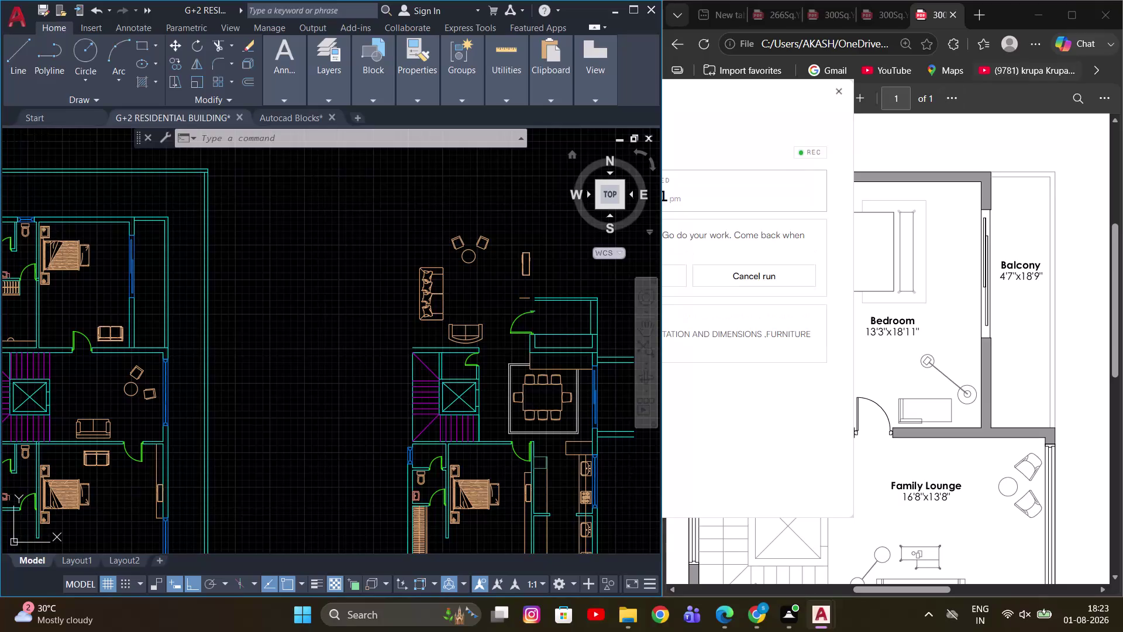
Pan and zoom across the drawing to locate all three reference plans.
click(1013, 18)
scroll(down, 3)
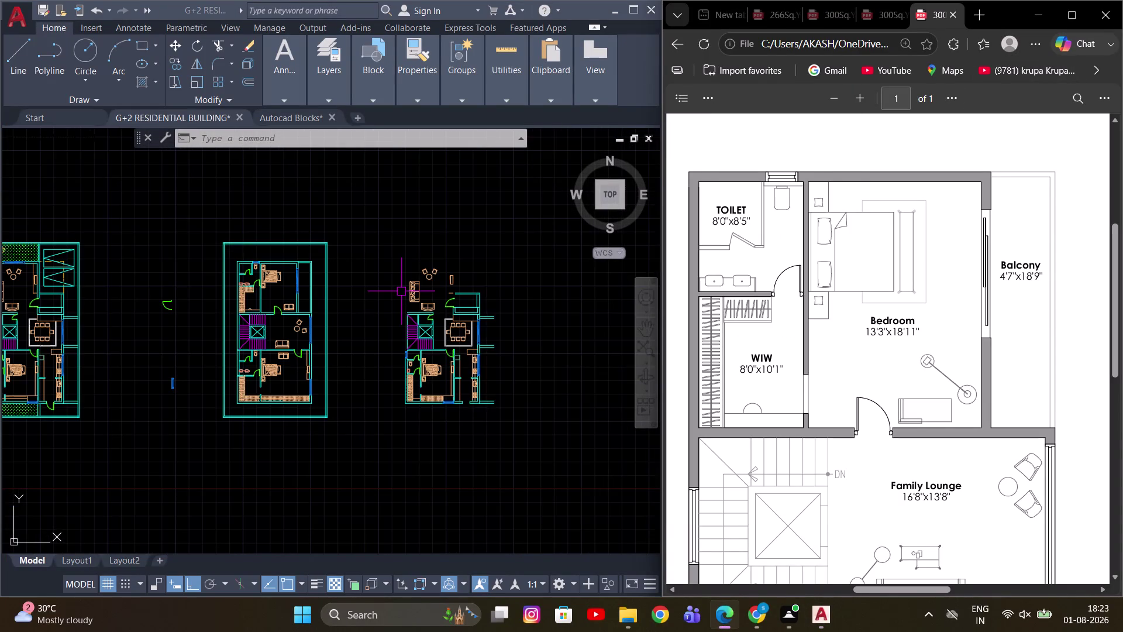
middle_drag(317, 317, 381, 304)
scroll(up, 3)
middle_drag(319, 298, 351, 270)
scroll(down, 3)
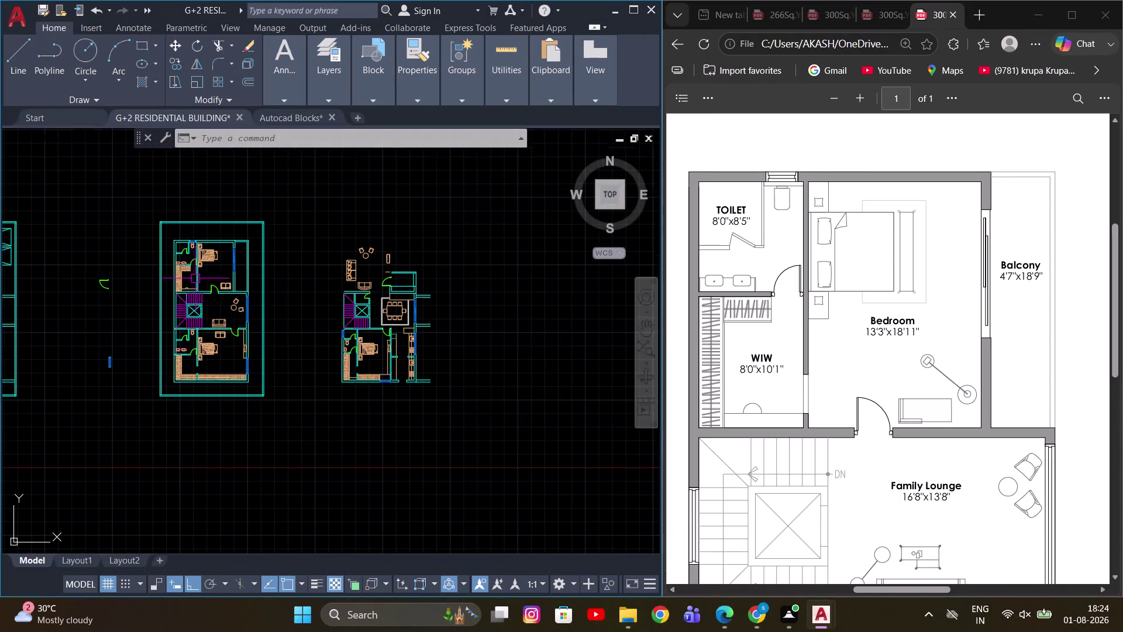
middle_drag(271, 333, 334, 343)
scroll(up, 3)
middle_drag(196, 361, 267, 351)
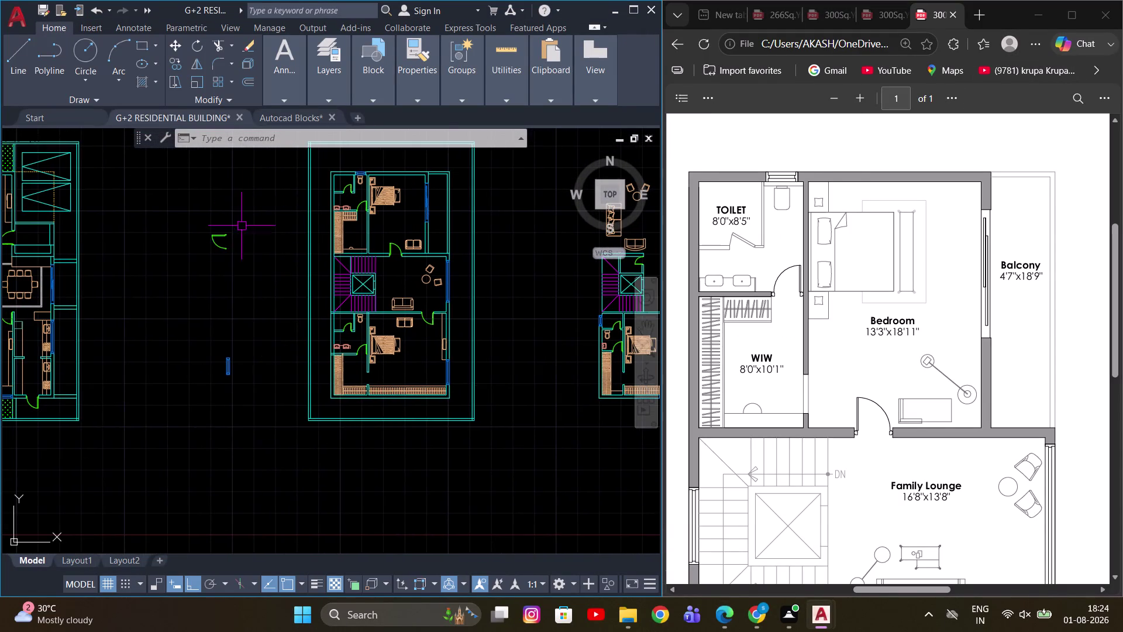
scroll(down, 3)
middle_drag(269, 322, 306, 378)
scroll(up, 3)
scroll(down, 3)
scroll(down, 3)
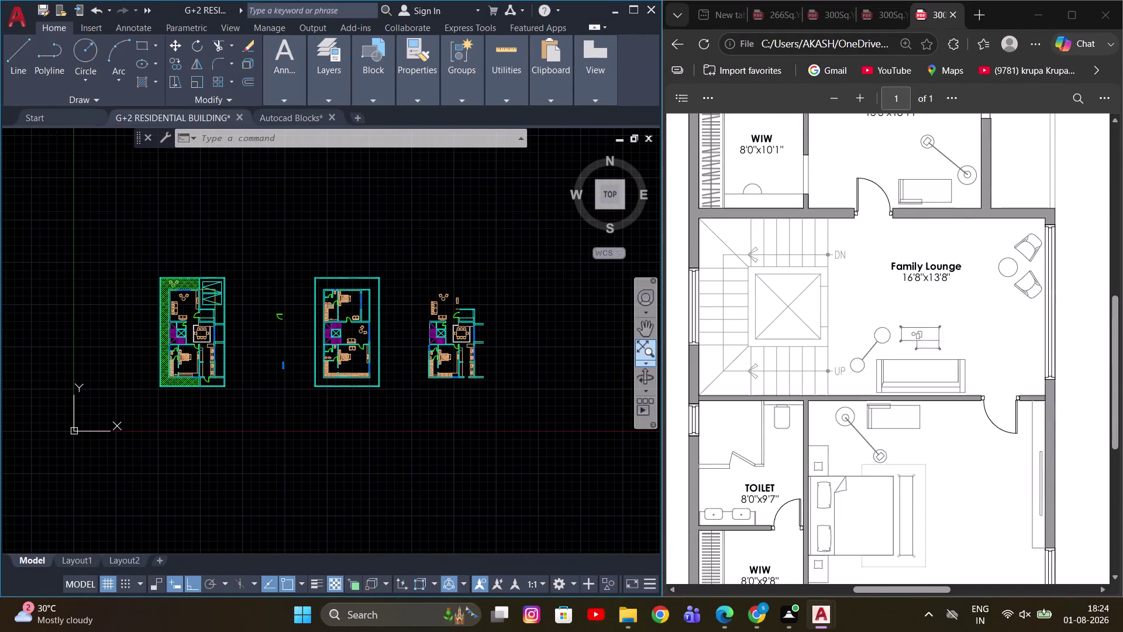
scroll(down, 3)
scroll(down, 3)
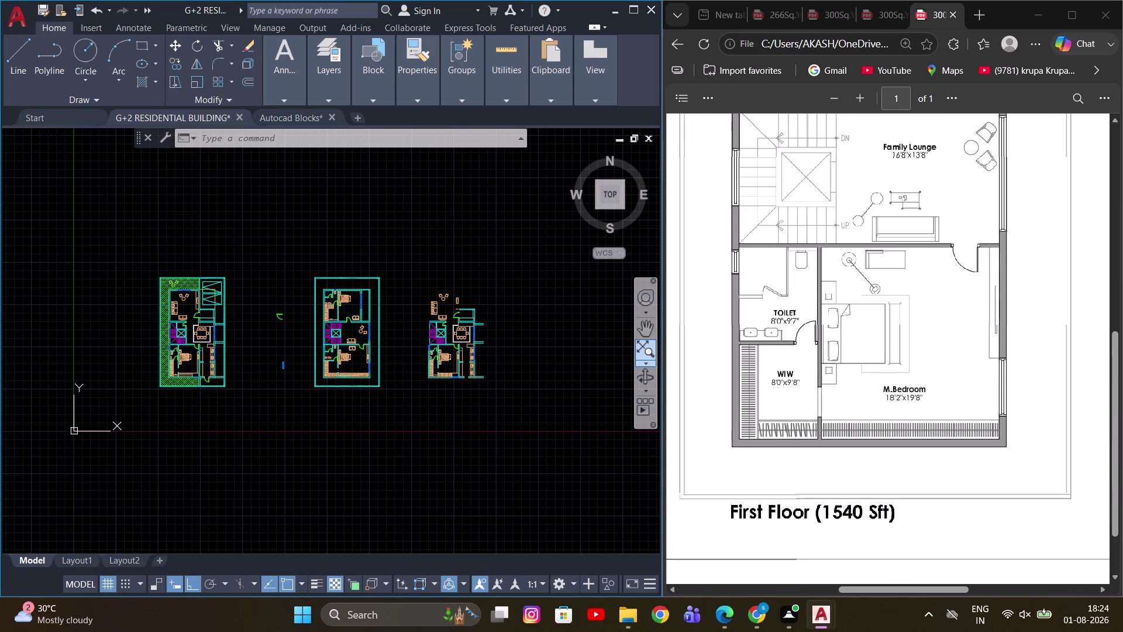
scroll(up, 3)
scroll(down, 3)
click(876, 404)
scroll(up, 3)
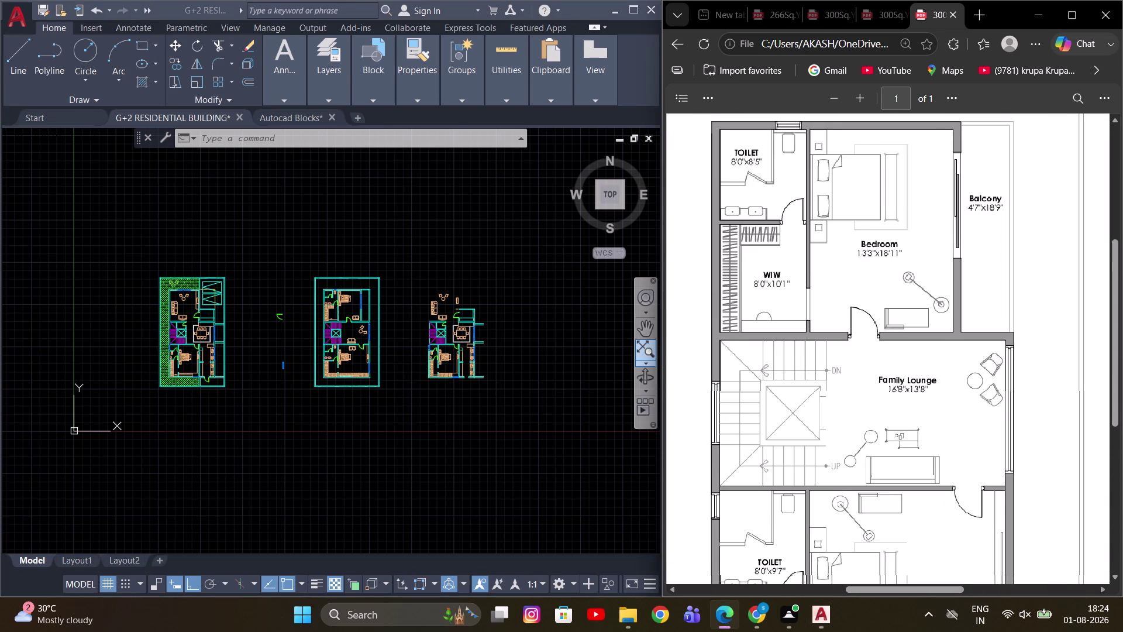
click(844, 400)
scroll(up, 3)
scroll(down, 3)
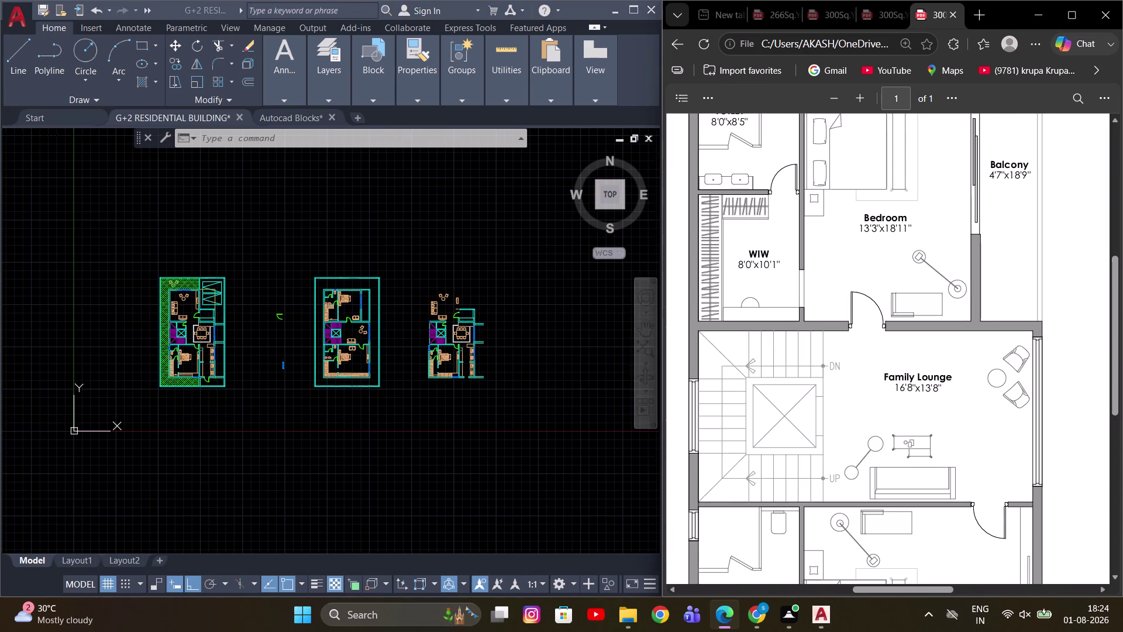
scroll(up, 3)
scroll(up, 3)
click(329, 285)
scroll(down, 3)
scroll(up, 3)
scroll(down, 3)
scroll(up, 3)
scroll(up, 3)
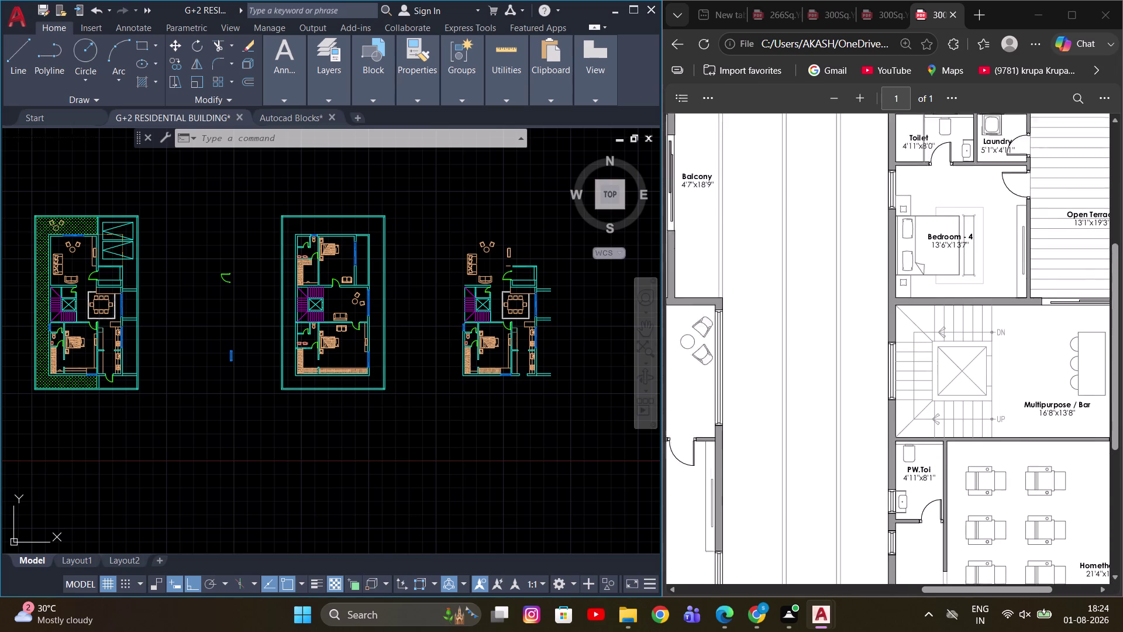
scroll(up, 3)
scroll(down, 3)
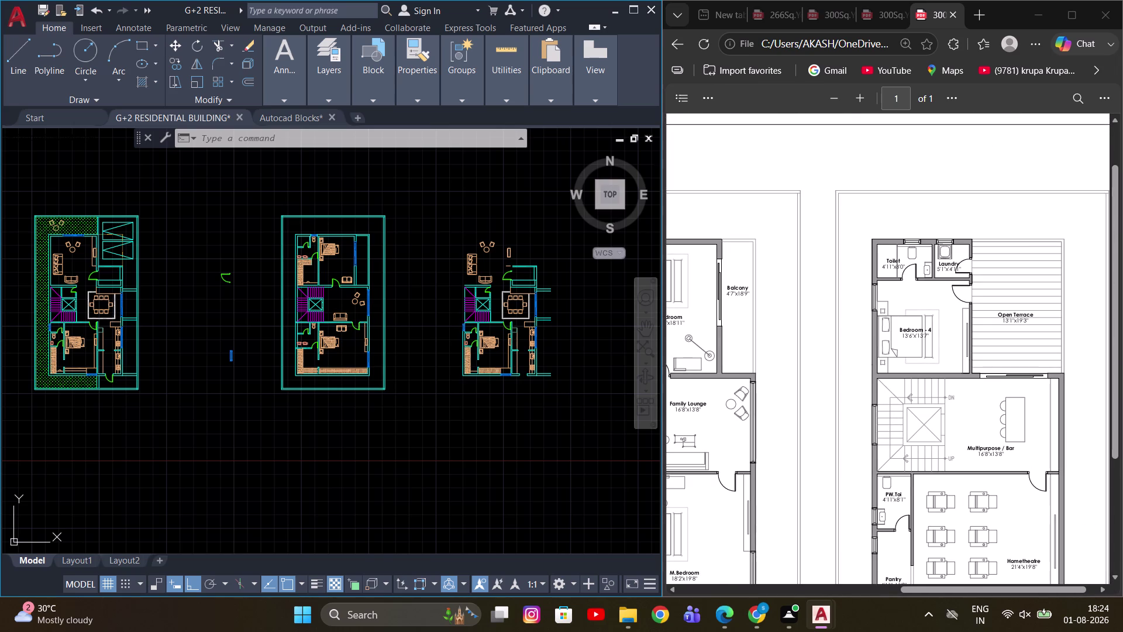
scroll(up, 3)
scroll(down, 3)
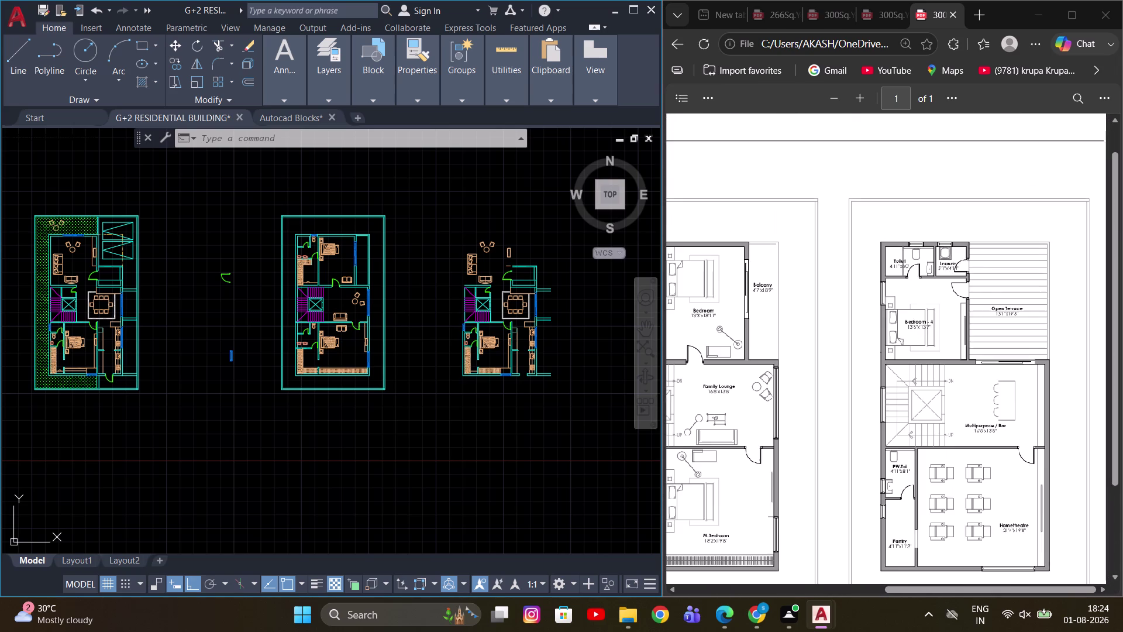
scroll(down, 3)
scroll(up, 3)
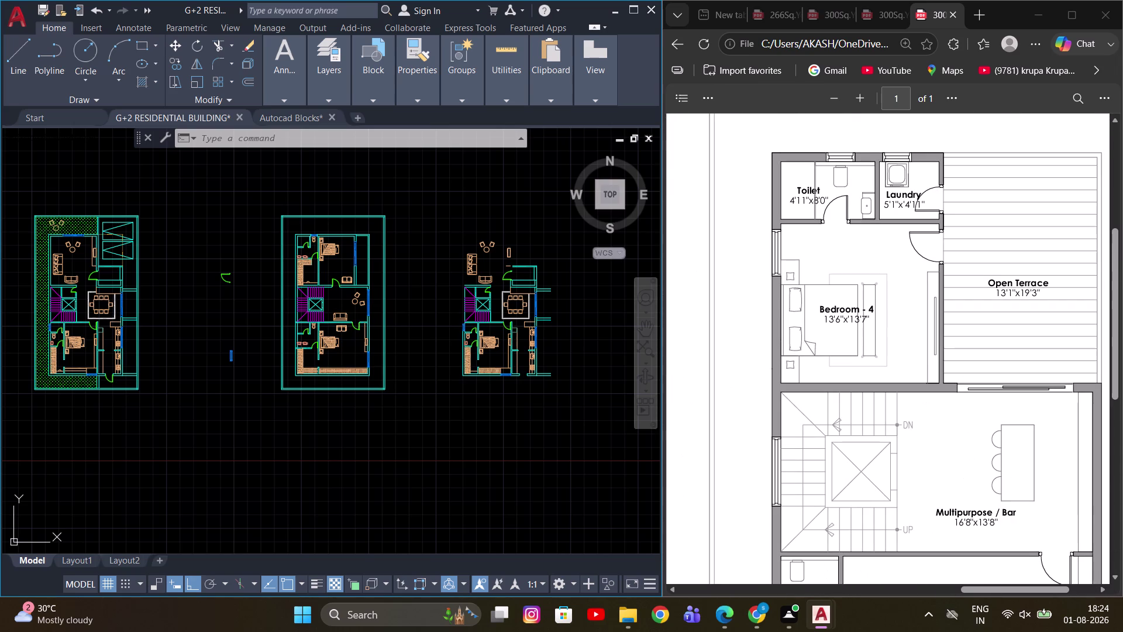
scroll(down, 3)
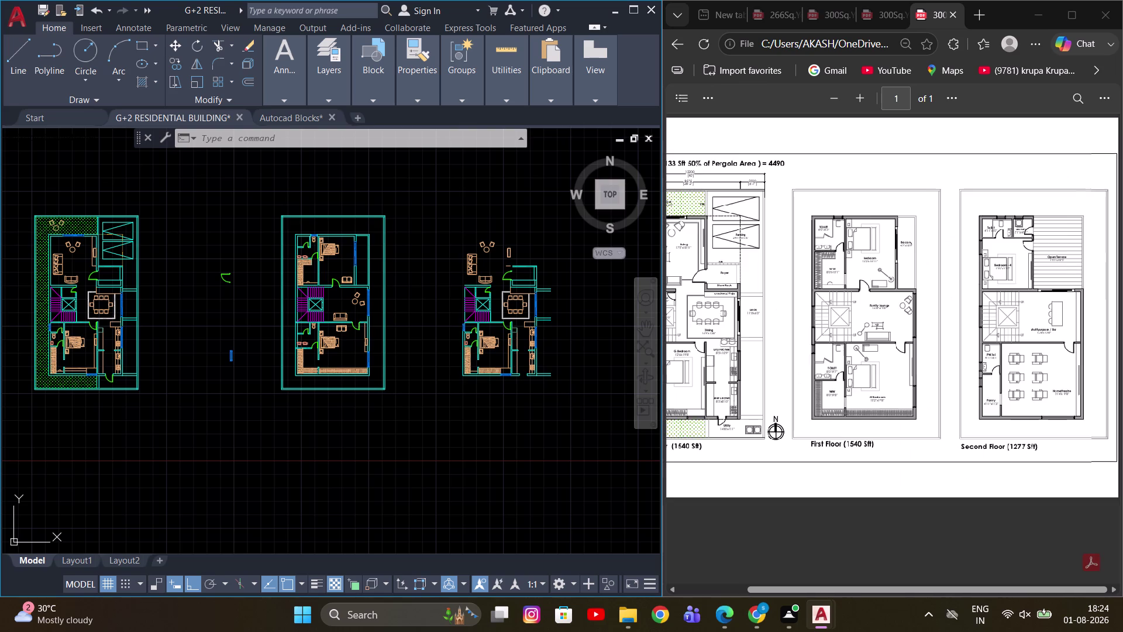
scroll(down, 3)
scroll(up, 3)
scroll(up, 3)
scroll(down, 3)
scroll(up, 3)
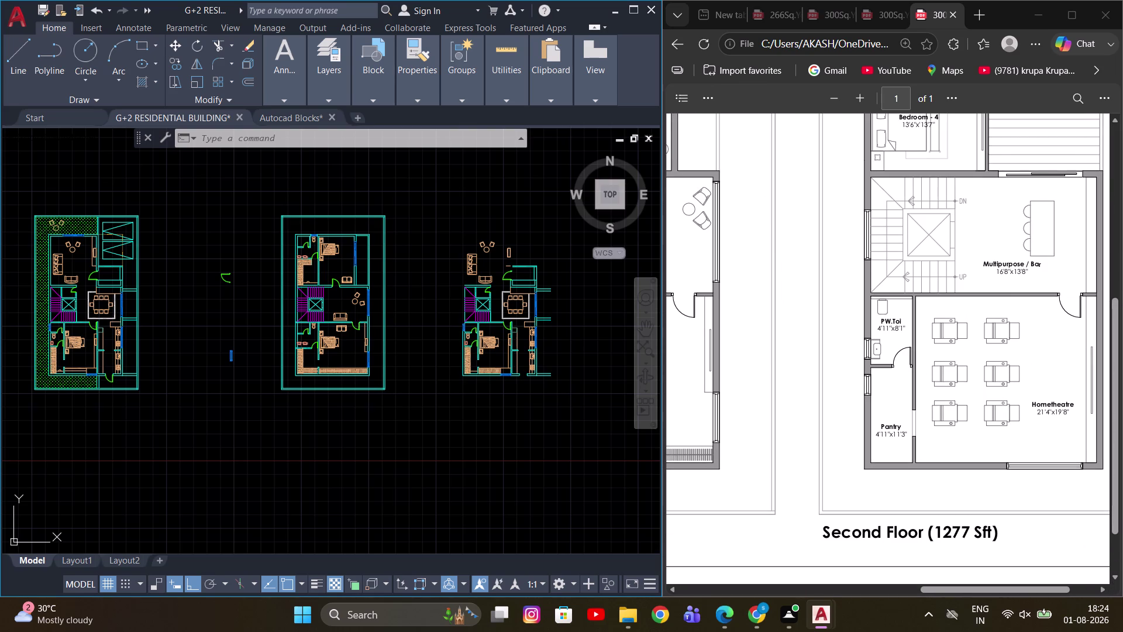
Reframe the view around the first-floor plan and its neighbouring plans.
drag(941, 591, 829, 583)
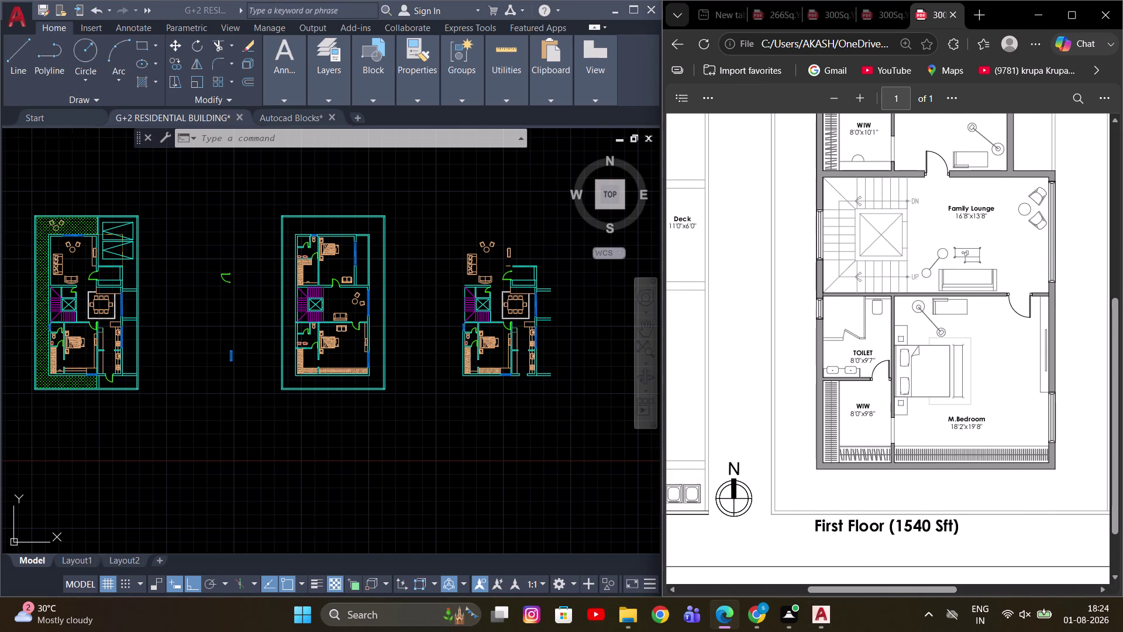
scroll(up, 3)
scroll(down, 3)
click(338, 325)
middle_drag(343, 320, 406, 366)
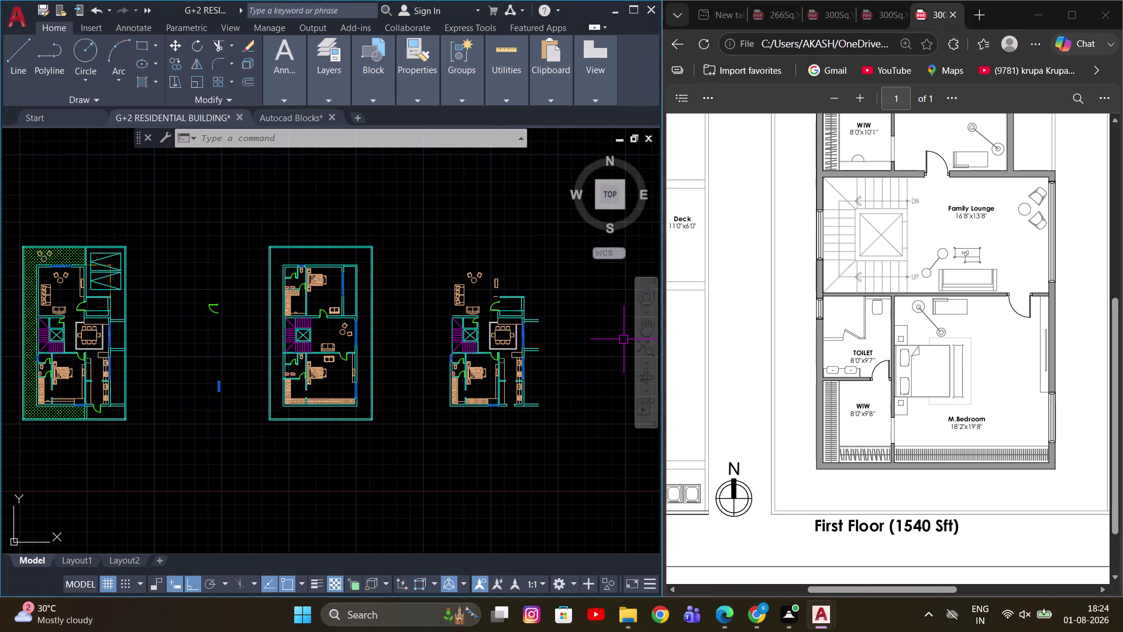
scroll(up, 3)
scroll(down, 3)
scroll(up, 3)
scroll(up, 3)
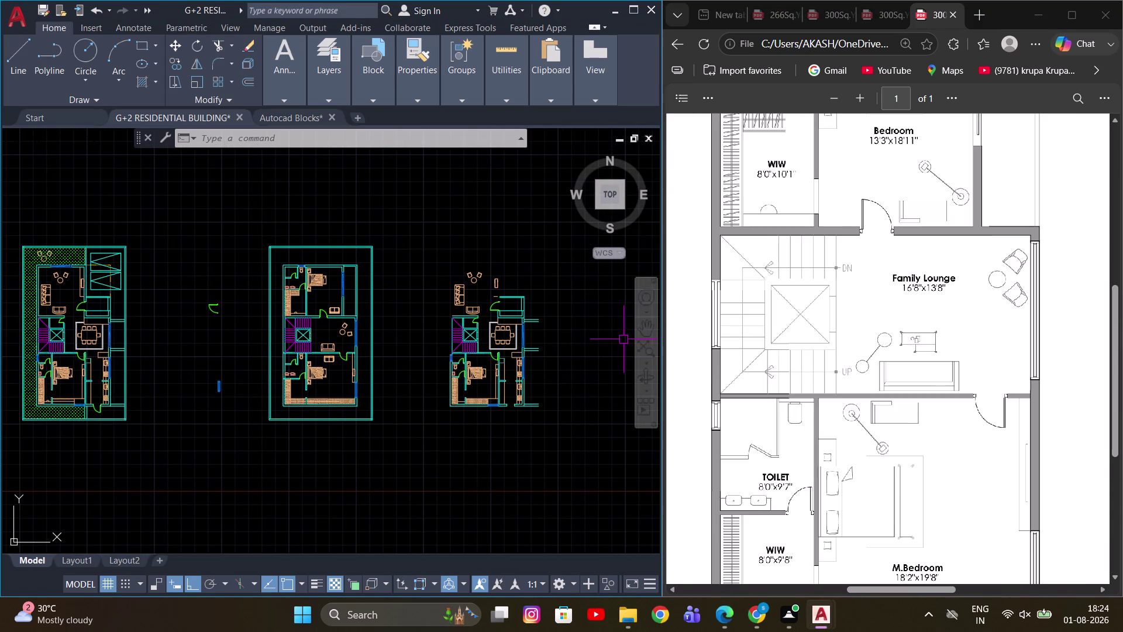
scroll(up, 3)
scroll(down, 3)
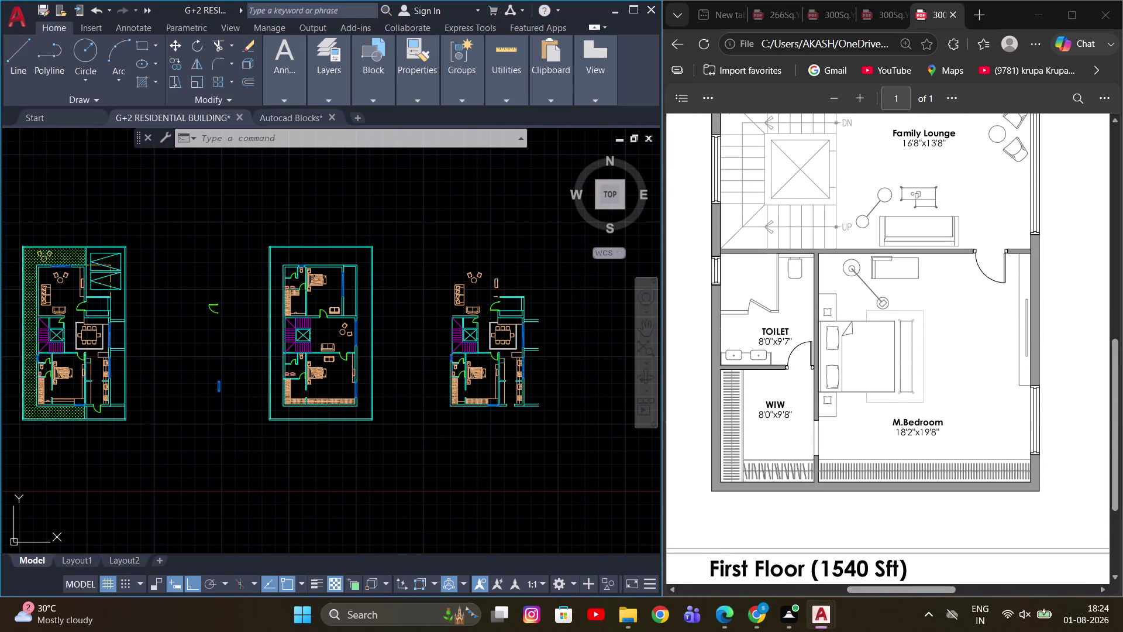
middle_drag(379, 387, 439, 381)
scroll(up, 3)
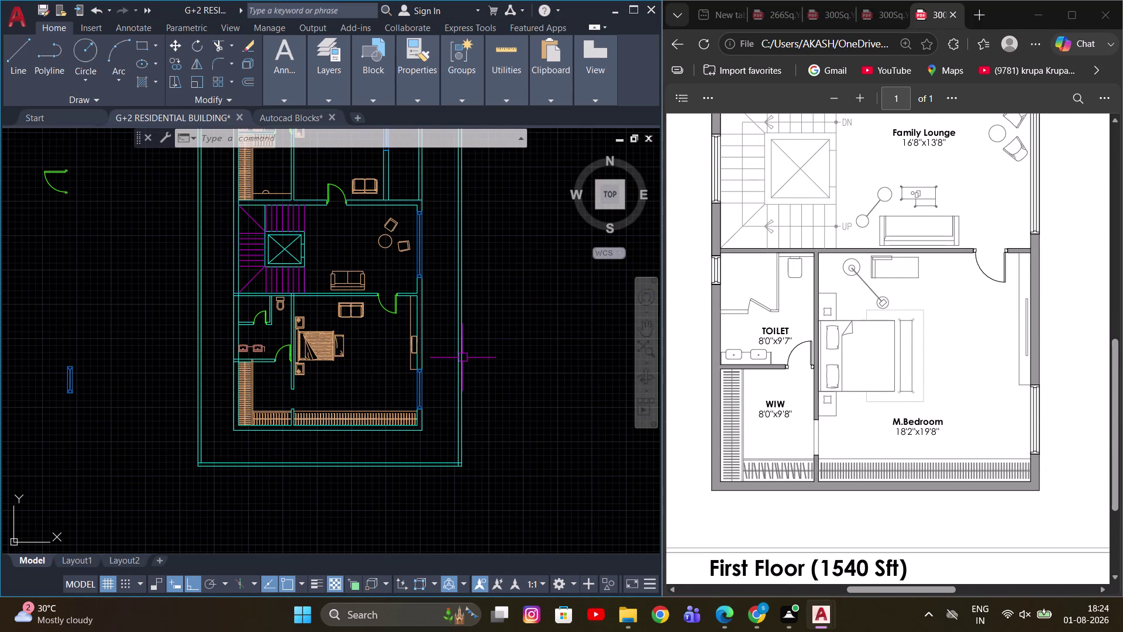
middle_drag(492, 356, 456, 412)
scroll(down, 3)
scroll(up, 3)
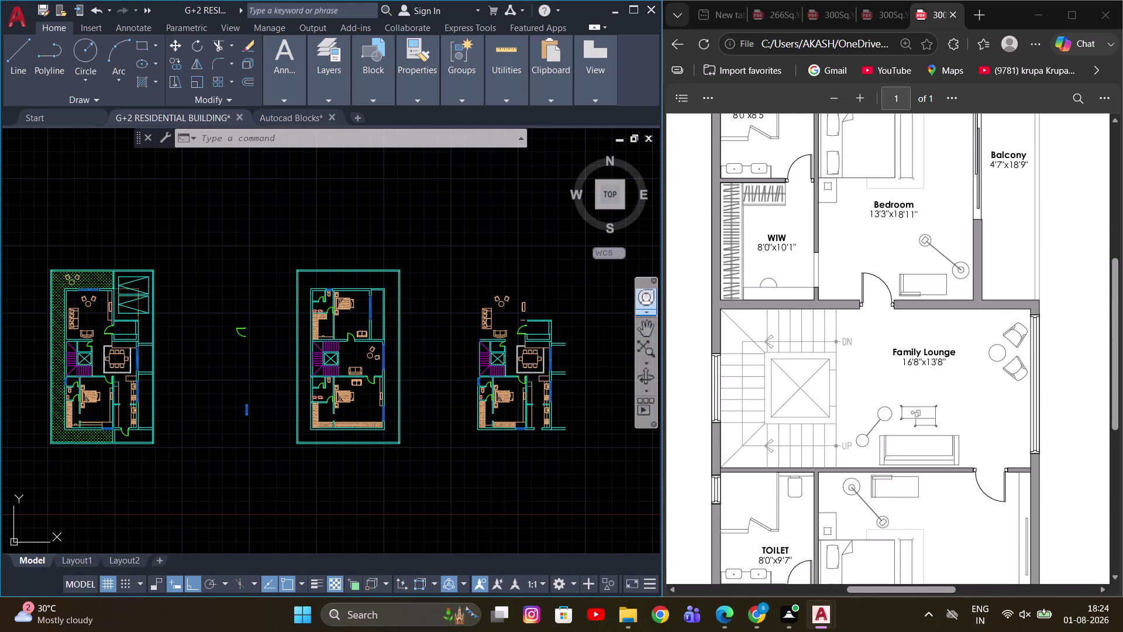
scroll(up, 3)
middle_drag(414, 337, 398, 262)
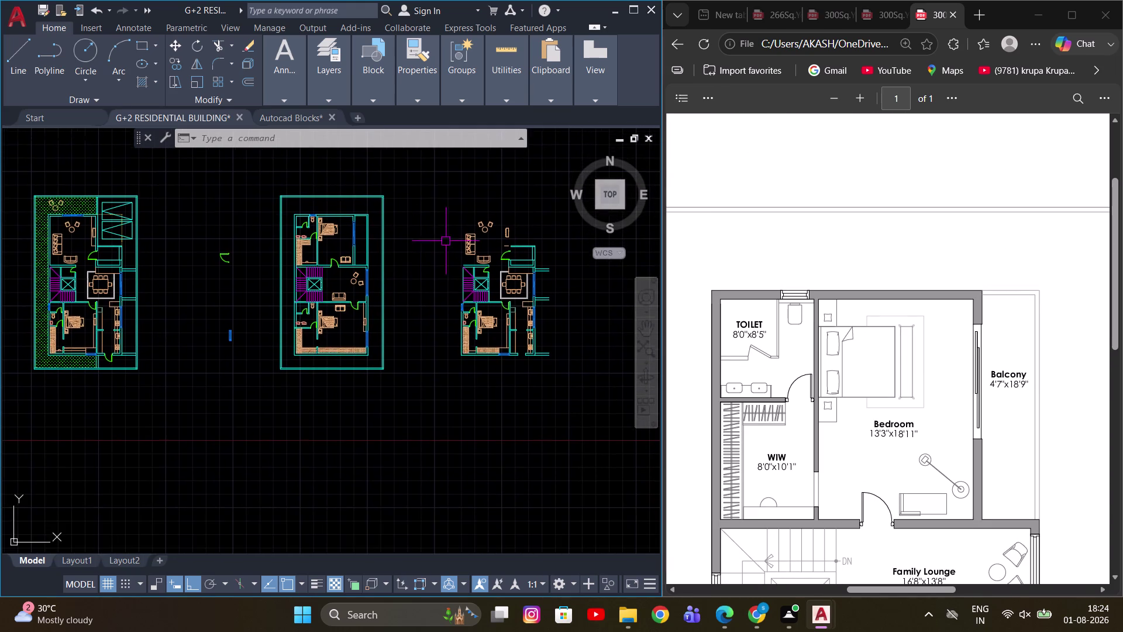
middle_drag(448, 239, 421, 254)
scroll(up, 3)
scroll(down, 3)
Select the rightmost furnished plan and begin moving it further right, then cancel.
click(388, 207)
scroll(down, 3)
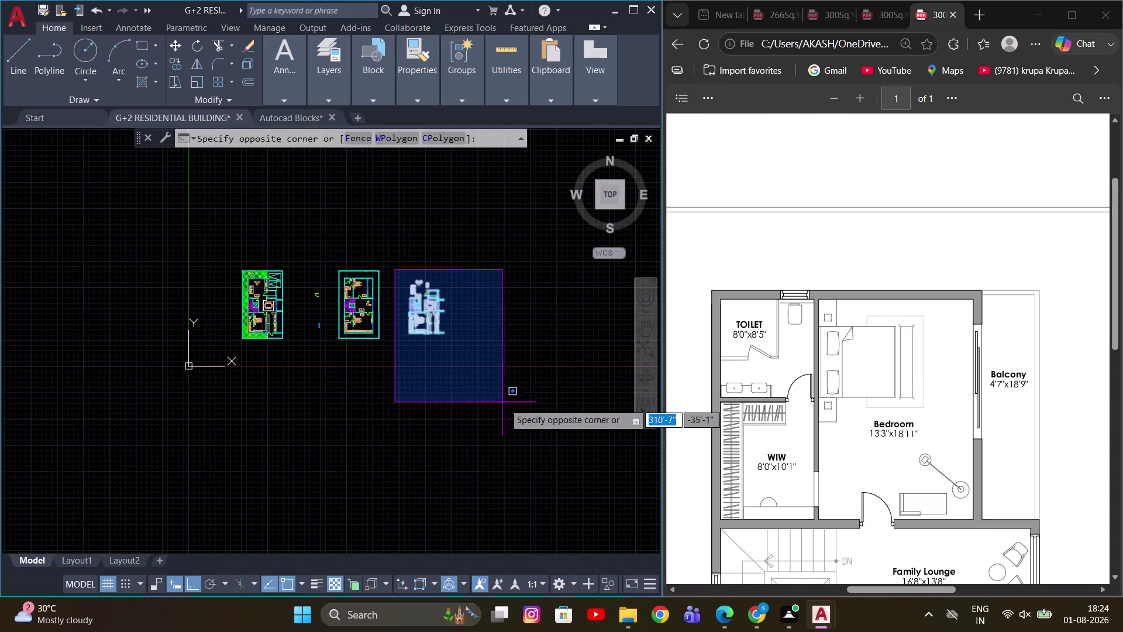
click(513, 402)
middle_drag(495, 360, 367, 369)
key(m)
key(space)
click(362, 338)
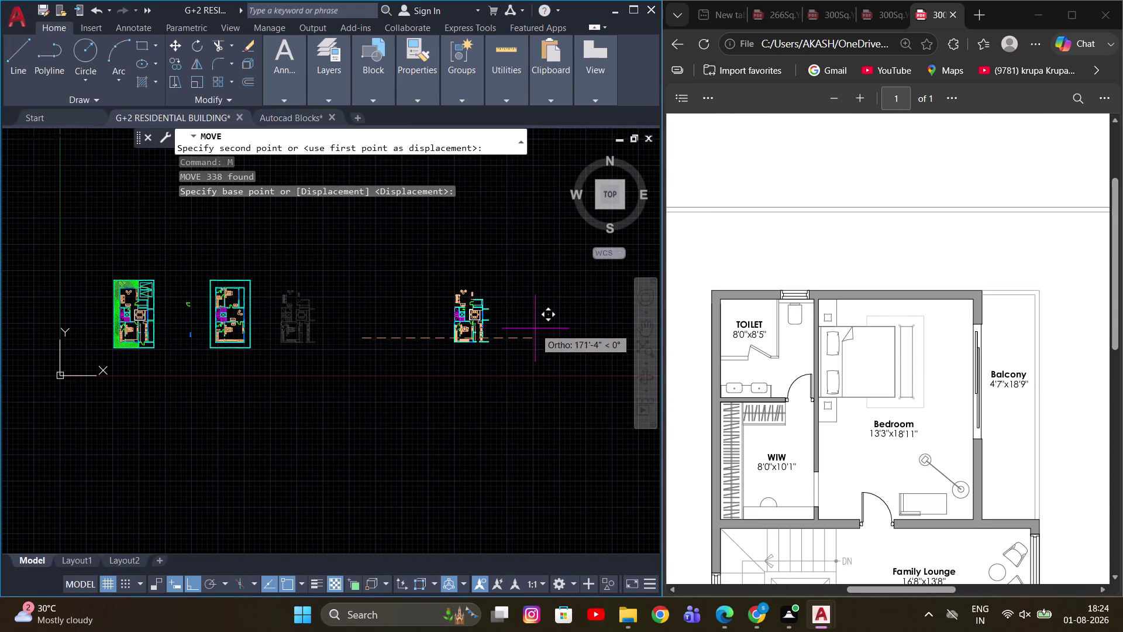
click(518, 324)
key(Escape)
Erase the stray arc and small blue marks between the plans.
scroll(up, 3)
click(168, 283)
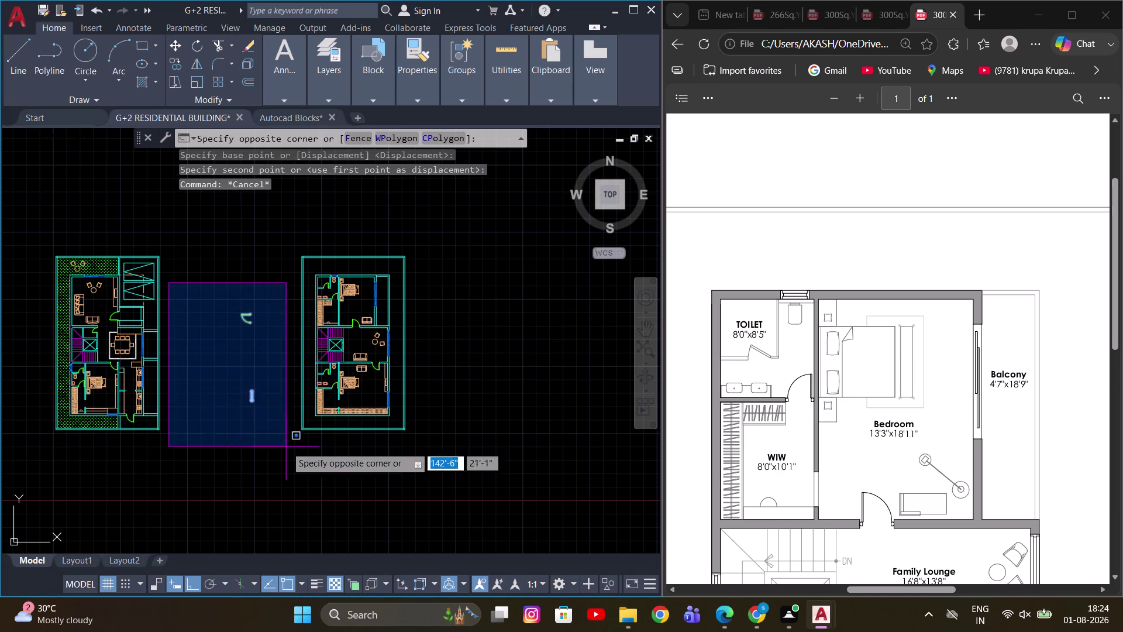
click(291, 451)
key(e)
key(space)
Copy the whole first-floor plan and place the copy to its right.
scroll(down, 3)
scroll(down, 3)
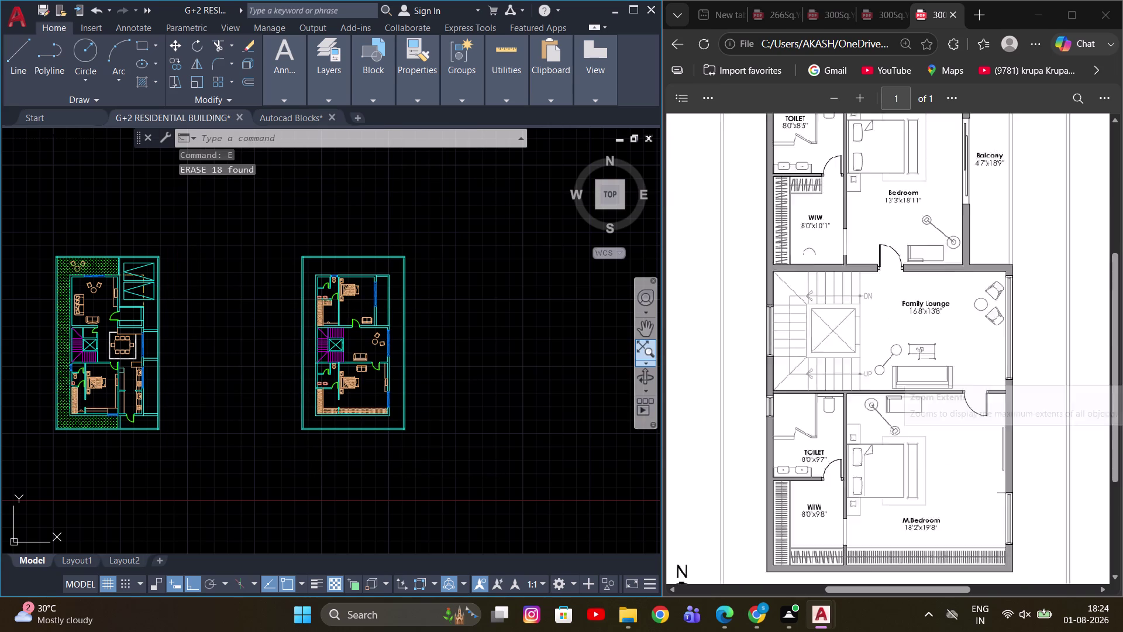
scroll(down, 3)
scroll(up, 3)
scroll(down, 3)
scroll(down, 3)
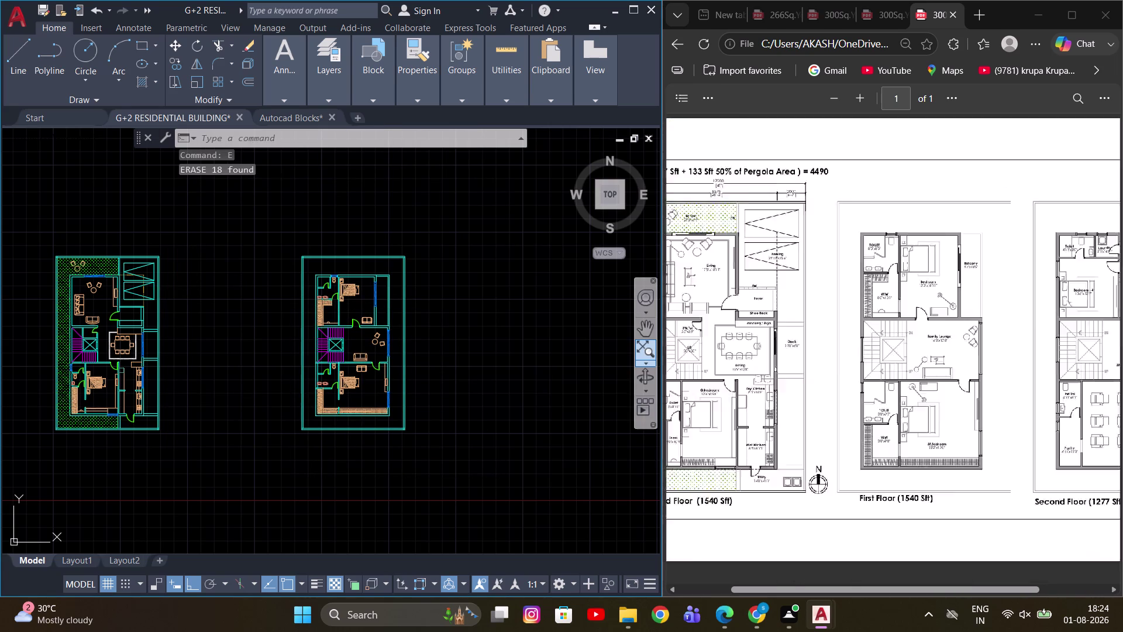
scroll(down, 3)
scroll(up, 3)
scroll(down, 3)
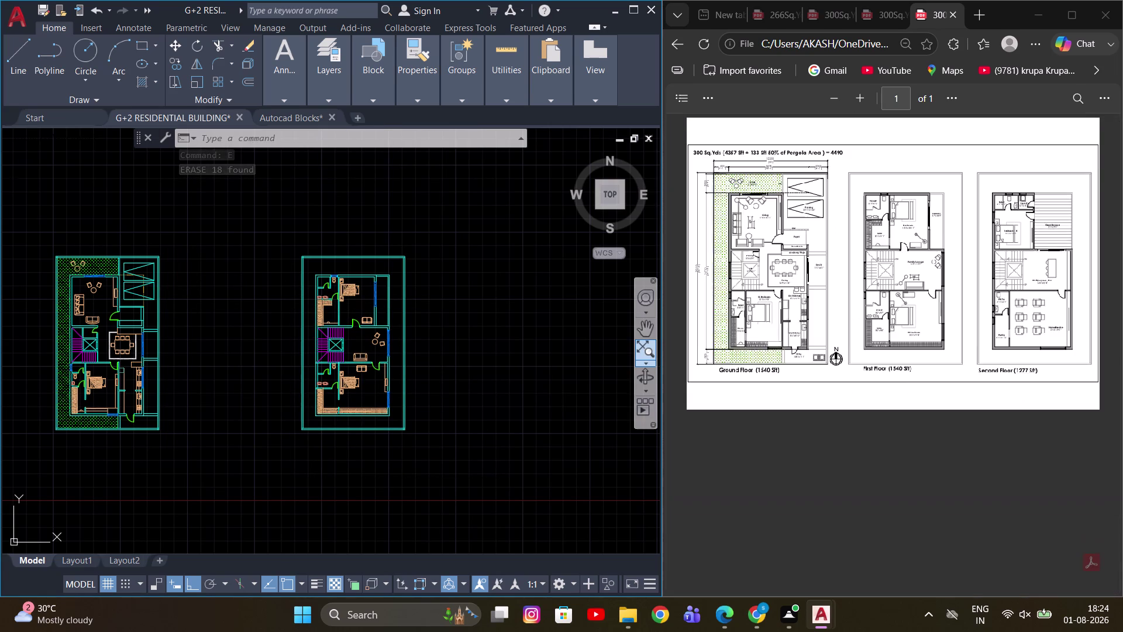
scroll(up, 3)
click(230, 227)
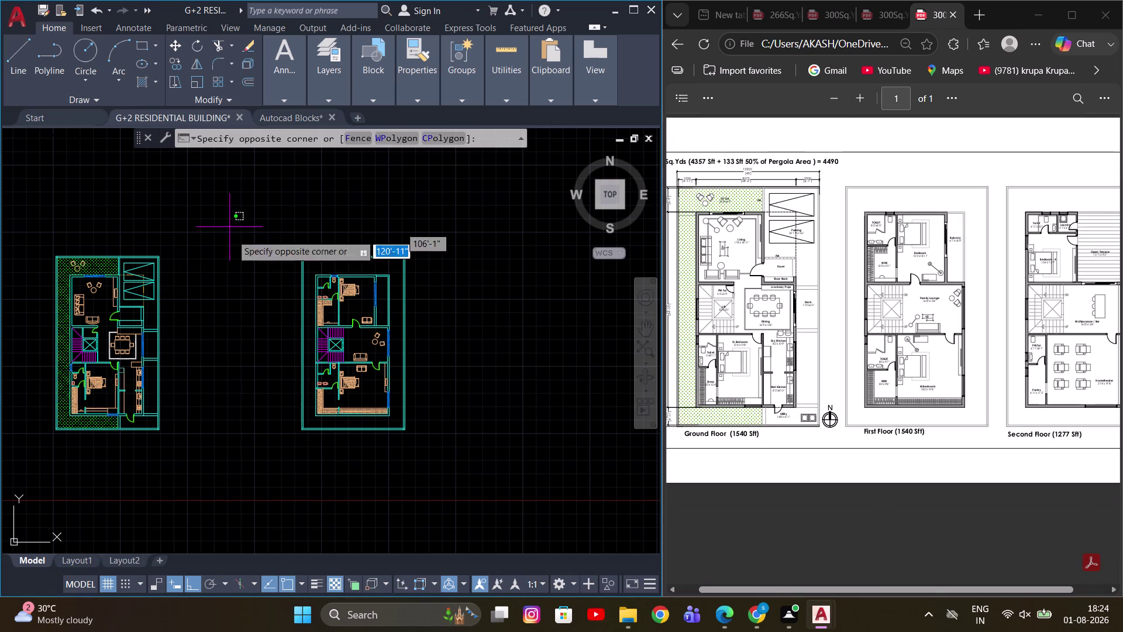
click(508, 487)
middle_drag(521, 402, 463, 395)
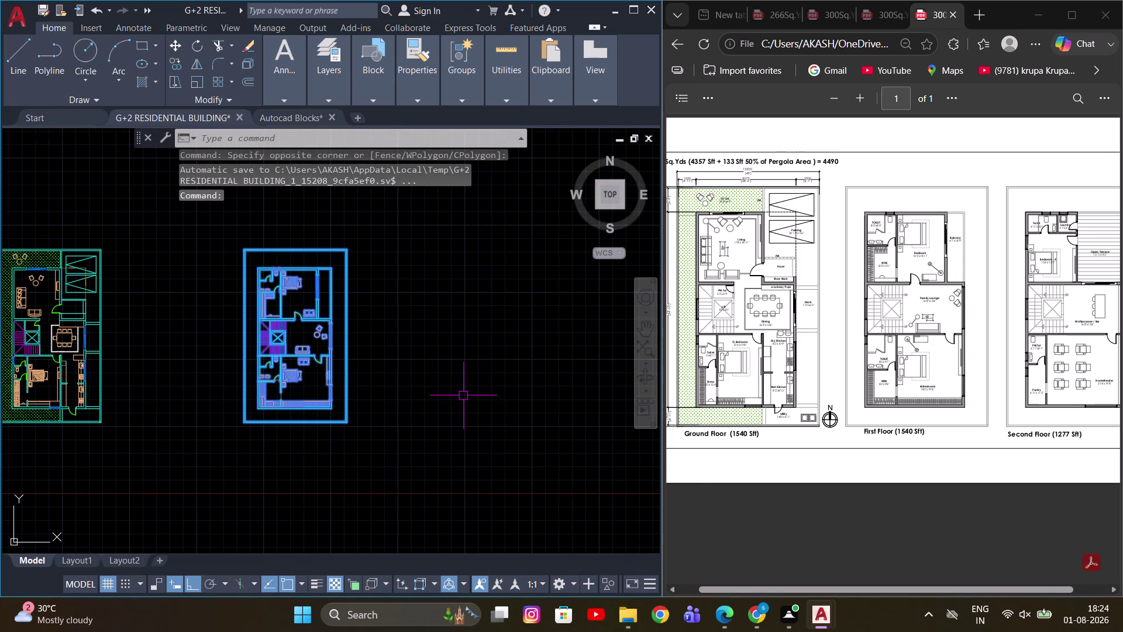
key(c)
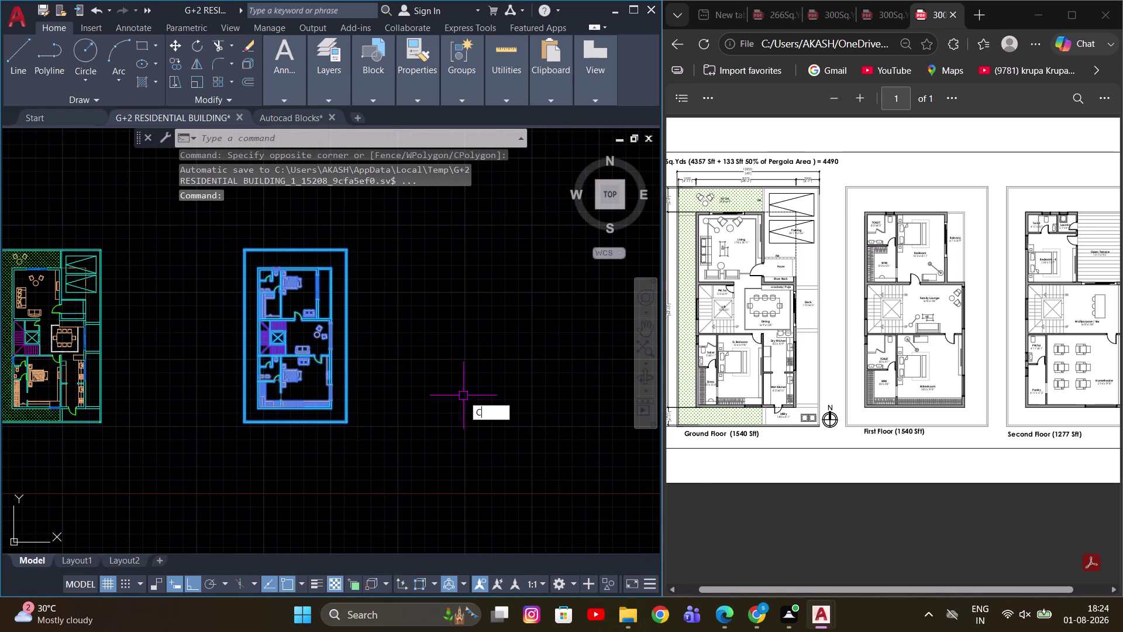
key(o)
key(space)
click(319, 461)
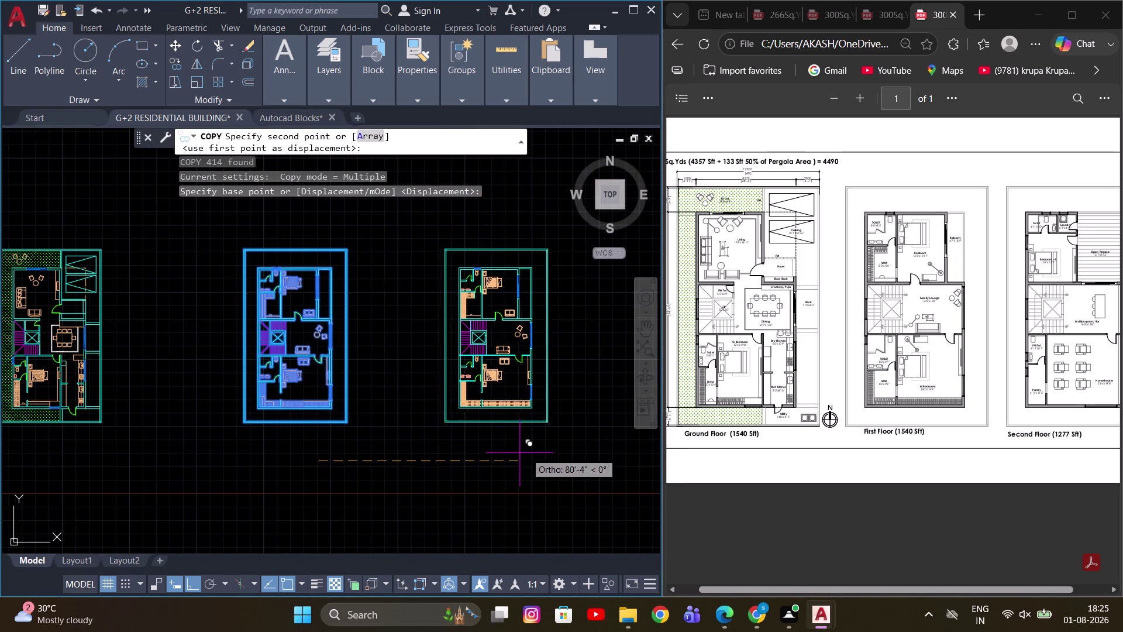
click(545, 455)
key(Escape)
Erase the bedroom, toilet and wardrobe block at the top of the copied plan.
middle_drag(255, 305, 478, 379)
scroll(up, 3)
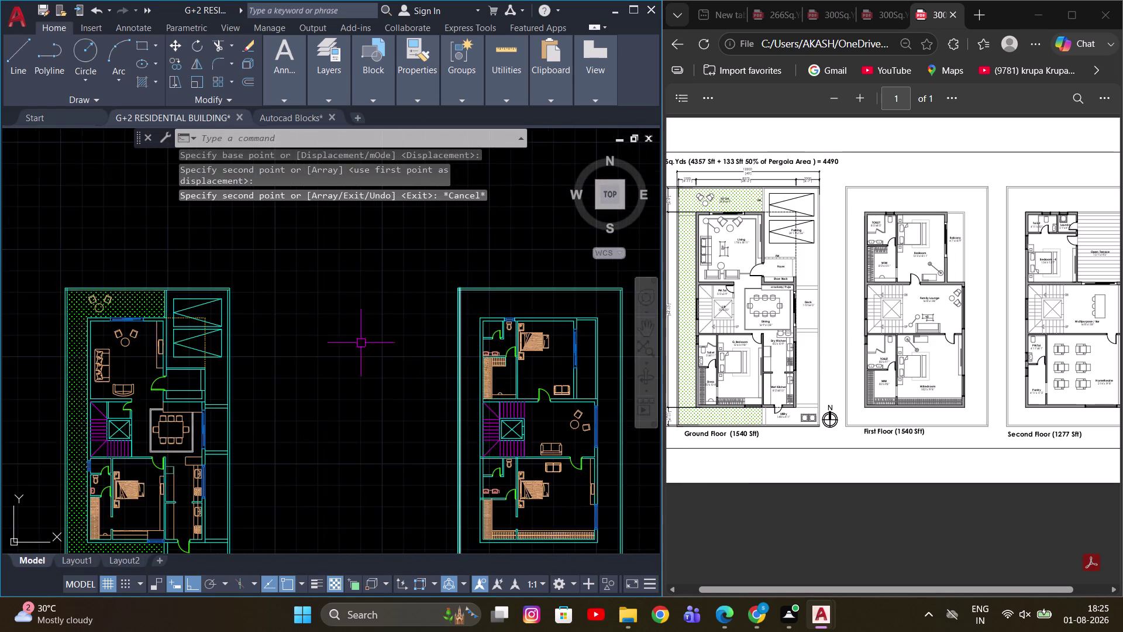
scroll(up, 3)
scroll(down, 3)
middle_drag(482, 307, 270, 288)
scroll(up, 3)
scroll(down, 3)
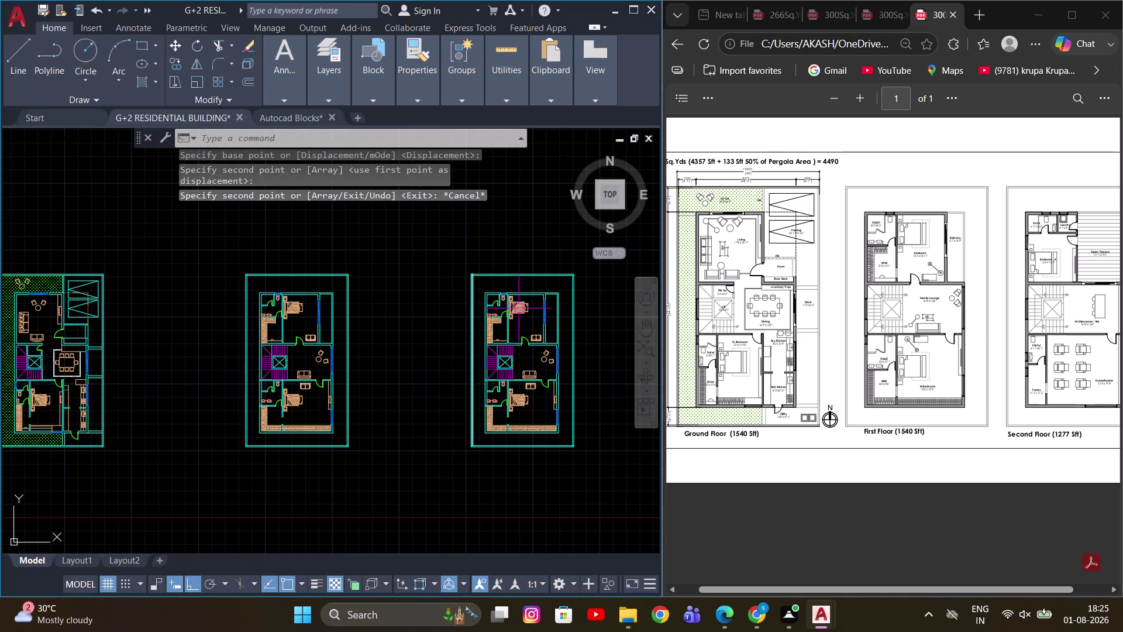
scroll(up, 3)
scroll(up, 3)
scroll(up, 3)
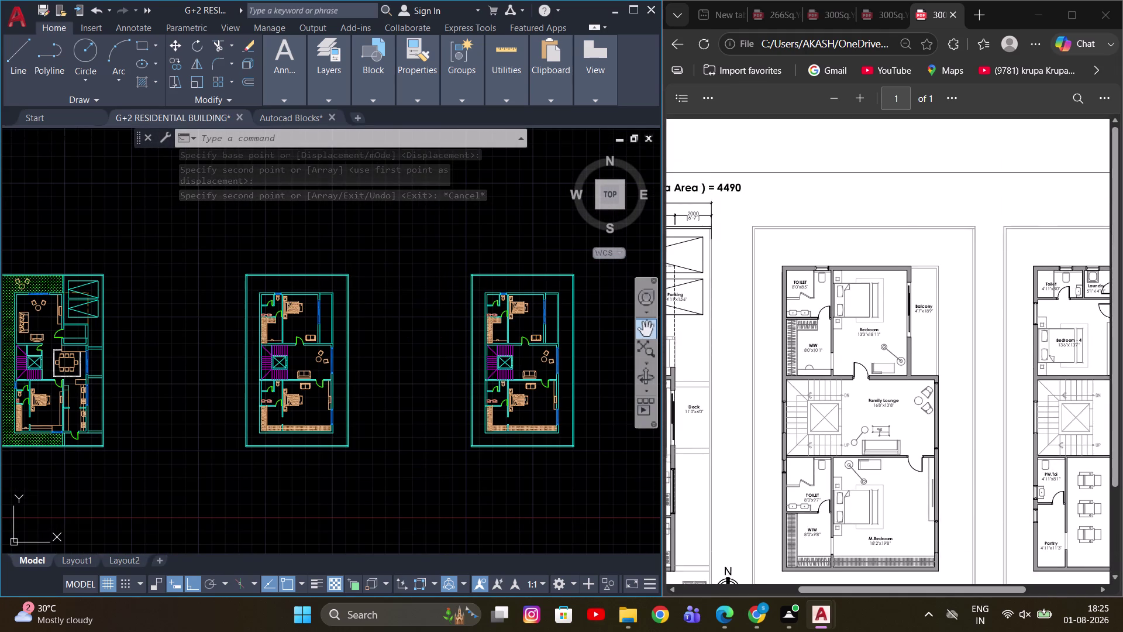
scroll(down, 3)
scroll(up, 3)
scroll(up, 3)
scroll(up, 3)
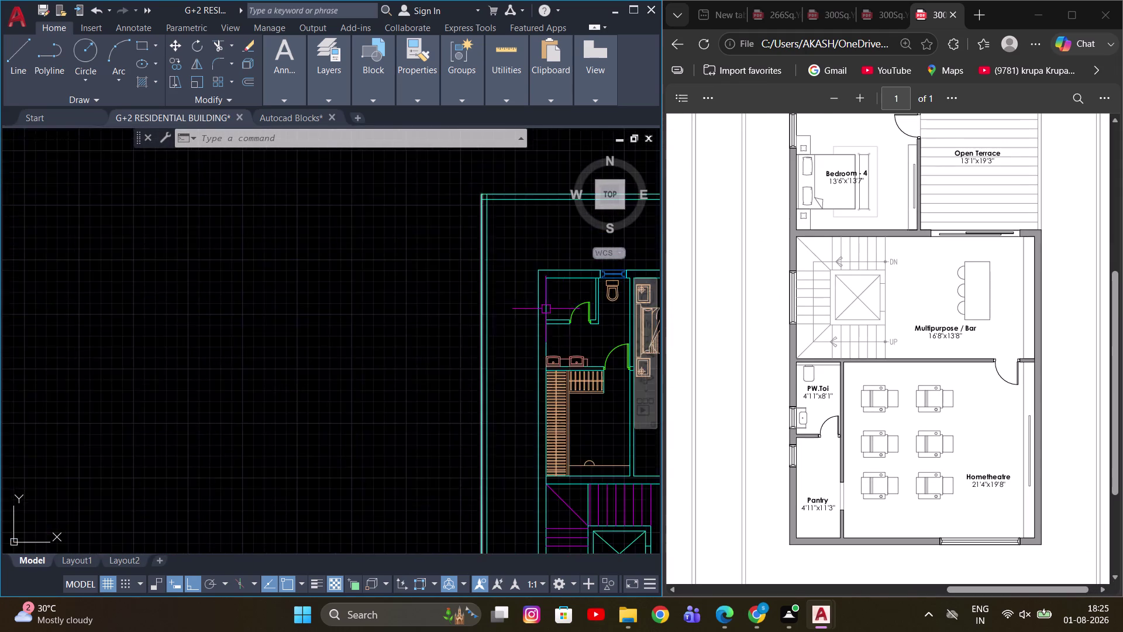
middle_drag(540, 313, 264, 293)
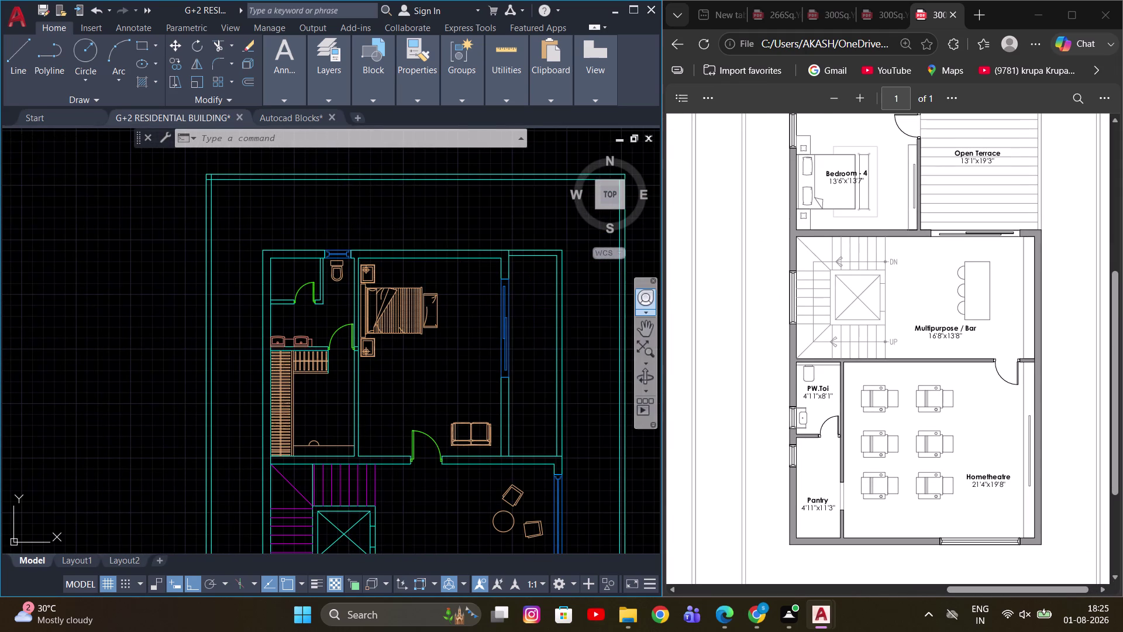
scroll(up, 3)
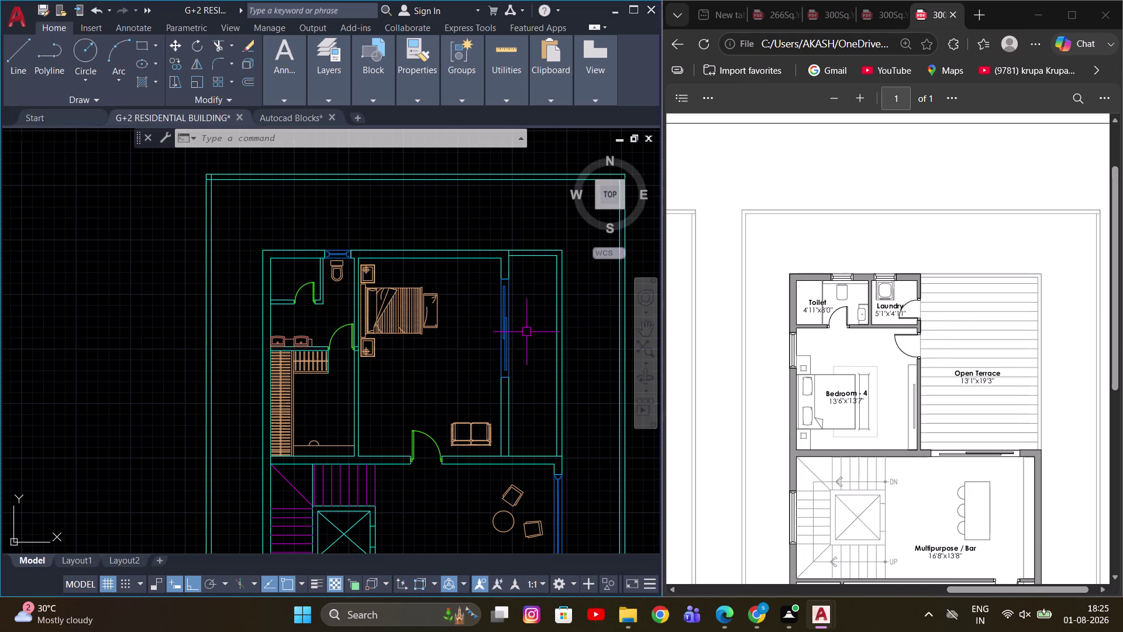
middle_drag(517, 324, 503, 287)
scroll(down, 3)
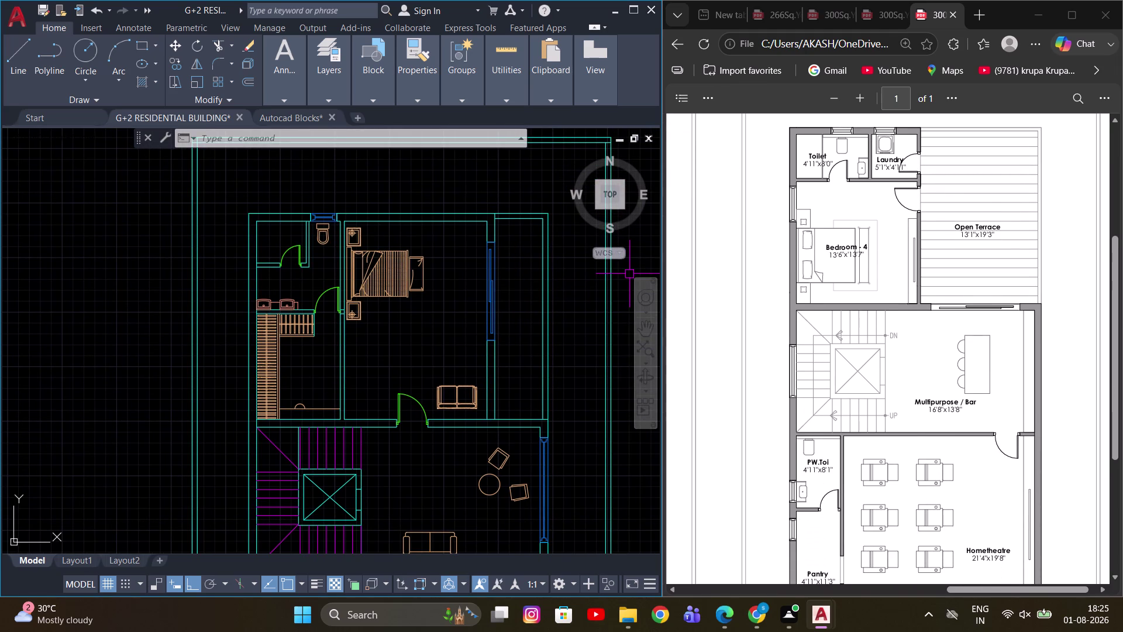
middle_drag(476, 356, 478, 310)
scroll(up, 3)
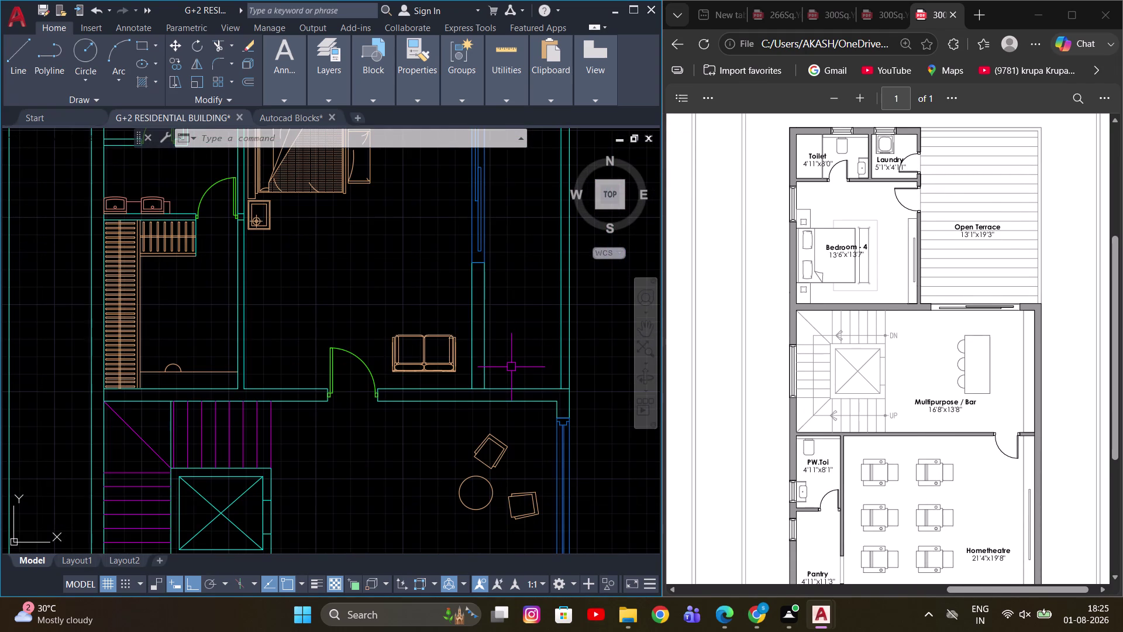
click(519, 375)
scroll(down, 3)
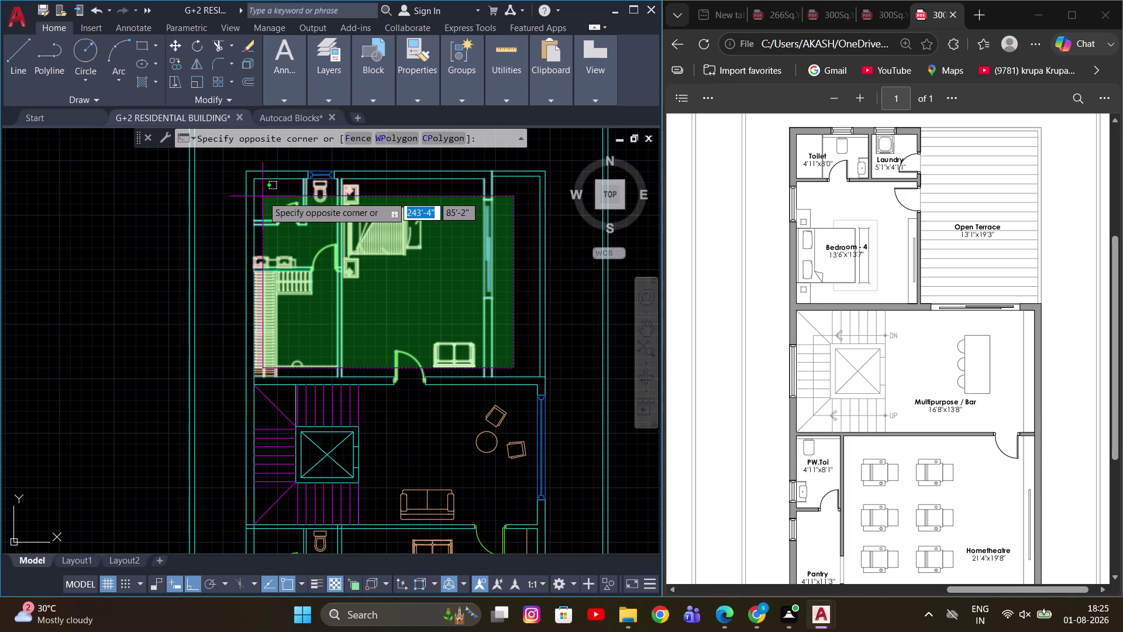
click(262, 196)
key(w)
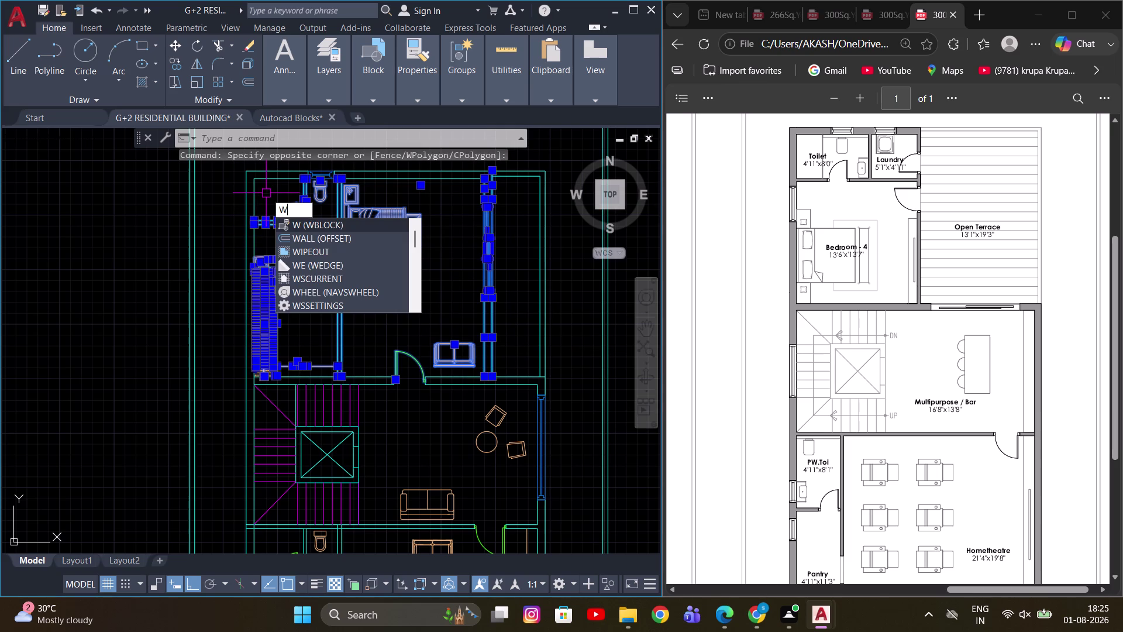
key(Delete)
text(E)
key(space)
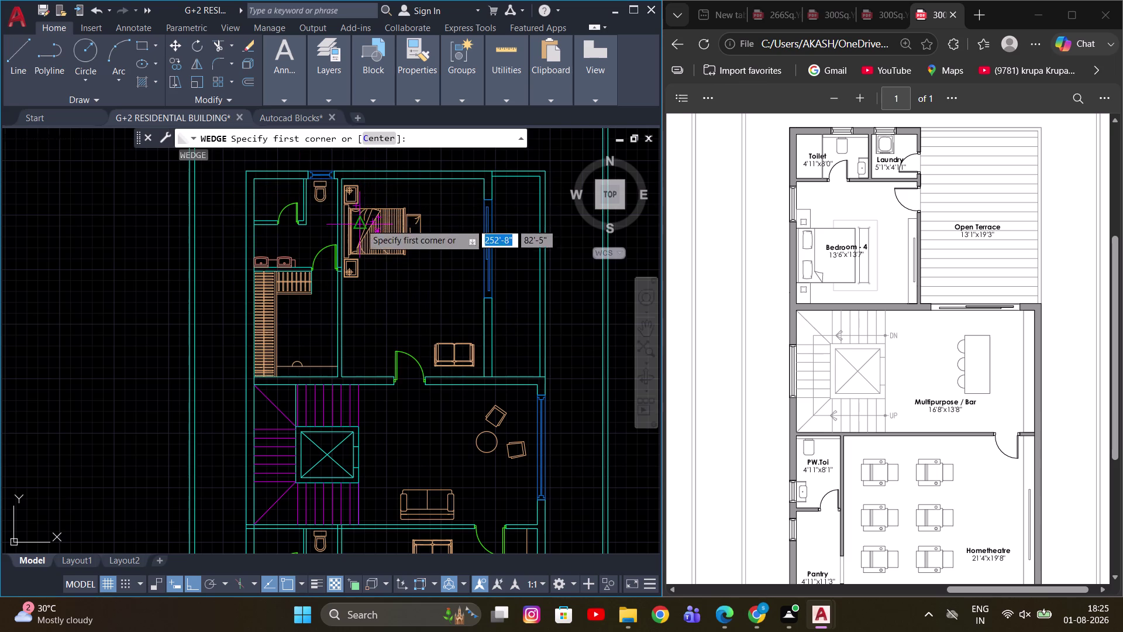
key(Escape)
click(499, 363)
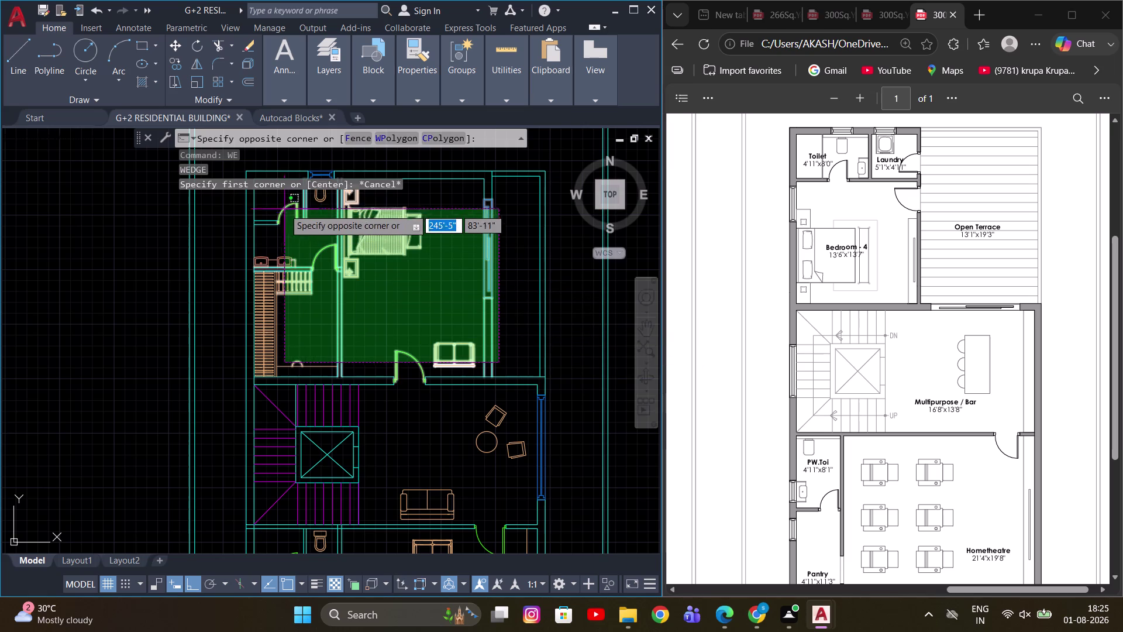
middle_drag(262, 196, 277, 238)
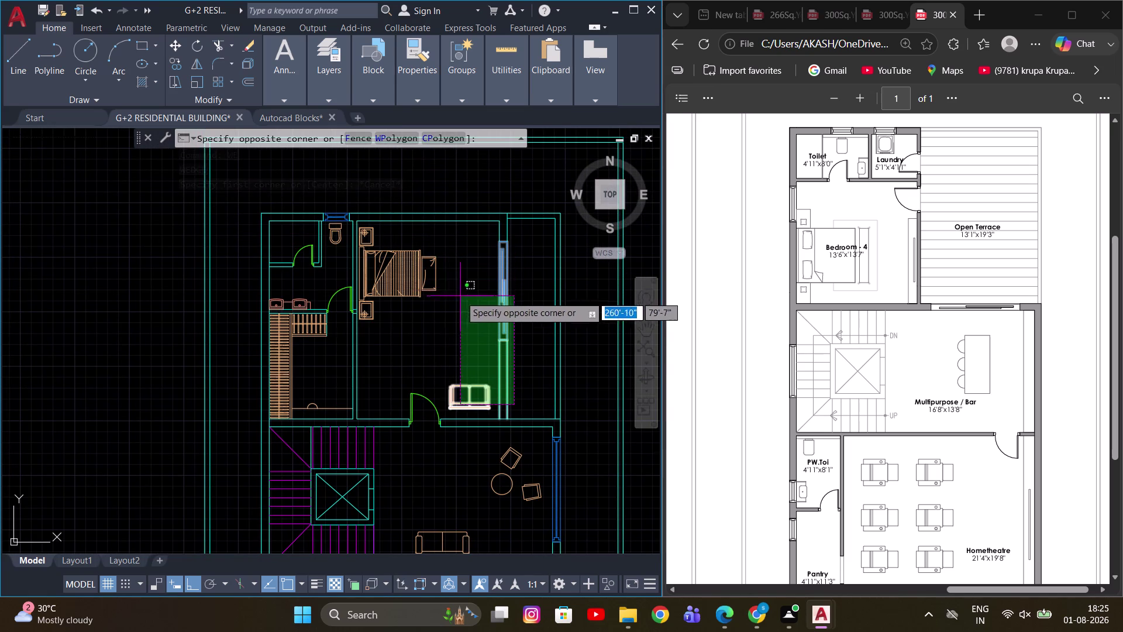
click(278, 236)
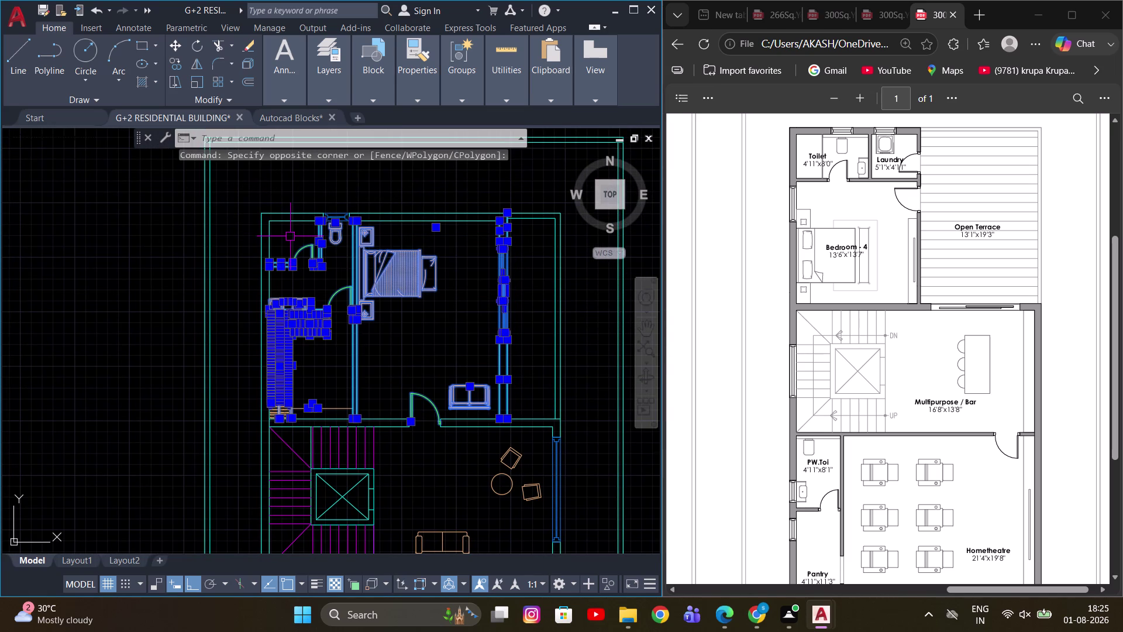
text(E)
key(space)
Erase the leftover lines in the cleared room area.
scroll(down, 3)
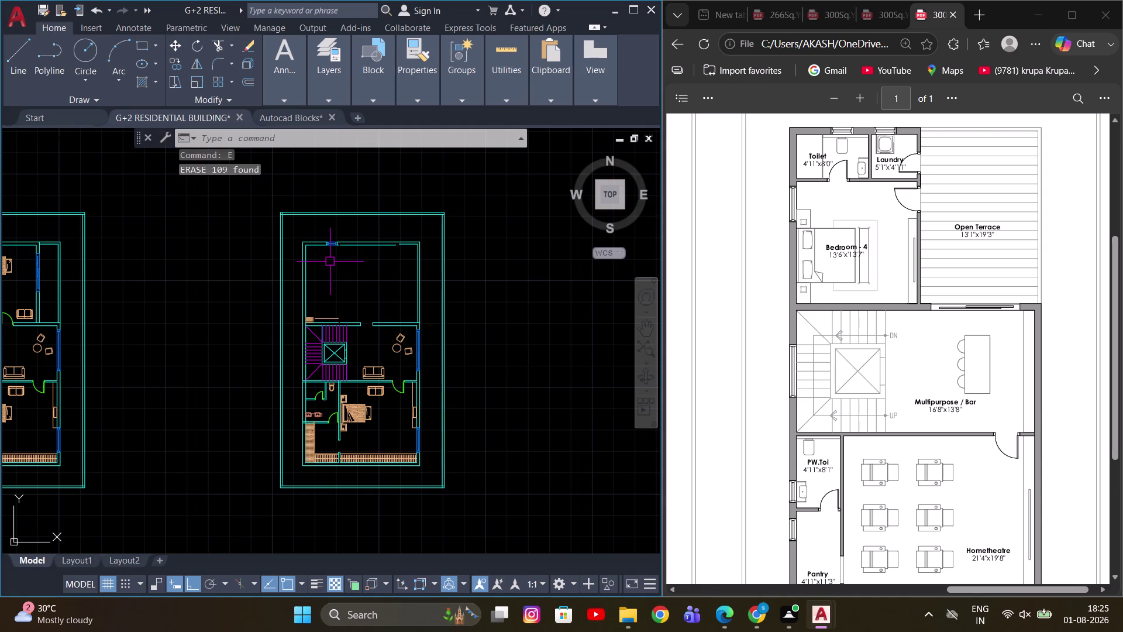
scroll(up, 3)
drag(316, 329, 307, 333)
scroll(up, 3)
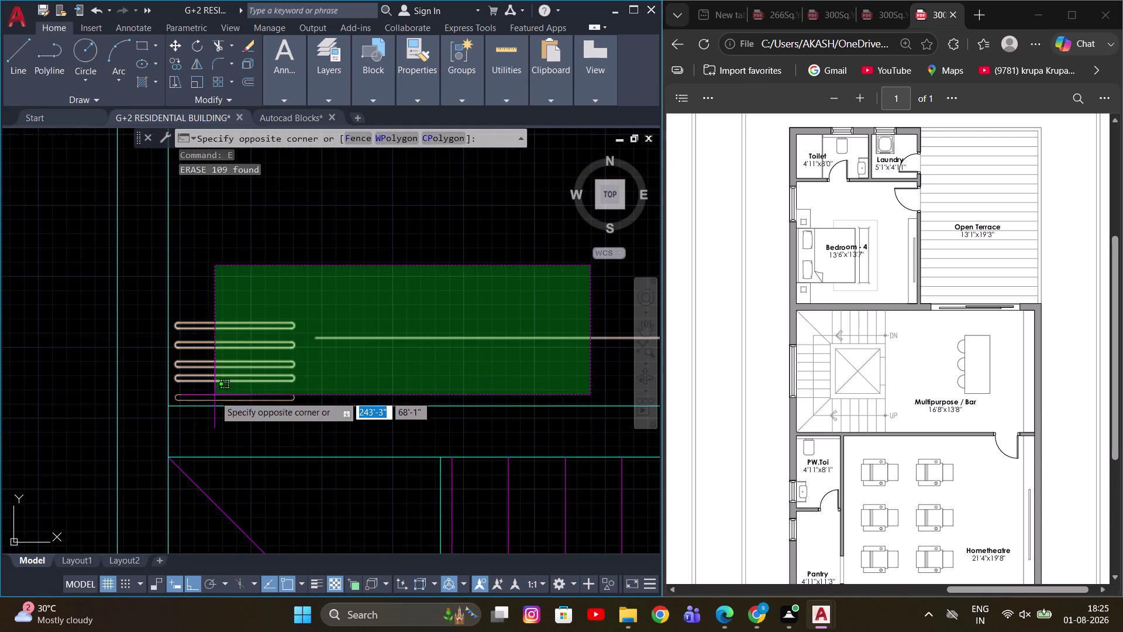
click(212, 403)
scroll(down, 3)
key(e)
key(space)
scroll(down, 3)
Join the broken wall line segments into a single line.
middle_drag(430, 281, 375, 360)
middle_drag(369, 418, 411, 358)
scroll(up, 3)
drag(318, 394, 286, 390)
click(224, 359)
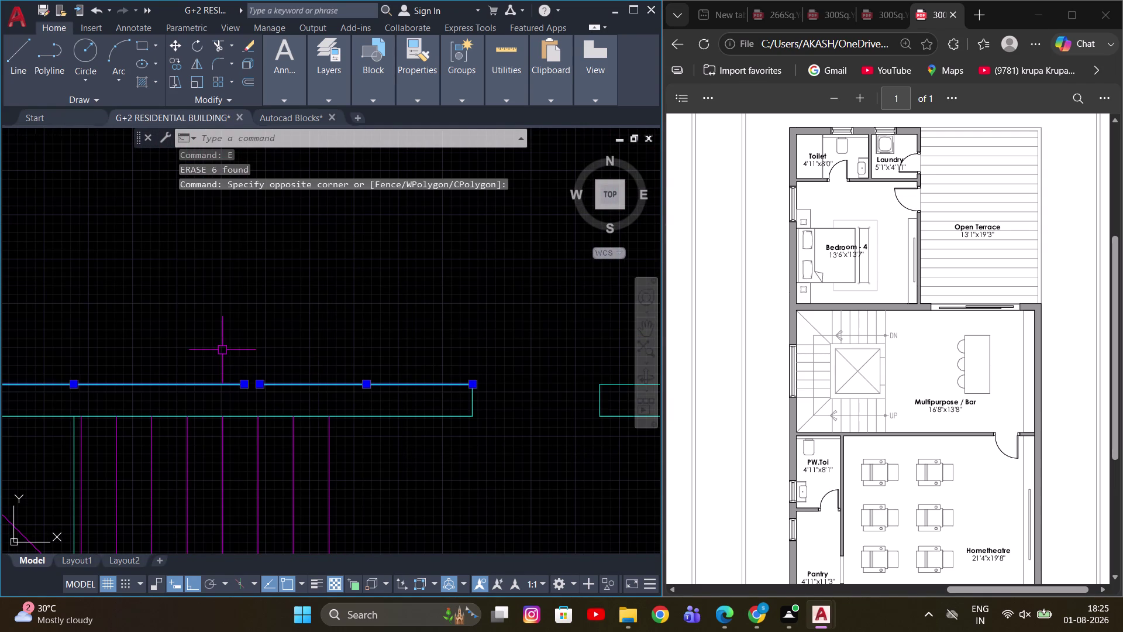
key(j)
key(space)
scroll(down, 3)
scroll(up, 3)
middle_drag(396, 327, 426, 357)
scroll(down, 3)
key(Escape)
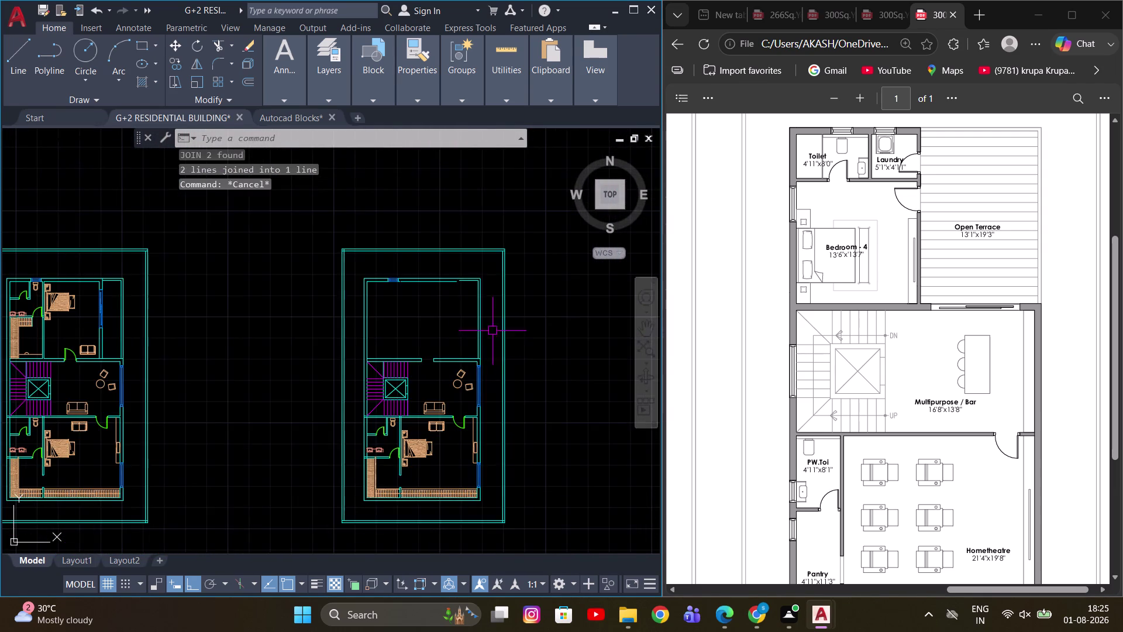
Extend the inner wall line at the top-right corner to the boundary wall.
scroll(up, 3)
drag(445, 277, 438, 271)
click(355, 218)
scroll(up, 3)
key(Escape)
scroll(down, 3)
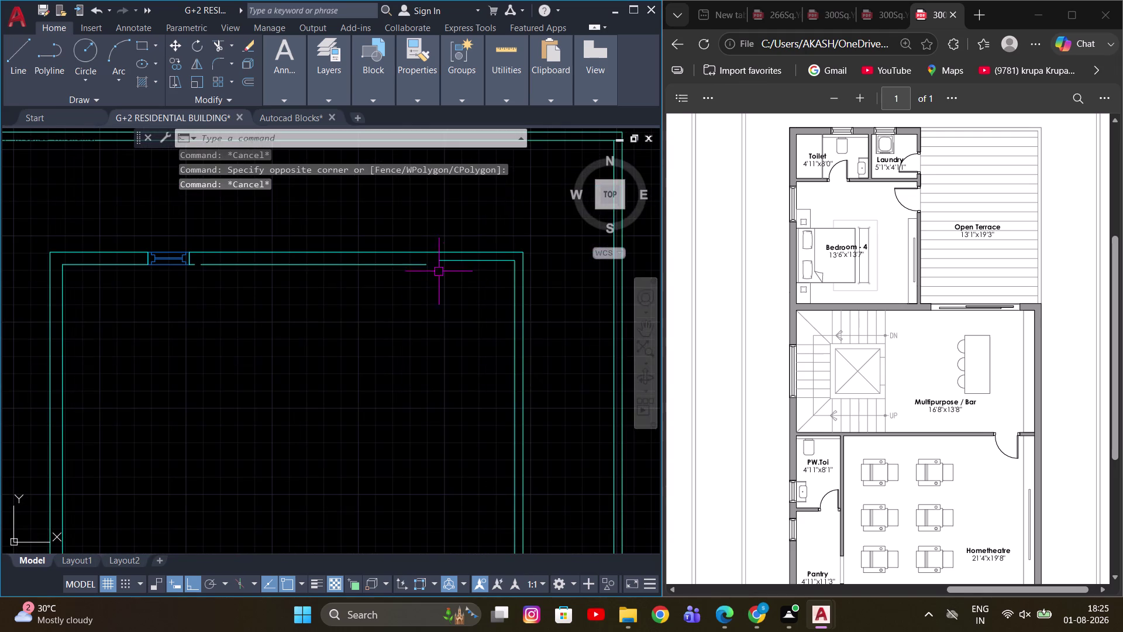
scroll(up, 3)
middle_drag(435, 268, 443, 267)
scroll(up, 3)
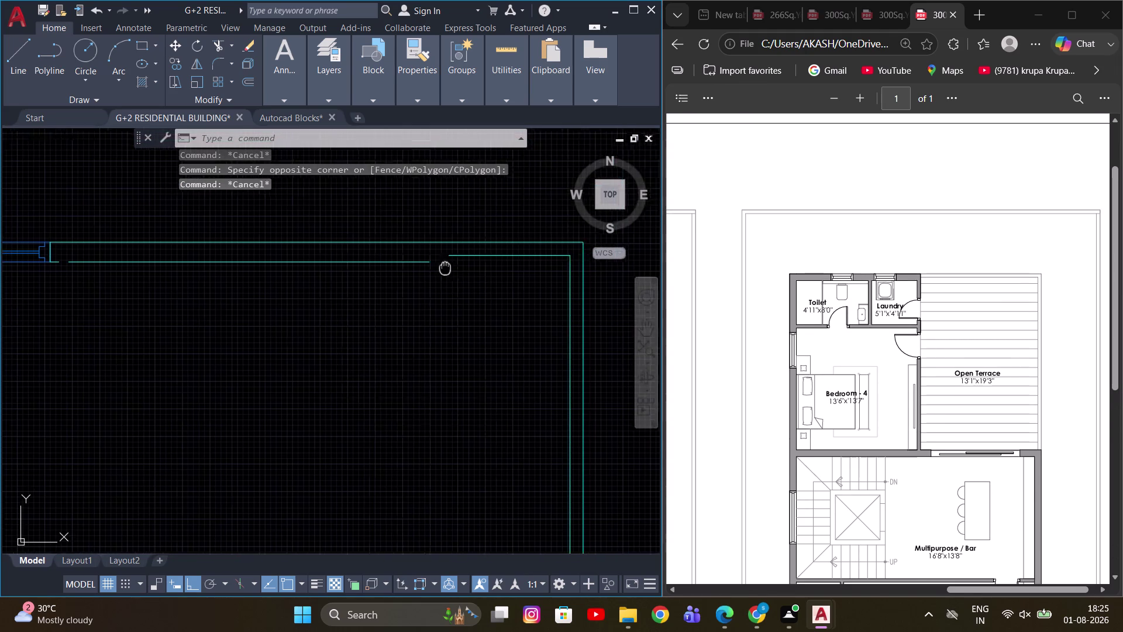
middle_drag(443, 268, 450, 269)
key(Escape)
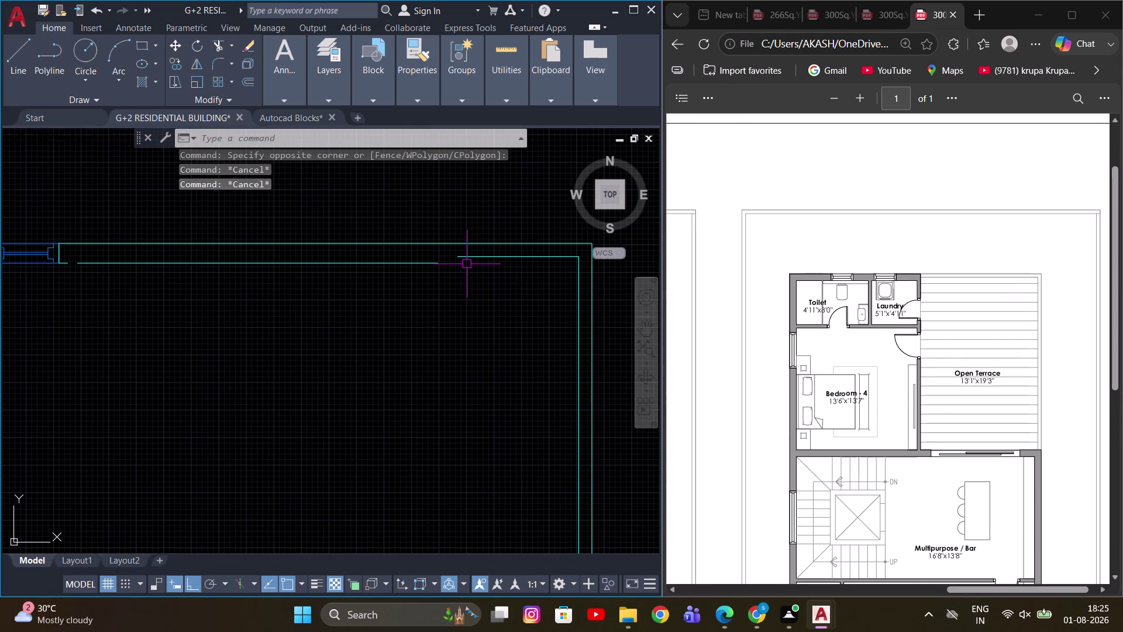
text(EX)
key(space)
click(430, 261)
key(Escape)
scroll(up, 3)
click(491, 257)
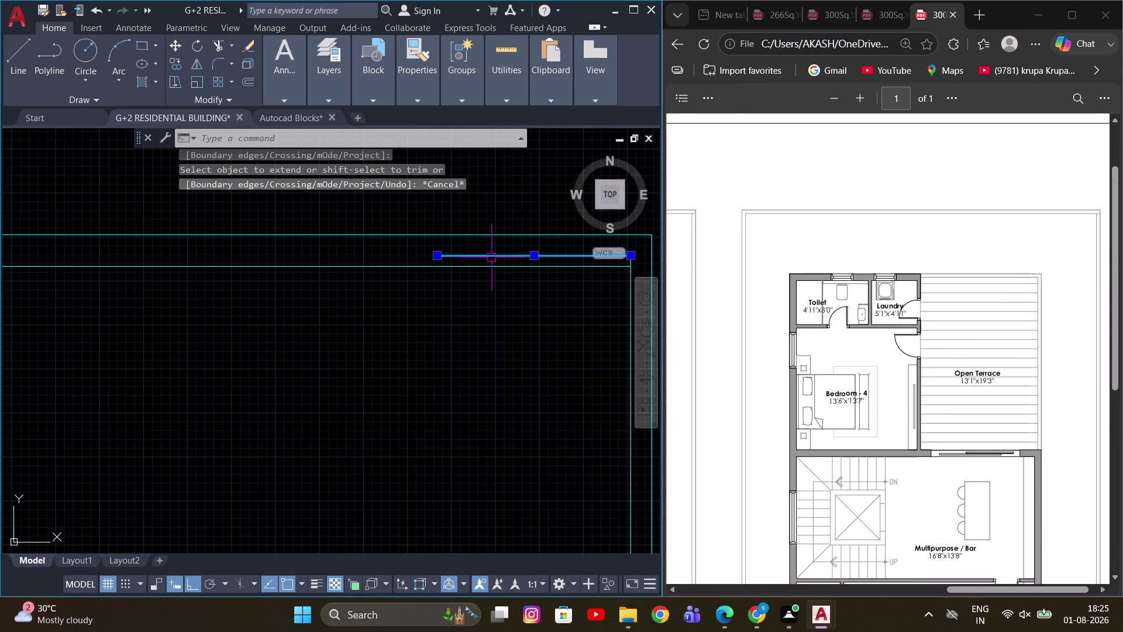
scroll(down, 3)
Erase the stray inner wall lines on the right side.
key(e)
key(space)
scroll(up, 3)
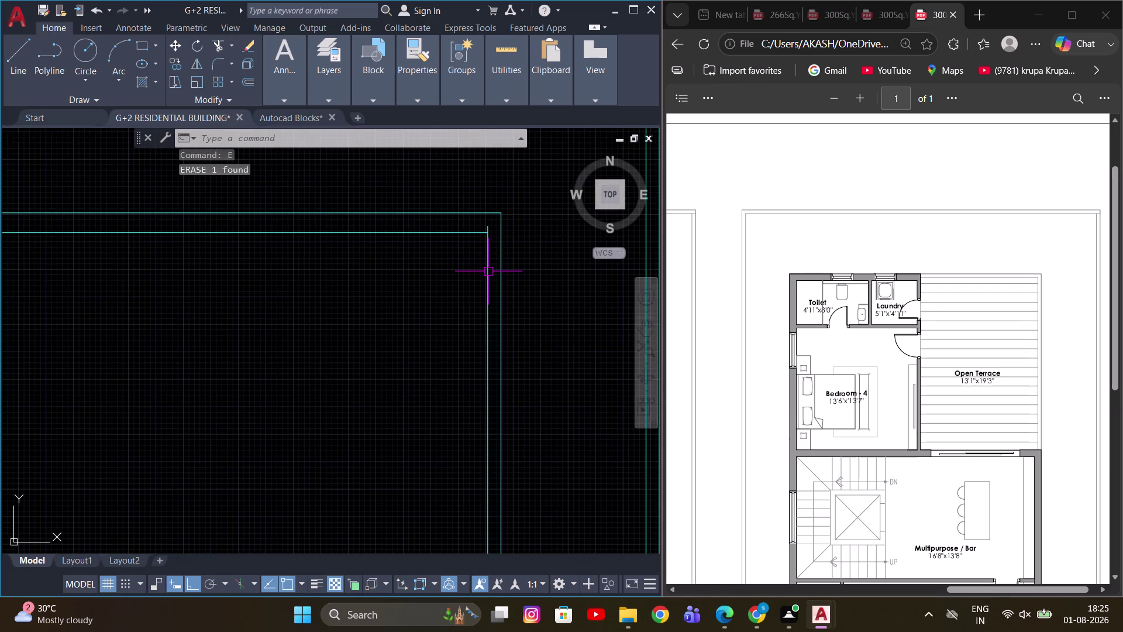
click(488, 272)
scroll(down, 3)
key(e)
key(Escape)
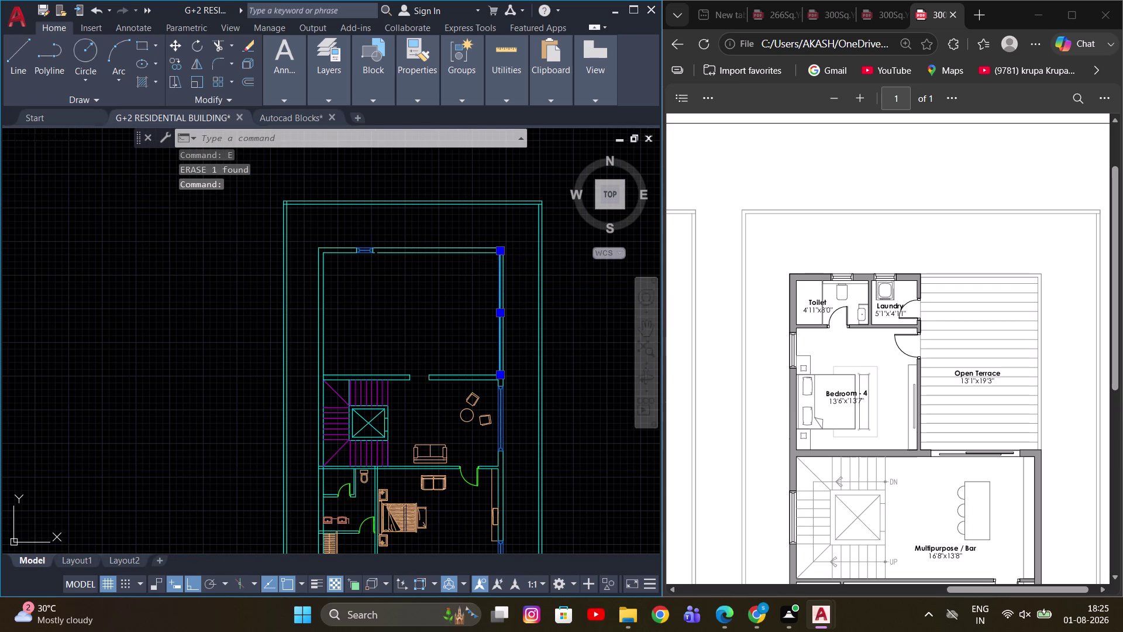
scroll(up, 3)
middle_drag(507, 257, 548, 266)
key(Escape)
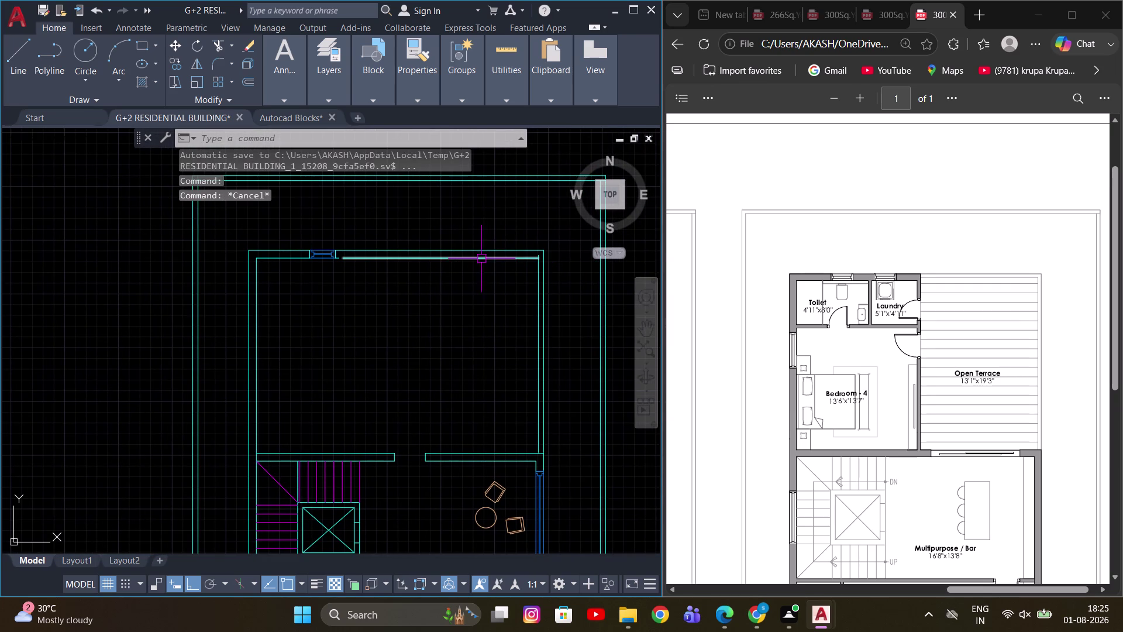
middle_drag(482, 259, 442, 258)
scroll(up, 3)
scroll(up, 3)
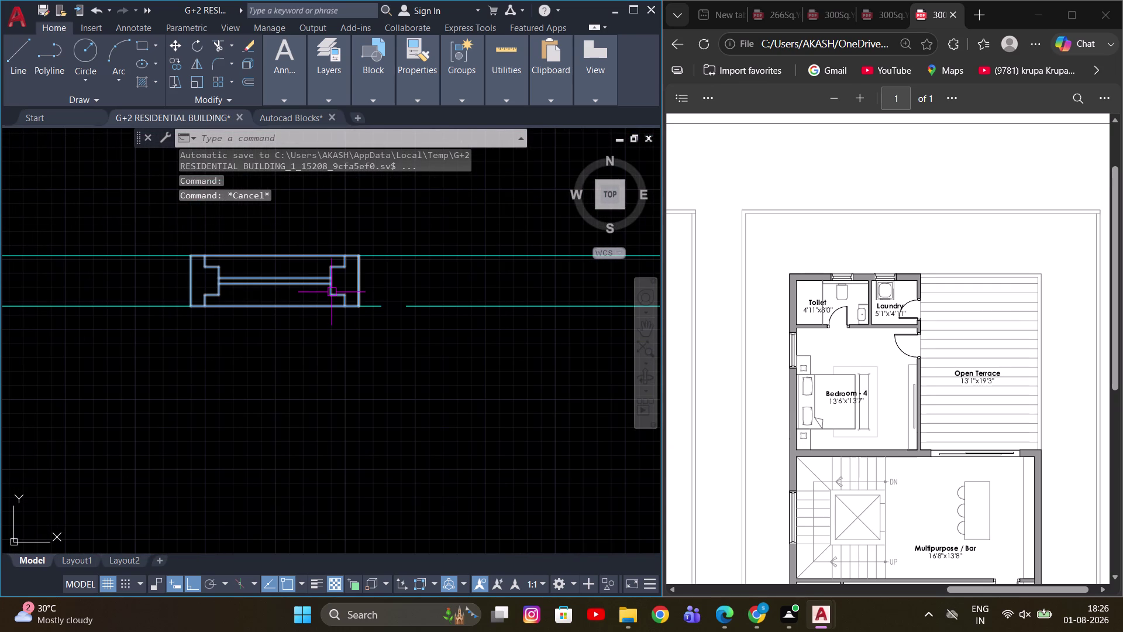
click(332, 290)
scroll(down, 3)
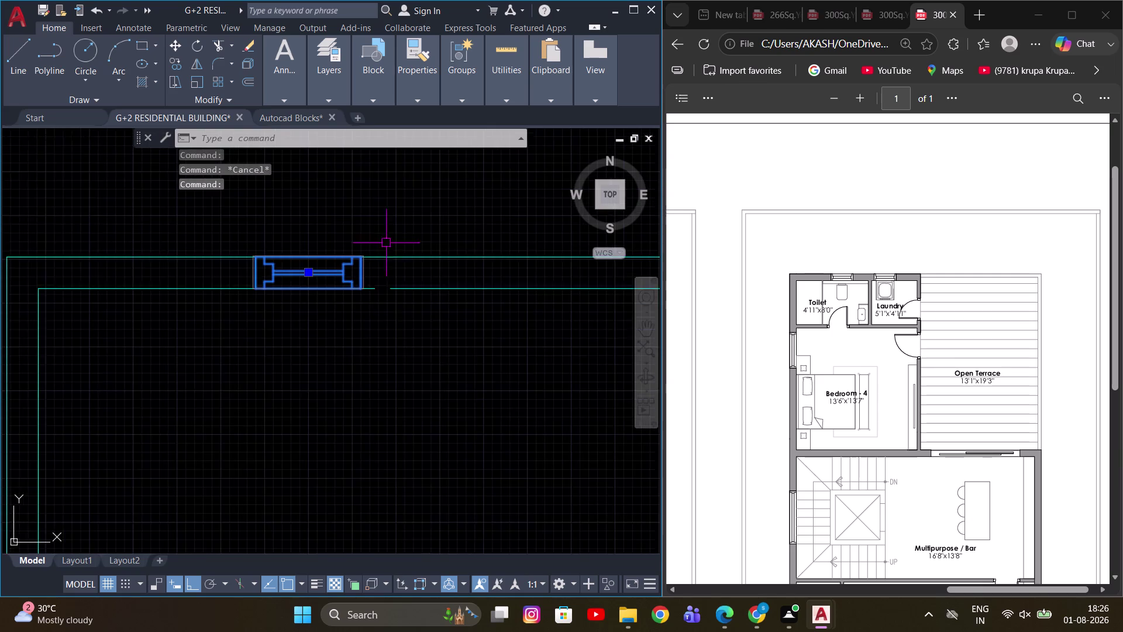
middle_drag(390, 240, 386, 325)
key(m)
key(space)
drag(429, 310, 429, 302)
click(416, 207)
key(Escape)
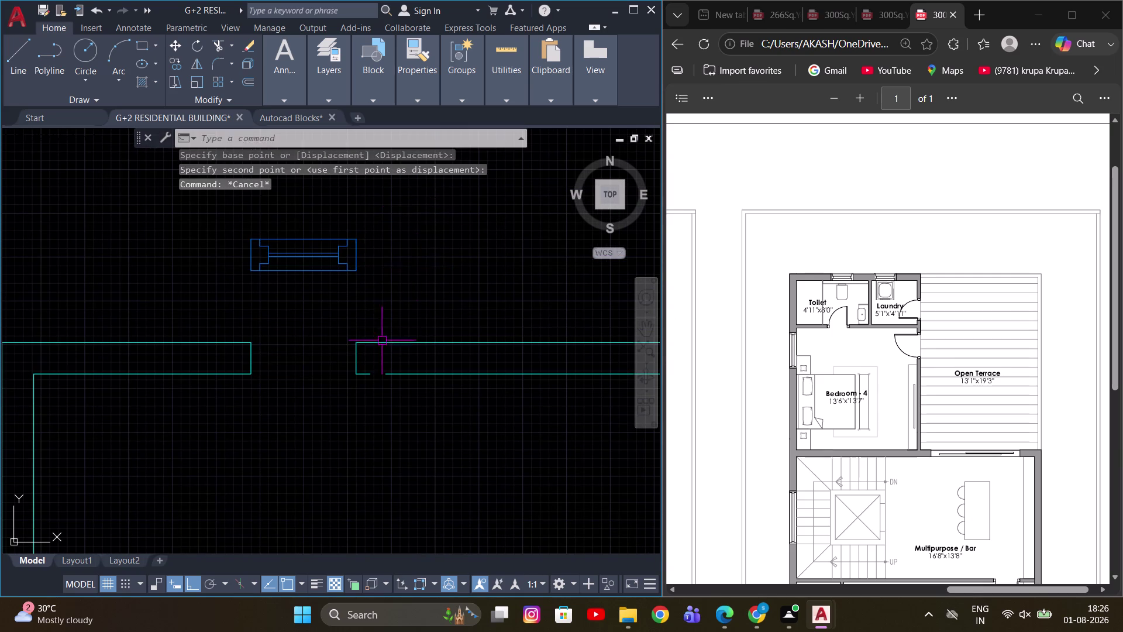
scroll(up, 3)
click(416, 430)
click(363, 385)
key(j)
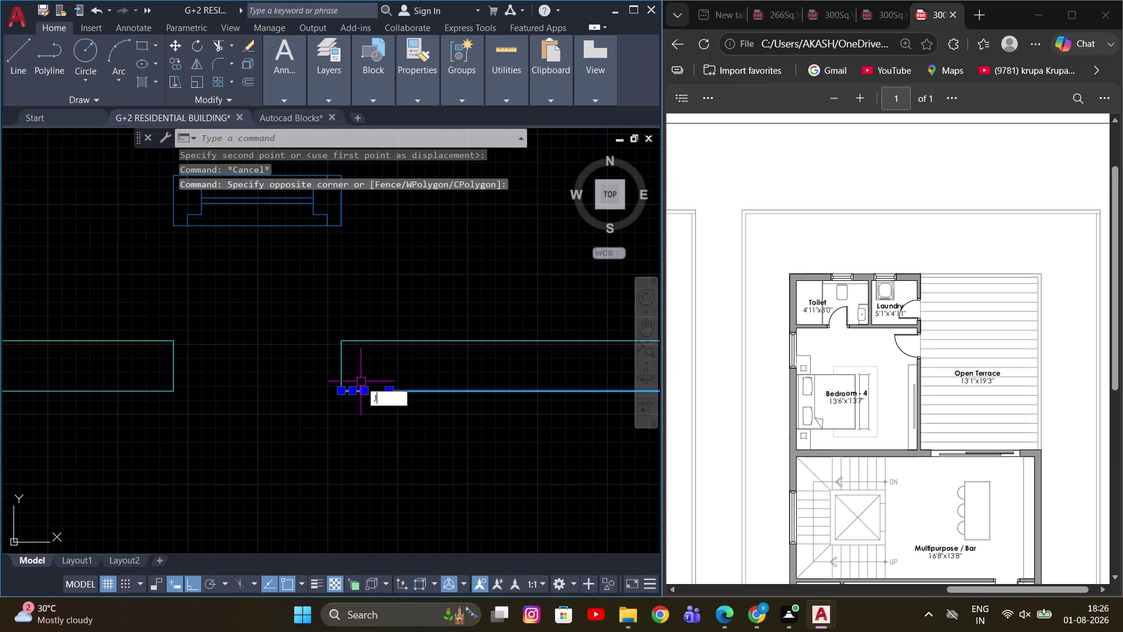
key(space)
scroll(down, 3)
scroll(up, 3)
click(367, 383)
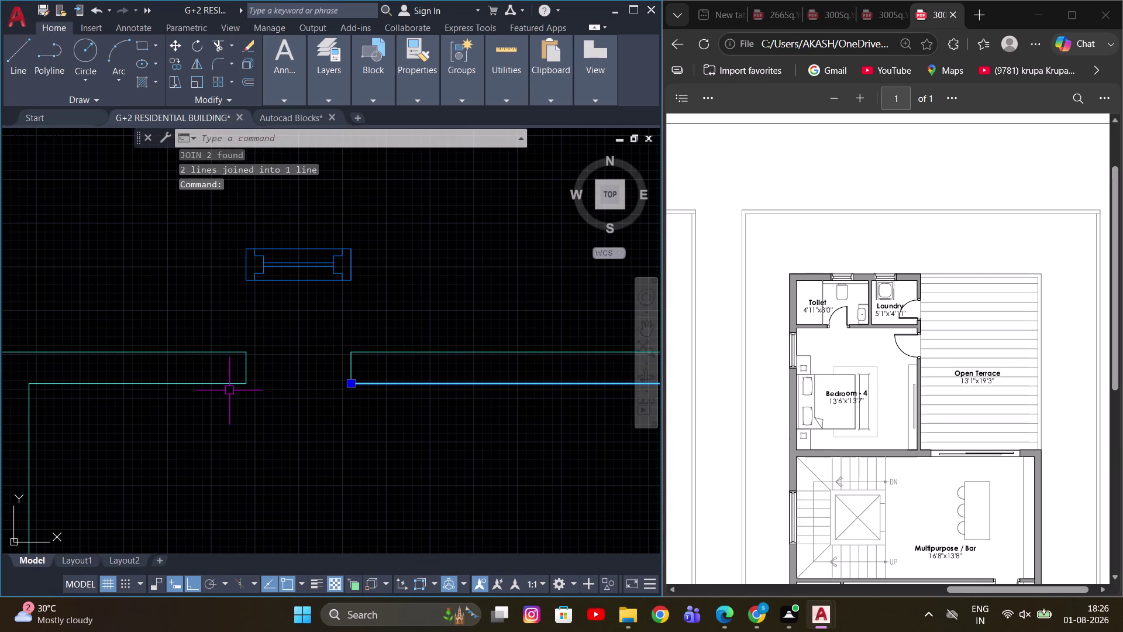
key(Escape)
scroll(down, 3)
middle_drag(466, 385, 437, 363)
middle_drag(541, 300, 534, 296)
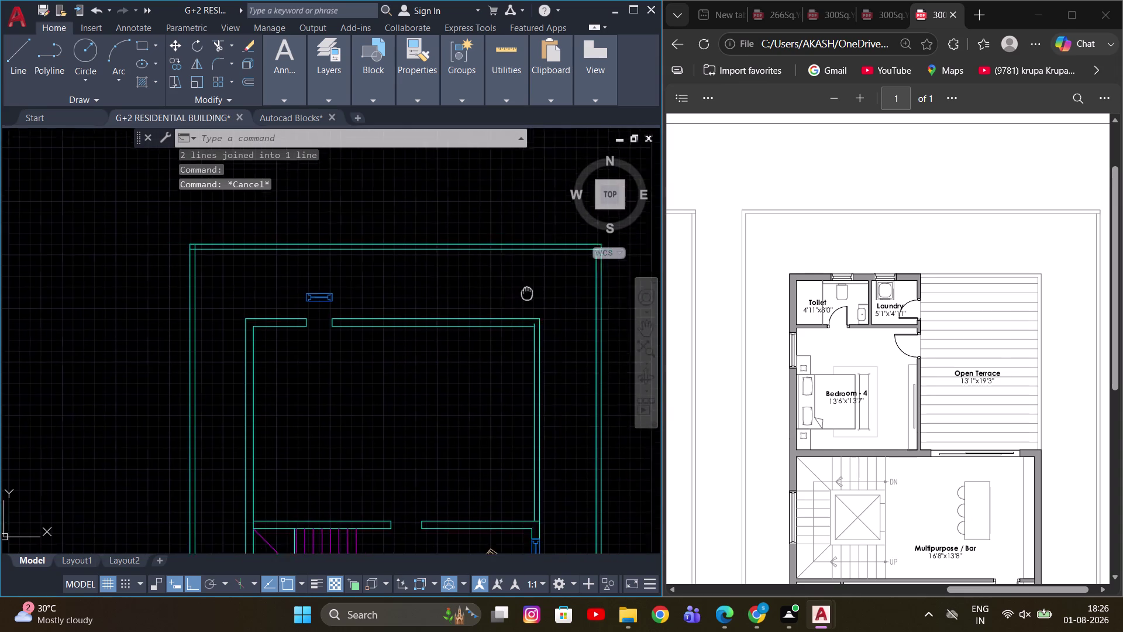
middle_drag(535, 296, 501, 281)
scroll(down, 3)
scroll(up, 3)
middle_drag(432, 295, 455, 330)
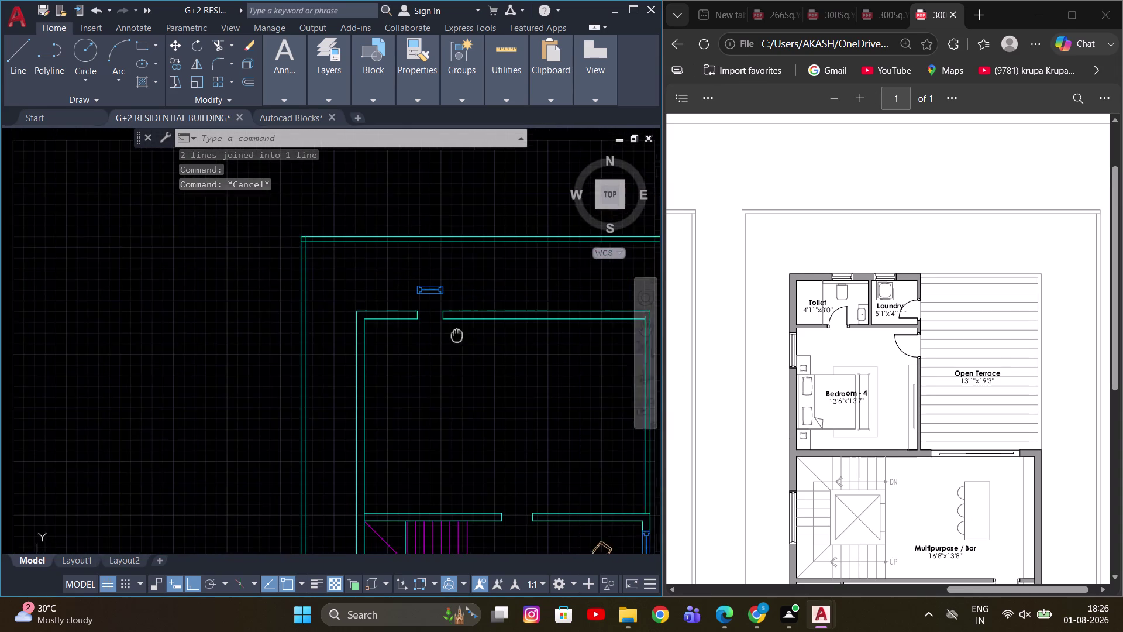
middle_drag(455, 330, 459, 341)
scroll(up, 3)
middle_drag(463, 339, 432, 326)
scroll(down, 3)
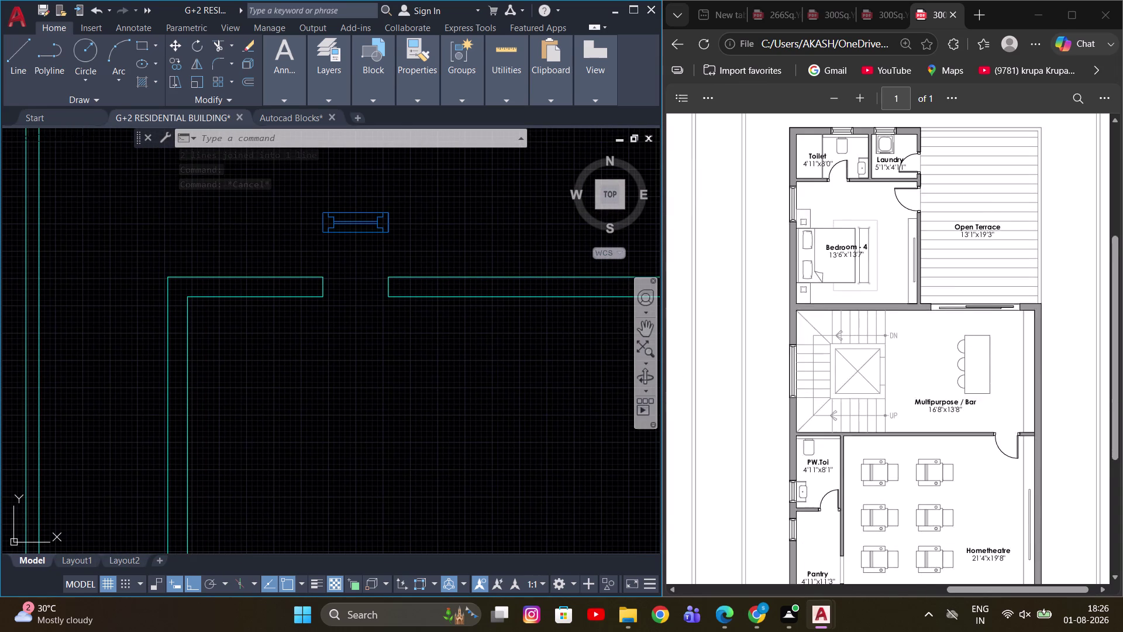
scroll(down, 3)
scroll(down, 3)
middle_drag(309, 436, 367, 348)
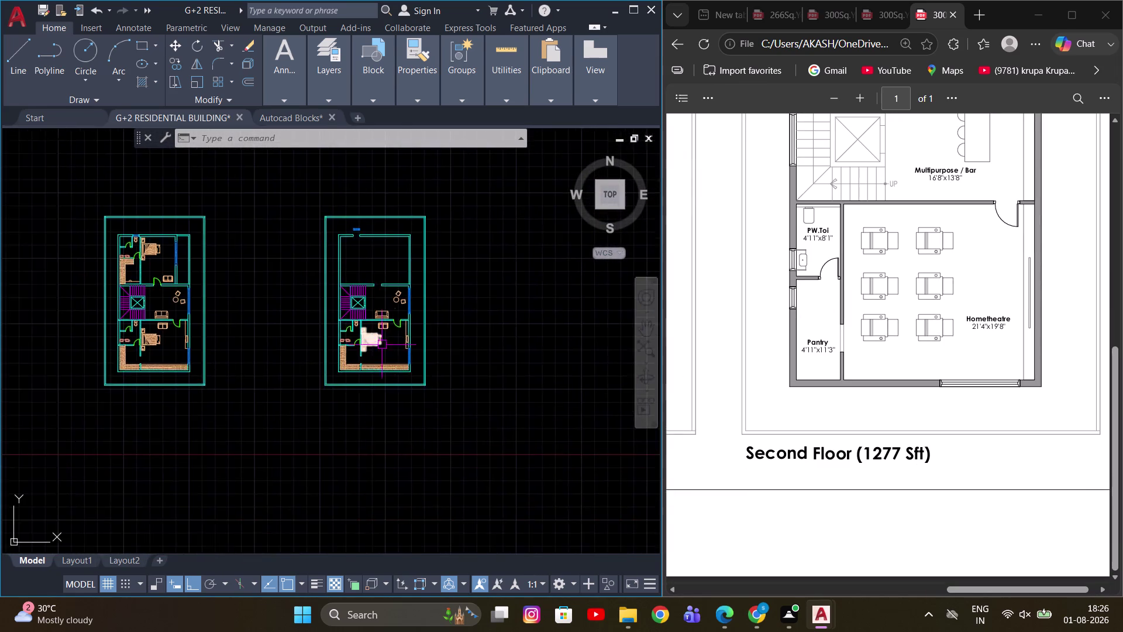
Window-select and erase the balcony railing strip along the bedroom's lower edge.
scroll(up, 3)
middle_drag(381, 370, 416, 382)
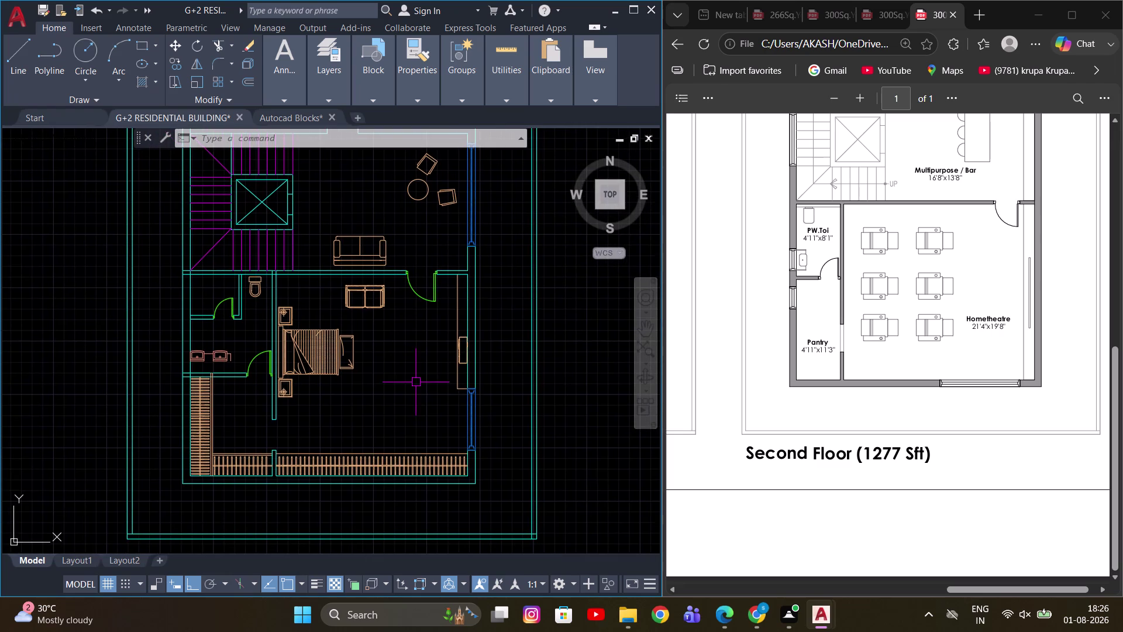
scroll(up, 3)
middle_drag(398, 434, 461, 388)
scroll(up, 3)
middle_drag(578, 421, 420, 340)
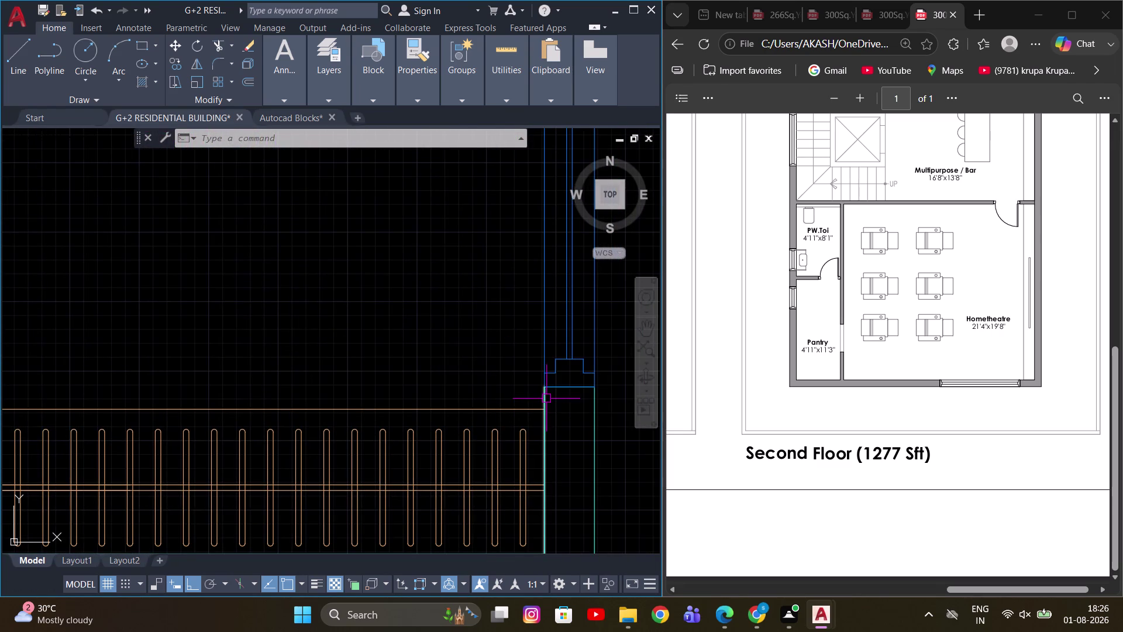
click(533, 376)
scroll(down, 3)
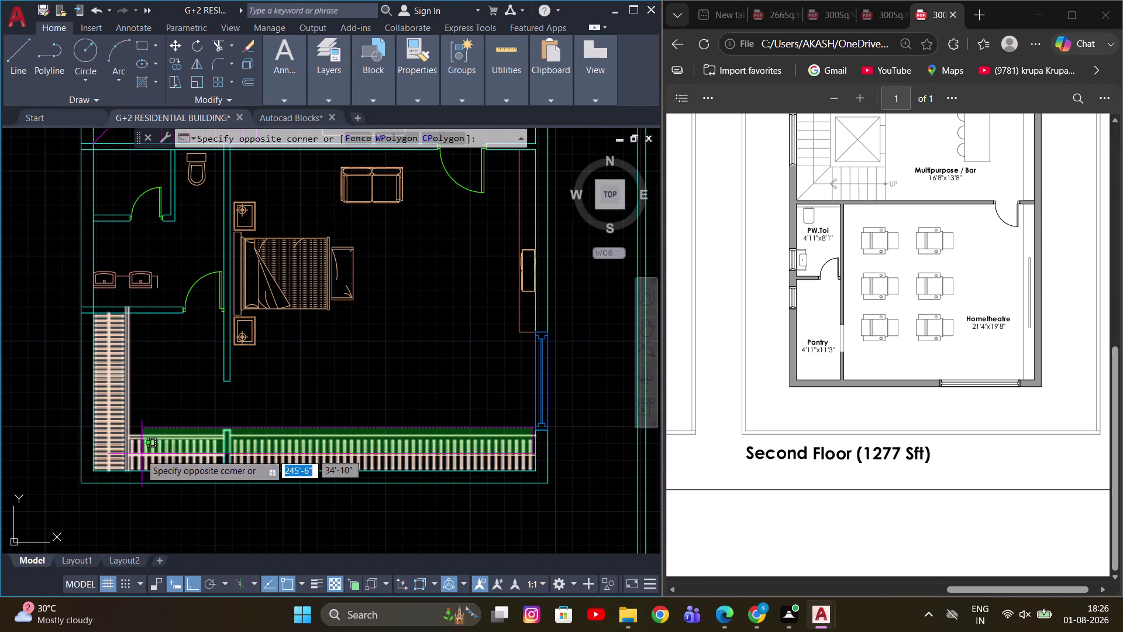
click(108, 463)
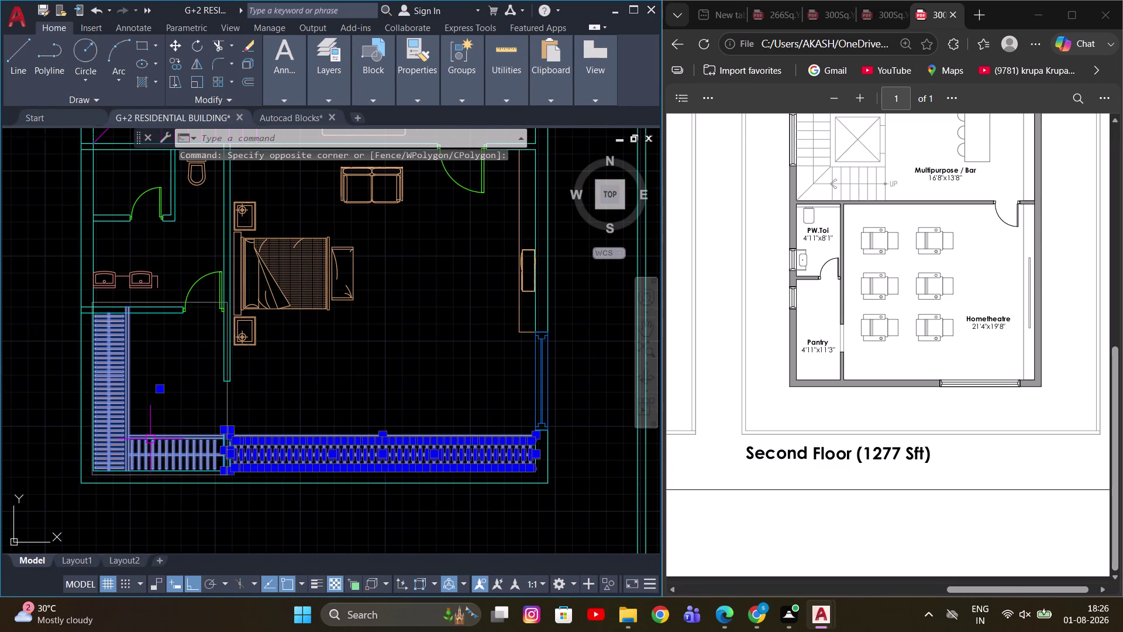
key(w)
key(BackSpace)
text(E)
key(space)
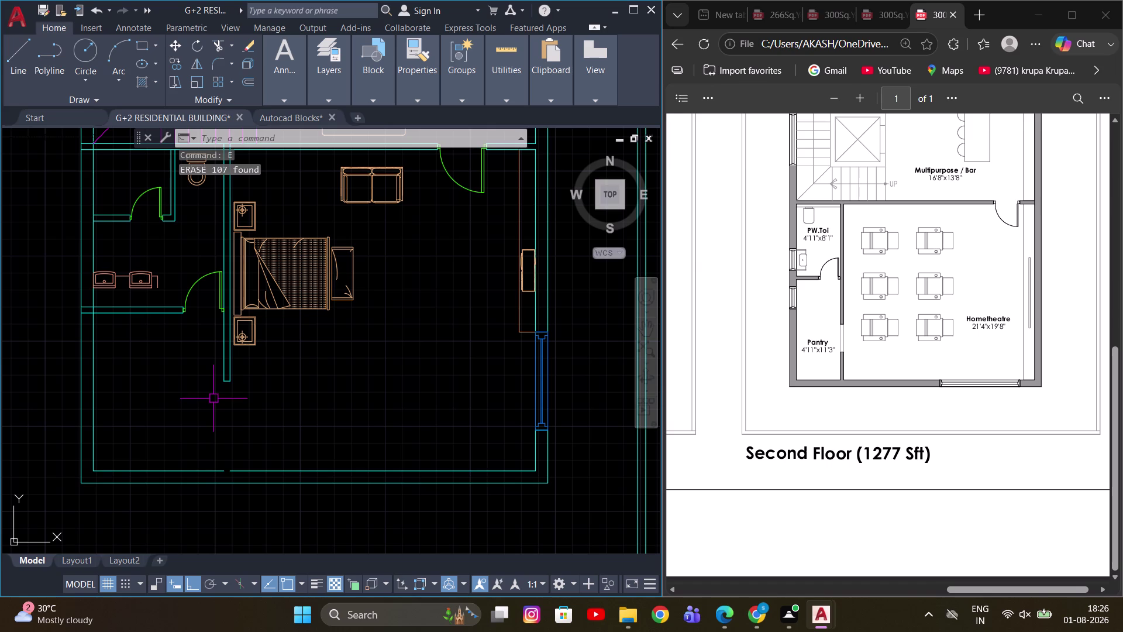
Begin drawing a new wall line near the fixture.
scroll(up, 3)
middle_drag(291, 457, 413, 438)
scroll(up, 3)
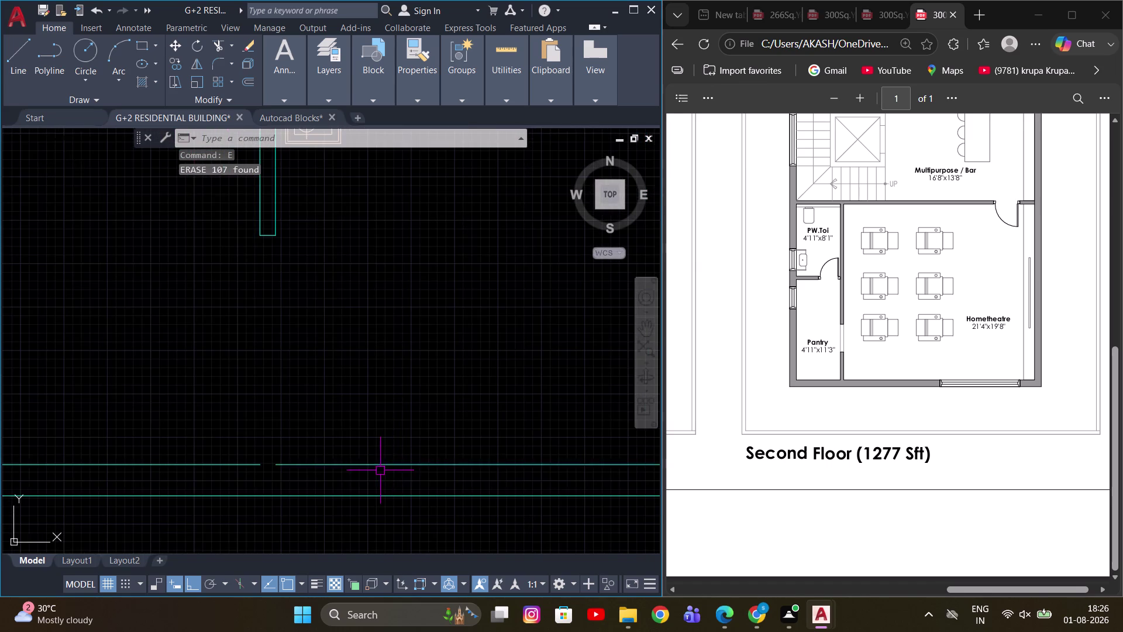
scroll(down, 3)
scroll(up, 3)
middle_drag(324, 325, 345, 307)
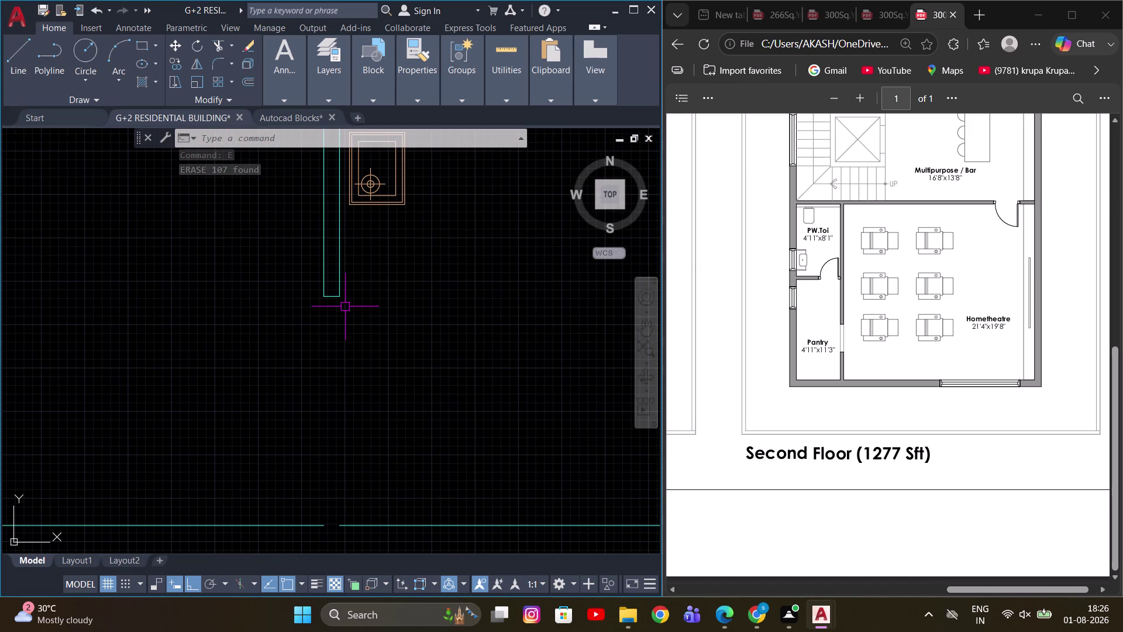
text(L)
key(space)
drag(339, 295, 337, 301)
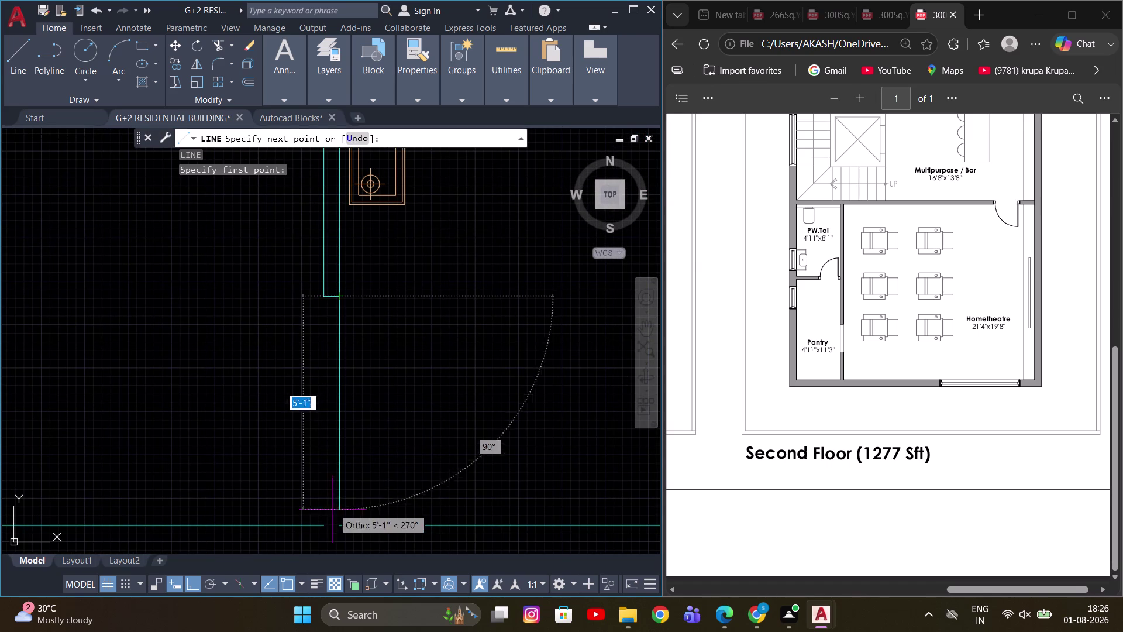
Cancel the unfinished line without drawing it.
click(336, 527)
key(space)
key(space)
click(324, 299)
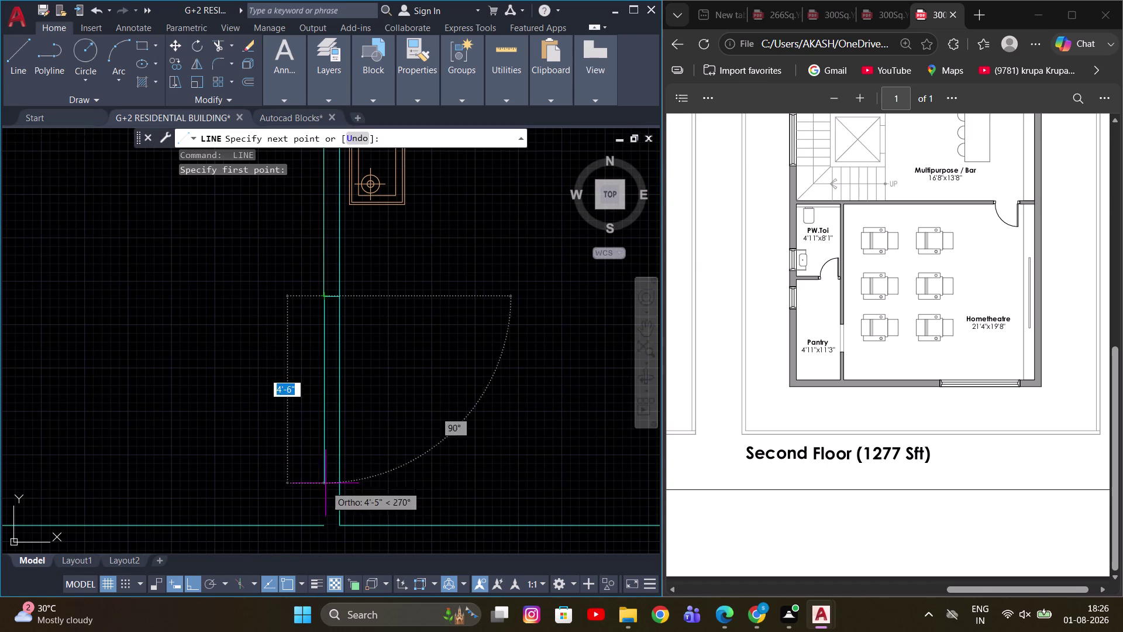
click(324, 523)
key(Escape)
Select the short wall stub at the left plan's railing corner and copy it from a base point.
scroll(down, 3)
middle_drag(369, 373, 377, 370)
scroll(up, 3)
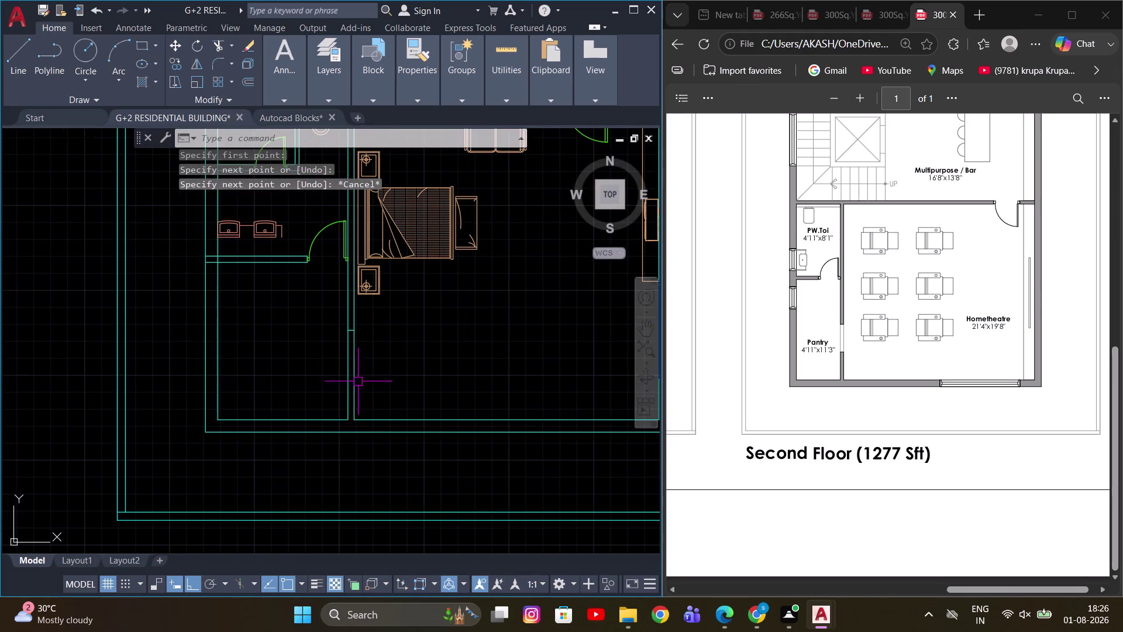
scroll(down, 3)
scroll(up, 3)
middle_drag(121, 309, 278, 310)
scroll(up, 3)
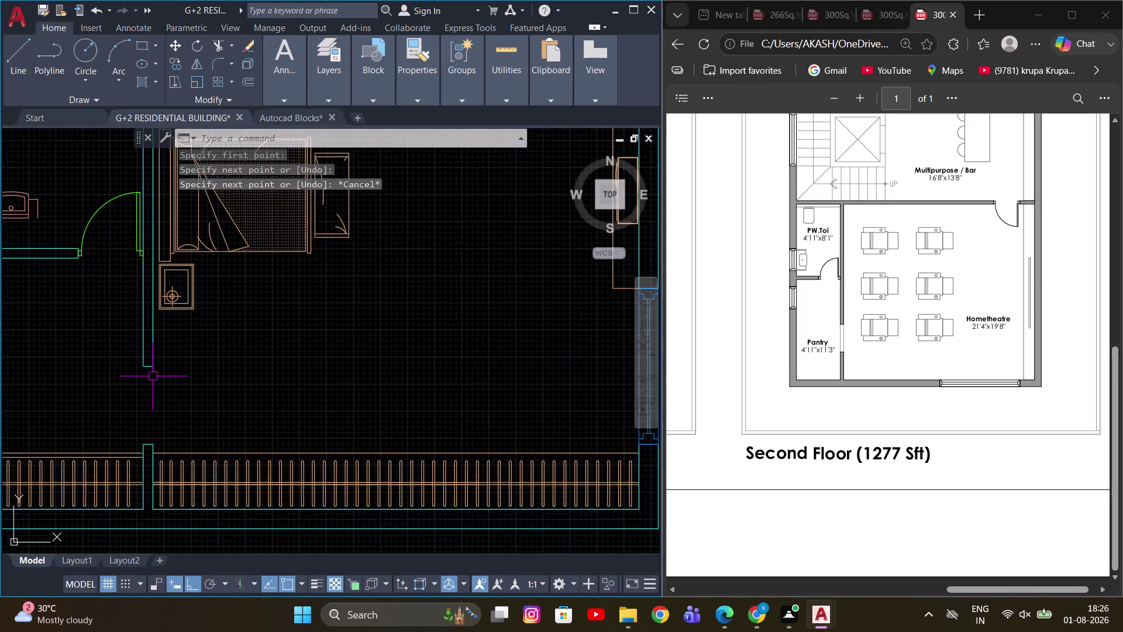
scroll(up, 3)
click(156, 465)
scroll(down, 3)
key(c)
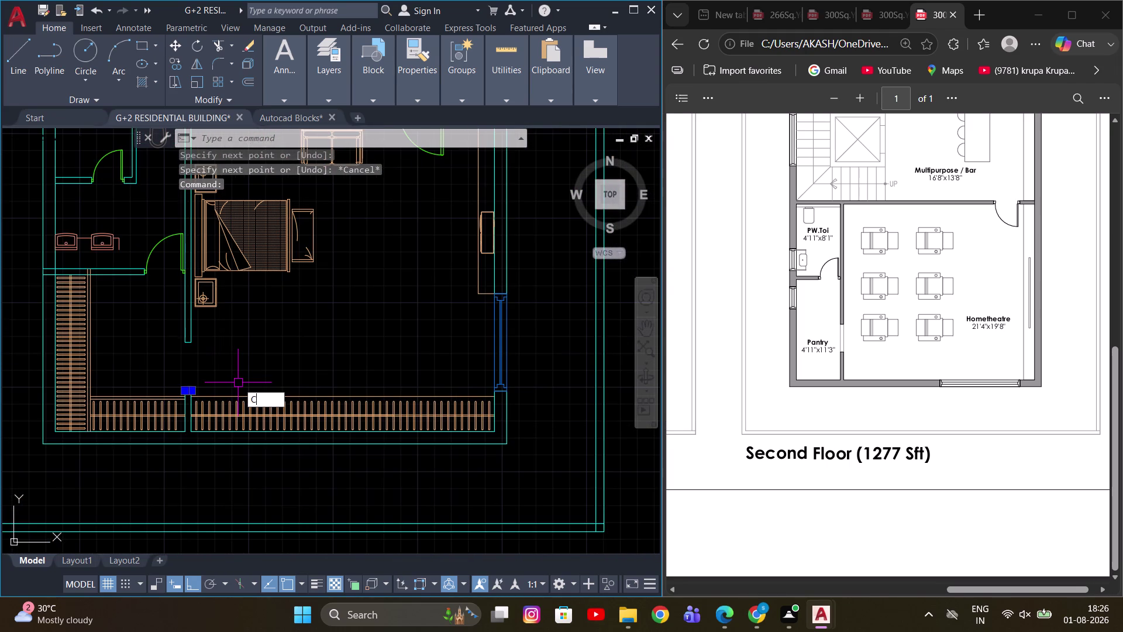
key(o)
key(space)
scroll(up, 3)
click(211, 402)
Place the wall piece copy at the matching point on the right-hand plan.
scroll(down, 3)
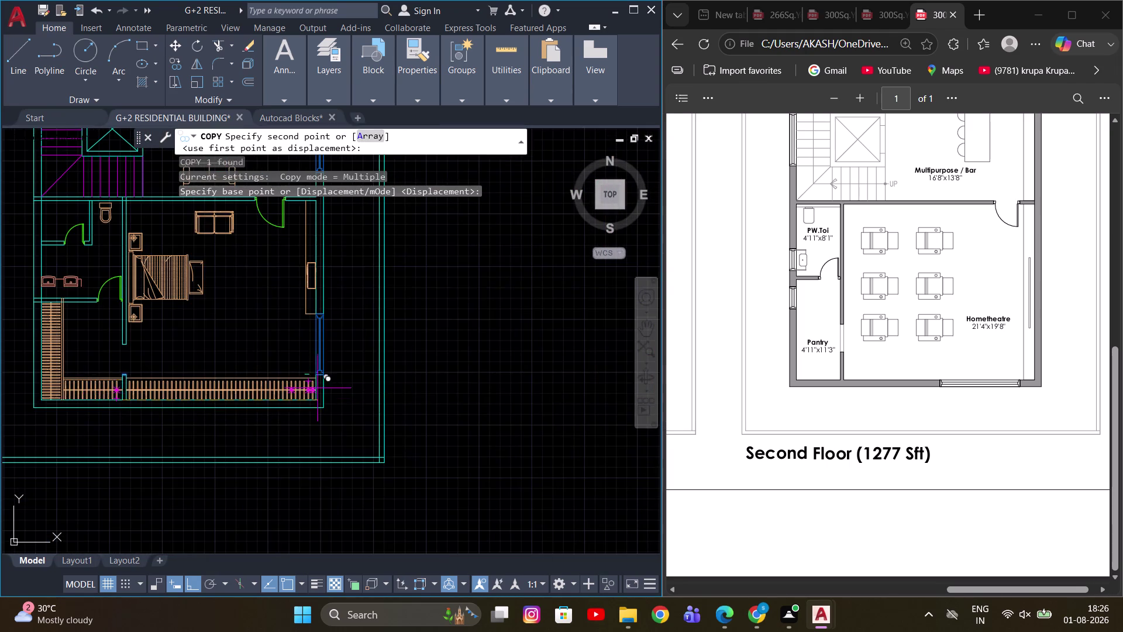
scroll(up, 3)
scroll(down, 3)
scroll(up, 3)
middle_drag(595, 403, 489, 415)
scroll(up, 3)
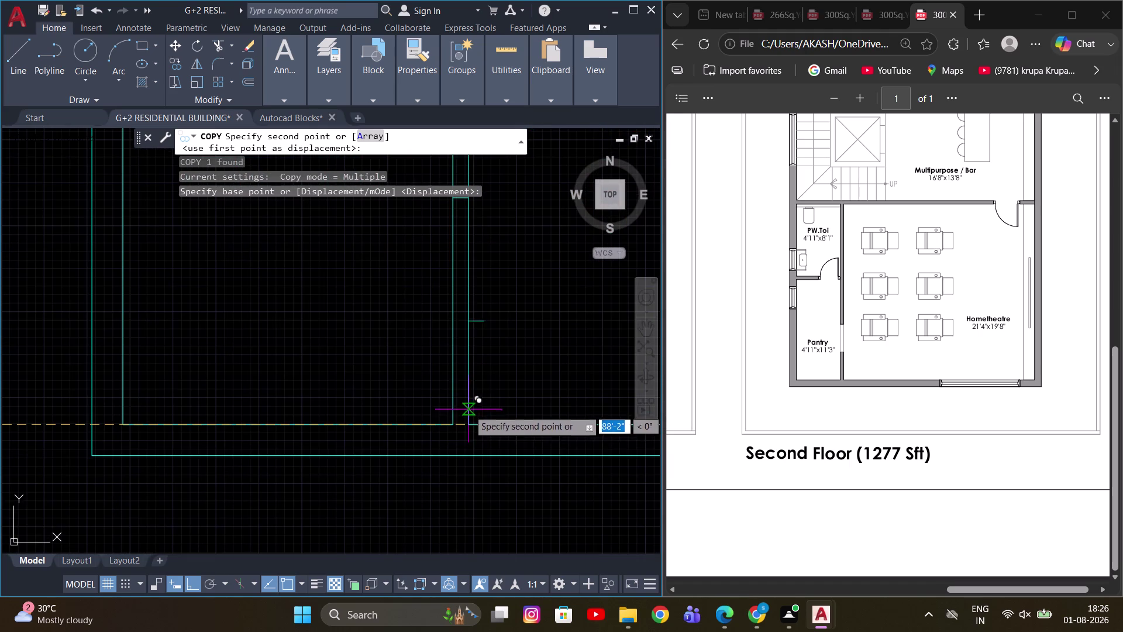
click(449, 423)
key(Escape)
Try trimming two wall lines with TR, then cancel and pan to the second-floor plan.
middle_drag(484, 285, 384, 394)
scroll(up, 3)
scroll(down, 3)
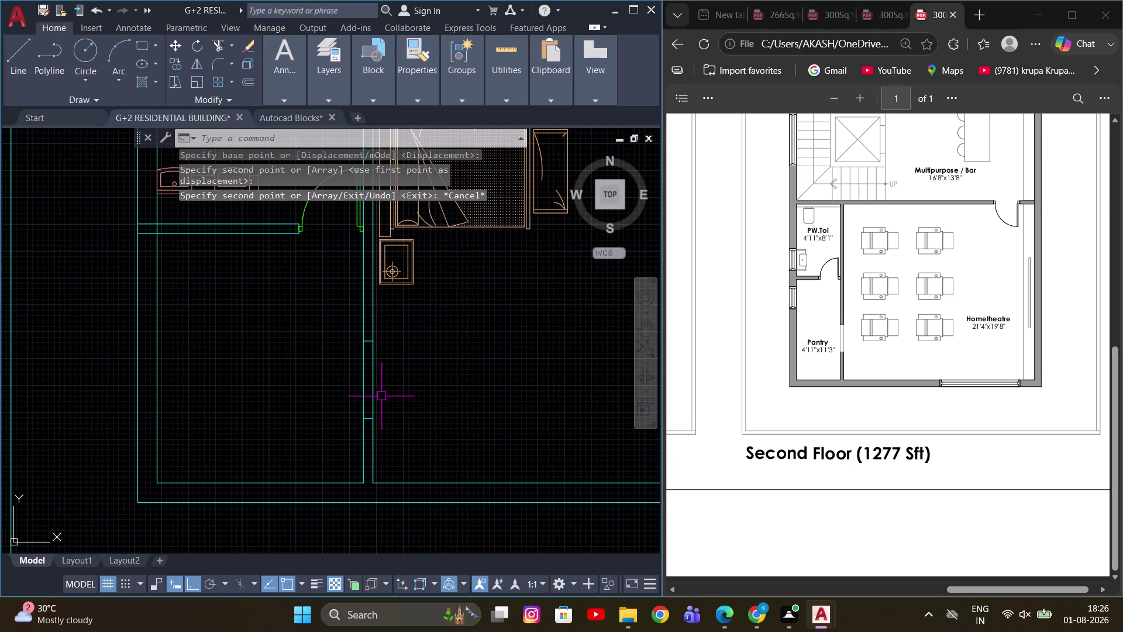
text(TR)
key(space)
click(304, 374)
click(464, 363)
key(Escape)
scroll(down, 3)
middle_drag(465, 373, 389, 437)
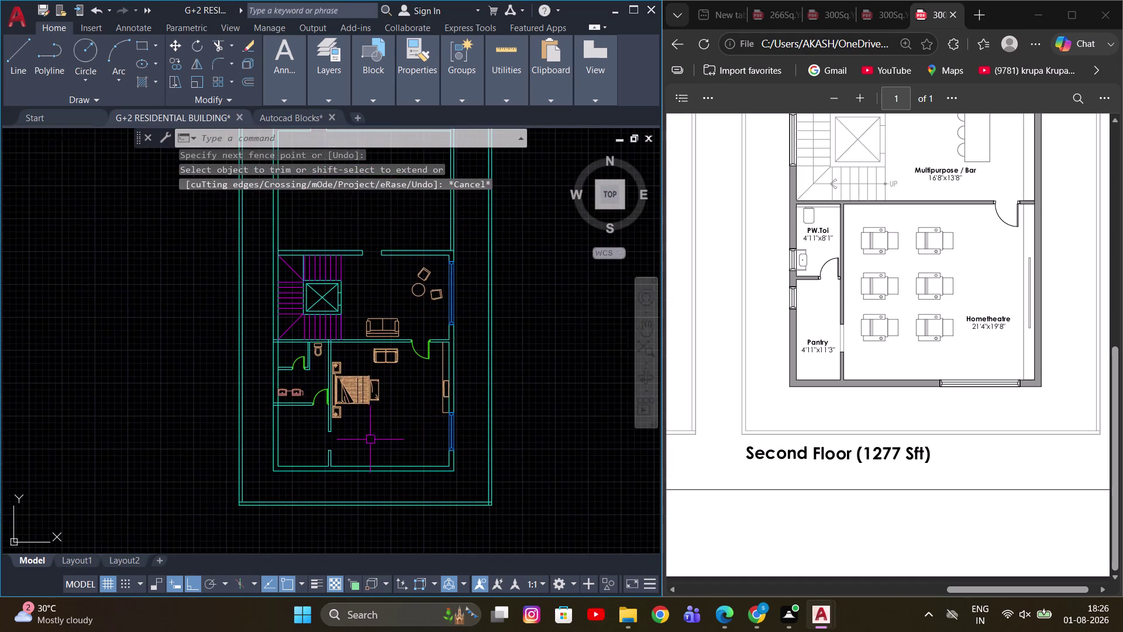
Attempt a crossing trim on the bathroom wall lines, then cancel.
scroll(up, 3)
scroll(up, 3)
middle_drag(257, 392, 304, 406)
key(Escape)
scroll(up, 3)
text(T)
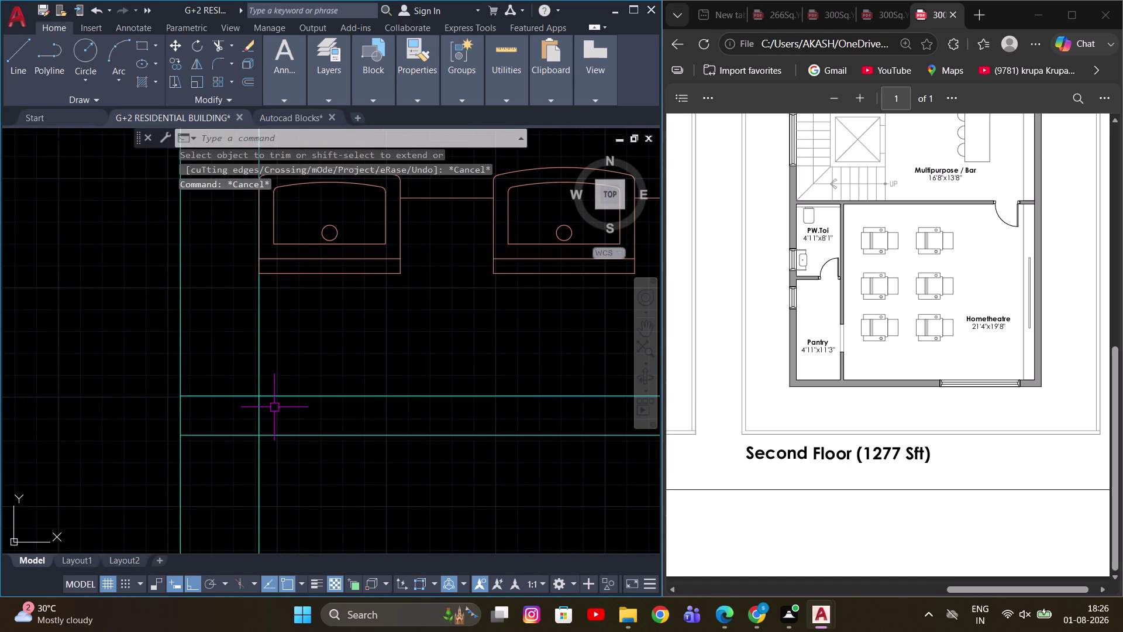
text(R)
key(space)
drag(217, 354, 277, 420)
key(Escape)
Erase the bed from the bedroom.
scroll(down, 3)
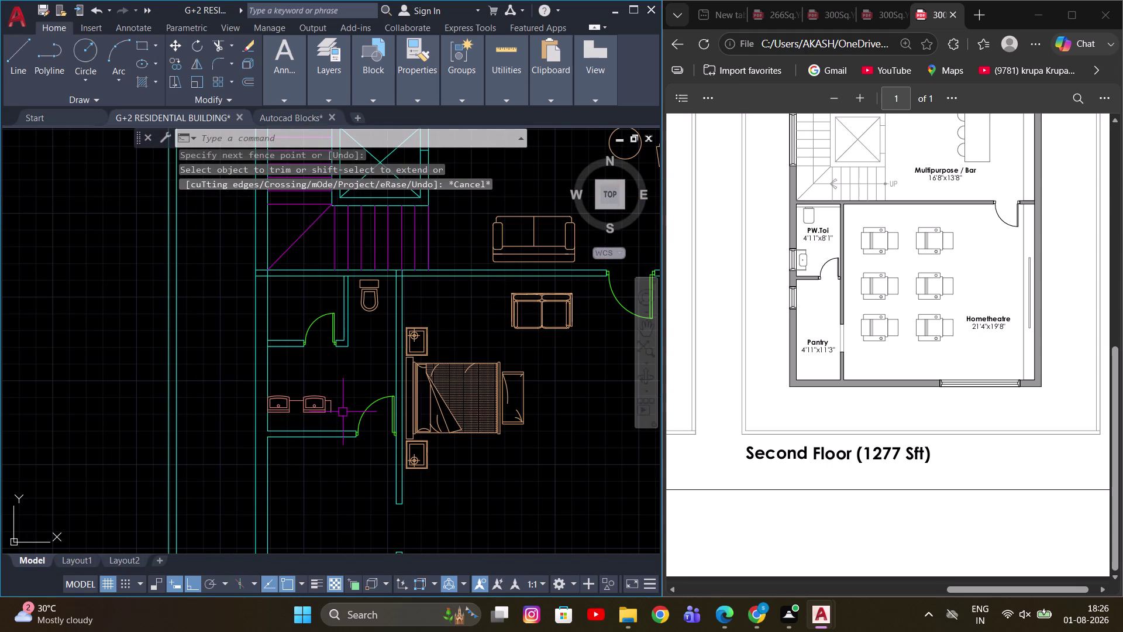
scroll(up, 3)
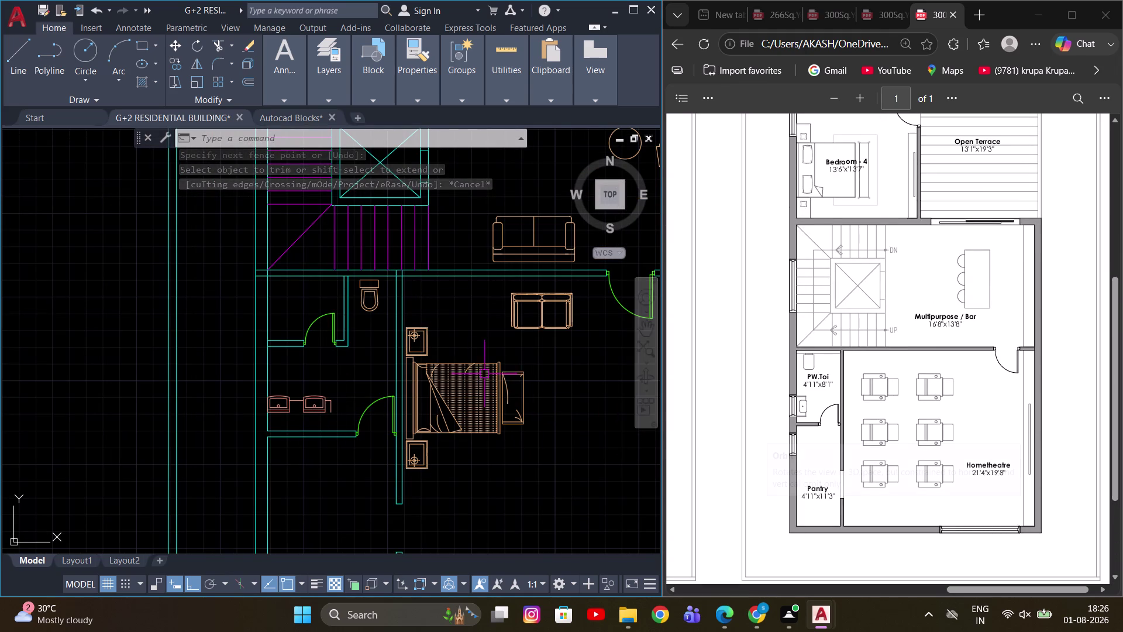
scroll(down, 3)
middle_drag(454, 421, 409, 469)
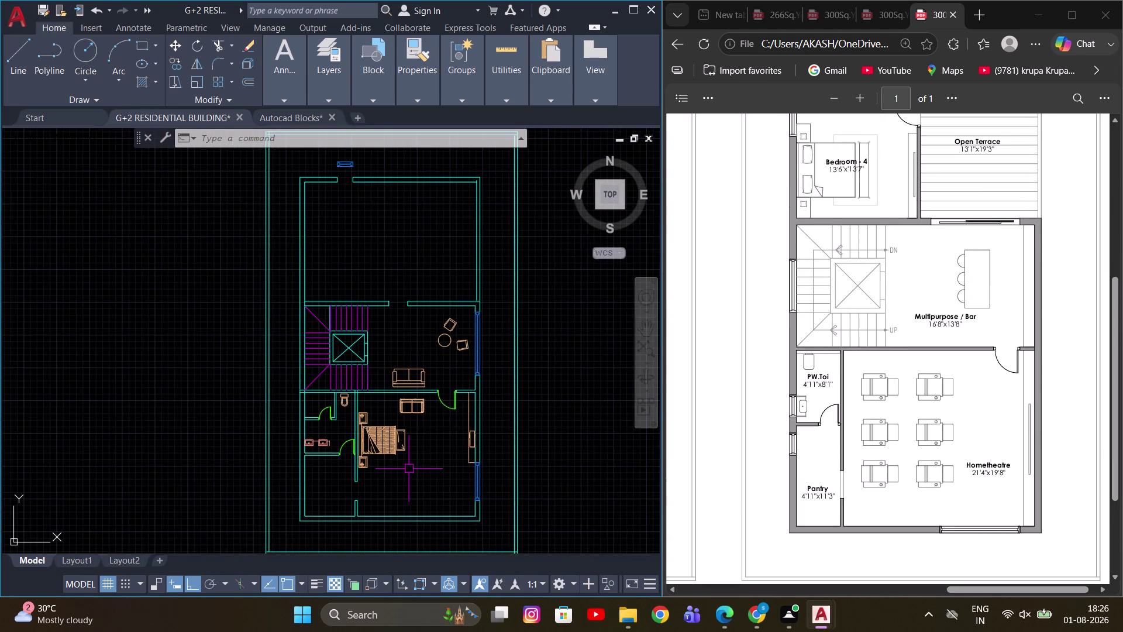
scroll(down, 3)
middle_drag(410, 463, 538, 412)
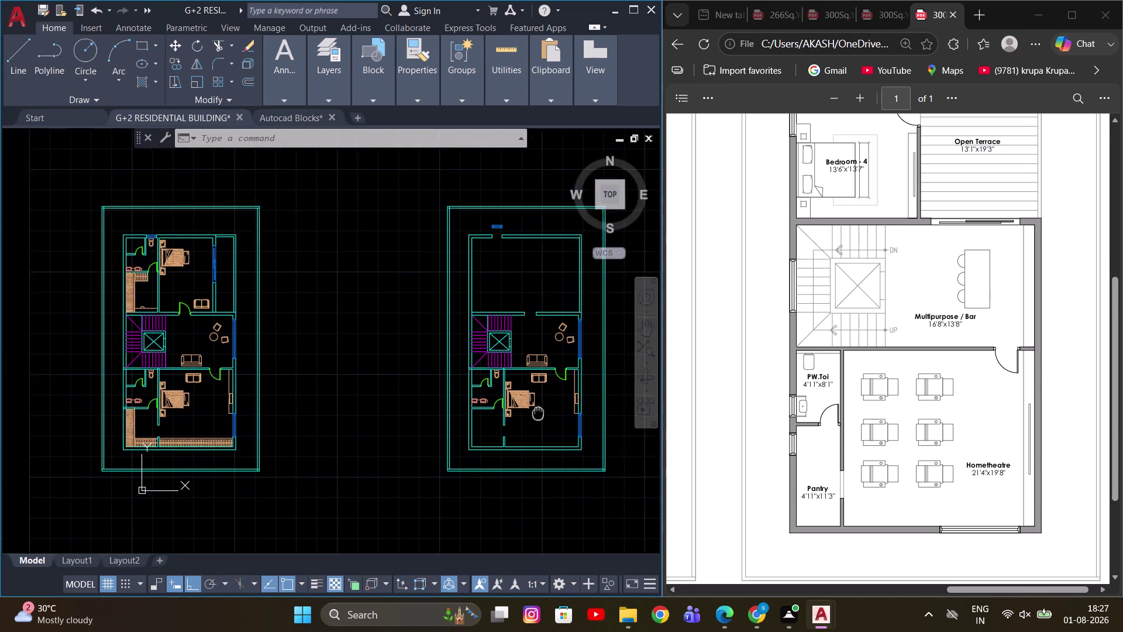
middle_drag(538, 411, 404, 409)
scroll(up, 3)
drag(439, 435, 438, 433)
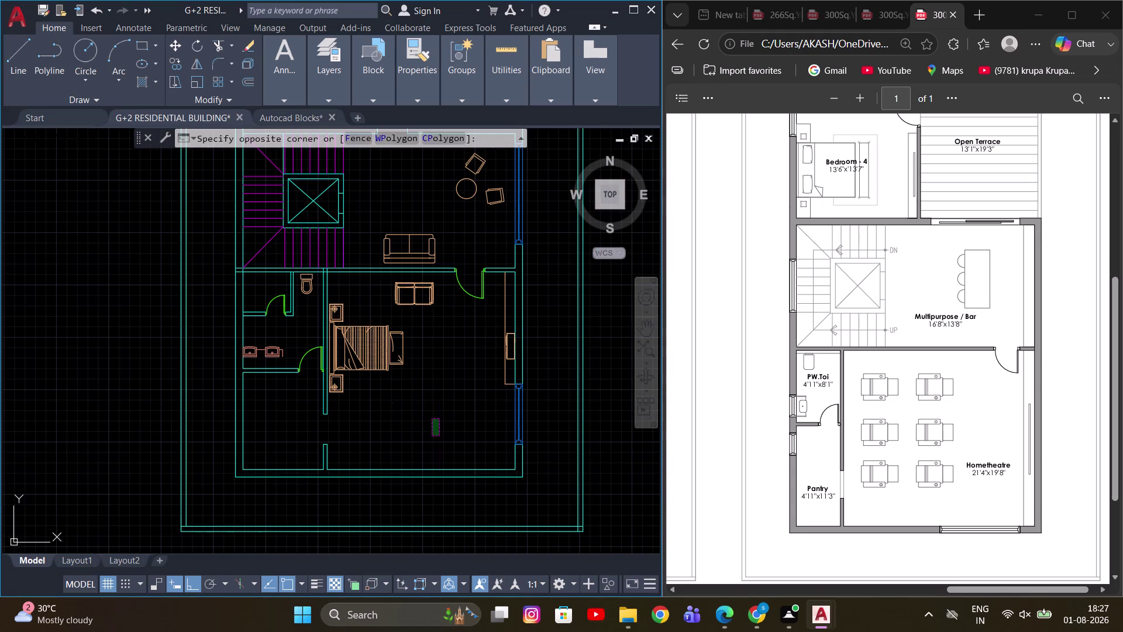
drag(438, 432, 431, 419)
click(350, 314)
key(e)
key(space)
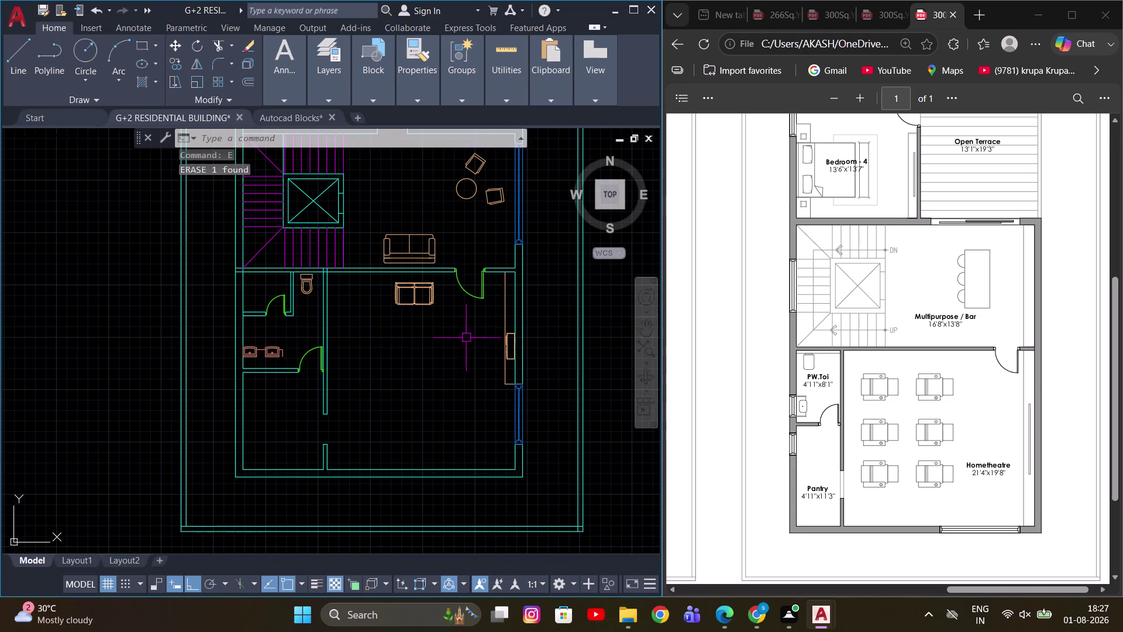
Erase the bathroom partition wall lines.
scroll(up, 3)
middle_drag(467, 337, 477, 367)
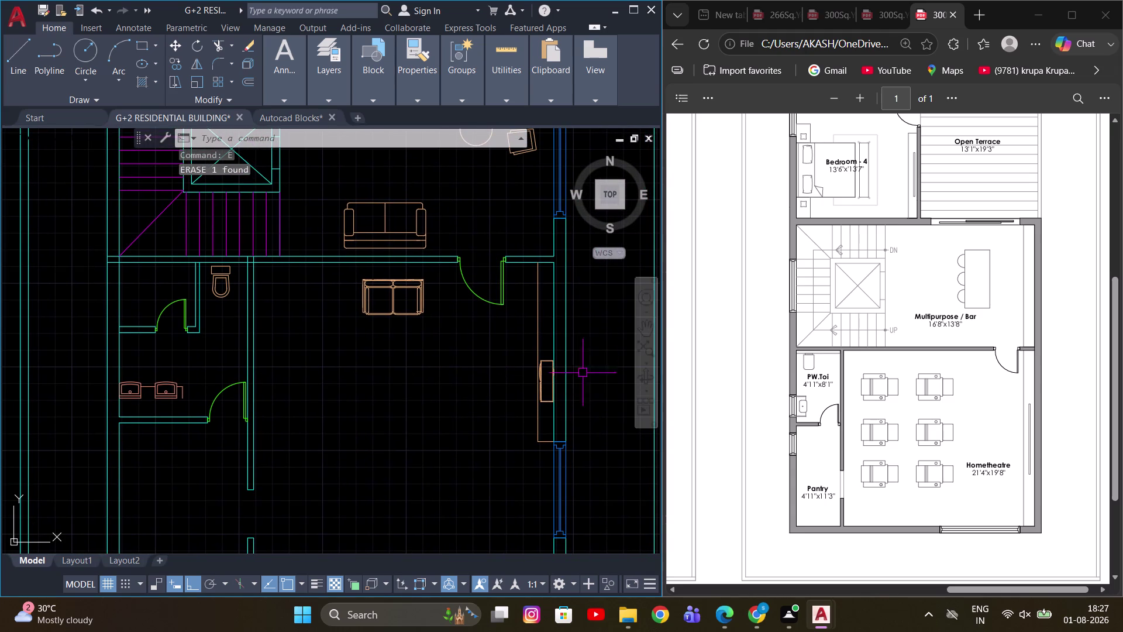
drag(486, 367, 451, 350)
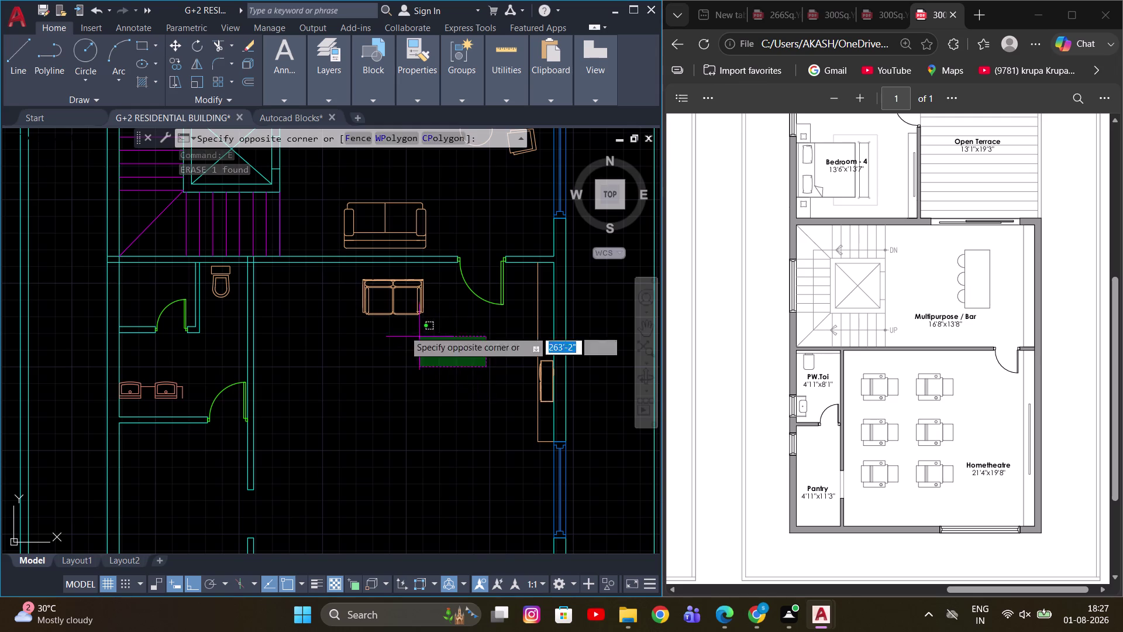
click(363, 302)
key(space)
drag(311, 340, 274, 369)
click(200, 420)
middle_drag(315, 404, 375, 347)
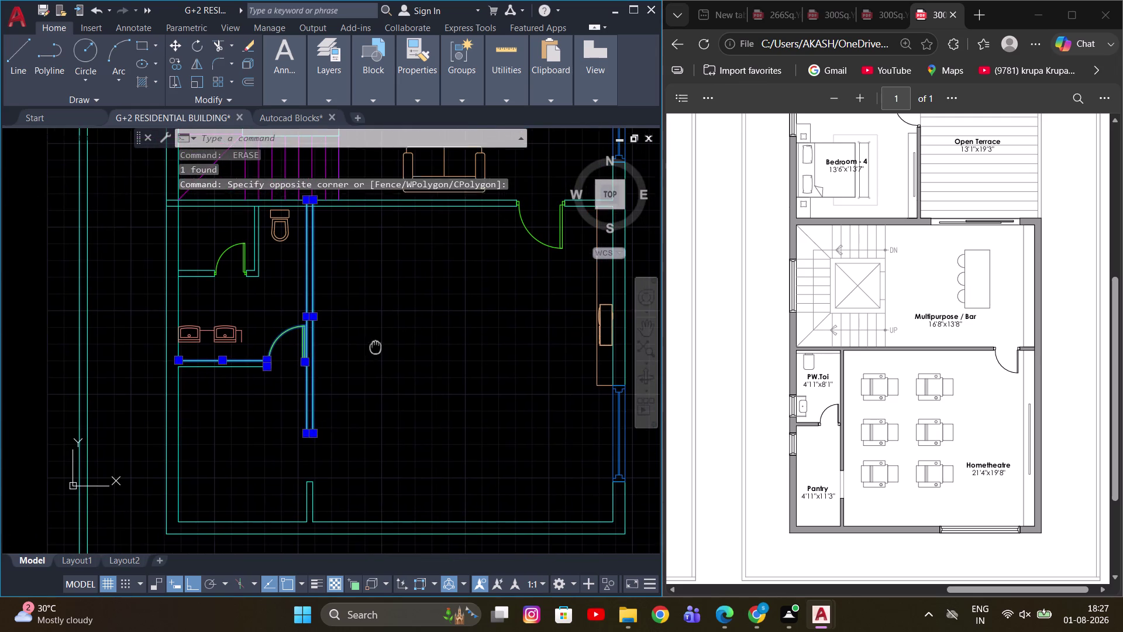
key(space)
Erase the remaining wall pieces and the horizontal wall line.
drag(368, 416, 354, 441)
click(277, 493)
middle_drag(304, 370, 320, 361)
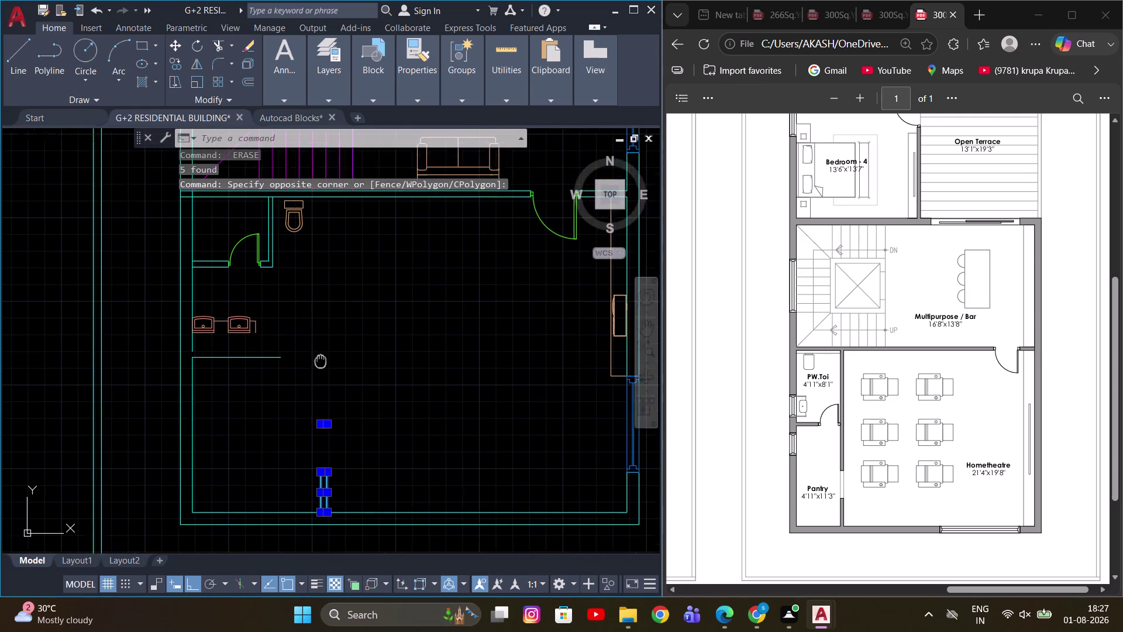
middle_drag(321, 361, 344, 358)
key(space)
scroll(up, 3)
drag(308, 372, 294, 363)
click(185, 310)
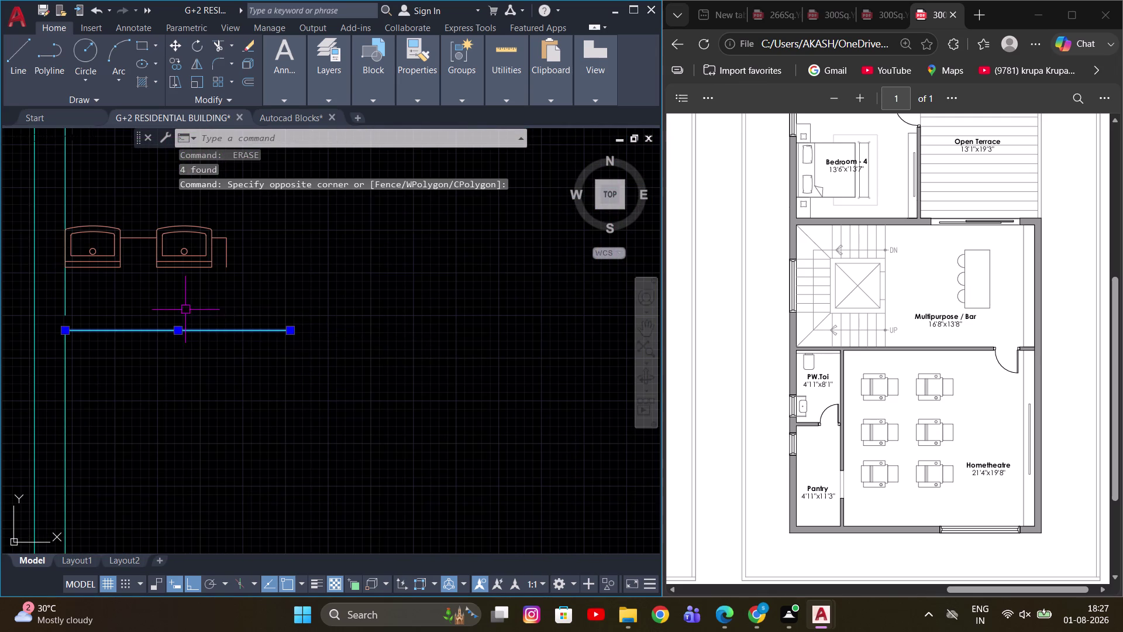
middle_drag(263, 335, 342, 366)
key(e)
key(space)
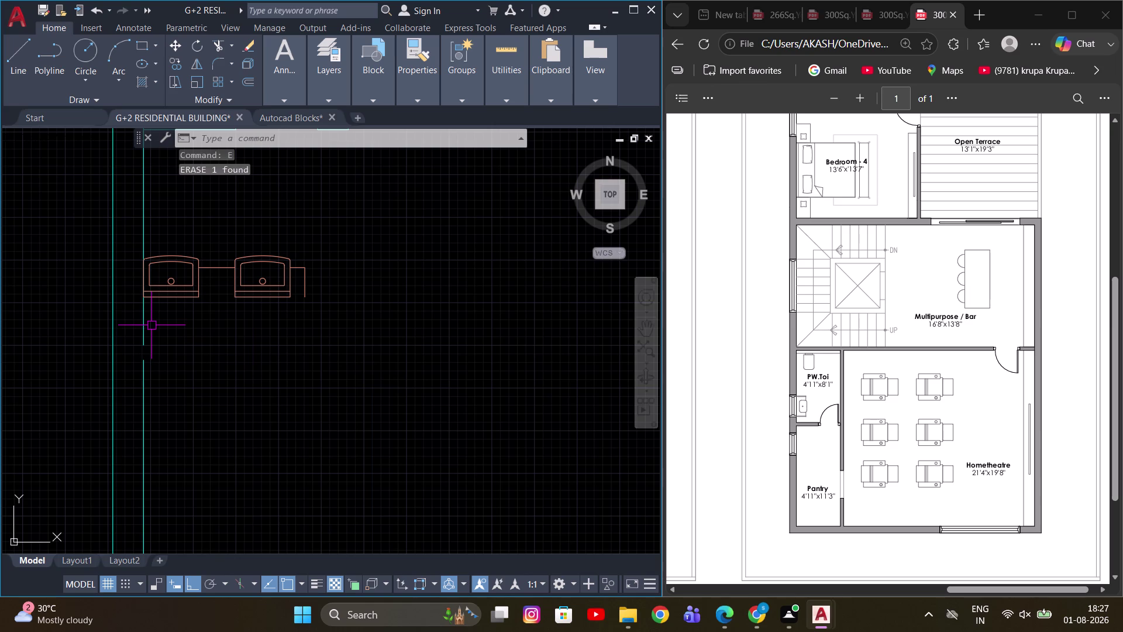
Join the two vertical wall line pieces into one line.
key(e)
key(Escape)
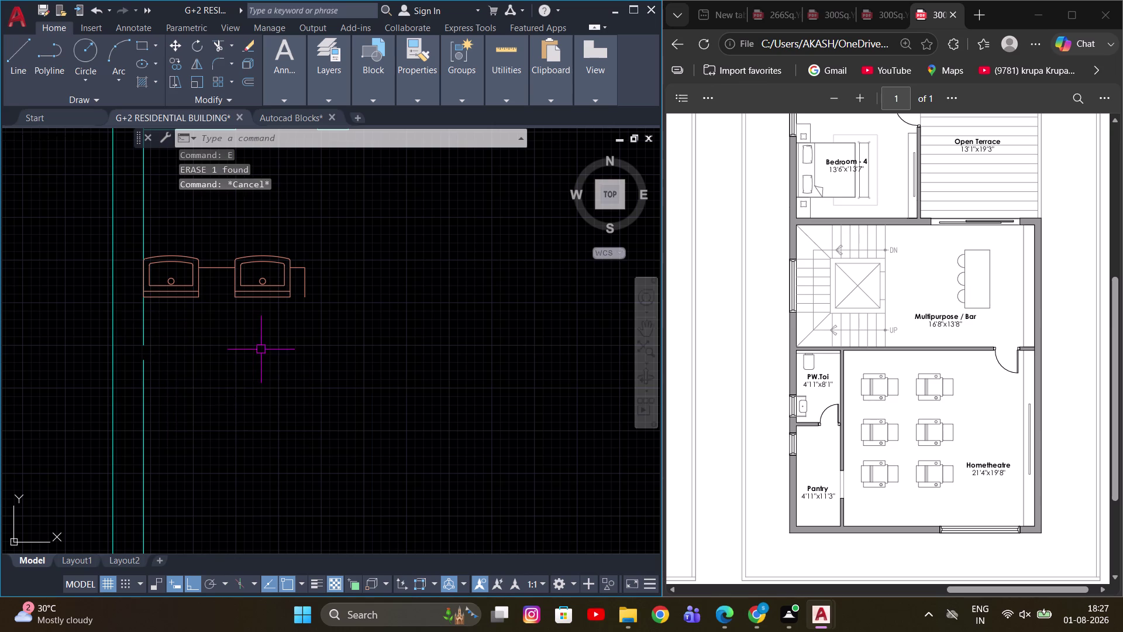
drag(212, 421, 187, 412)
click(144, 347)
drag(184, 404, 172, 382)
click(116, 321)
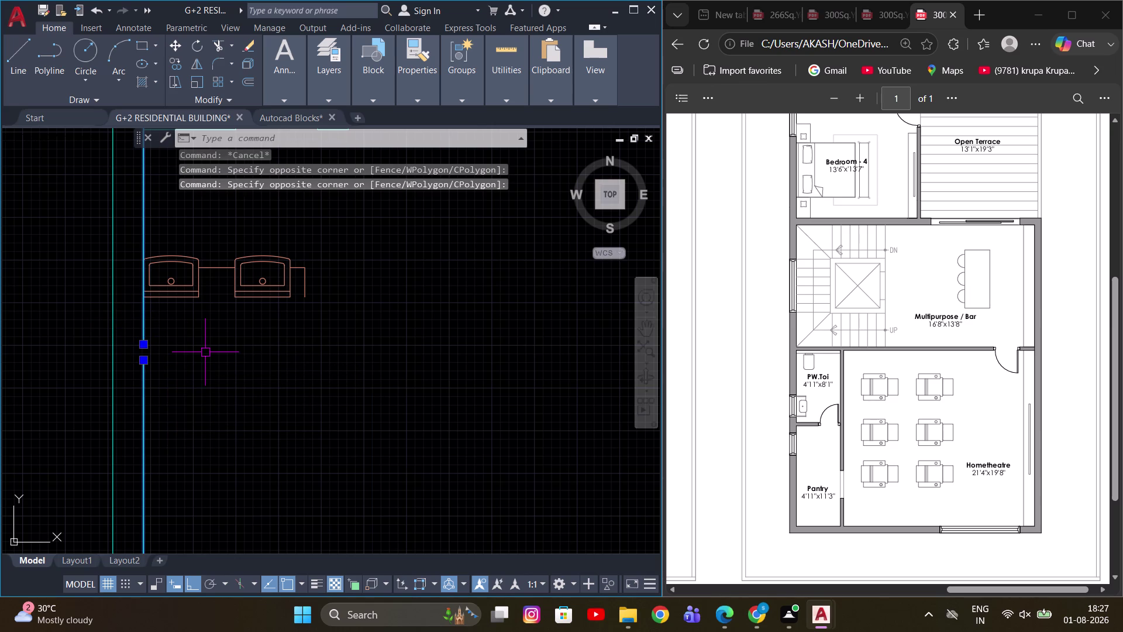
key(j)
key(space)
Erase the small toilet wall pieces.
scroll(down, 3)
middle_drag(238, 338, 258, 401)
middle_drag(267, 372, 282, 411)
scroll(up, 3)
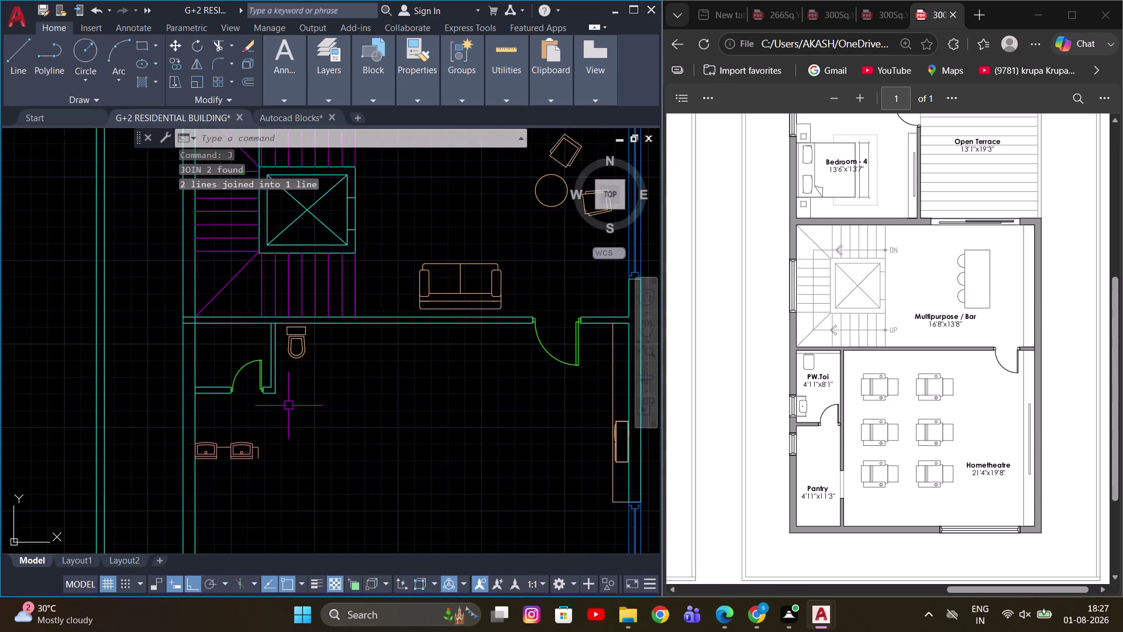
scroll(up, 3)
drag(295, 401, 285, 393)
click(173, 333)
key(e)
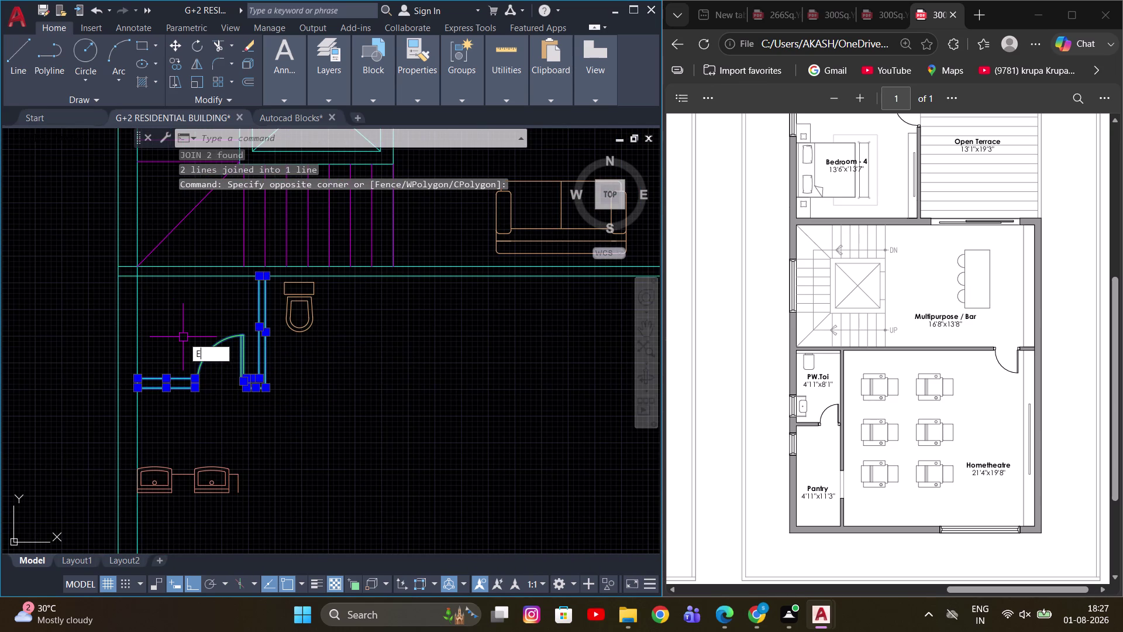
key(space)
Move the armchairs from the lower room to the left of the building.
scroll(down, 3)
scroll(up, 3)
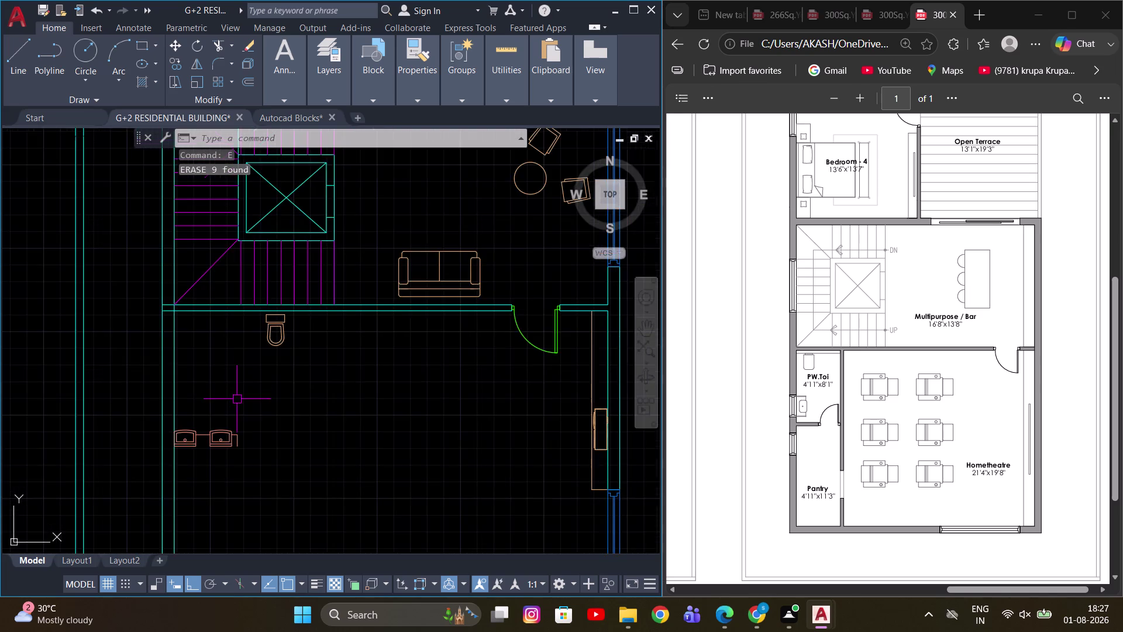
middle_drag(247, 395, 274, 379)
drag(278, 389, 246, 432)
drag(188, 469, 194, 468)
middle_drag(342, 421, 418, 399)
scroll(down, 3)
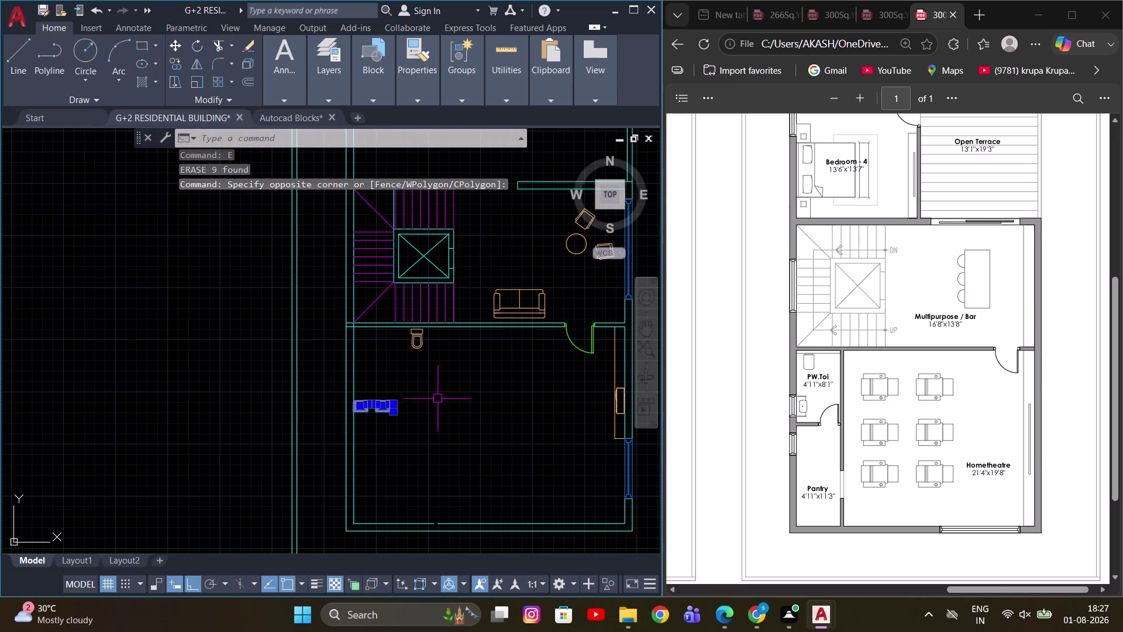
key(m)
key(space)
click(424, 409)
click(153, 384)
Move the toilet fixture out of the plan beside the armchairs.
click(413, 340)
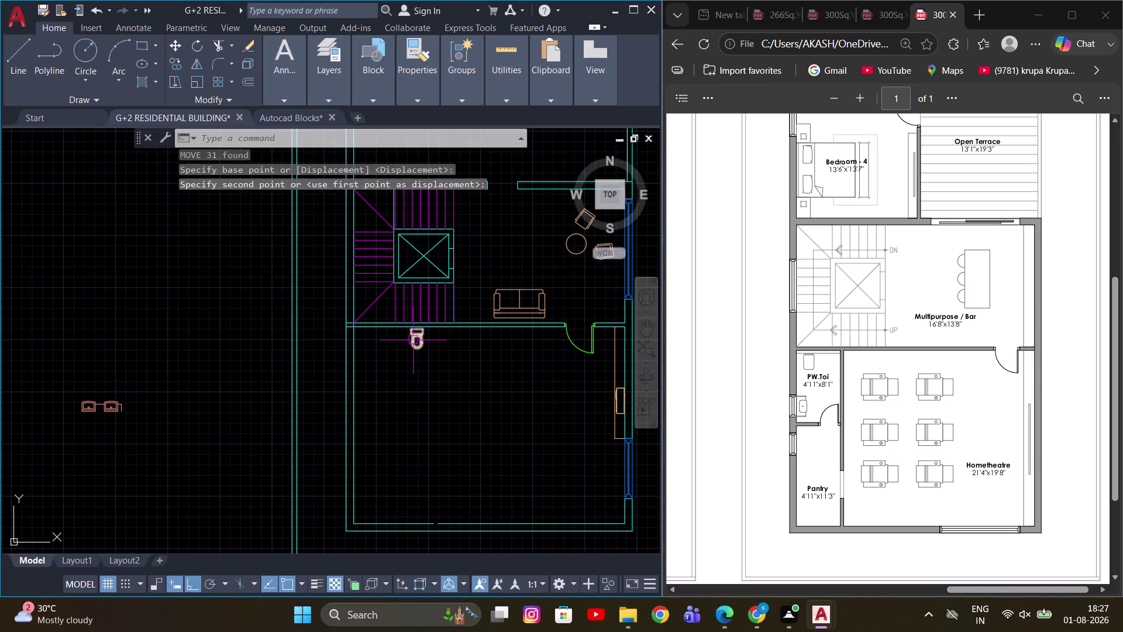
key(m)
key(space)
drag(430, 395, 401, 395)
click(186, 388)
key(Escape)
Zoom into the lower-left room and start an offset.
scroll(up, 3)
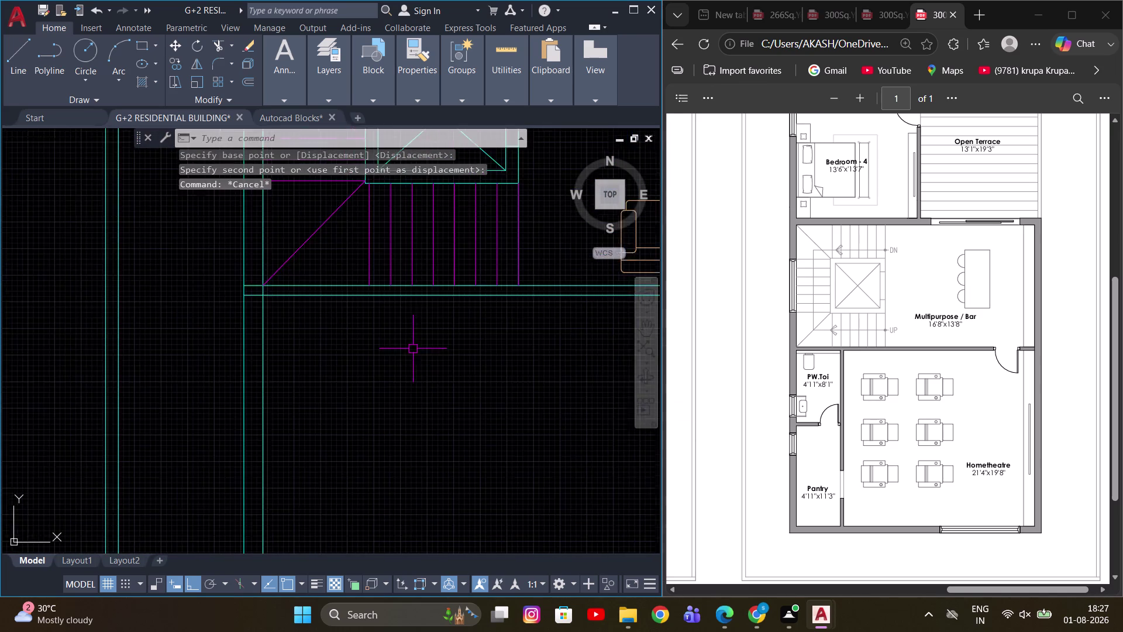
middle_drag(411, 348, 335, 343)
middle_drag(328, 353, 334, 331)
key(o)
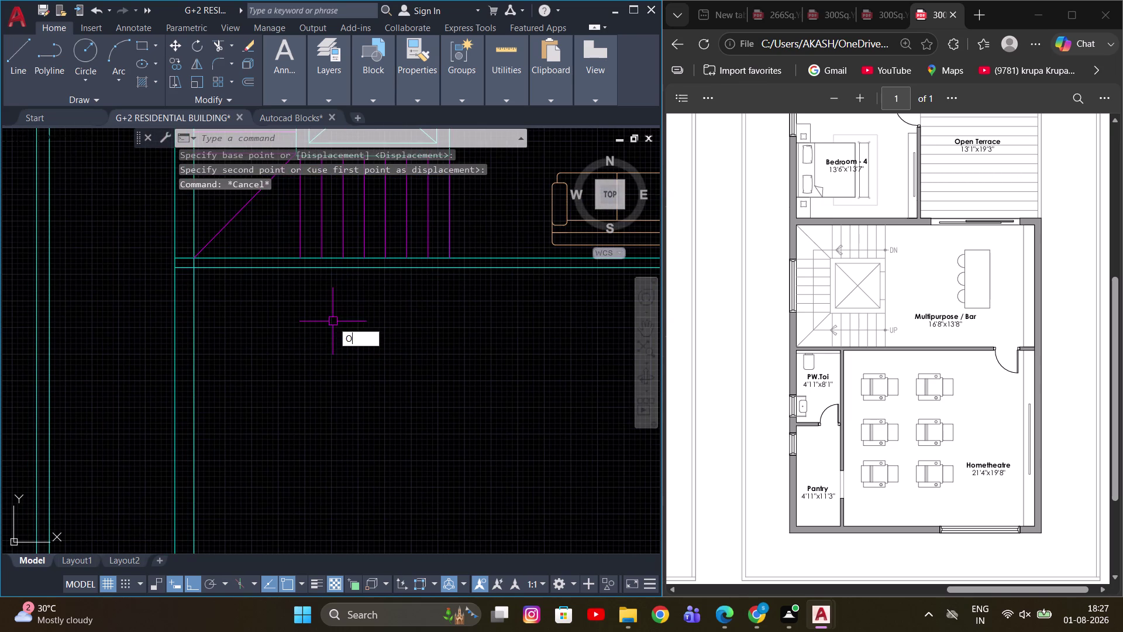
key(space)
Offset the wall line 4'11" into the lower-left room.
key(t)
key(space)
click(193, 404)
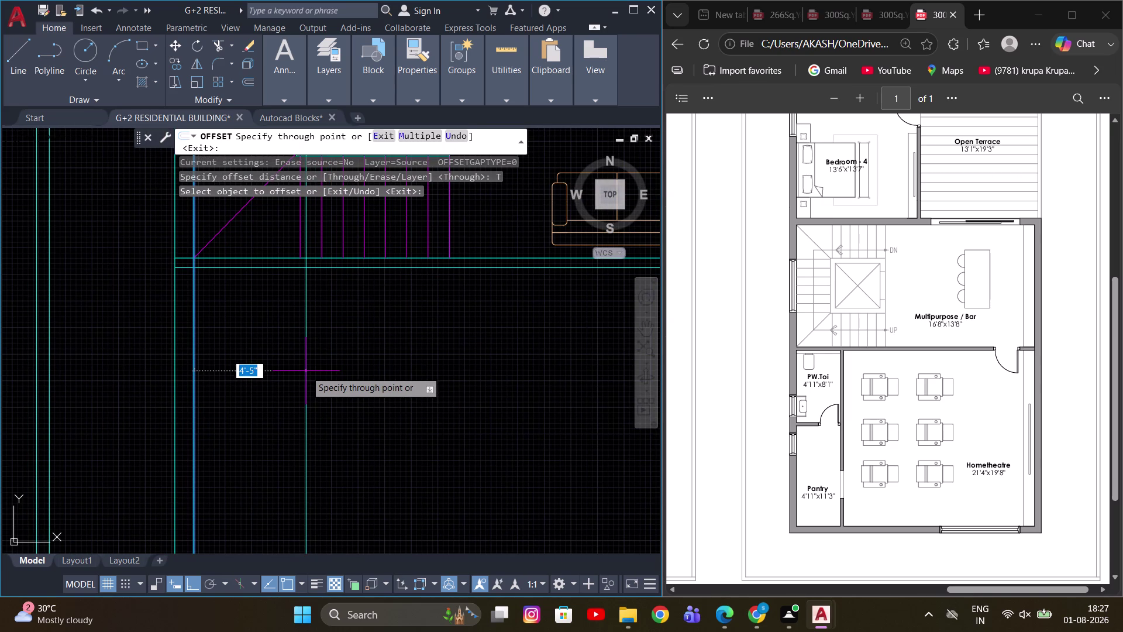
text(4'11)
key(Return)
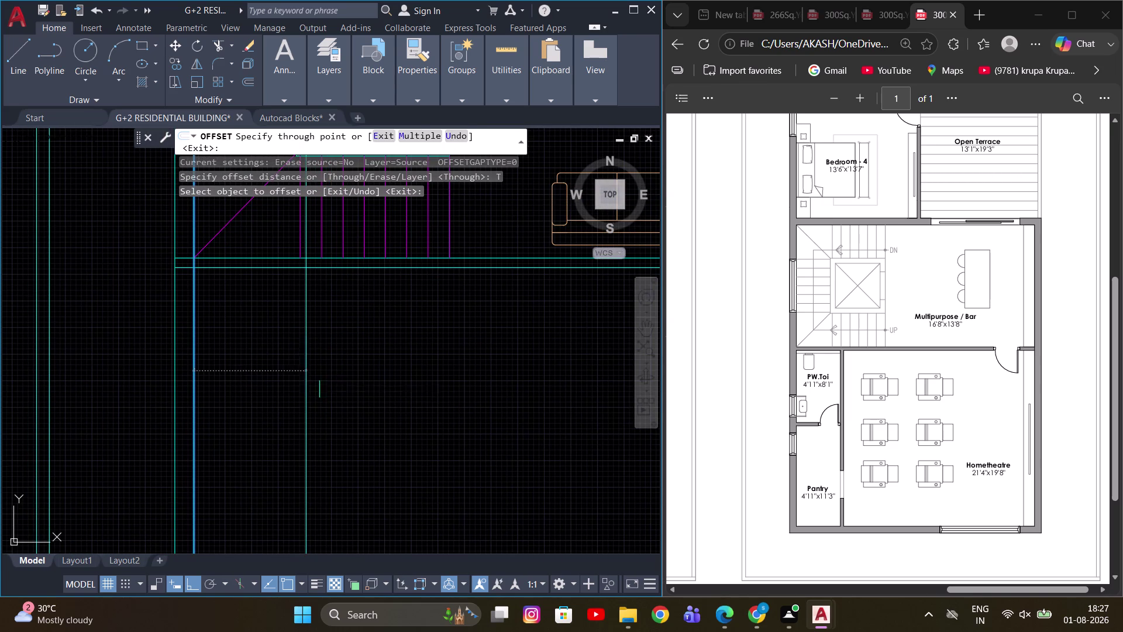
scroll(up, 3)
middle_drag(402, 326, 404, 286)
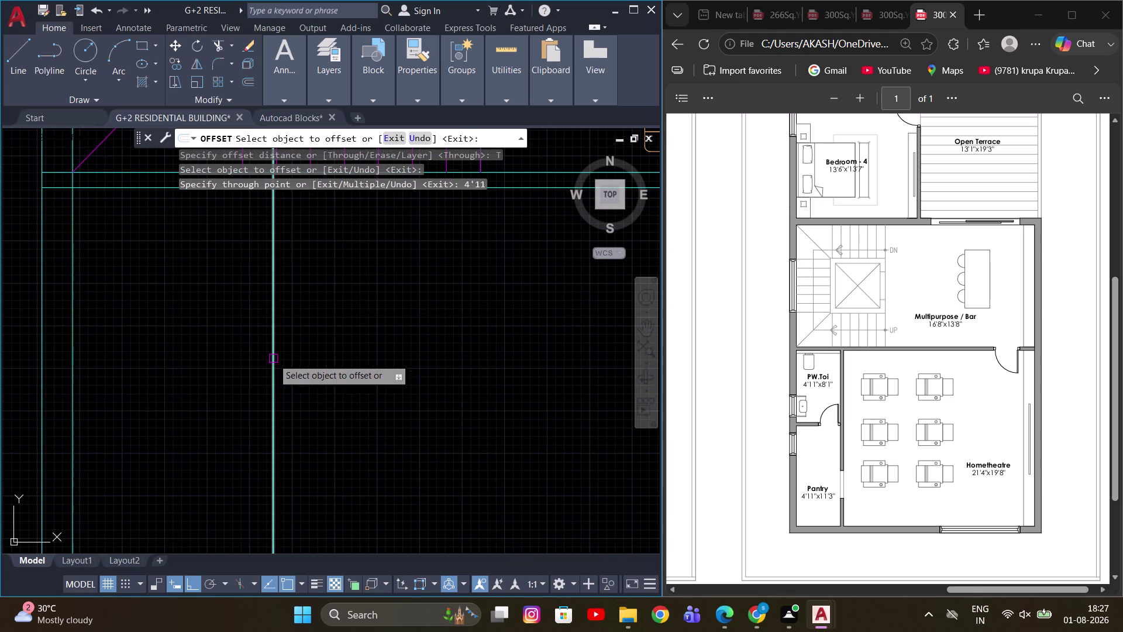
click(273, 360)
key(Escape)
scroll(down, 3)
scroll(up, 3)
middle_drag(303, 320, 296, 307)
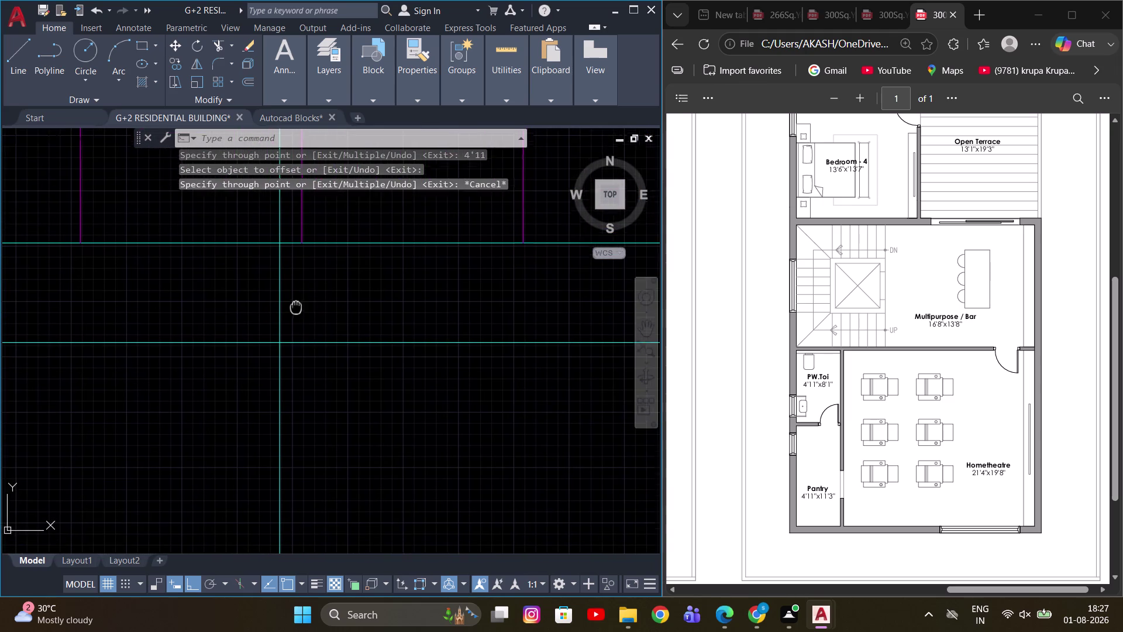
middle_drag(296, 307, 296, 305)
Trim the overshooting offset line at both wall junctions.
key(t)
key(r)
key(space)
drag(285, 305, 277, 305)
scroll(down, 3)
scroll(up, 3)
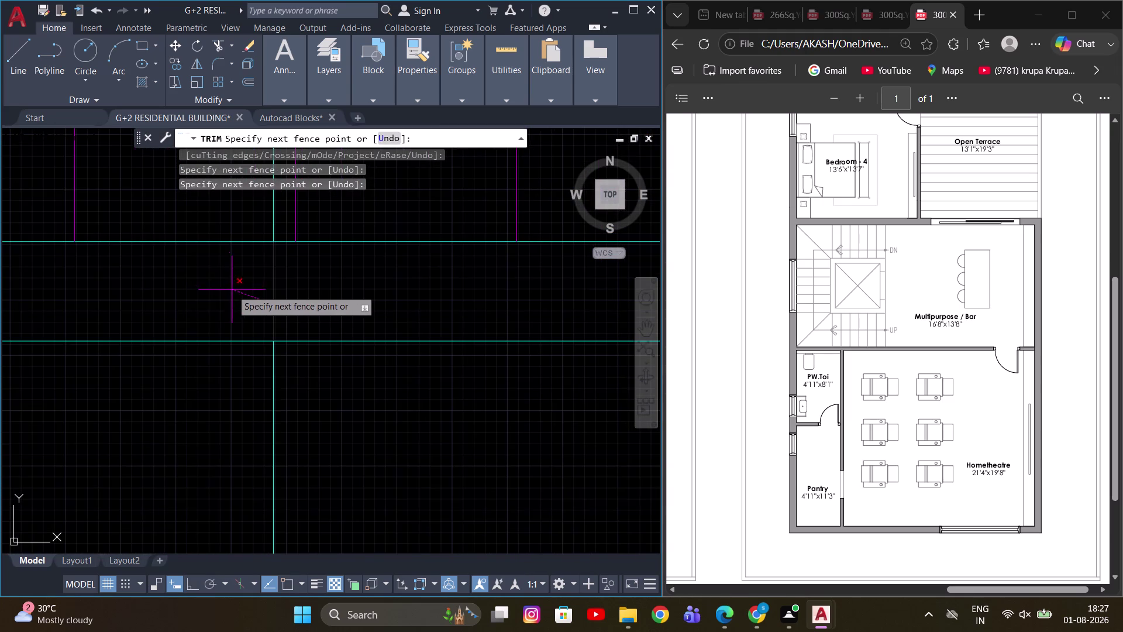
scroll(up, 3)
middle_drag(210, 294, 239, 228)
click(240, 229)
scroll(down, 3)
key(Escape)
scroll(down, 3)
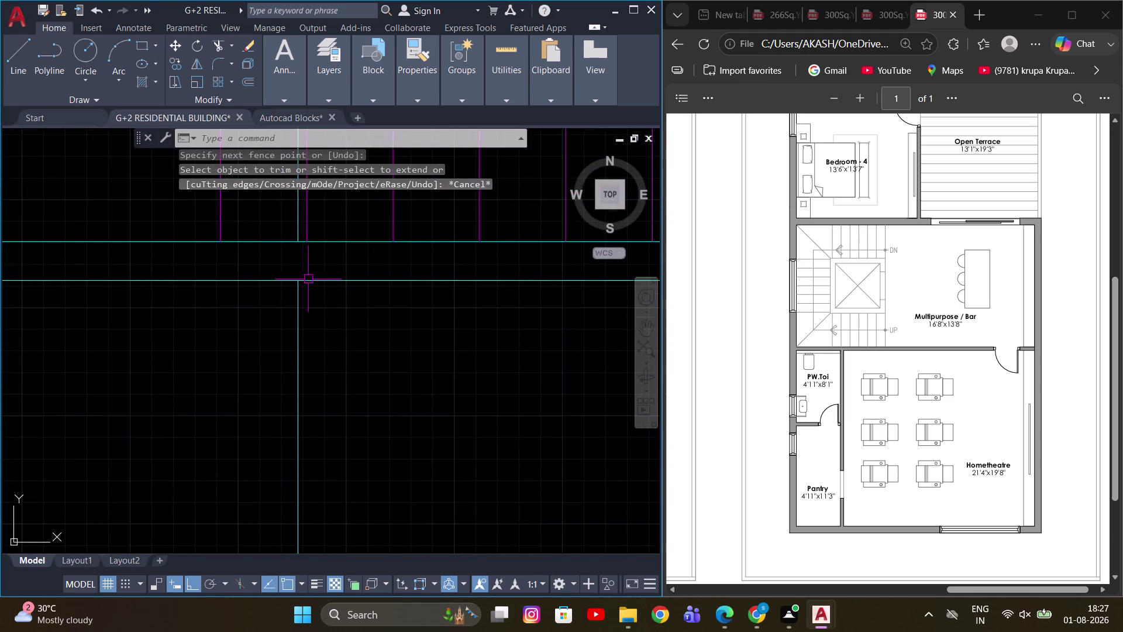
scroll(up, 3)
Erase the leftover short line near the junction.
click(294, 211)
key(r)
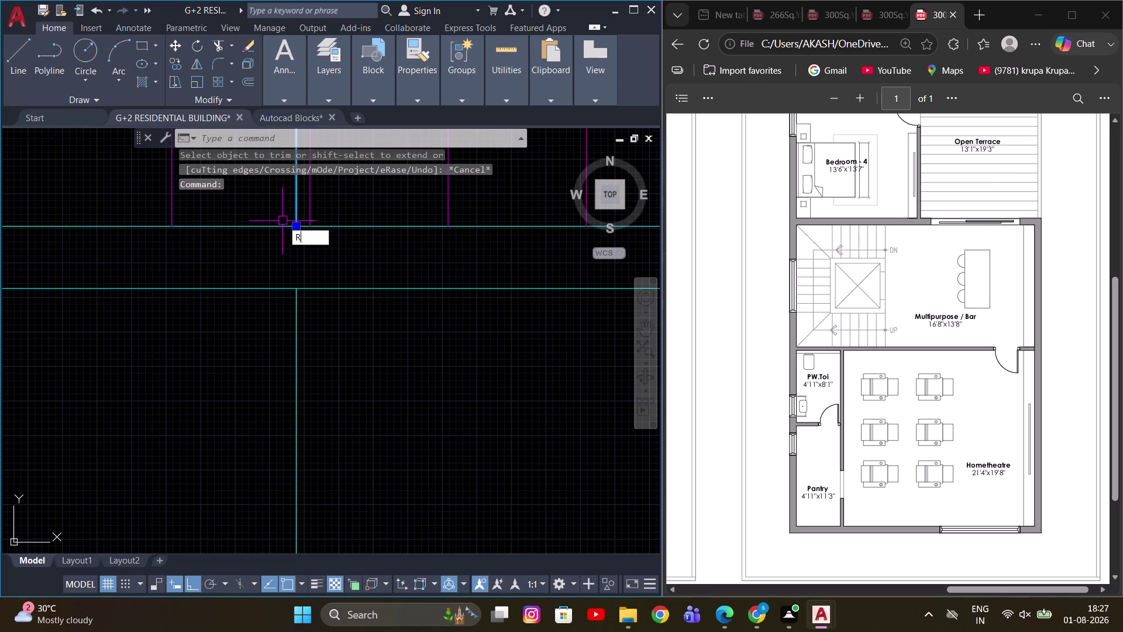
key(BackSpace)
text(E)
key(space)
scroll(down, 3)
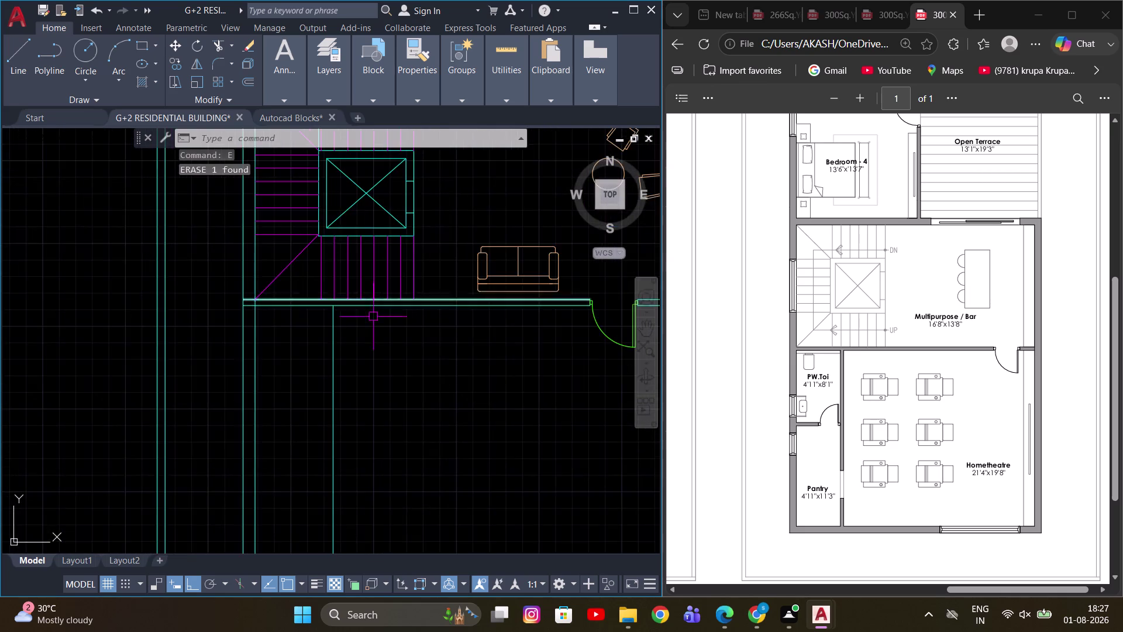
middle_drag(434, 365, 423, 196)
scroll(down, 3)
scroll(up, 3)
middle_drag(368, 281, 374, 377)
key(Escape)
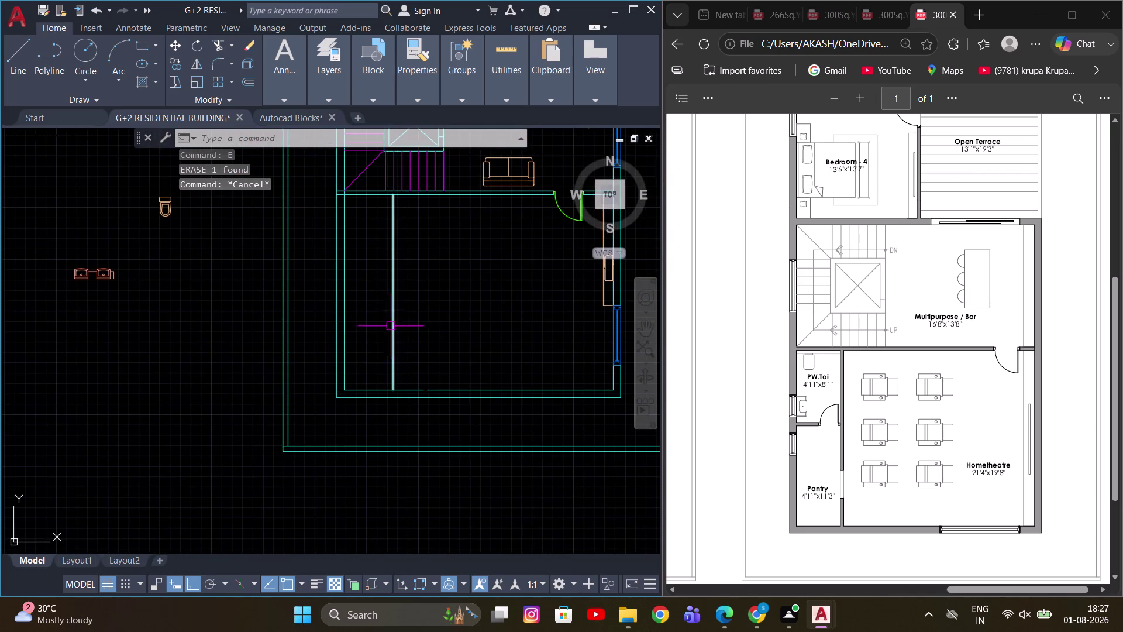
middle_drag(387, 325, 363, 356)
Offset the new partition line 4.5" to give the wall its thickness.
key(o)
key(space)
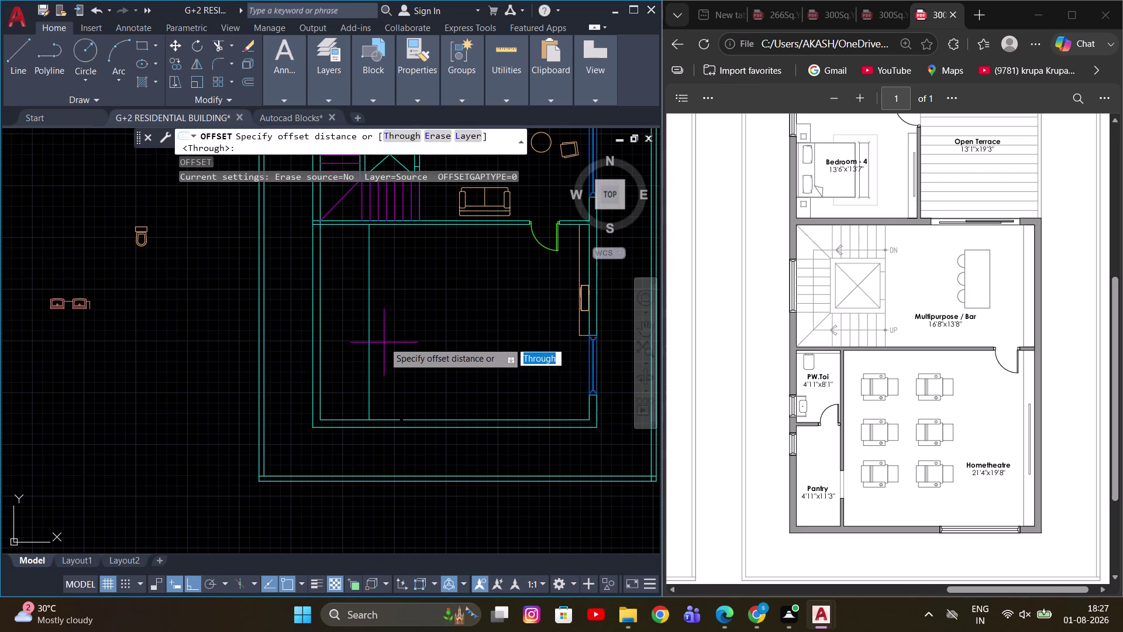
key(4)
text(.5)
key(Return)
click(367, 347)
click(440, 346)
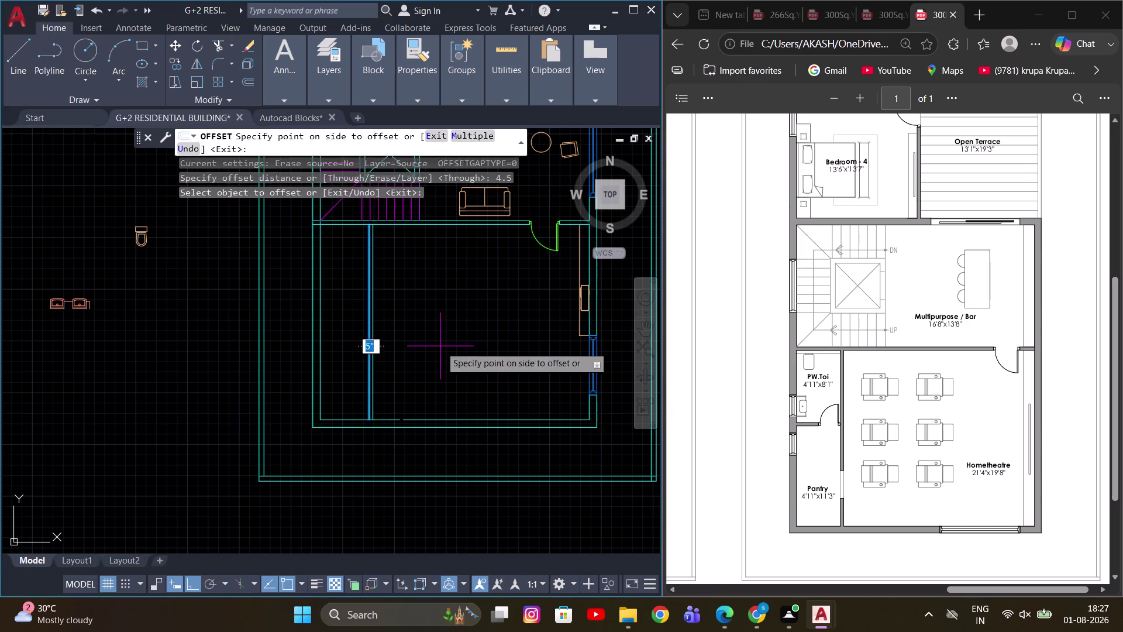
scroll(up, 3)
middle_drag(384, 402, 397, 365)
key(Escape)
scroll(up, 3)
Join the bottom horizontal wall lines into a single line.
drag(526, 455, 525, 443)
click(443, 372)
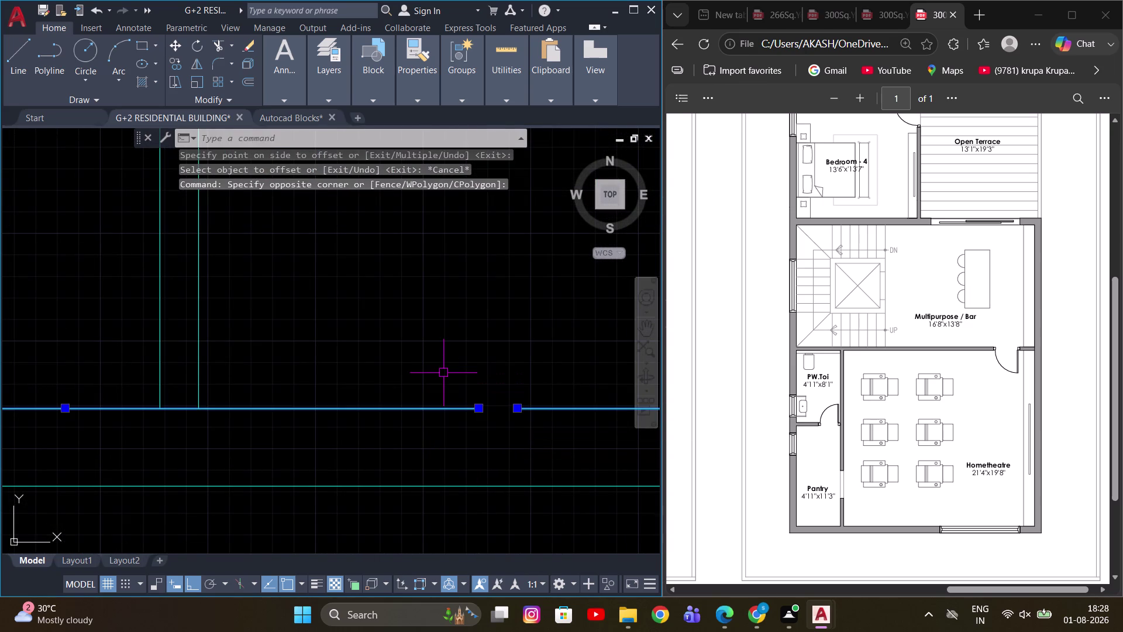
key(j)
key(space)
scroll(down, 3)
middle_drag(418, 366, 441, 382)
key(Escape)
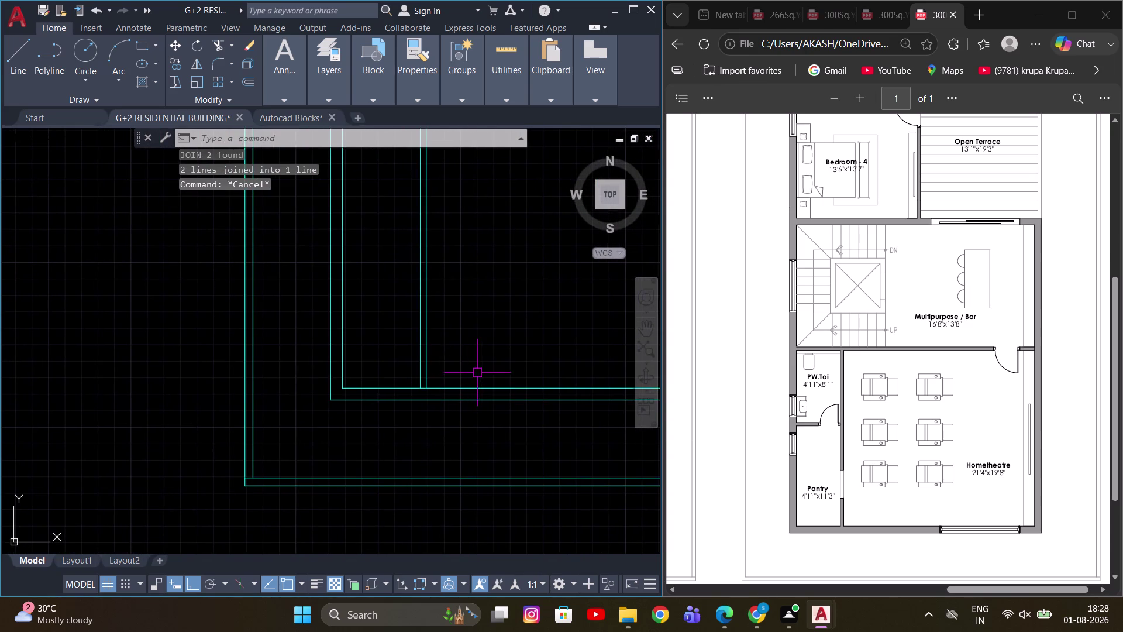
middle_drag(367, 303, 378, 402)
scroll(down, 3)
key(Escape)
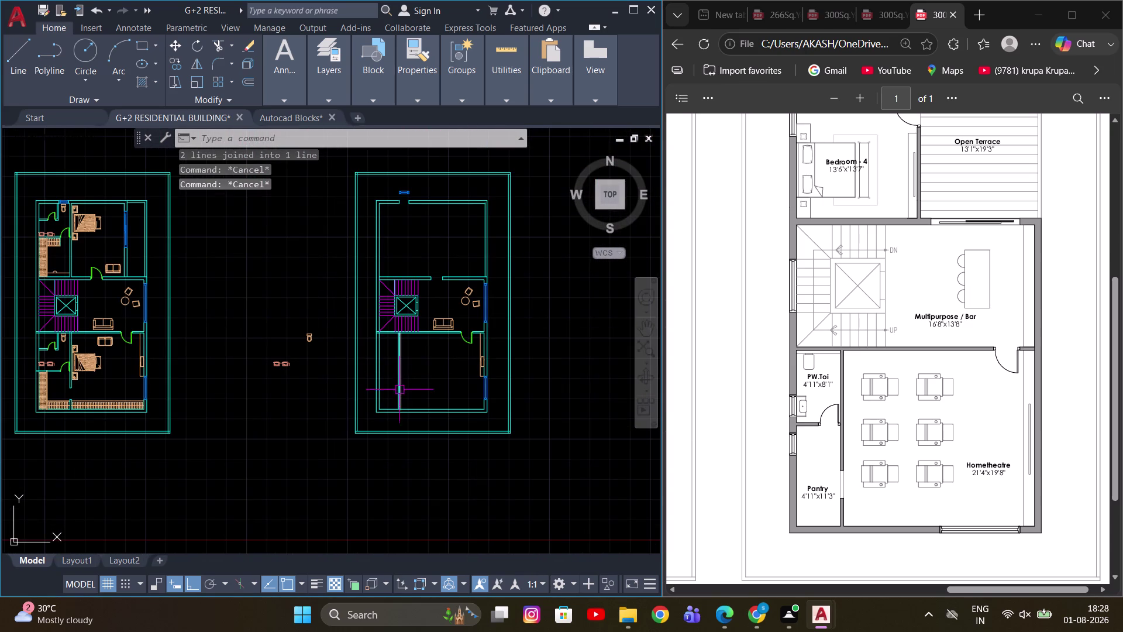
Offset the bottom wall line 11'3" upward into the lower-left room.
middle_drag(393, 392, 383, 352)
key(o)
key(Return)
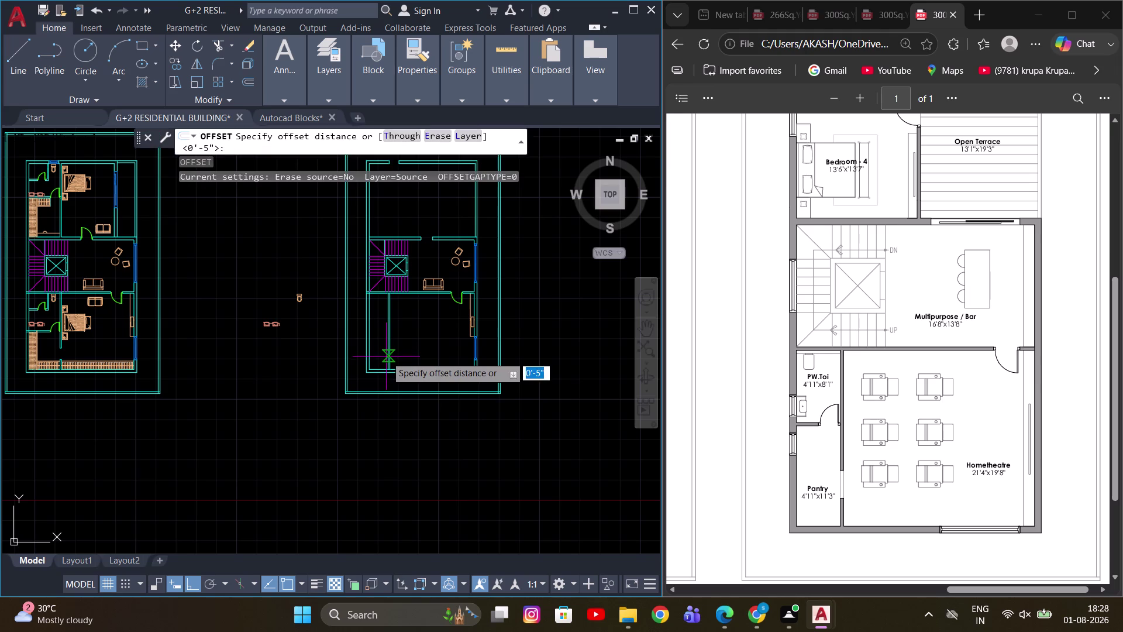
key(1)
text(1'3)
key(Return)
scroll(up, 3)
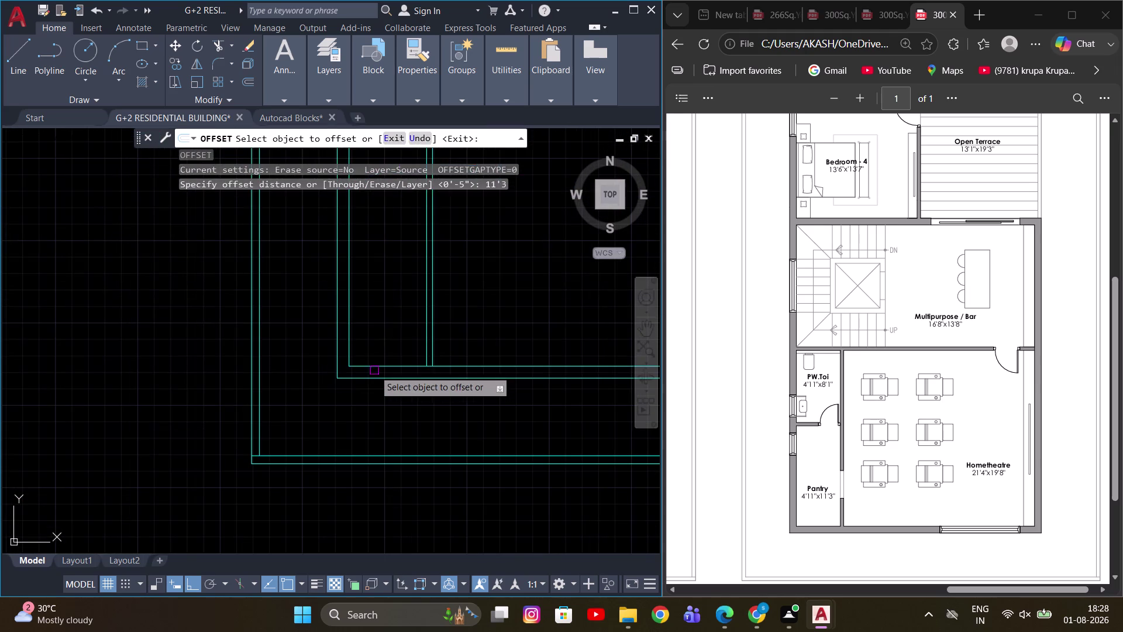
click(376, 369)
middle_drag(417, 235, 403, 394)
scroll(up, 3)
scroll(down, 3)
click(396, 367)
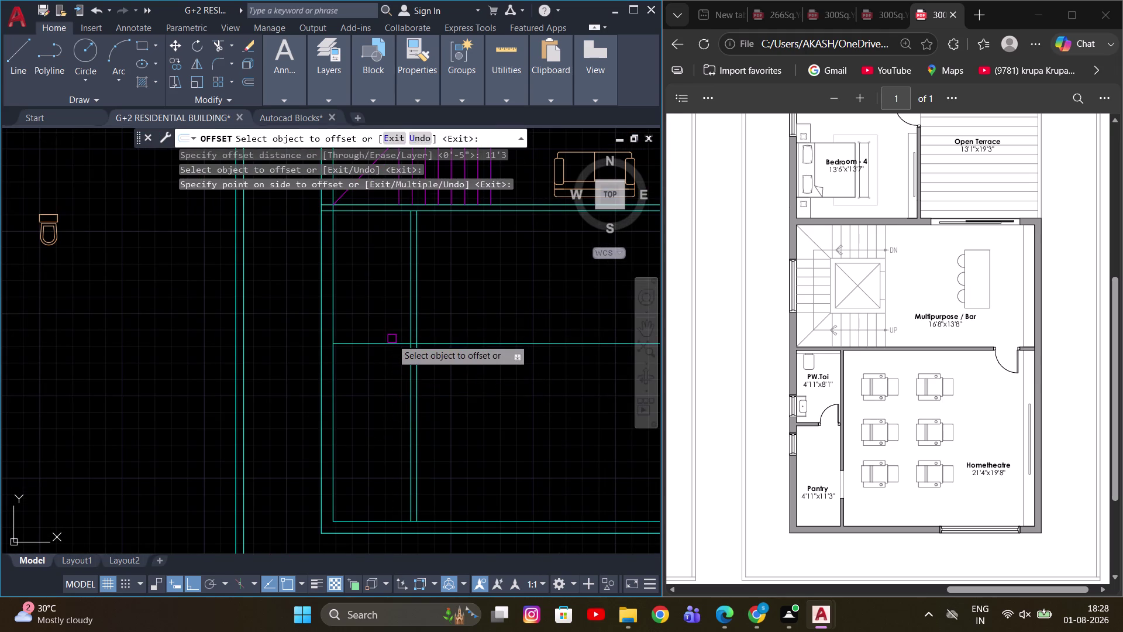
scroll(up, 3)
middle_drag(391, 343, 380, 423)
click(372, 430)
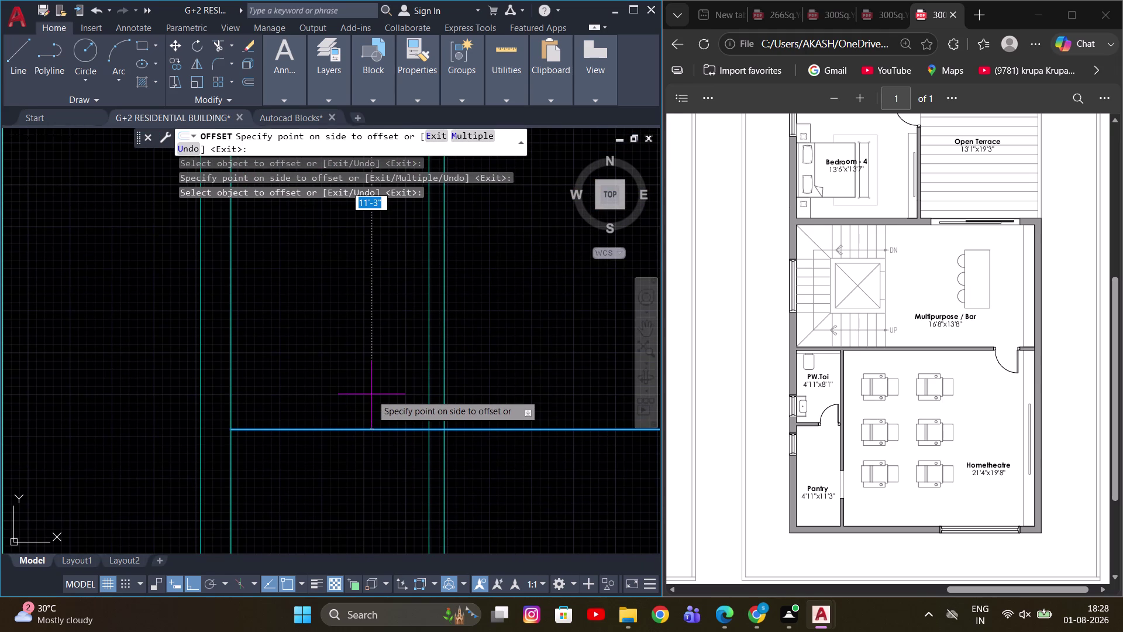
Enter a 4.5 offset distance, then cancel the command.
key(4)
key(period)
key(5)
key(Return)
middle_drag(442, 405, 355, 364)
key(Escape)
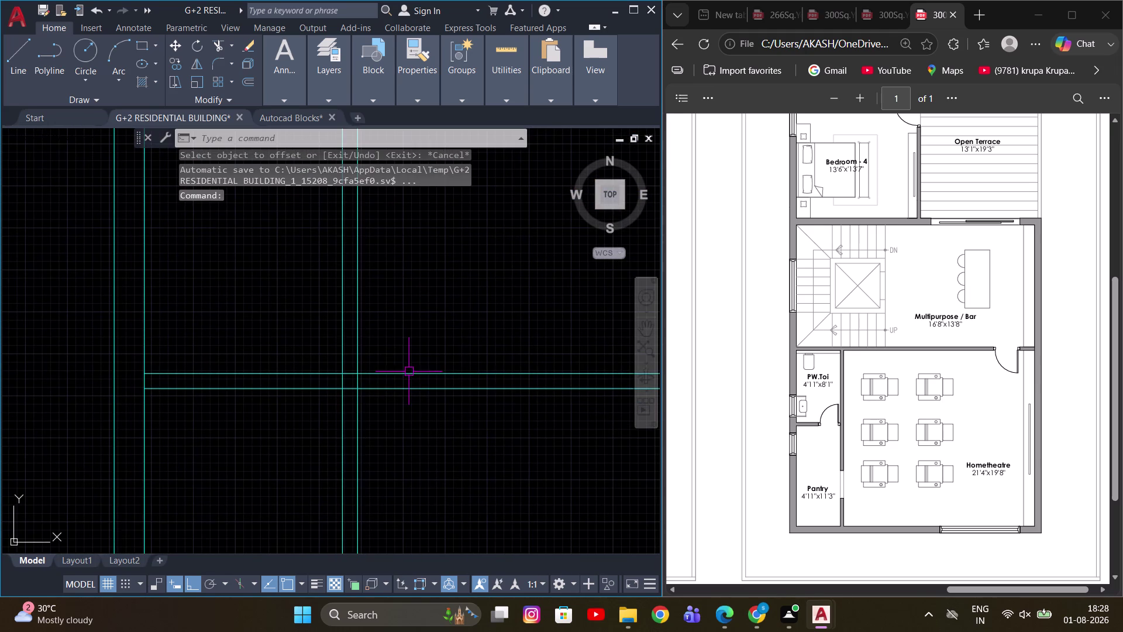
Start trimming the crossing line ends, then cancel and zoom into the partition area.
key(t)
key(r)
key(space)
drag(416, 328, 420, 435)
scroll(down, 3)
key(Escape)
middle_drag(446, 426, 523, 472)
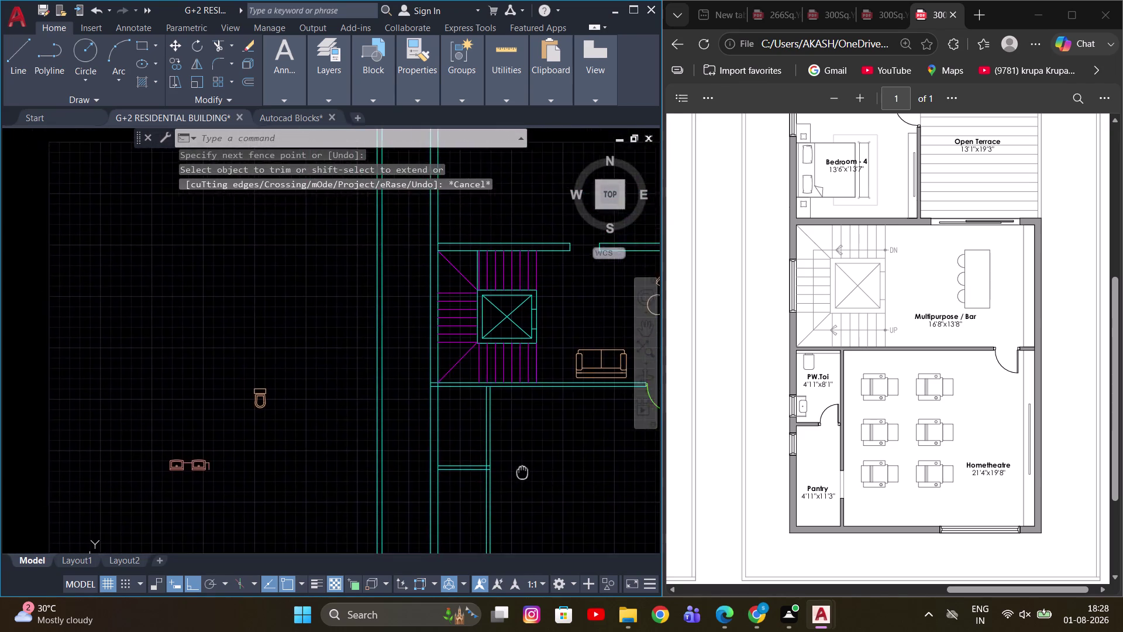
middle_drag(522, 472, 464, 439)
key(Escape)
scroll(up, 3)
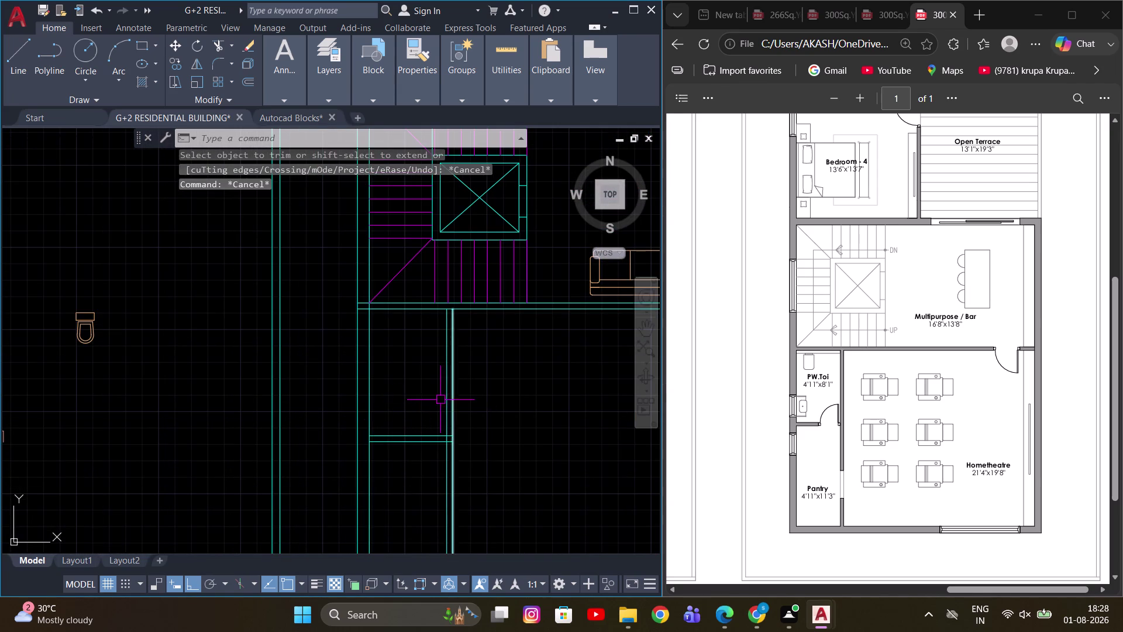
middle_drag(402, 389, 399, 377)
scroll(up, 3)
scroll(down, 3)
middle_drag(394, 393, 398, 417)
scroll(up, 3)
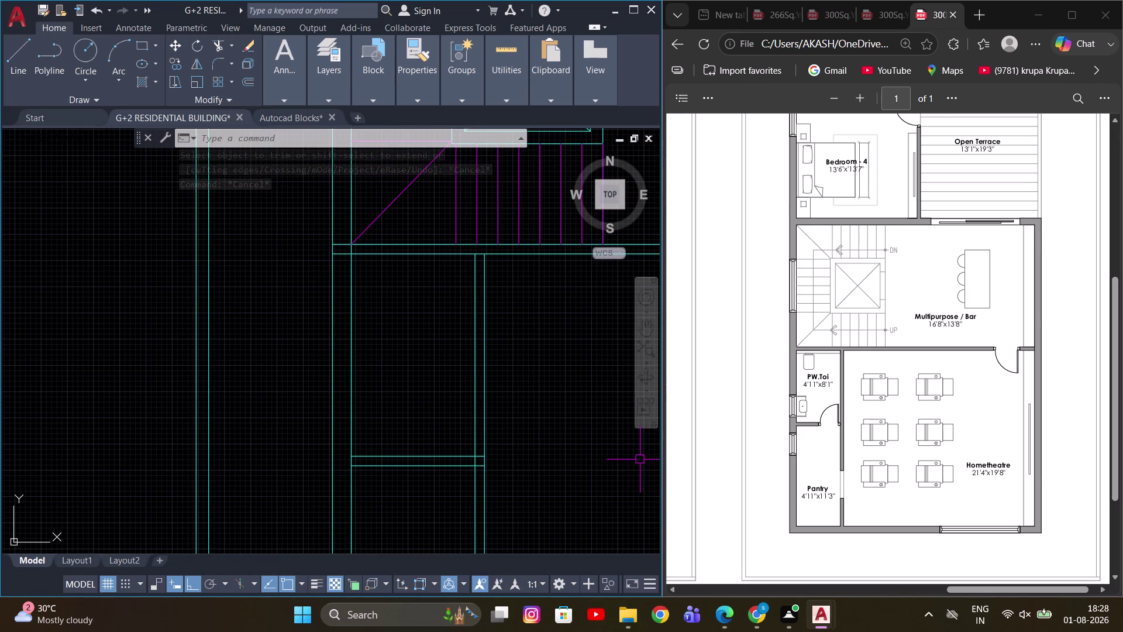
scroll(up, 3)
Attempt a 1' offset of the horizontal wall line, then cancel it.
key(Escape)
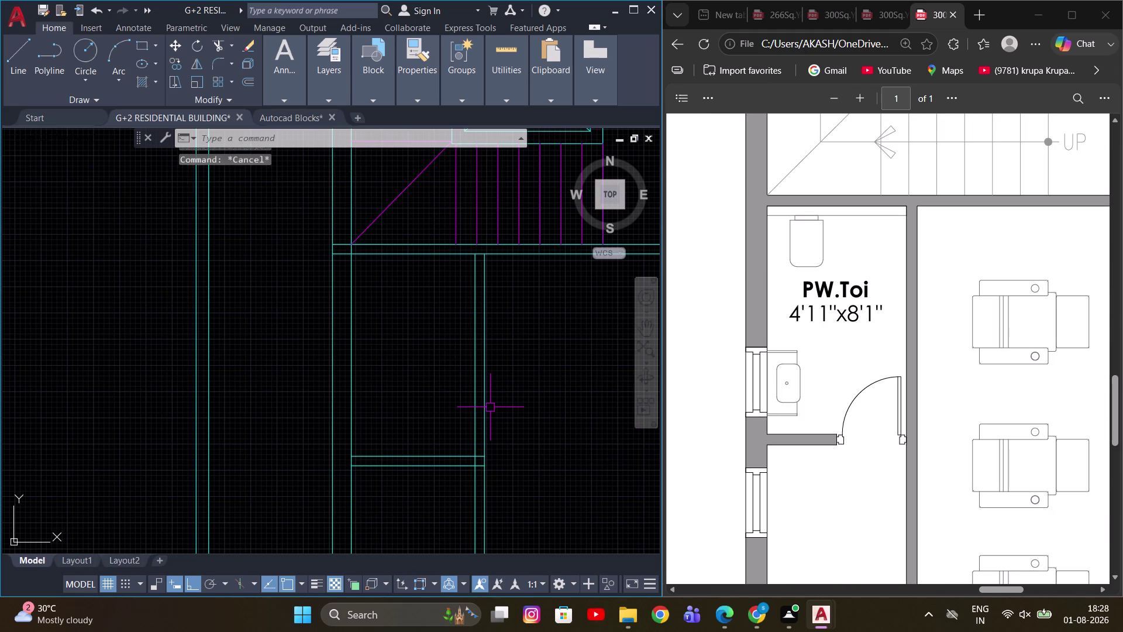
key(o)
key(Return)
key(6)
key(Return)
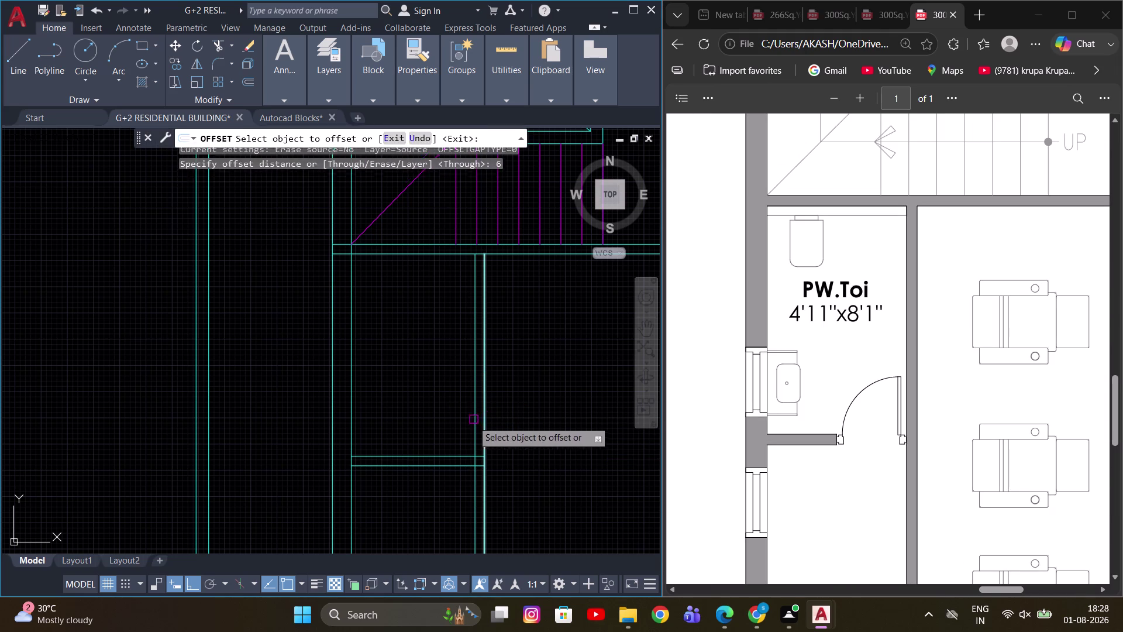
drag(404, 457, 404, 451)
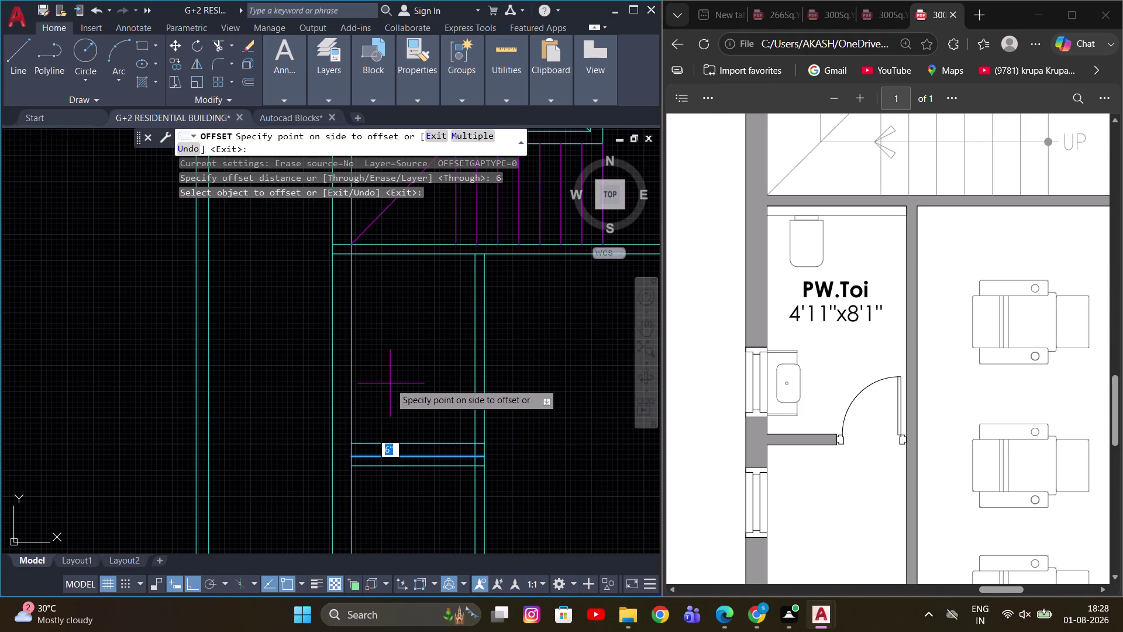
text(1')
key(Return)
middle_drag(378, 445, 392, 367)
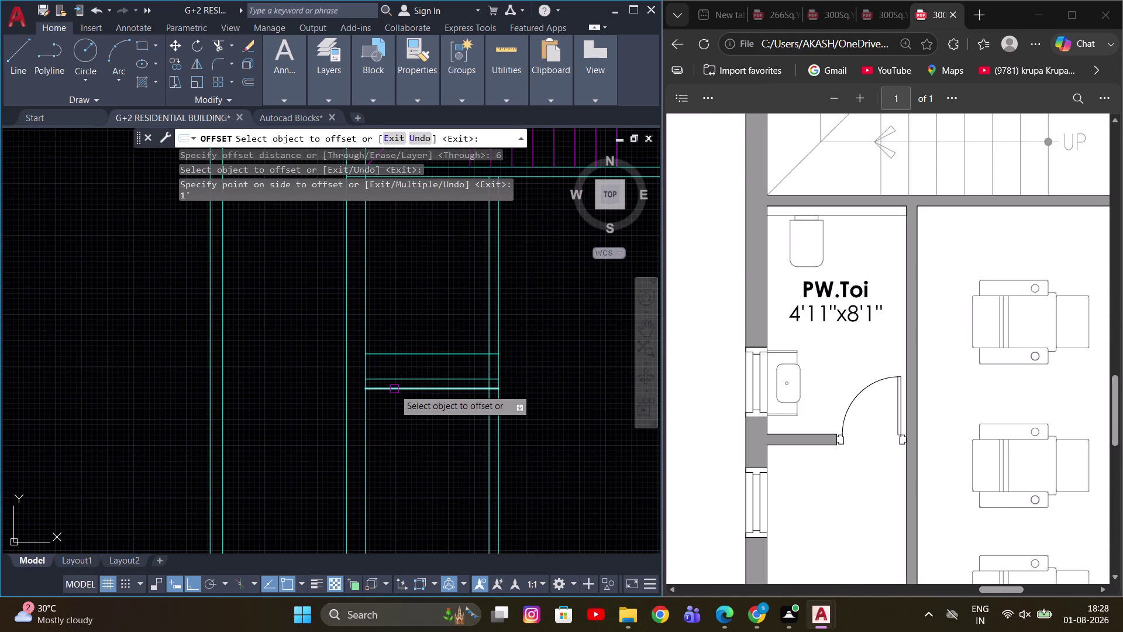
click(394, 389)
key(1)
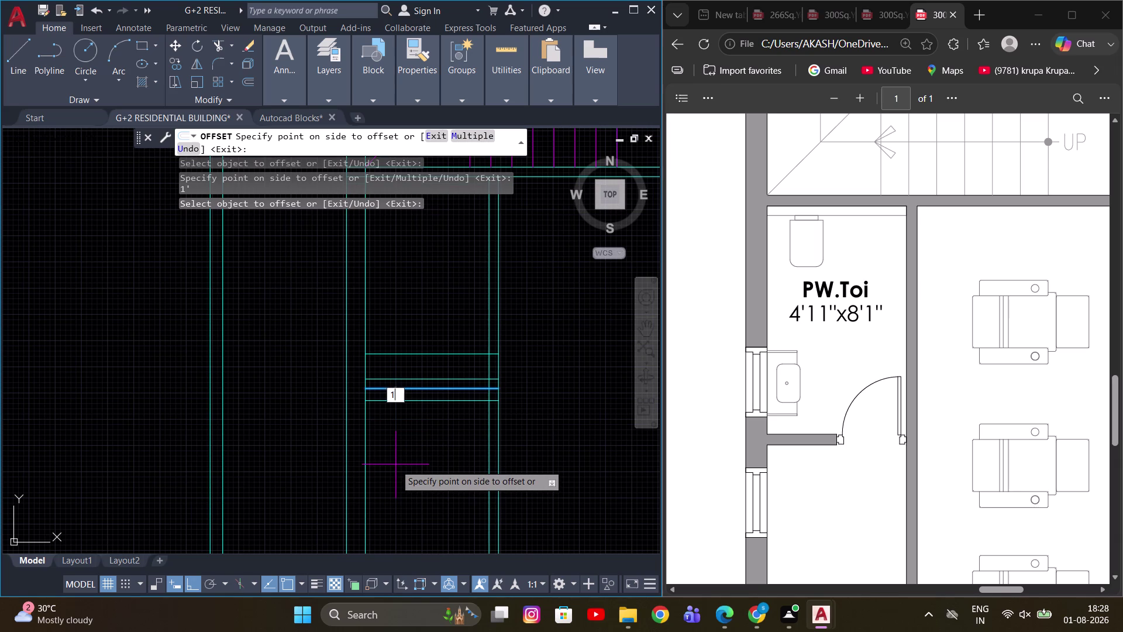
key(apostrophe)
key(Return)
middle_drag(395, 394, 414, 369)
key(Escape)
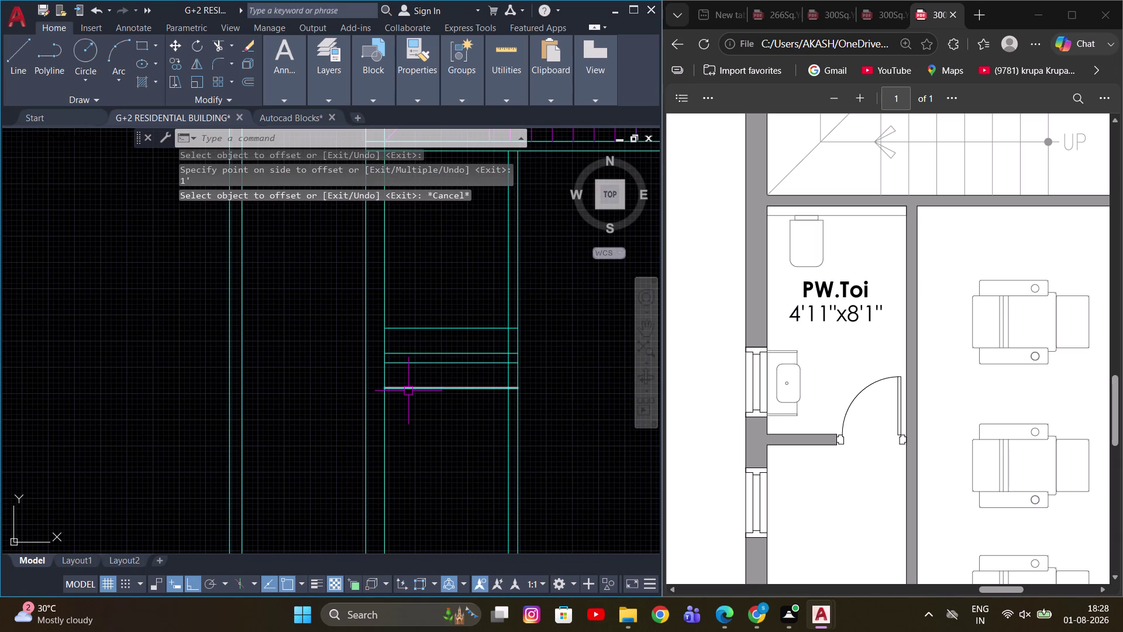
Try extending the wall lines to a boundary with EX, then cancel.
key(e)
key(x)
key(space)
click(399, 389)
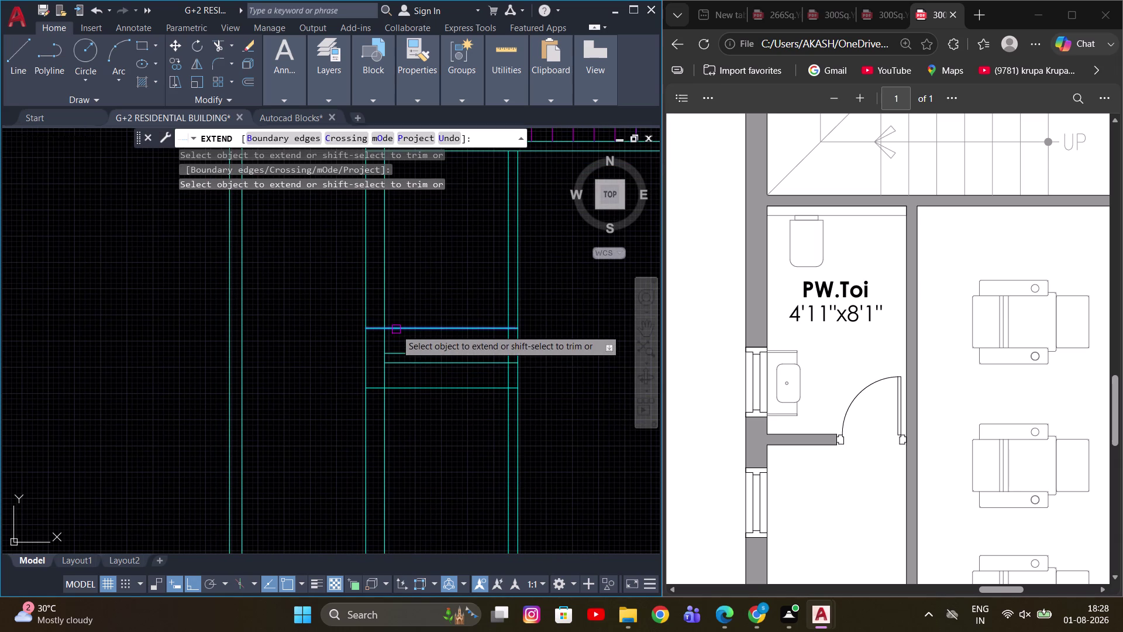
click(396, 329)
scroll(up, 3)
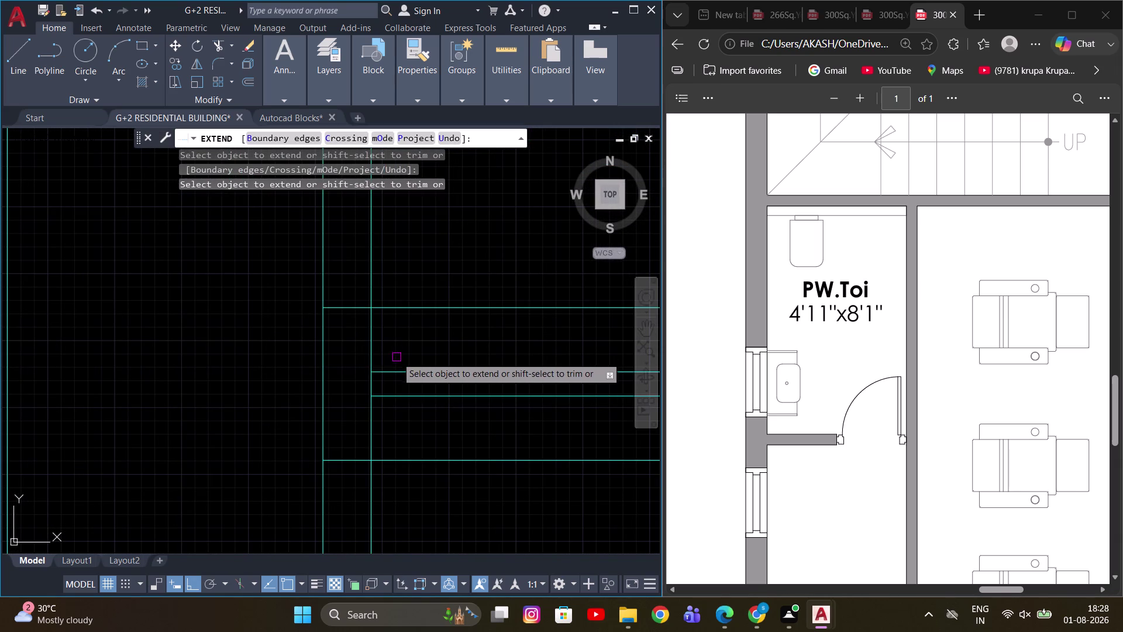
drag(401, 351, 400, 359)
click(401, 426)
click(279, 351)
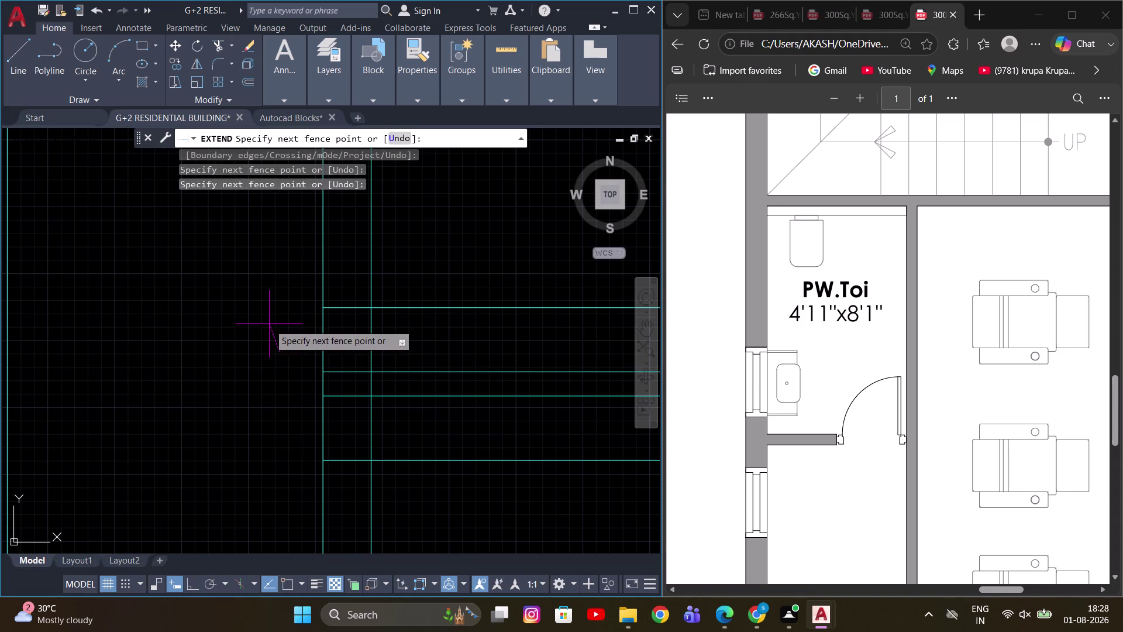
click(269, 324)
key(Escape)
scroll(down, 3)
scroll(up, 3)
middle_drag(348, 350, 392, 391)
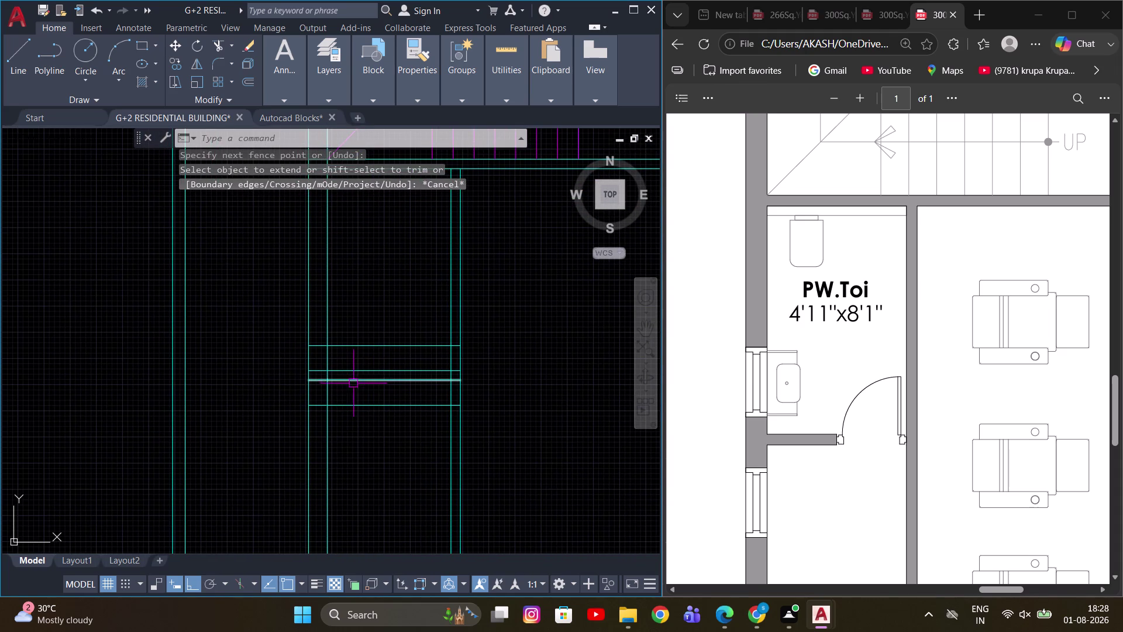
middle_drag(372, 334, 360, 375)
key(Escape)
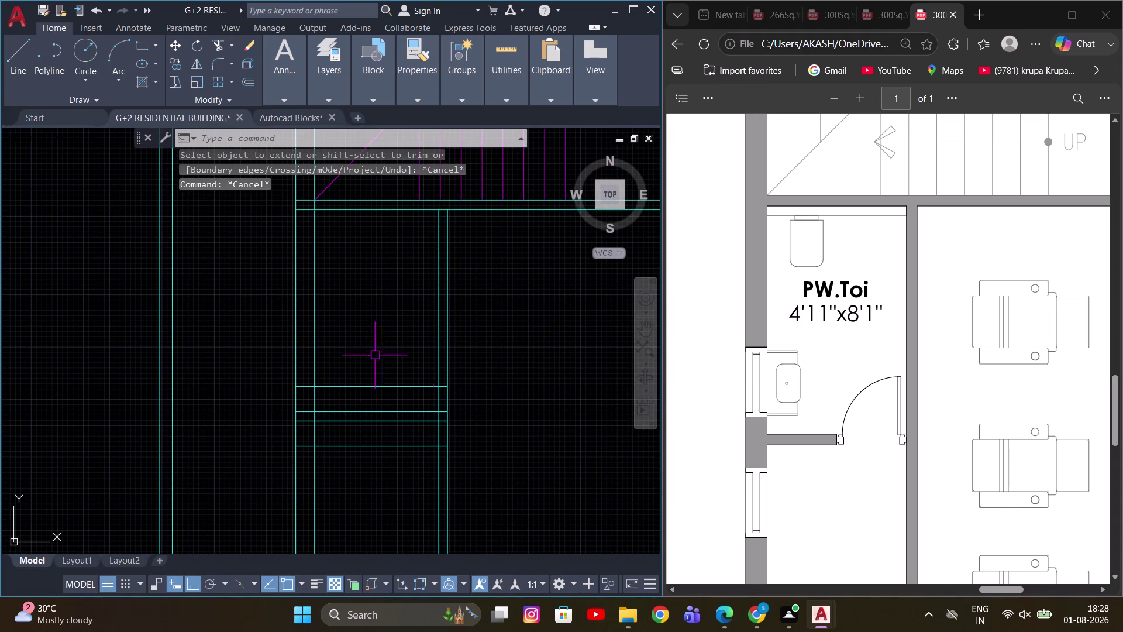
scroll(down, 3)
key(Escape)
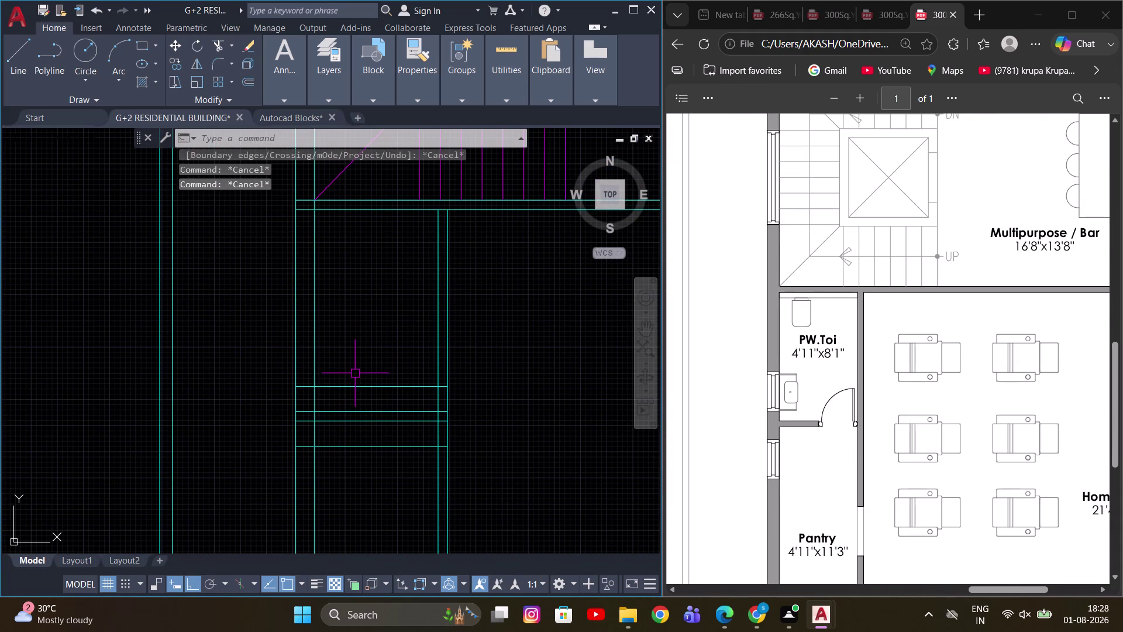
Offset the wall line 2'6" to form the new partition wall.
key(o)
key(Return)
key(2)
key(apostrophe)
key(6)
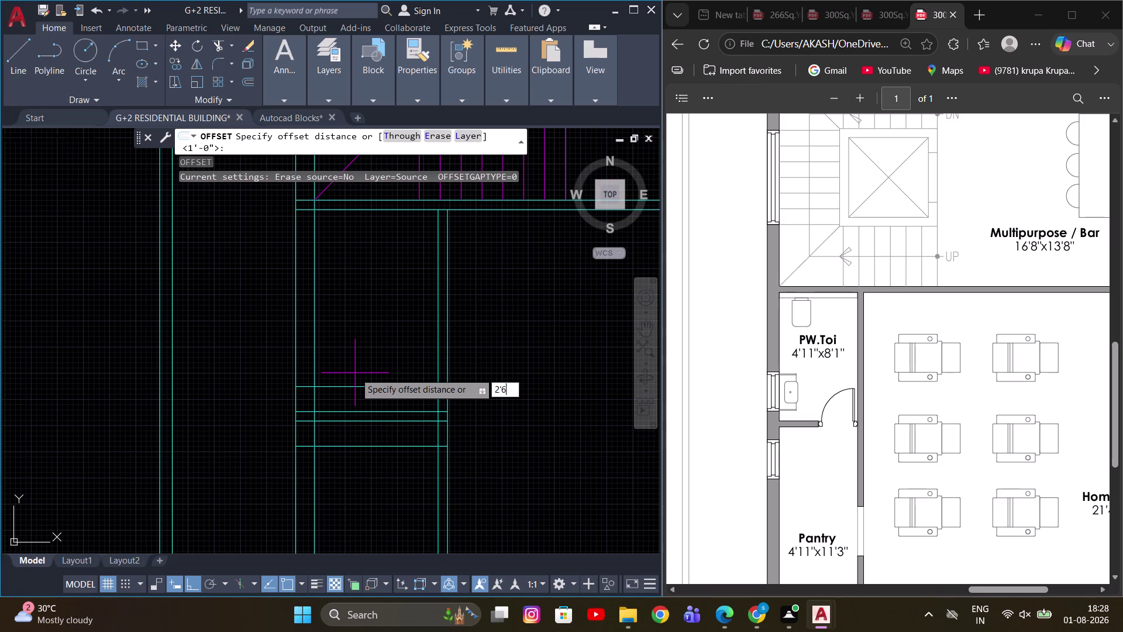
key(Return)
click(339, 386)
click(361, 285)
drag(342, 441, 341, 492)
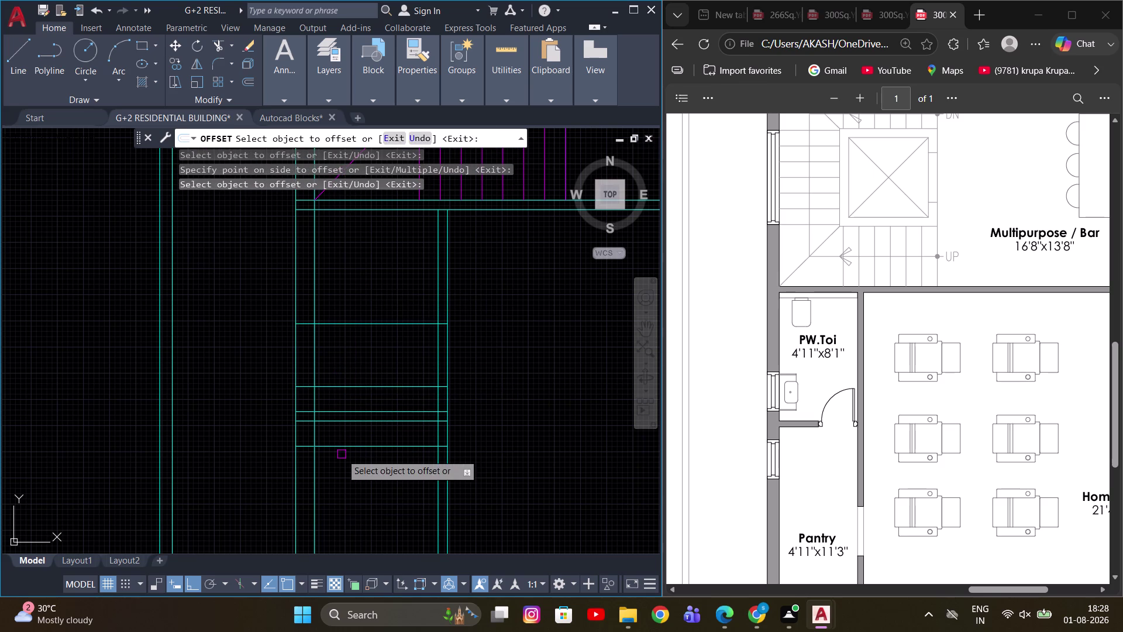
click(342, 450)
click(342, 479)
scroll(up, 3)
click(355, 487)
key(Escape)
middle_drag(296, 443, 437, 402)
key(Escape)
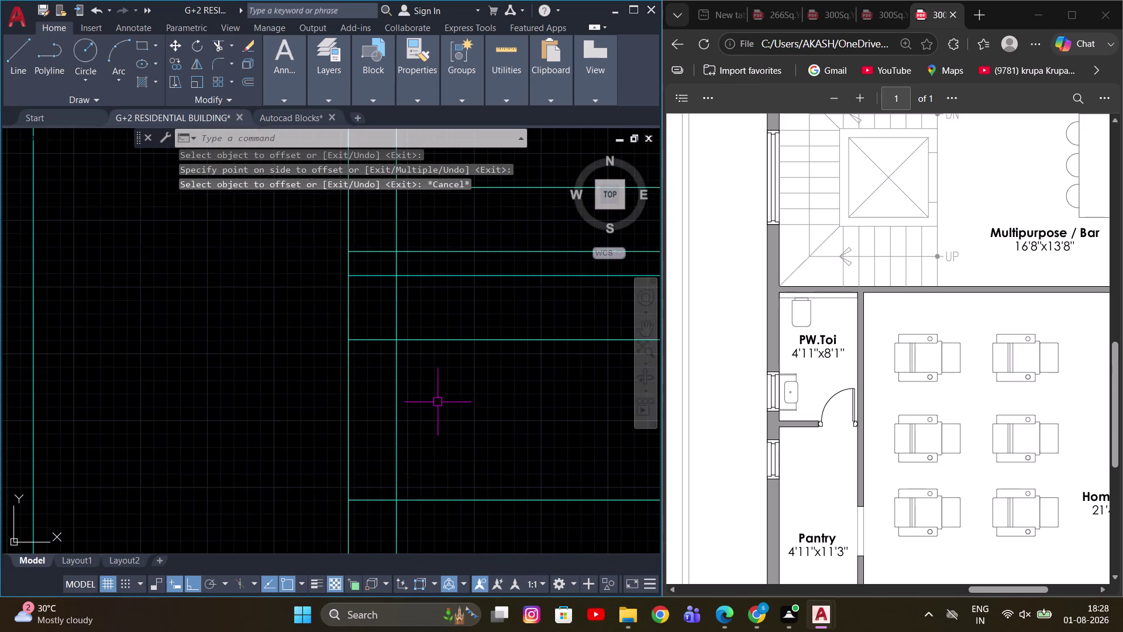
middle_drag(438, 405, 478, 417)
Trim the crossing wall line pieces along fence paths.
text(TR)
key(space)
drag(297, 425, 570, 423)
drag(523, 334, 523, 539)
scroll(down, 3)
scroll(up, 3)
middle_drag(499, 338, 456, 373)
drag(330, 368, 499, 310)
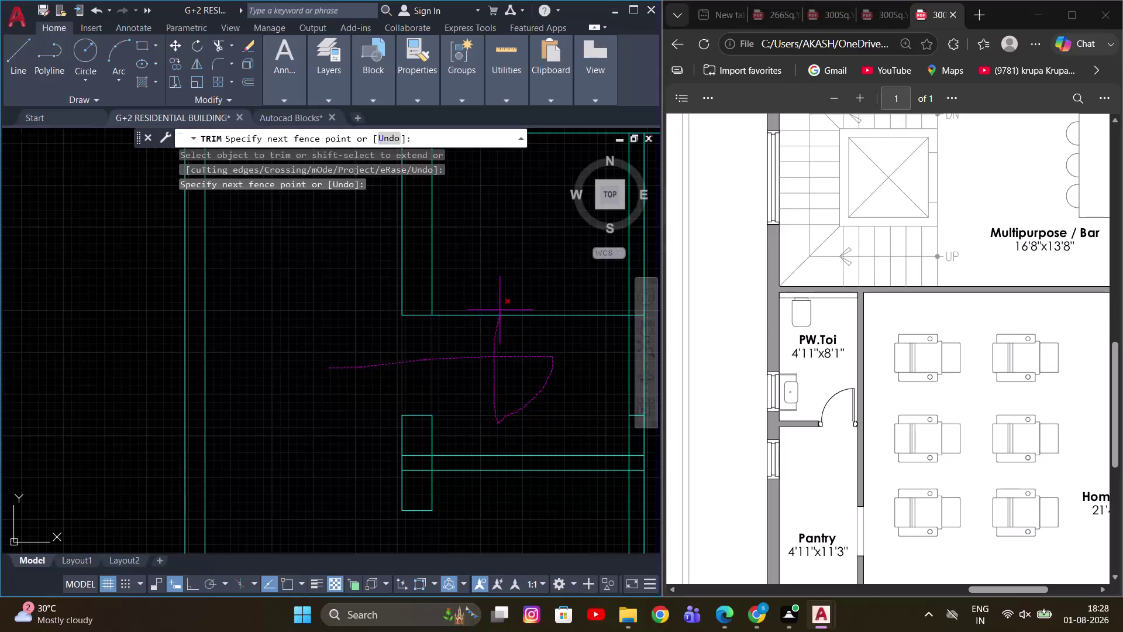
drag(500, 310, 500, 299)
scroll(down, 3)
key(Escape)
middle_drag(525, 310, 475, 312)
key(Escape)
Erase the two small leftover line pieces.
drag(457, 285, 481, 337)
click(535, 348)
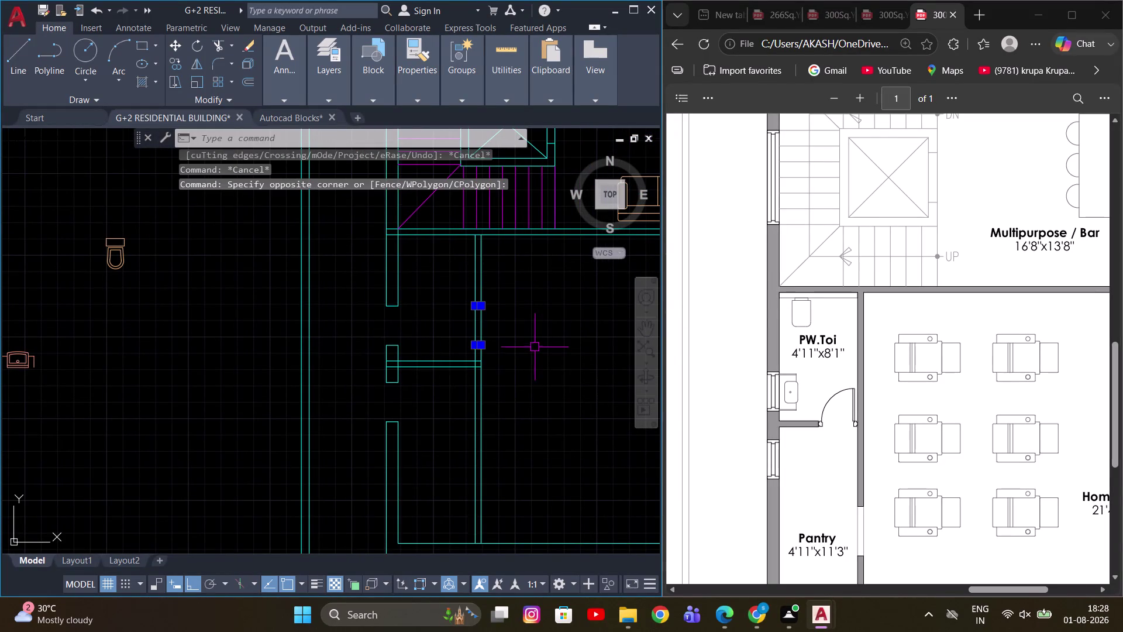
key(e)
key(space)
scroll(down, 3)
middle_drag(492, 369, 461, 381)
key(Escape)
scroll(up, 3)
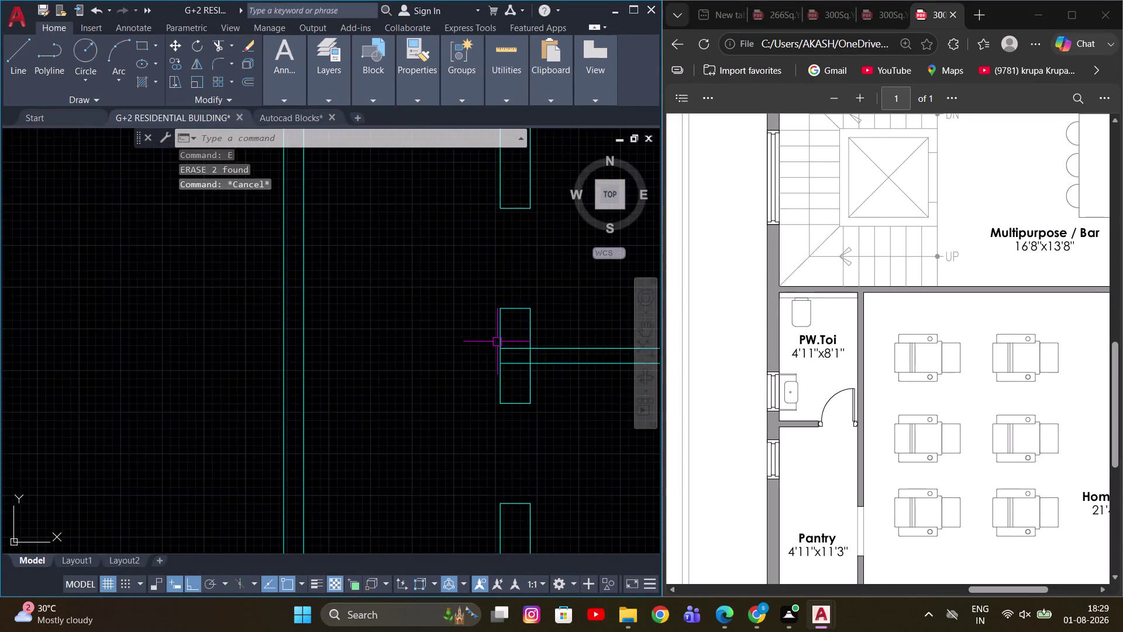
scroll(up, 3)
middle_drag(537, 348, 354, 357)
key(Escape)
Trim the remaining wall line pieces where the partition meets the side wall.
text(TR)
scroll(up, 3)
key(space)
drag(322, 322, 317, 373)
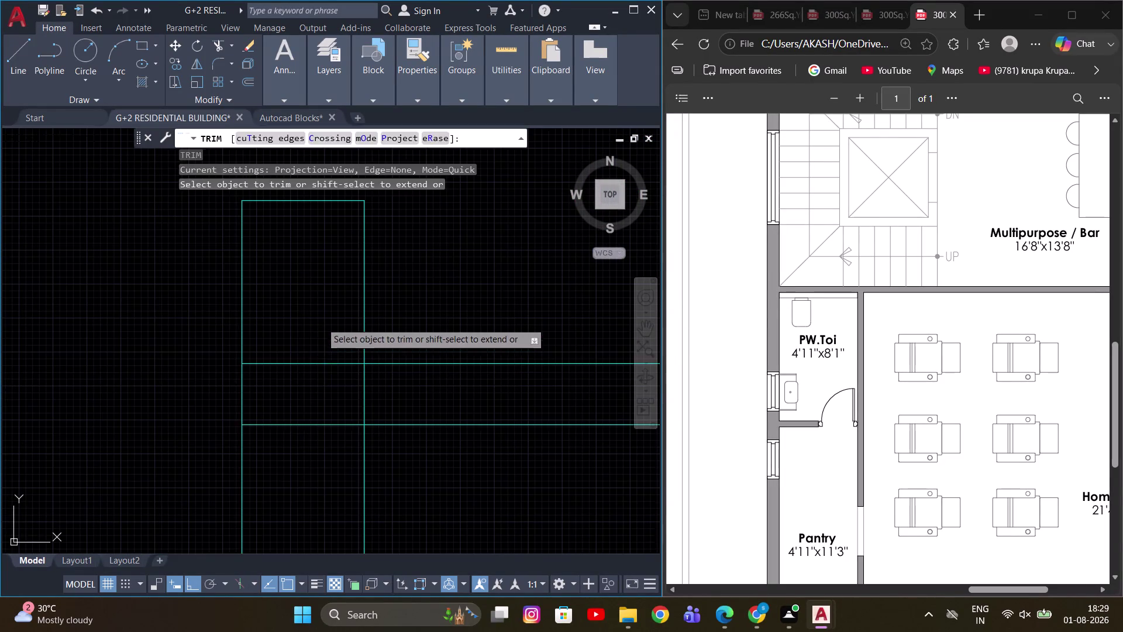
drag(317, 373, 402, 405)
key(Escape)
Zoom out and pan back to the second floor plan.
scroll(down, 3)
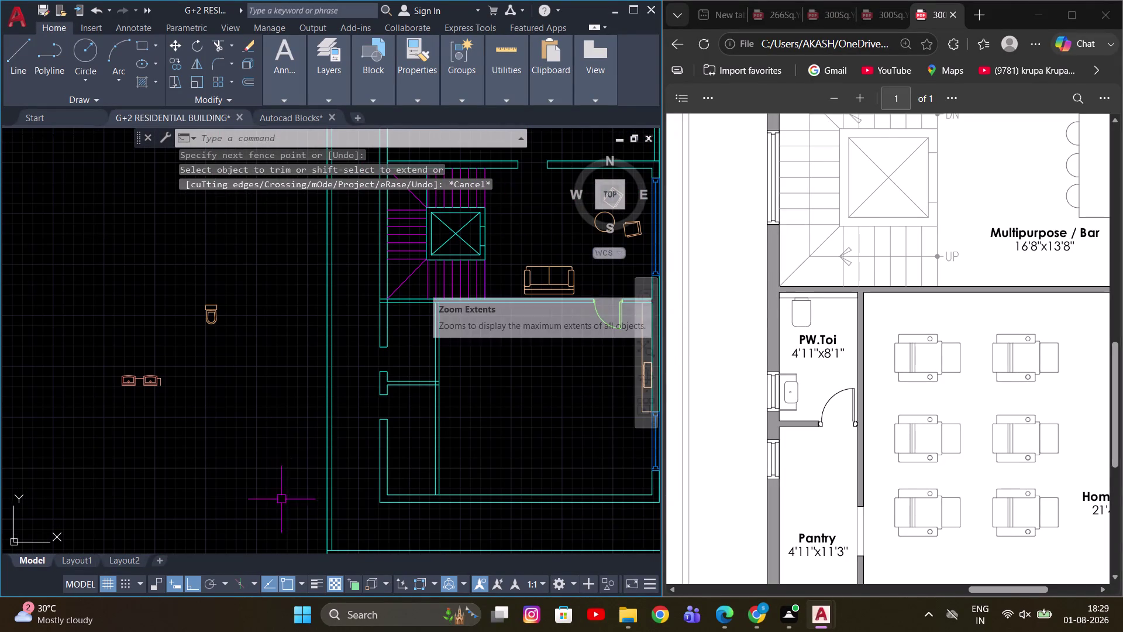
middle_drag(384, 391, 382, 347)
scroll(down, 3)
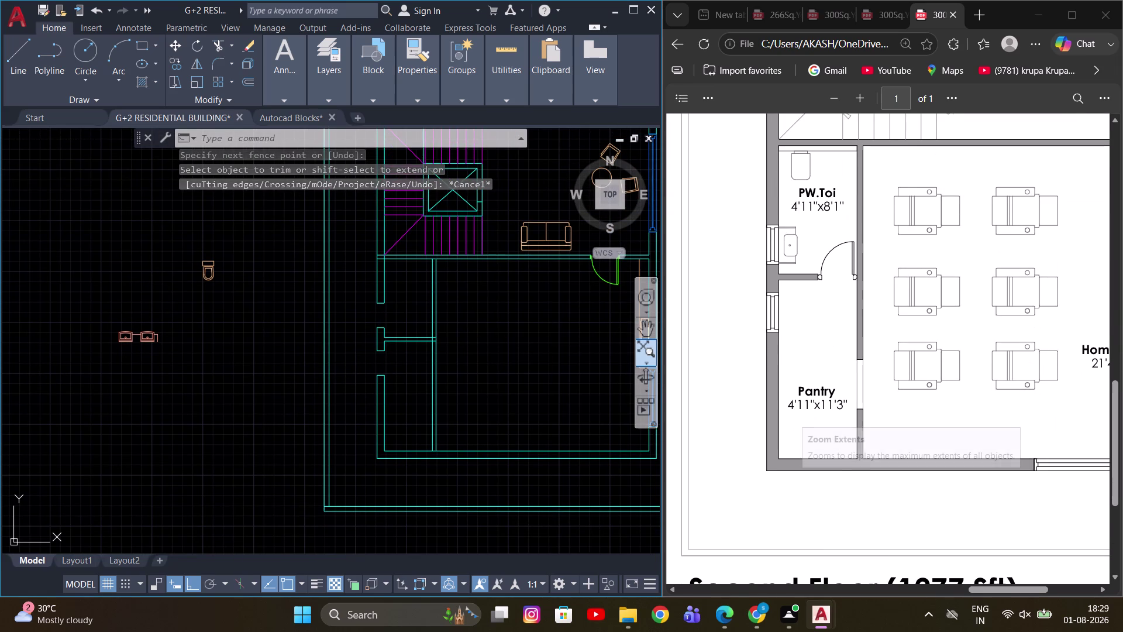
key(Escape)
middle_drag(393, 362, 377, 421)
scroll(down, 3)
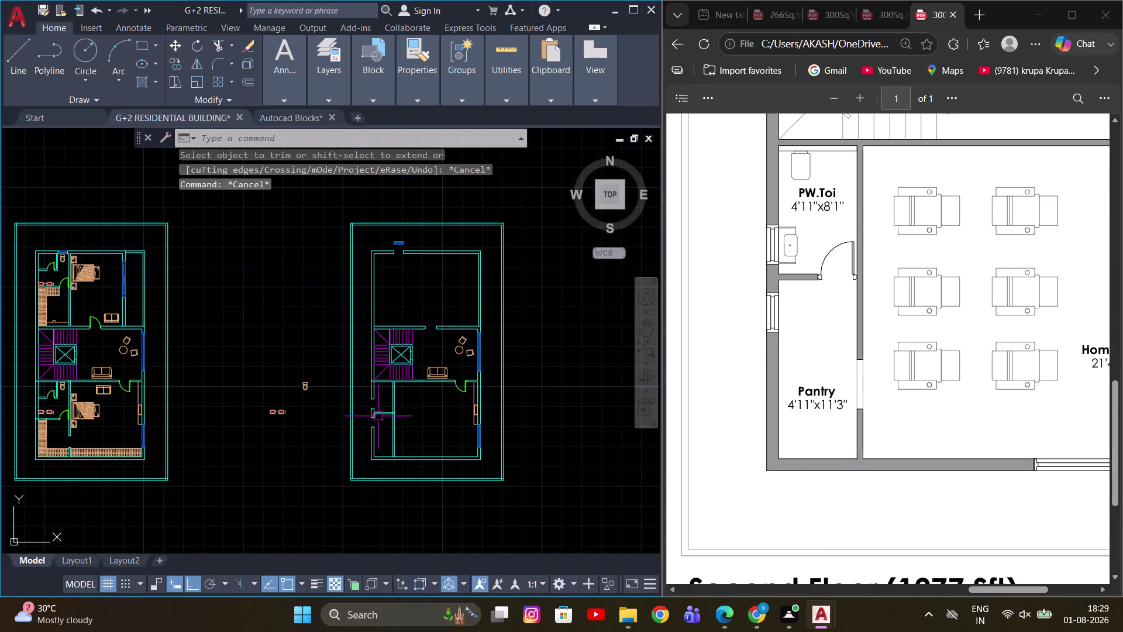
scroll(up, 3)
scroll(up, 3)
middle_drag(424, 372, 358, 413)
scroll(up, 3)
middle_drag(283, 459, 324, 387)
key(Escape)
scroll(up, 3)
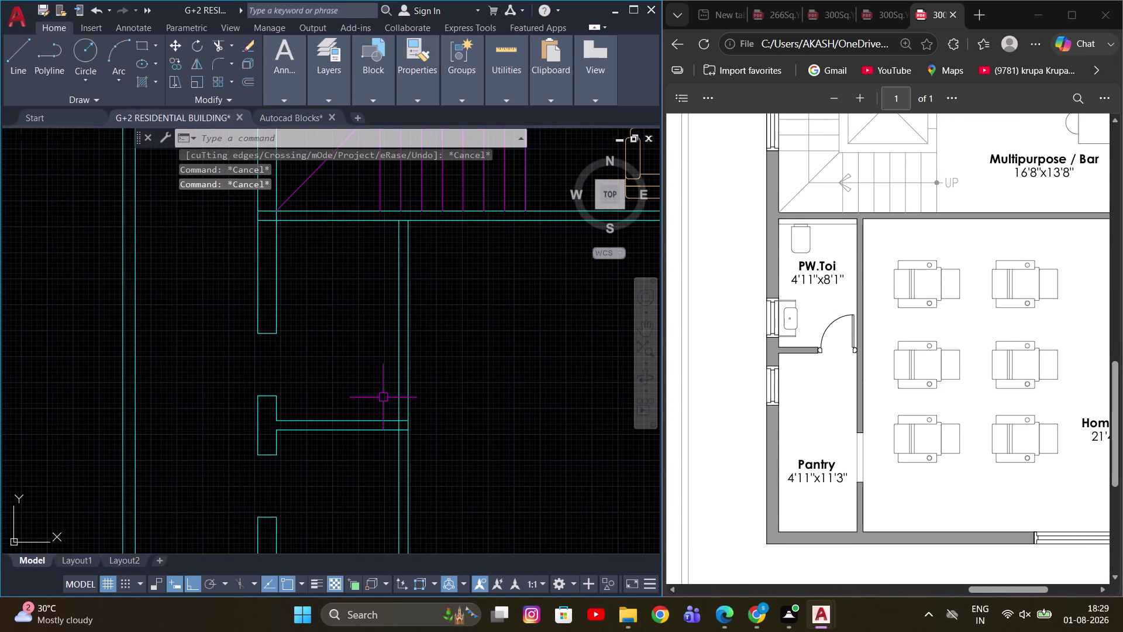
Offset the wall line 2' to mark the shortened projection arm.
key(o)
key(Return)
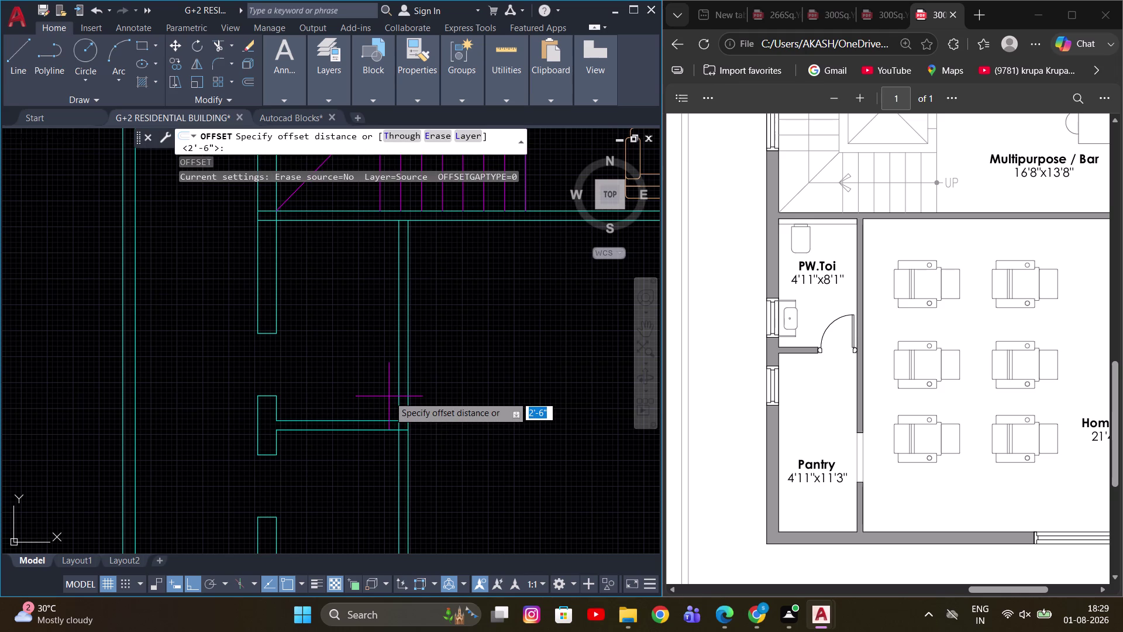
key(2)
key(apostrophe)
key(Return)
click(399, 378)
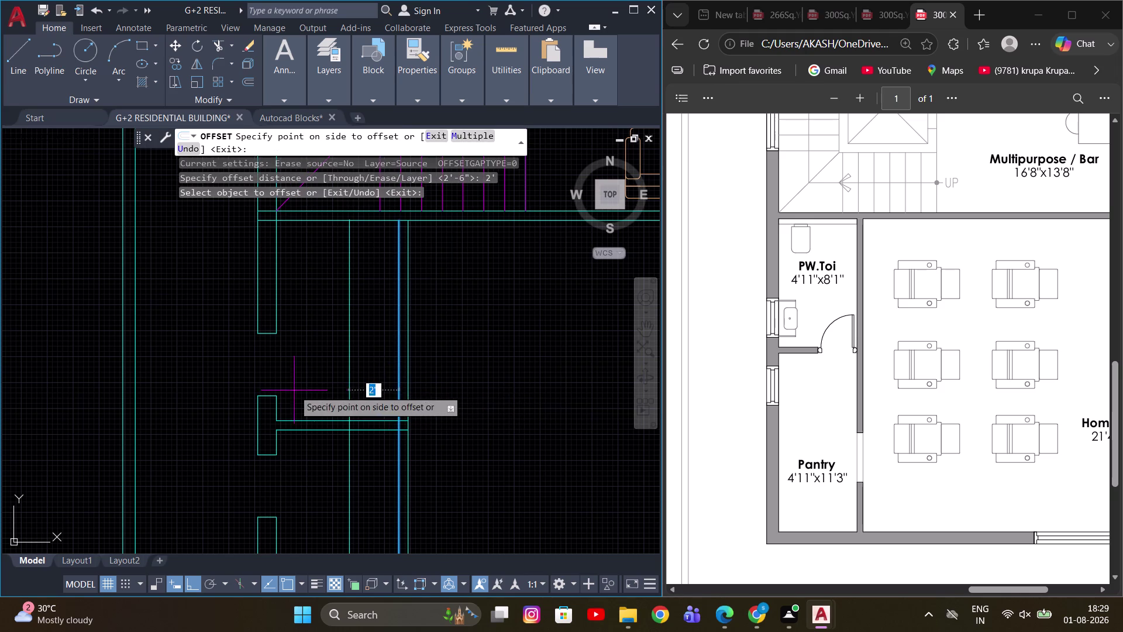
click(281, 392)
key(Escape)
scroll(up, 3)
middle_drag(344, 435, 375, 447)
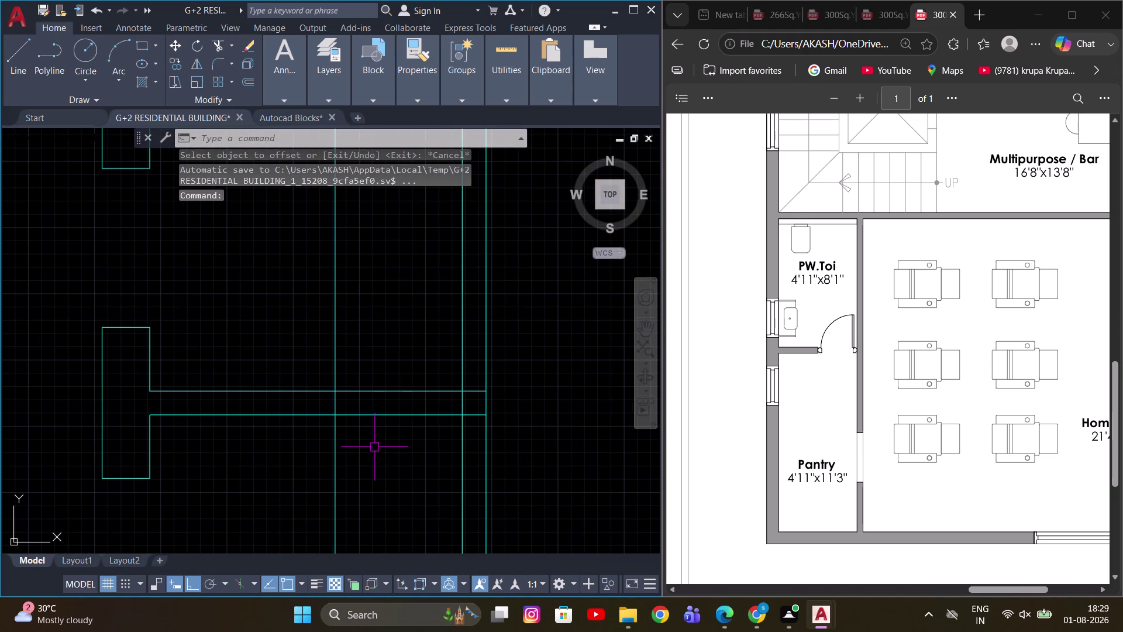
key(y)
key(Escape)
Trim the projection arm with a fence across its crossed pieces.
text(TR)
key(space)
drag(282, 445, 307, 325)
scroll(down, 3)
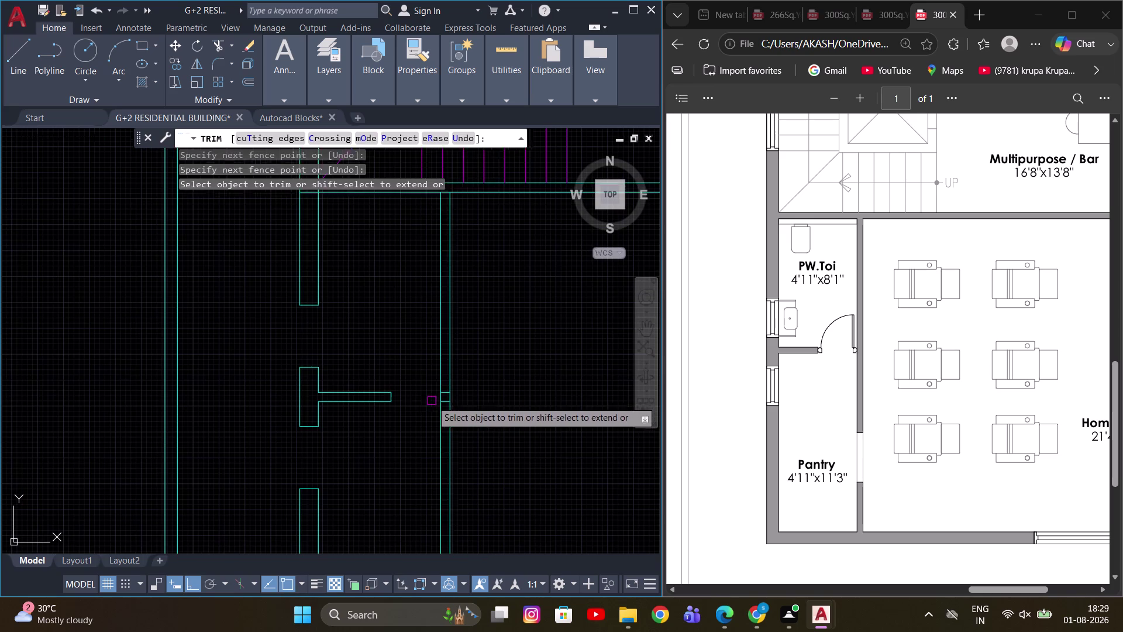
key(Escape)
middle_drag(469, 410, 467, 393)
key(Escape)
scroll(up, 3)
Erase the two small leftover lines near the partition wall.
drag(403, 346, 413, 362)
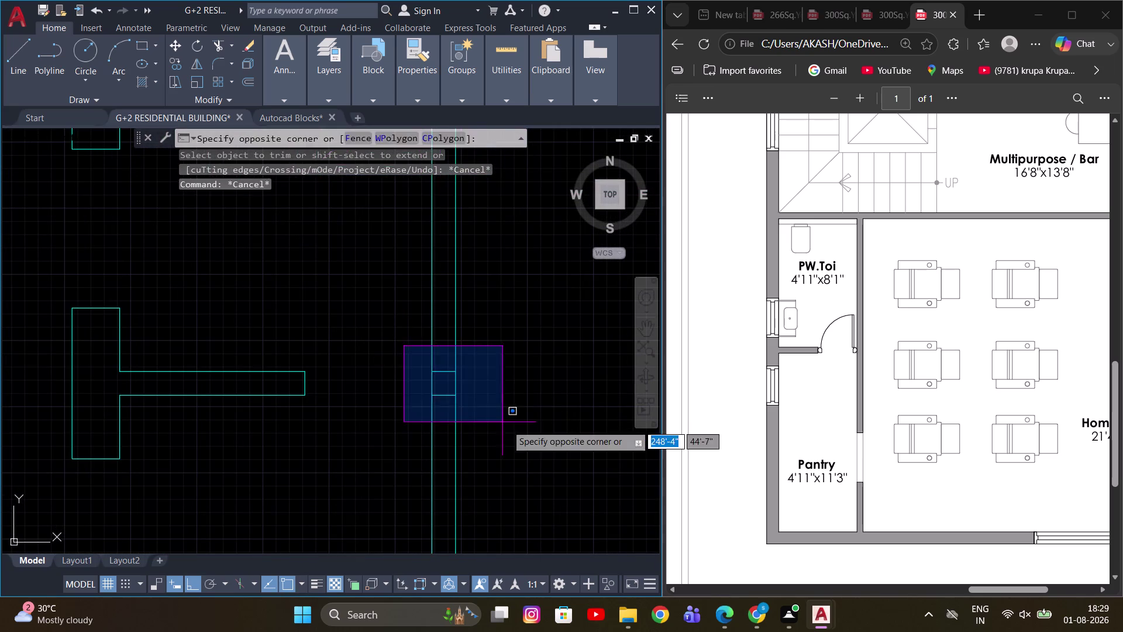
click(516, 428)
key(e)
scroll(down, 3)
key(space)
middle_drag(504, 463, 485, 414)
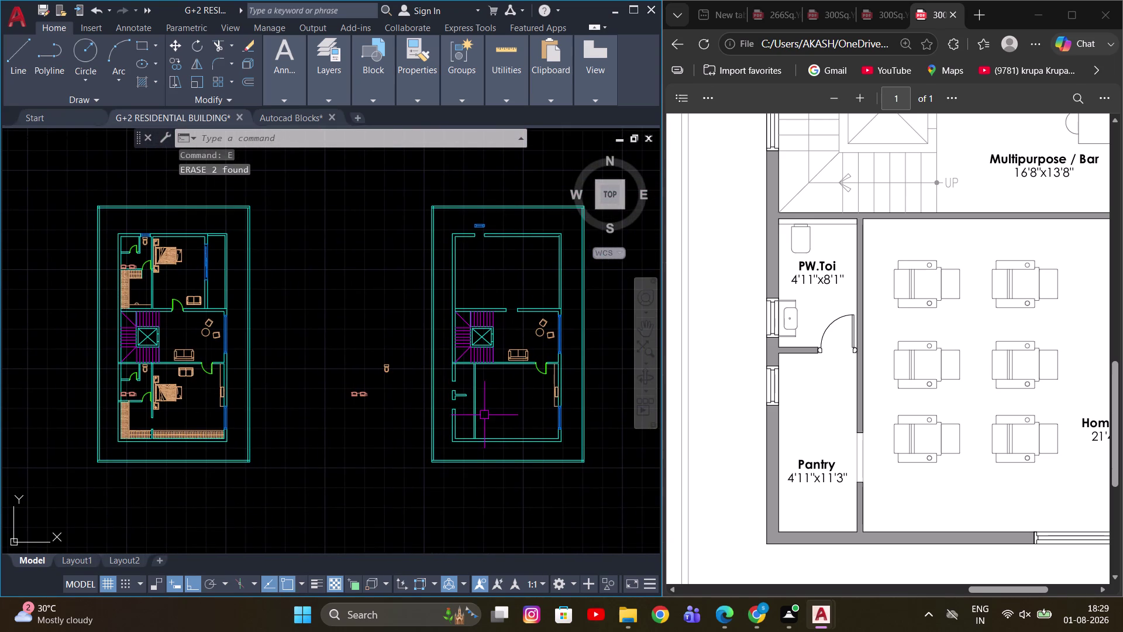
key(Escape)
scroll(up, 3)
Select the bedroom balcony railing lines on the first plan.
middle_drag(200, 418, 403, 406)
scroll(up, 3)
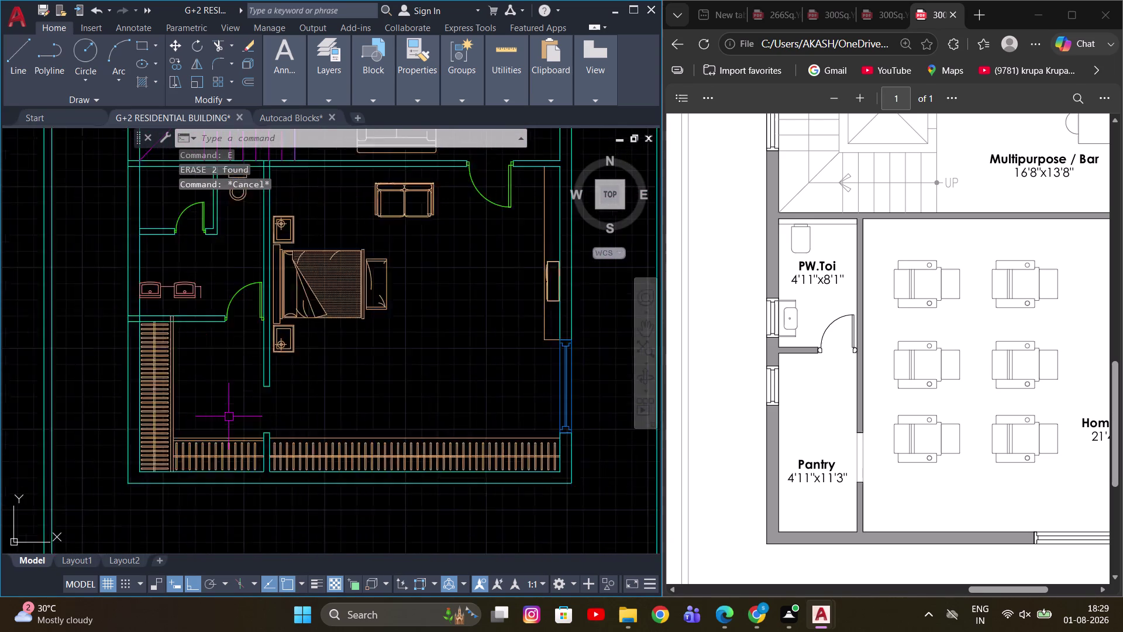
click(268, 365)
click(325, 394)
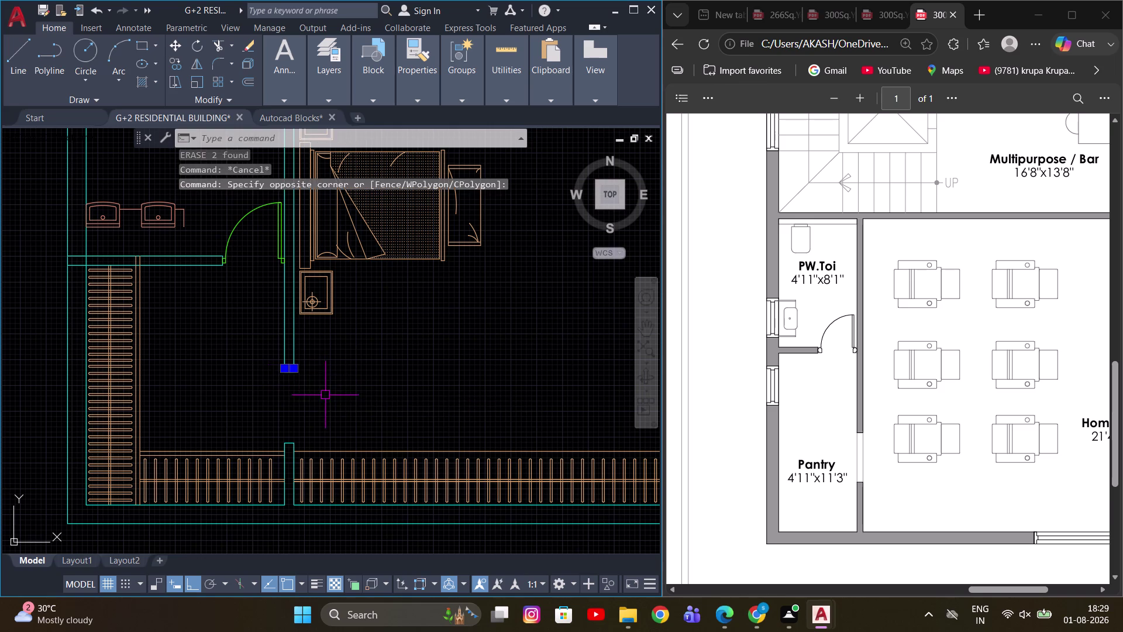
scroll(up, 3)
drag(244, 441, 279, 479)
click(359, 510)
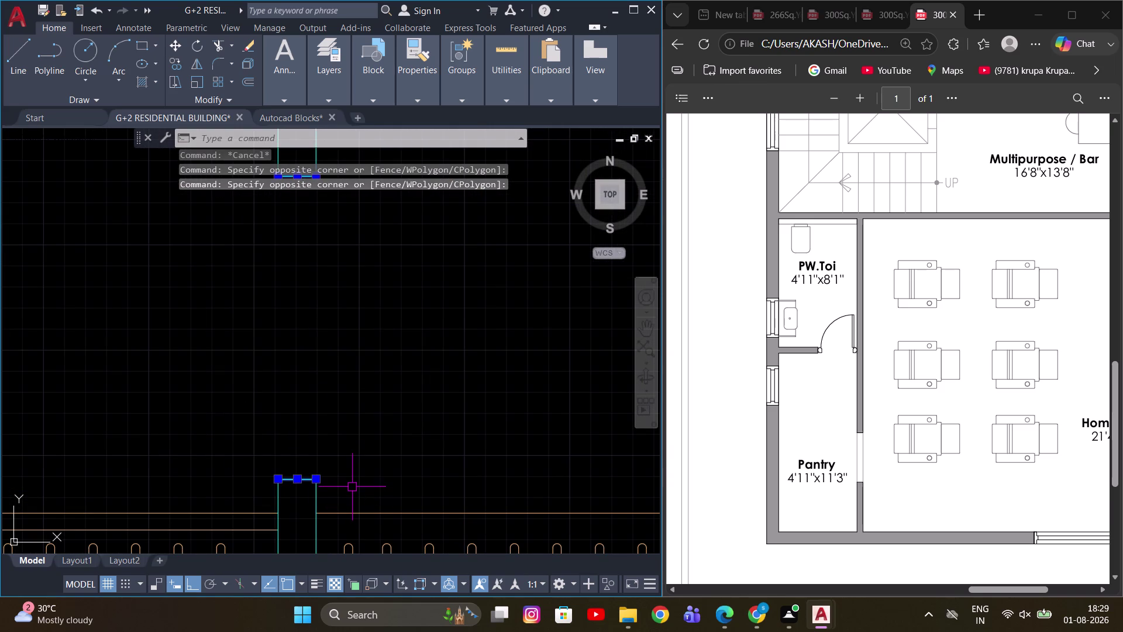
key(c)
key(o)
key(space)
scroll(down, 3)
scroll(up, 3)
middle_drag(313, 441, 313, 369)
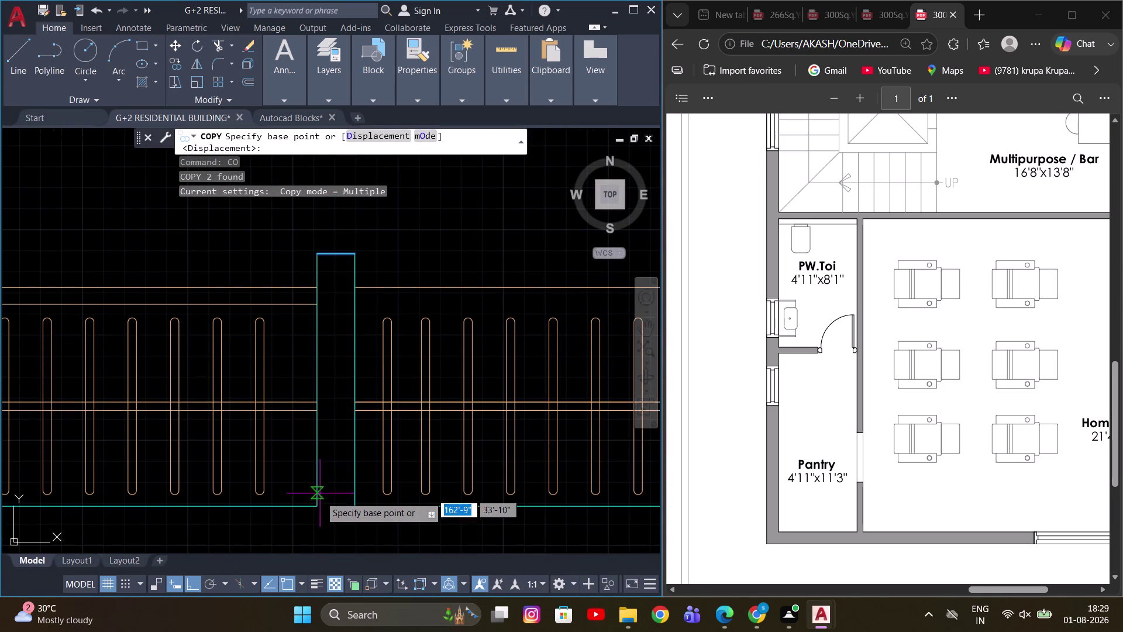
click(319, 506)
scroll(down, 3)
middle_drag(528, 408, 128, 407)
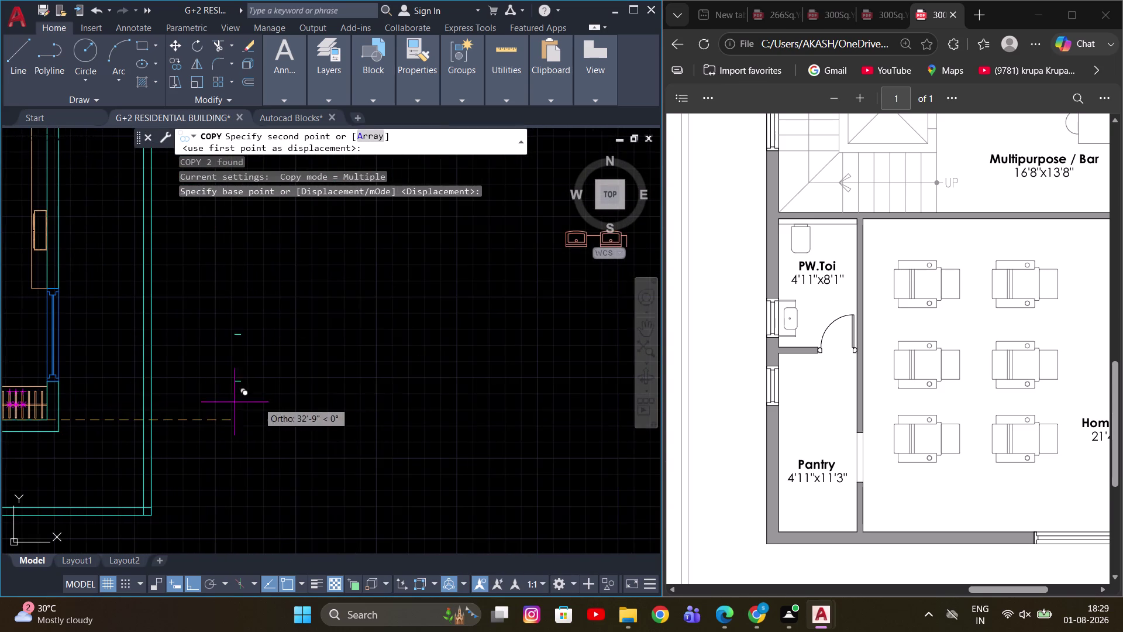
scroll(down, 3)
middle_drag(484, 413, 214, 405)
scroll(up, 3)
click(393, 448)
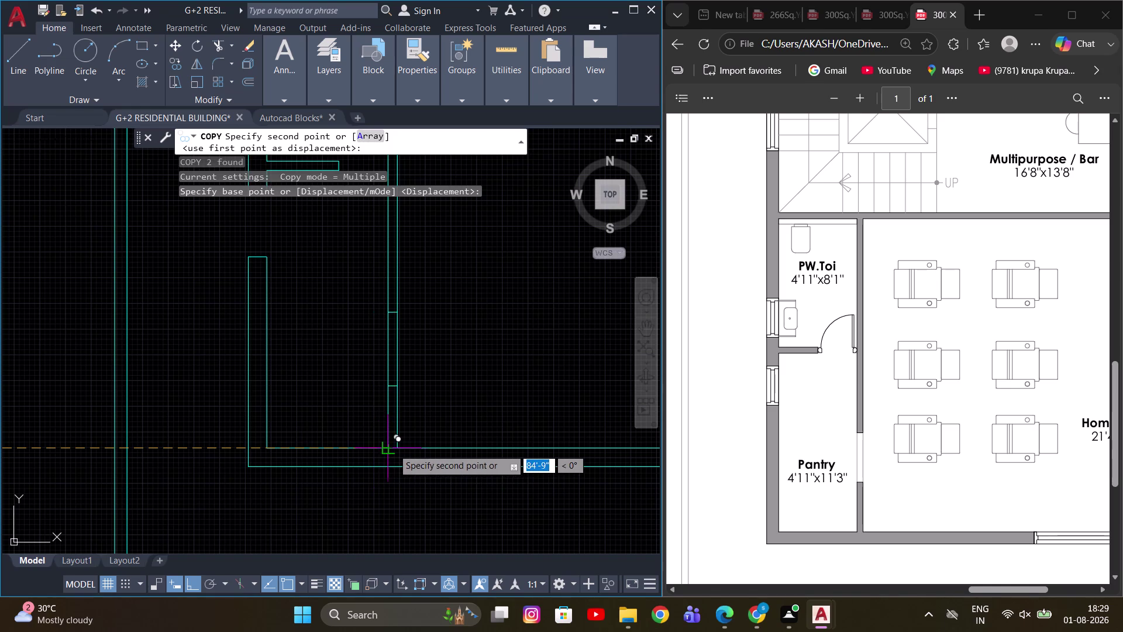
key(Escape)
scroll(up, 3)
middle_drag(397, 359, 382, 412)
scroll(down, 3)
text(TR)
key(space)
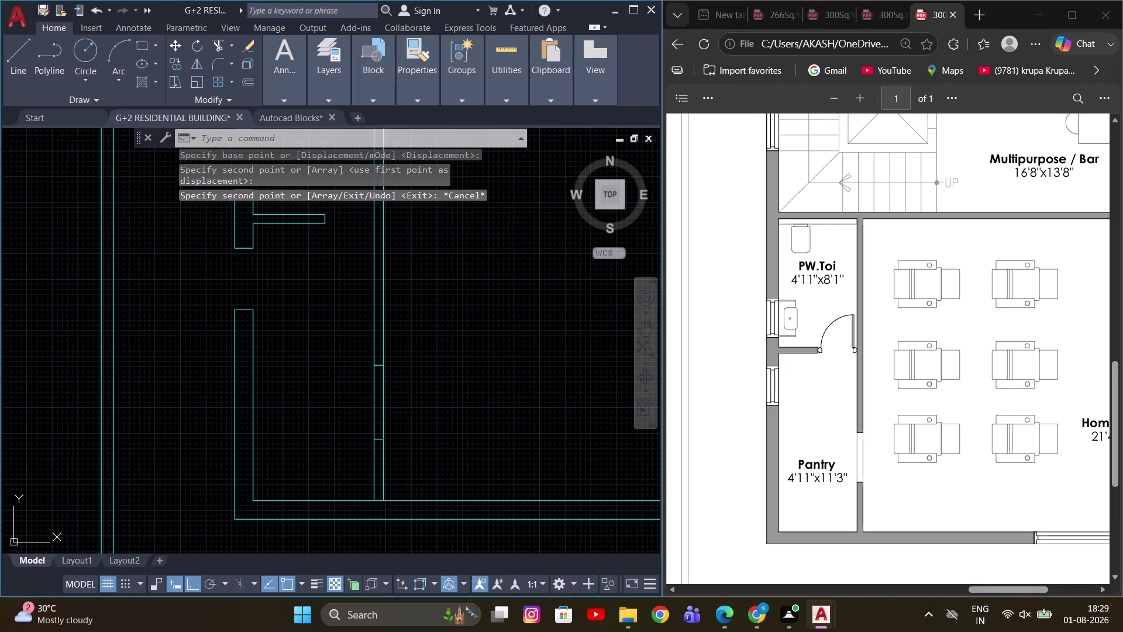
drag(274, 395, 279, 395)
click(459, 389)
scroll(down, 3)
key(Escape)
middle_drag(428, 368, 465, 440)
scroll(up, 3)
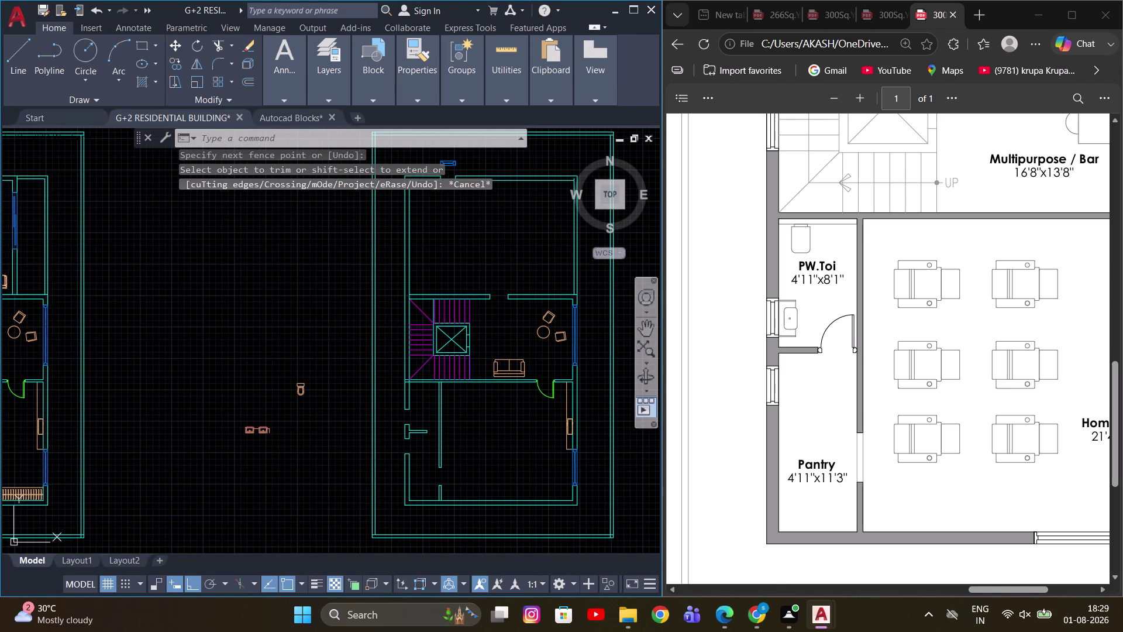
Trim the stair diagonal past the staircase corner using a fence drawn with TR.
scroll(up, 3)
key(Escape)
scroll(up, 3)
scroll(up, 3)
key(Escape)
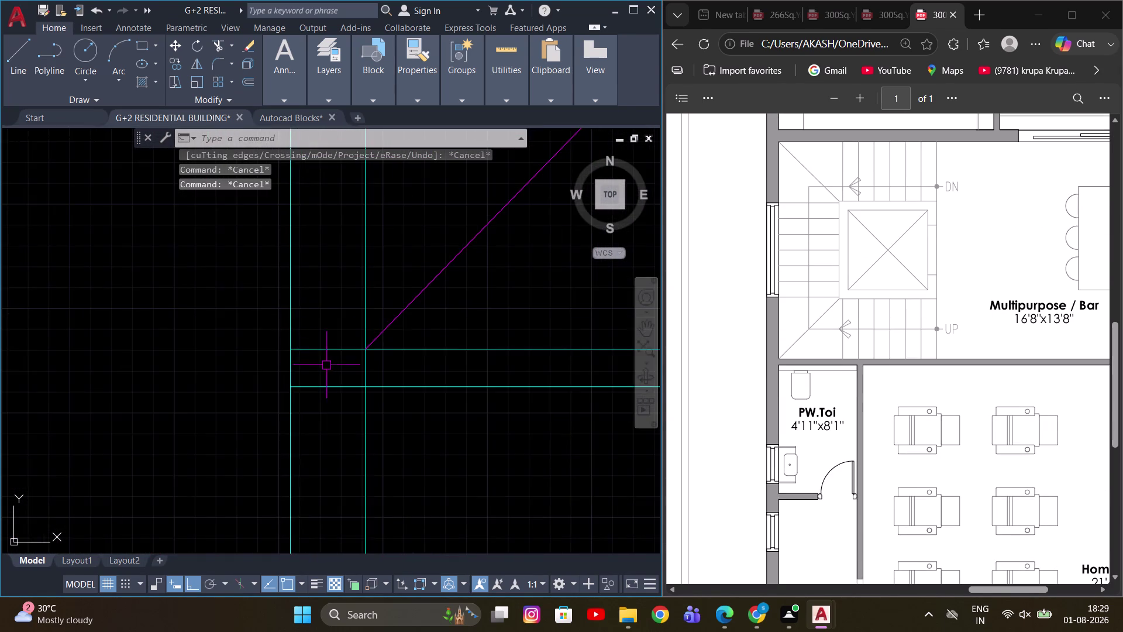
middle_drag(330, 365, 312, 389)
key(t)
key(r)
key(space)
drag(312, 342, 349, 389)
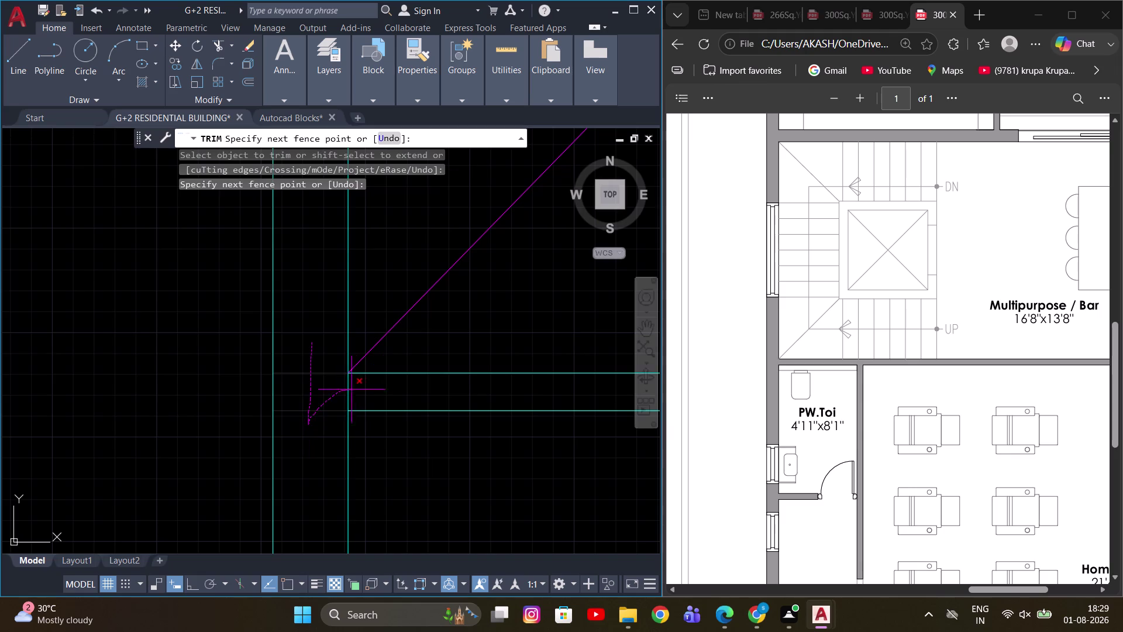
drag(350, 390, 358, 389)
scroll(down, 3)
key(Escape)
Trim the stair diagonal again with a two-point fence near the stair corner.
middle_drag(437, 460, 454, 477)
scroll(up, 3)
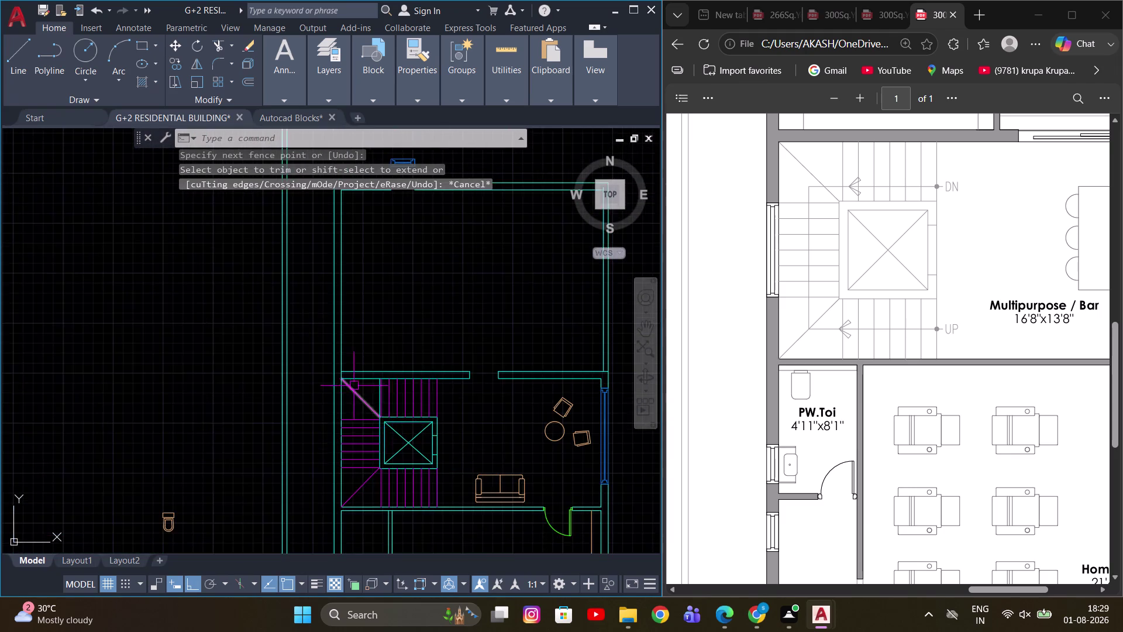
scroll(up, 3)
key(Escape)
text(TR)
key(space)
click(360, 347)
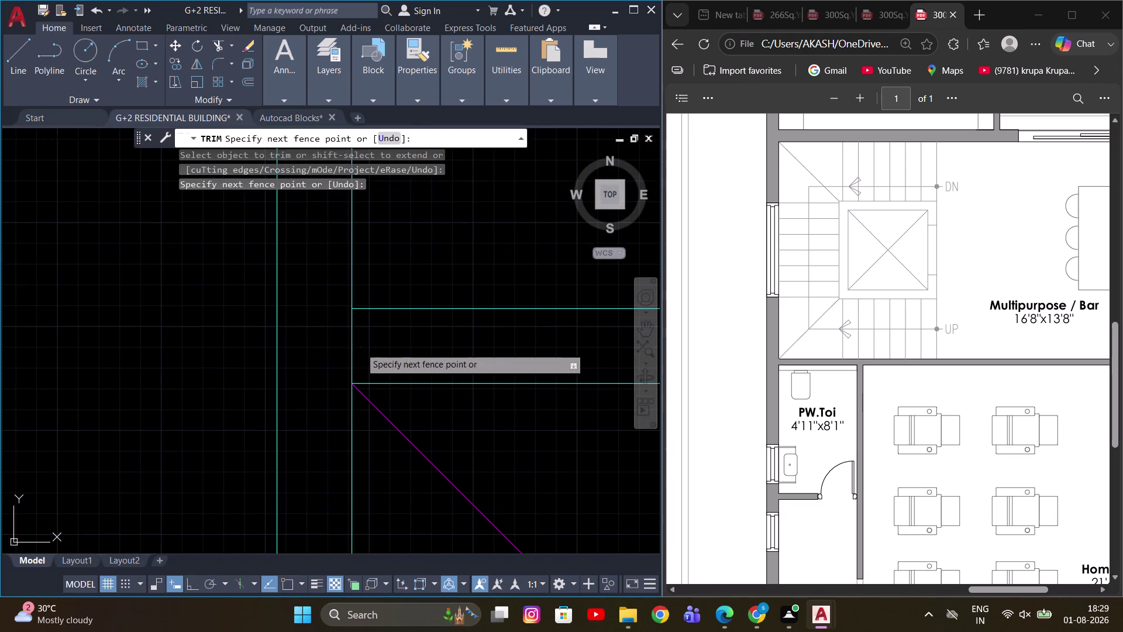
click(340, 347)
key(Escape)
Pick objects below the staircase, then undo the last two changes.
click(351, 388)
scroll(down, 3)
key(Escape)
scroll(up, 3)
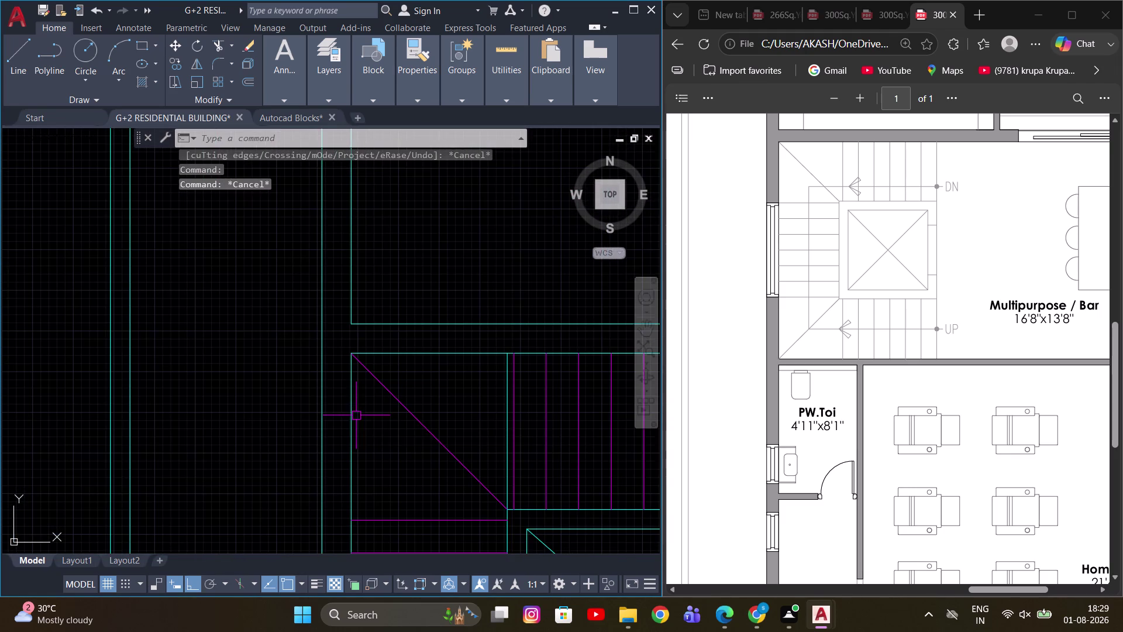
click(356, 415)
click(374, 418)
key(ctrl+z)
key(ctrl+z)
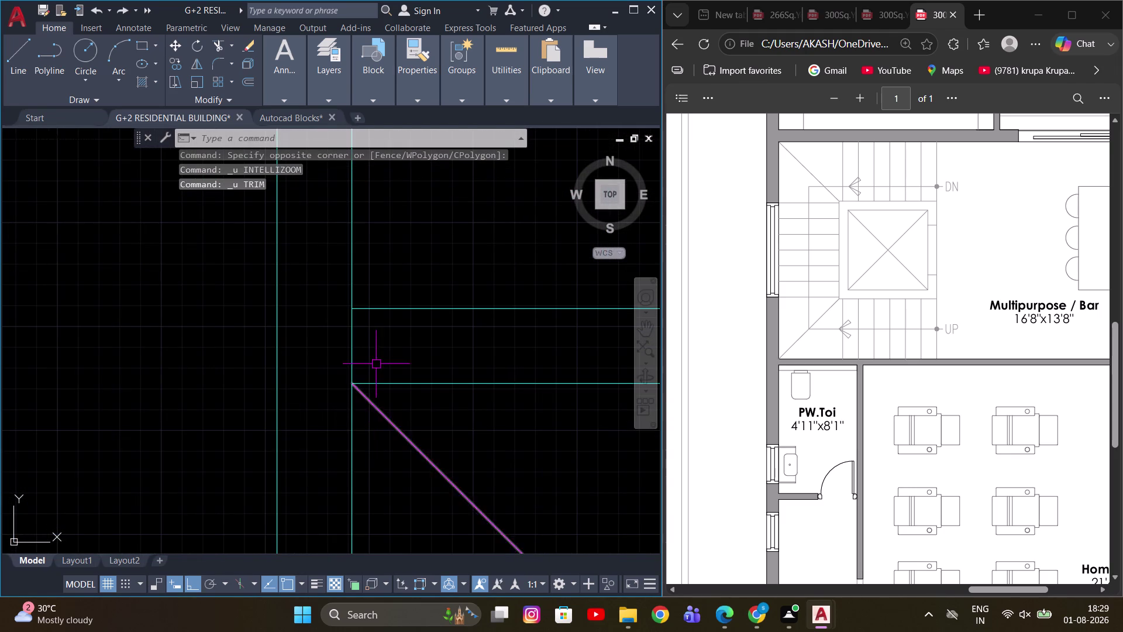
Select and erase the stray vertical line at the staircase corner.
click(318, 344)
click(387, 337)
drag(405, 345, 359, 346)
click(328, 348)
scroll(down, 3)
key(e)
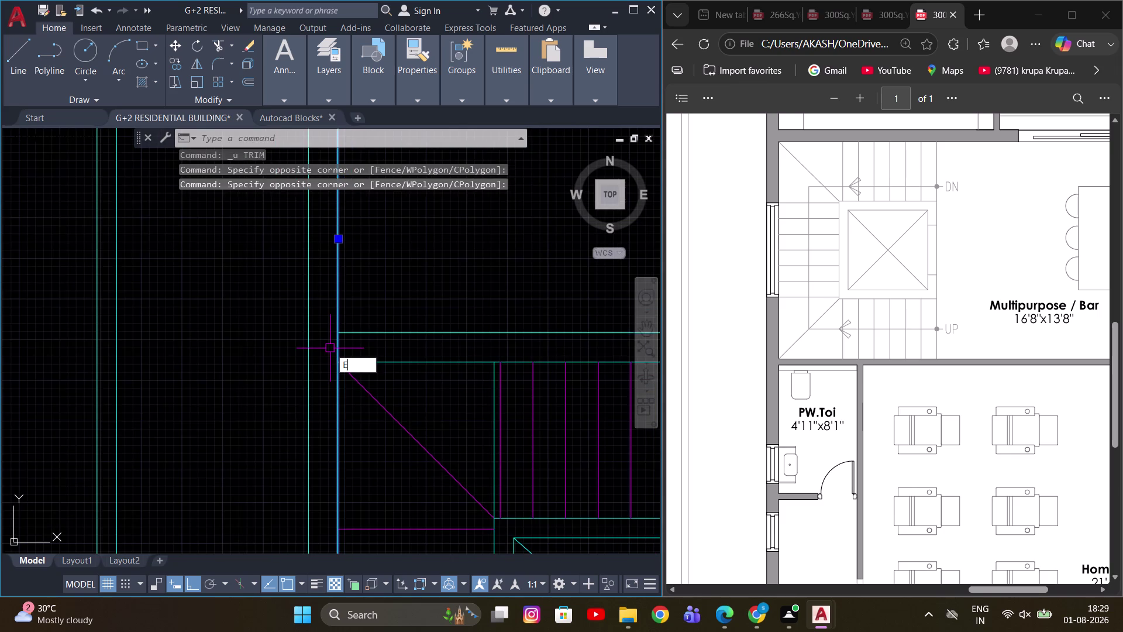
key(space)
scroll(down, 3)
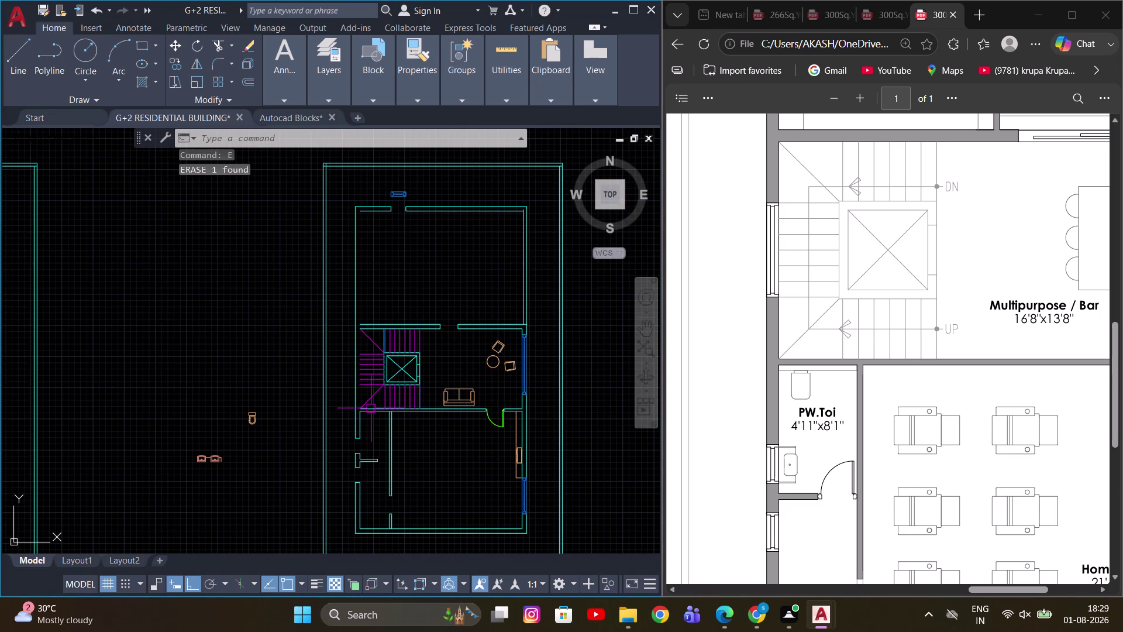
key(ctrl+z)
scroll(up, 3)
key(Escape)
Fence-trim the stair diagonal back to the staircase edge.
text(TR)
key(space)
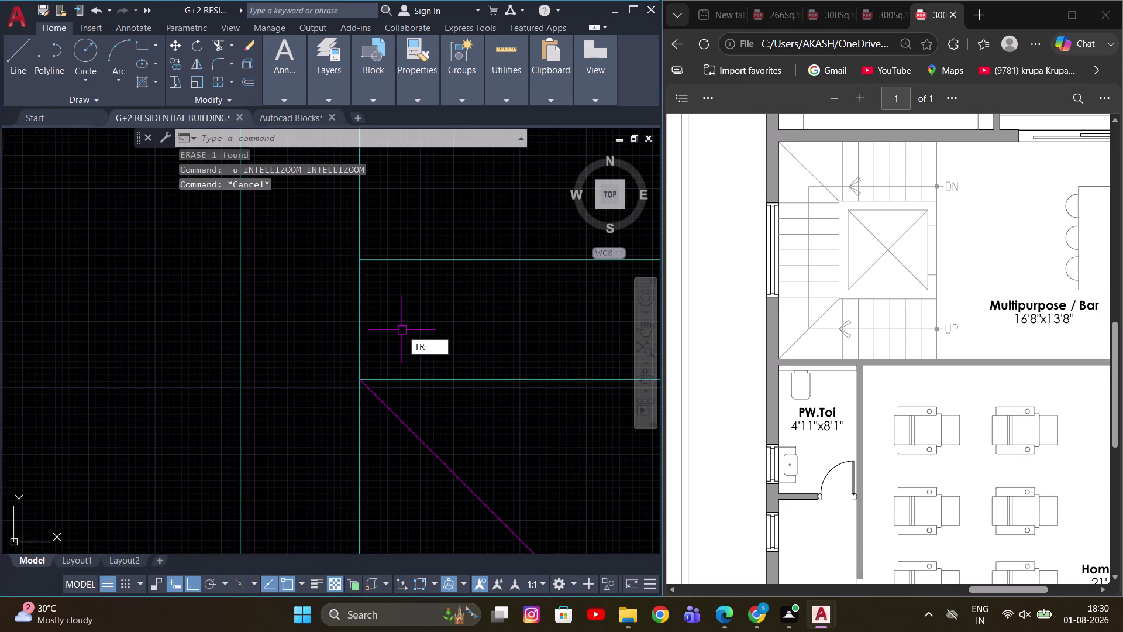
click(409, 319)
click(316, 319)
scroll(down, 3)
key(Escape)
scroll(up, 3)
Pan across the floor plan toward the staircase and toilet fixture.
middle_drag(421, 465, 402, 405)
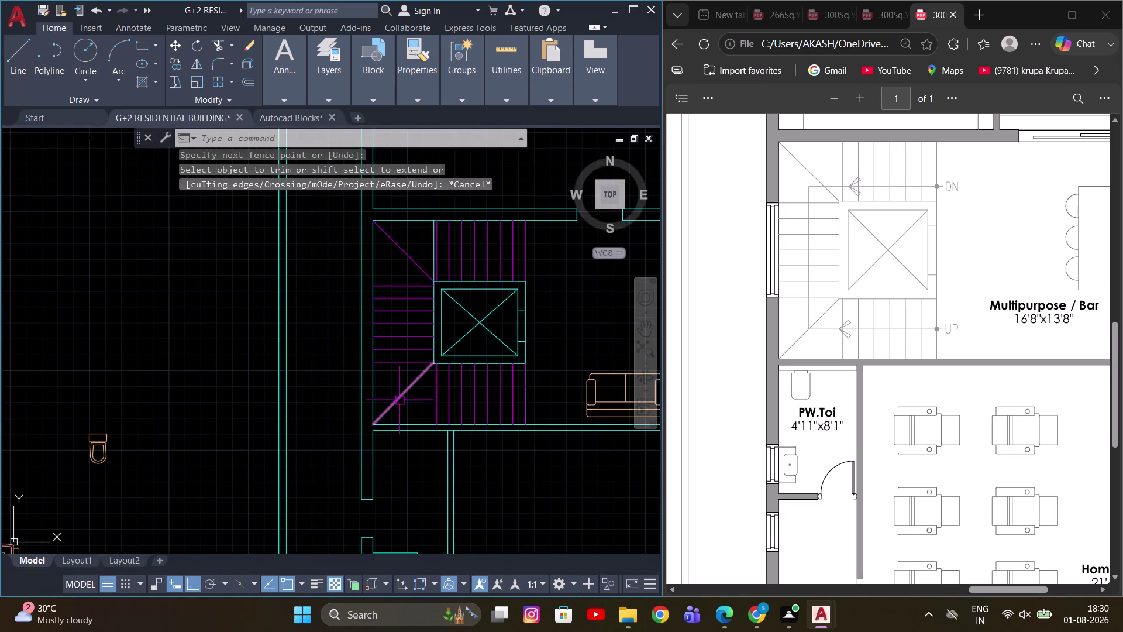
middle_drag(393, 447, 365, 397)
scroll(down, 3)
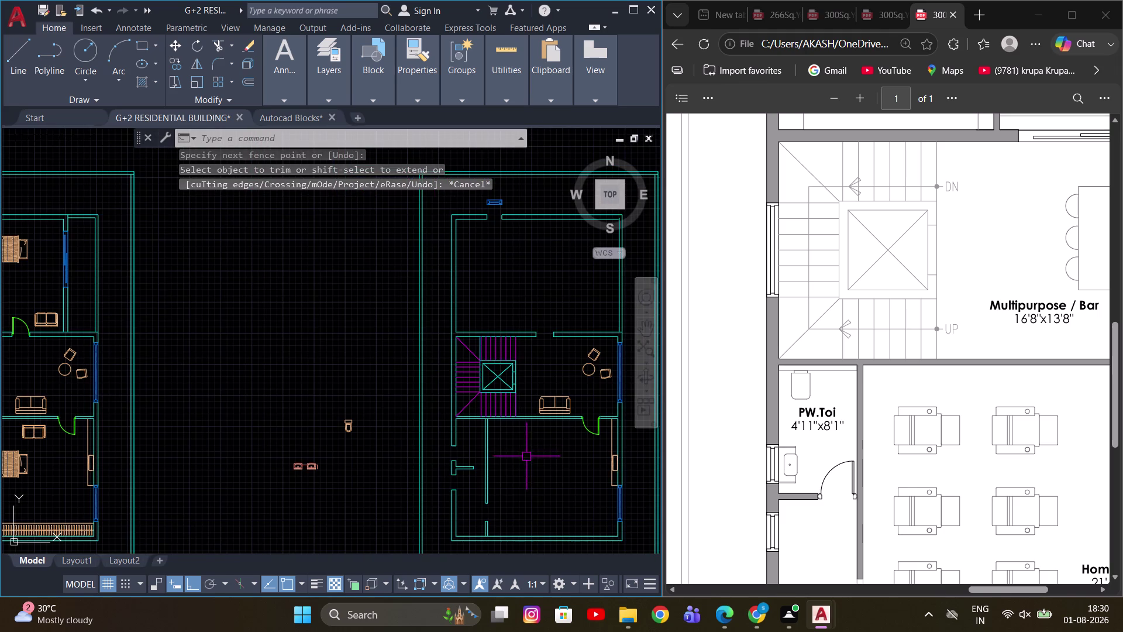
middle_drag(505, 447, 505, 383)
scroll(up, 3)
middle_drag(468, 363, 465, 371)
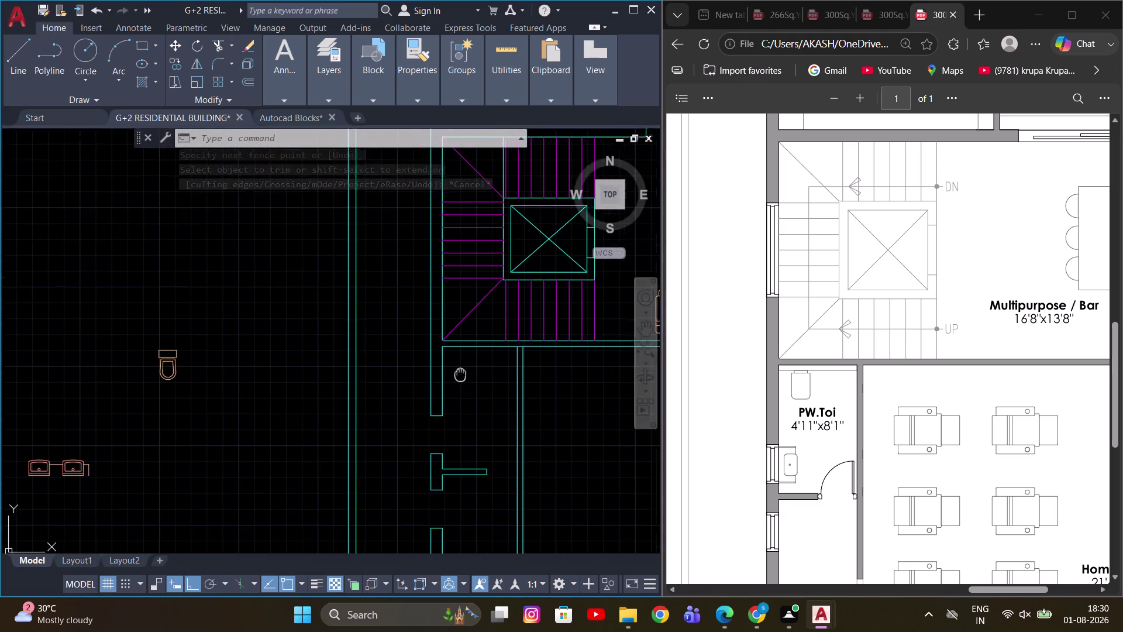
middle_drag(465, 370, 448, 380)
scroll(down, 3)
scroll(up, 3)
middle_drag(496, 388, 311, 362)
Move the toilet fixture into the small room below the stairs.
middle_drag(443, 369, 366, 381)
scroll(up, 3)
drag(331, 380, 313, 361)
click(264, 314)
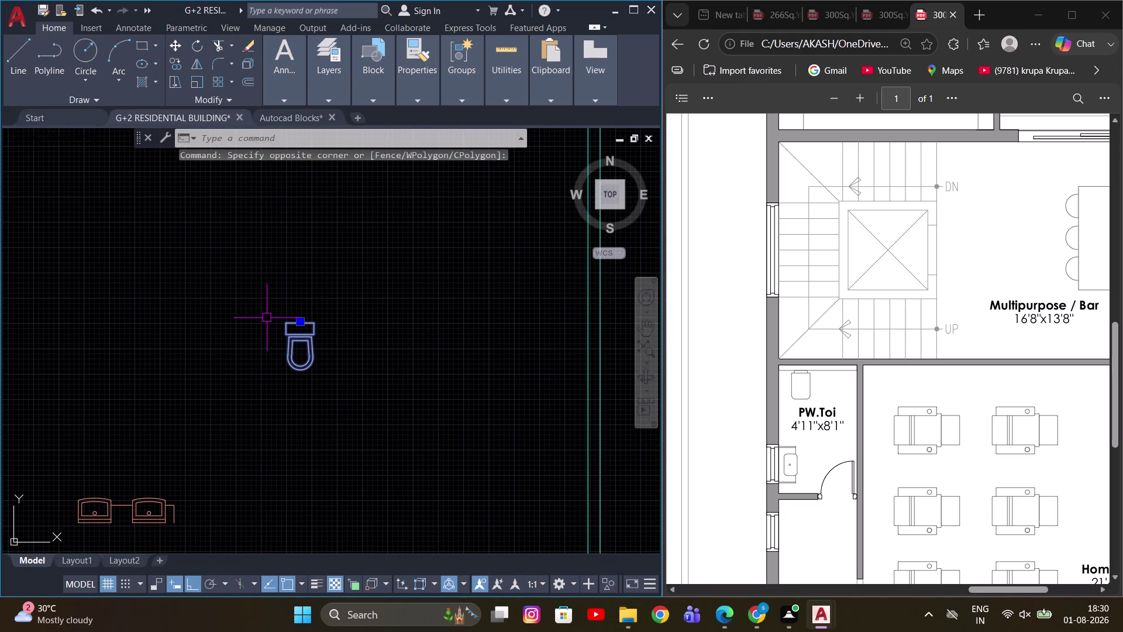
key(m)
key(space)
click(304, 320)
scroll(down, 3)
scroll(up, 3)
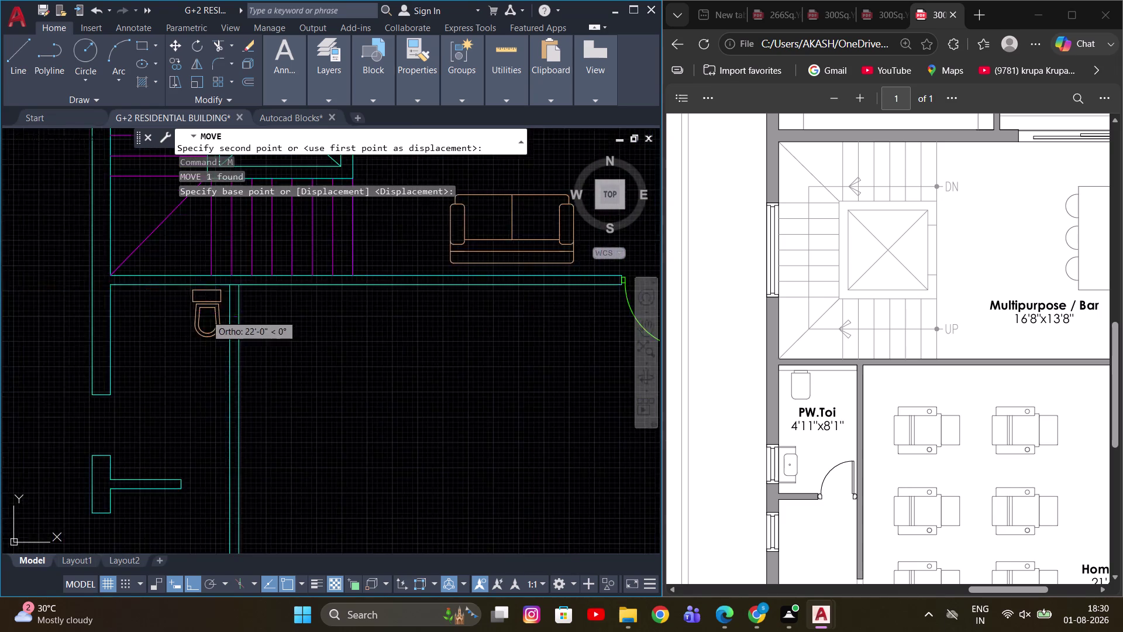
scroll(up, 3)
middle_drag(204, 313, 289, 354)
scroll(up, 3)
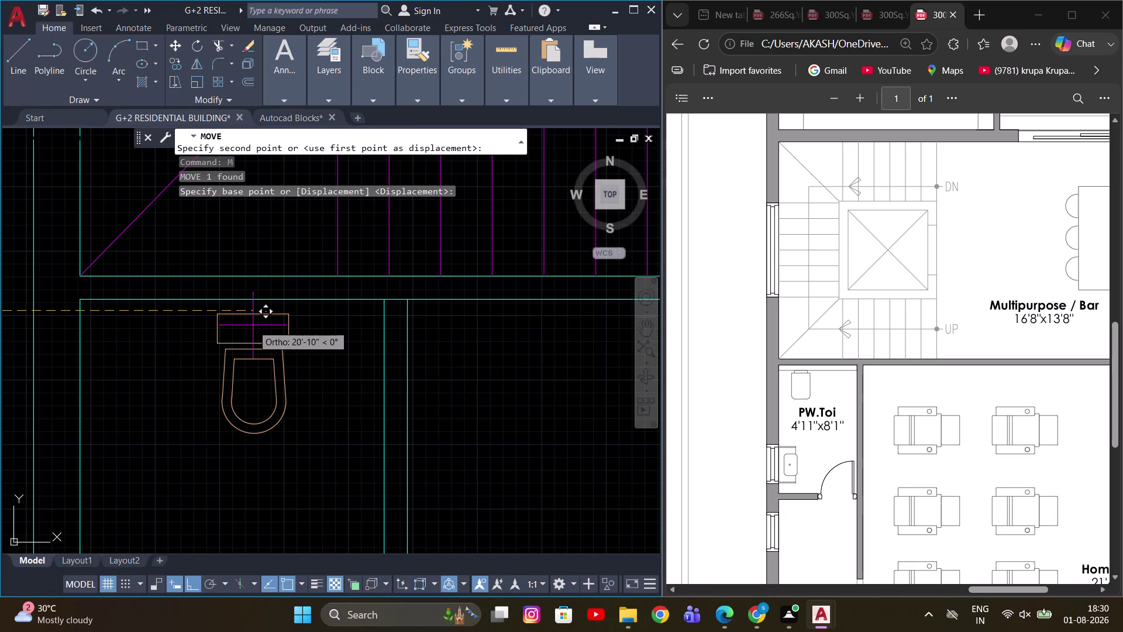
click(195, 330)
scroll(down, 3)
middle_drag(456, 402, 446, 382)
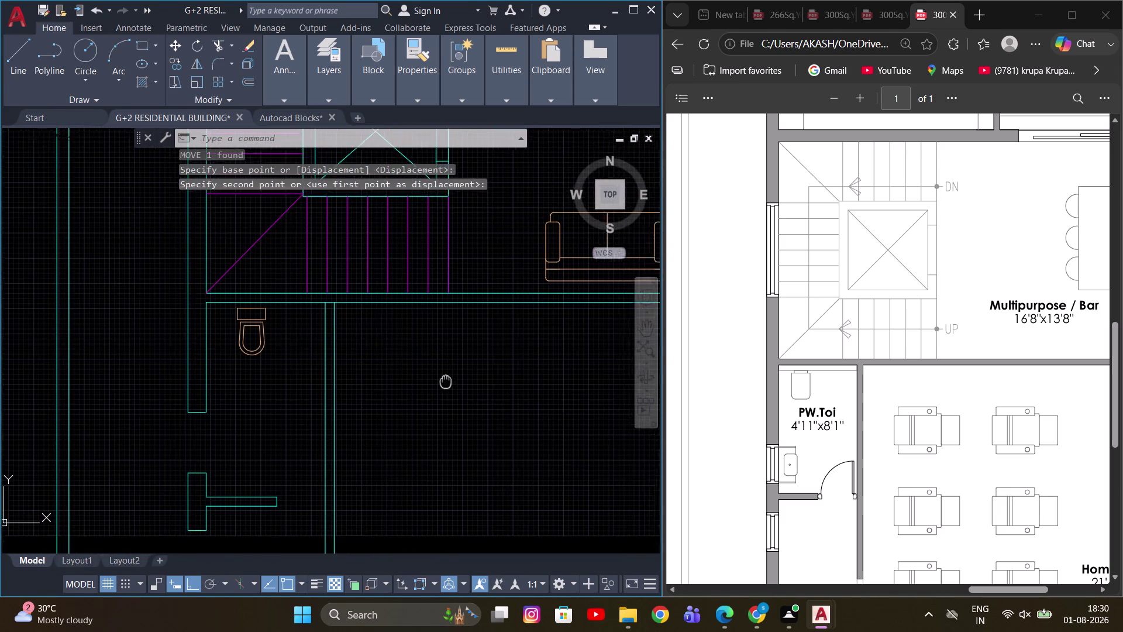
middle_drag(446, 382, 442, 375)
key(Escape)
Window-select the cabinet along the right-hand wall.
scroll(down, 3)
scroll(down, 3)
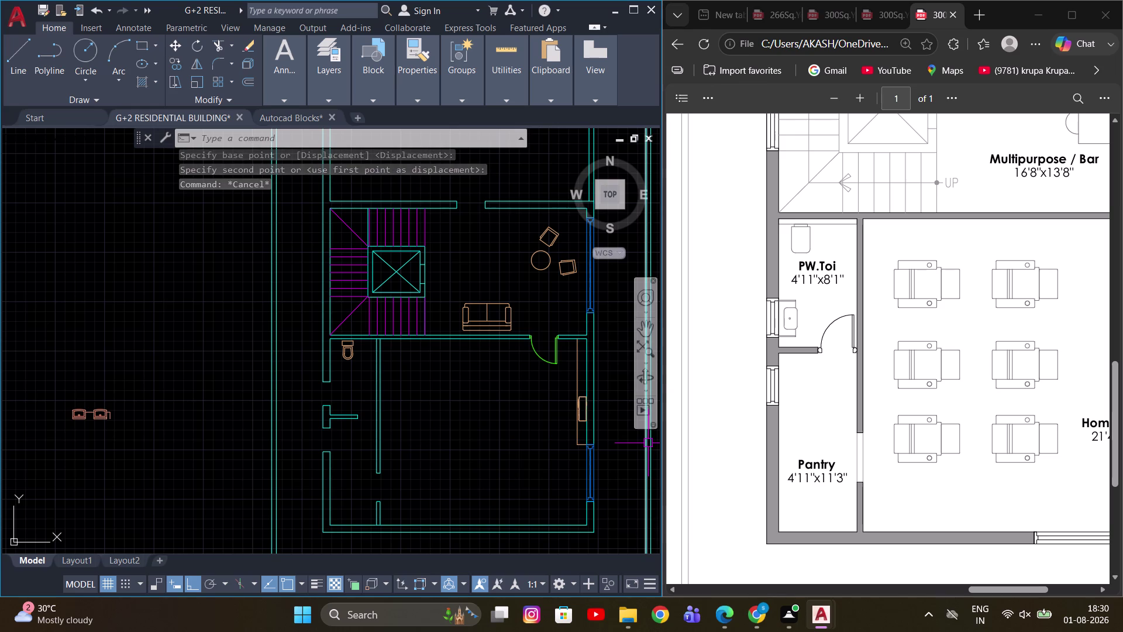
scroll(down, 3)
scroll(up, 3)
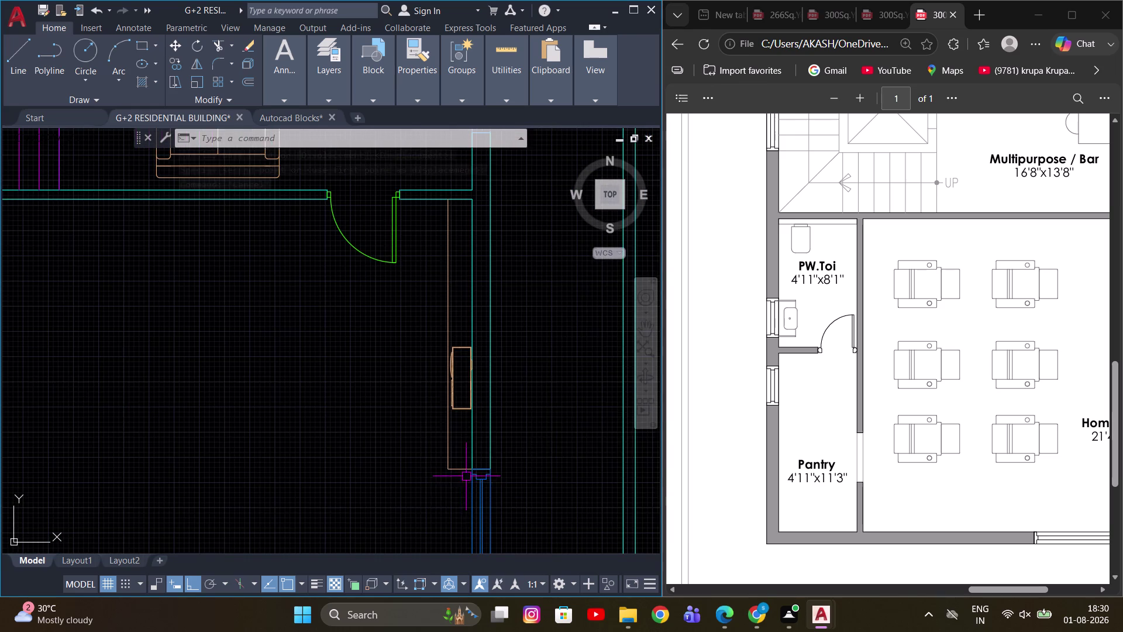
drag(463, 498, 457, 483)
click(407, 331)
Erase the selected cabinet, check the reference, then undo twice.
text(E)
key(space)
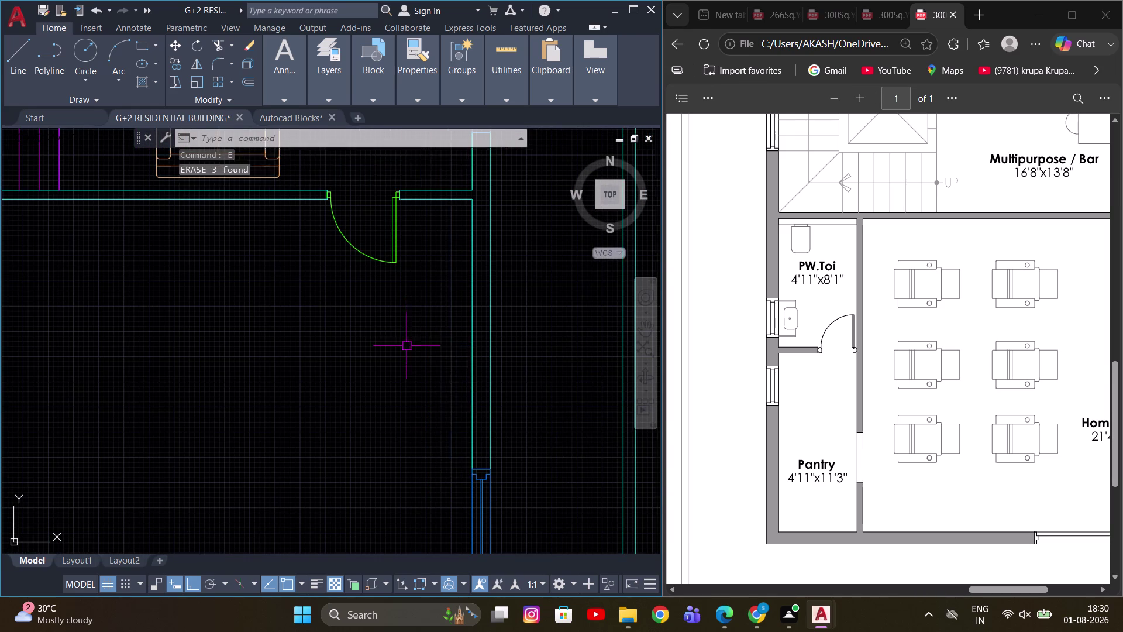
scroll(down, 3)
scroll(down, 3)
scroll(up, 3)
scroll(up, 3)
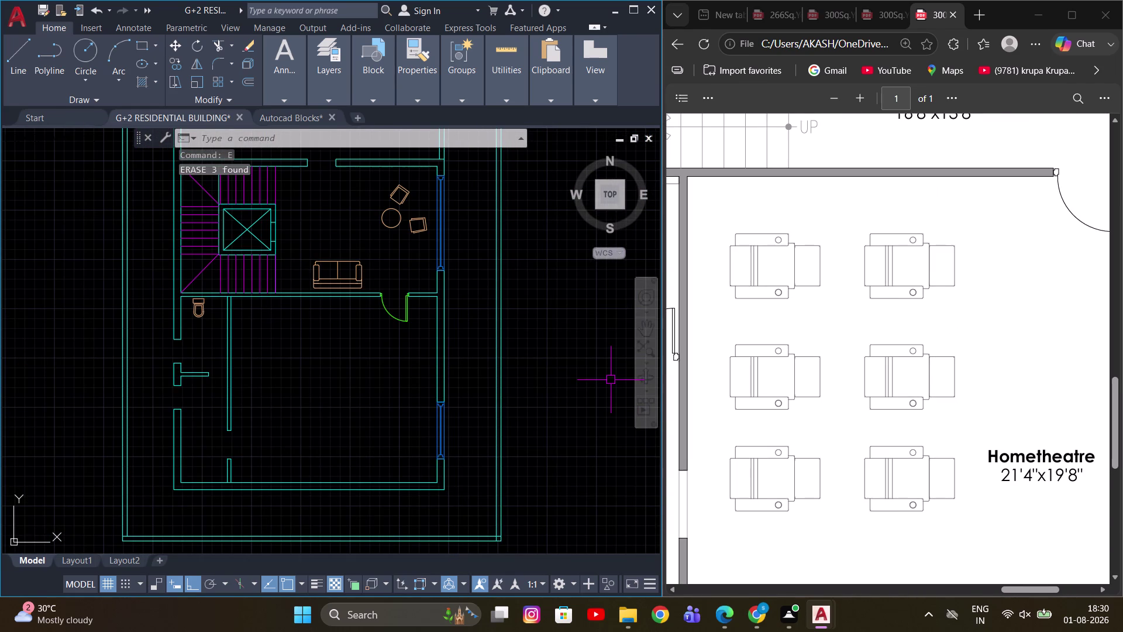
scroll(up, 3)
scroll(down, 3)
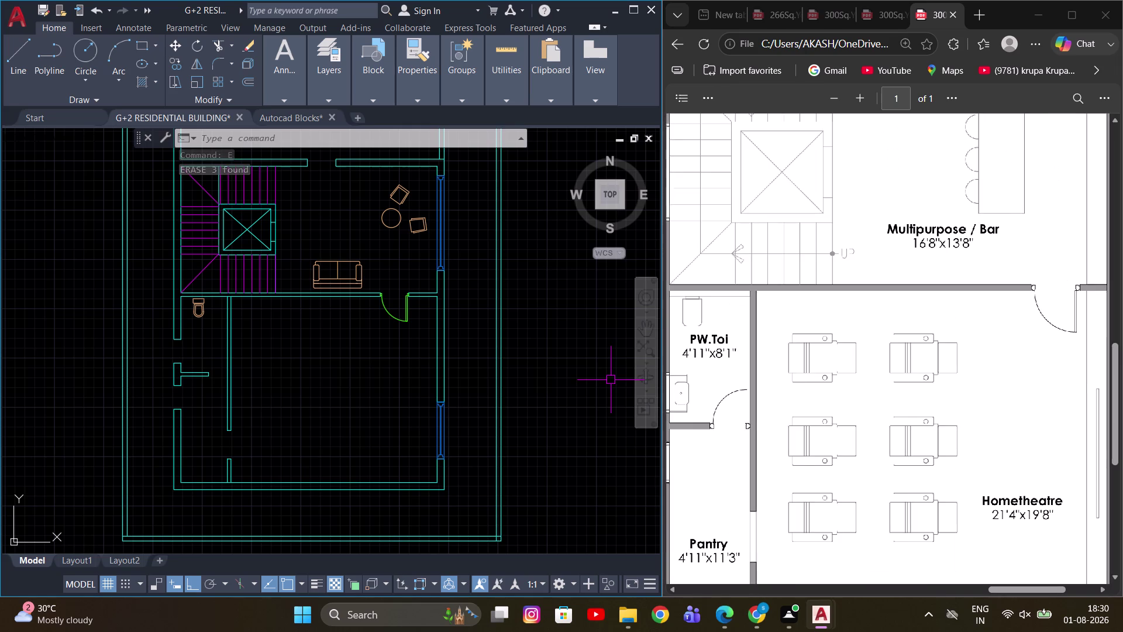
scroll(up, 3)
scroll(down, 3)
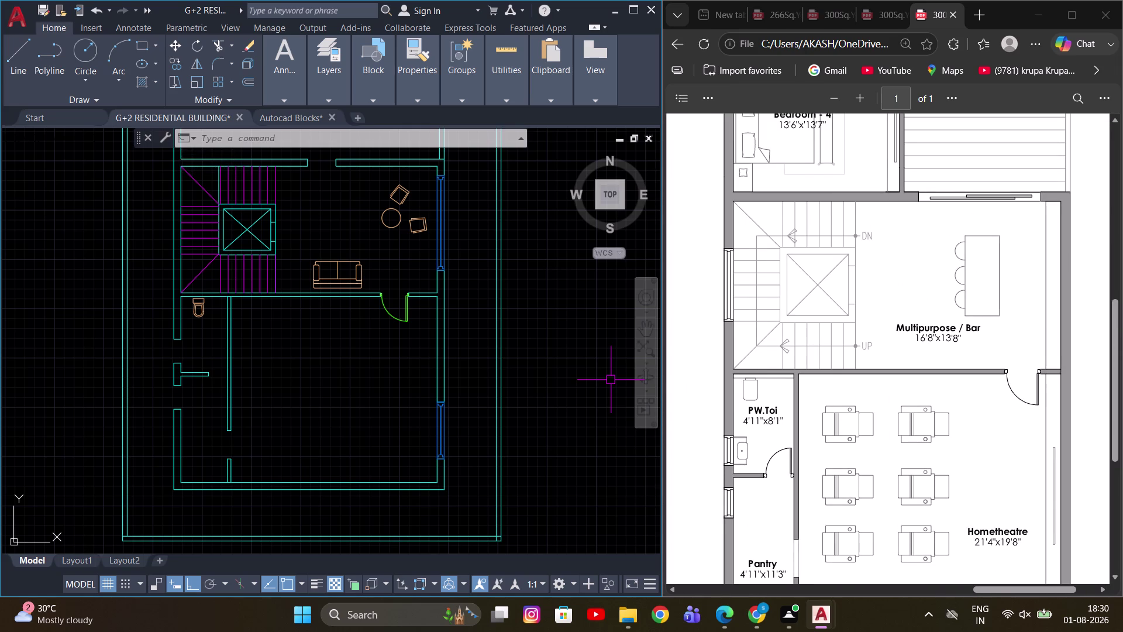
scroll(down, 3)
scroll(up, 3)
key(ctrl+z)
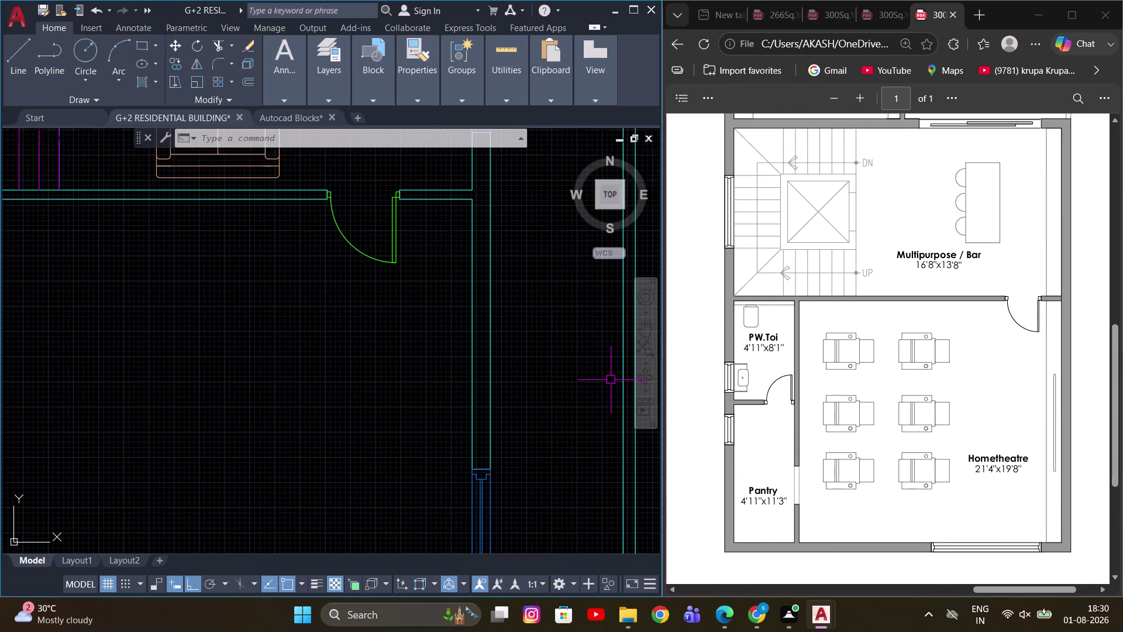
key(ctrl+z)
scroll(up, 3)
Select and erase the leftover object along the right-hand wall.
middle_drag(480, 437, 527, 390)
key(Escape)
scroll(up, 3)
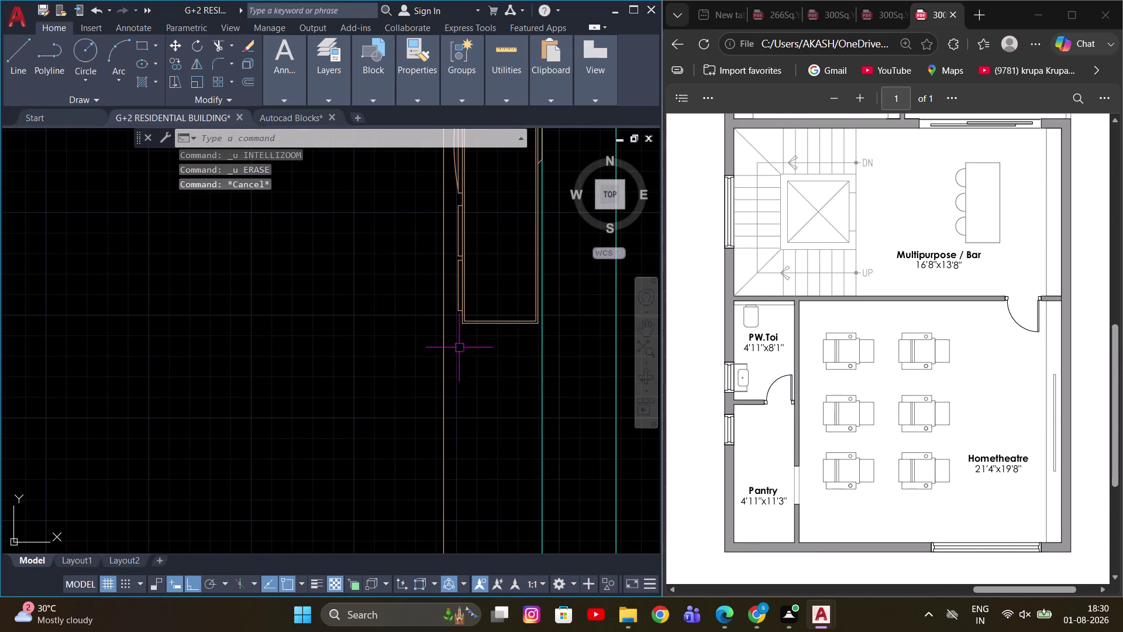
drag(528, 349, 525, 339)
click(500, 290)
scroll(down, 3)
key(e)
key(space)
scroll(down, 3)
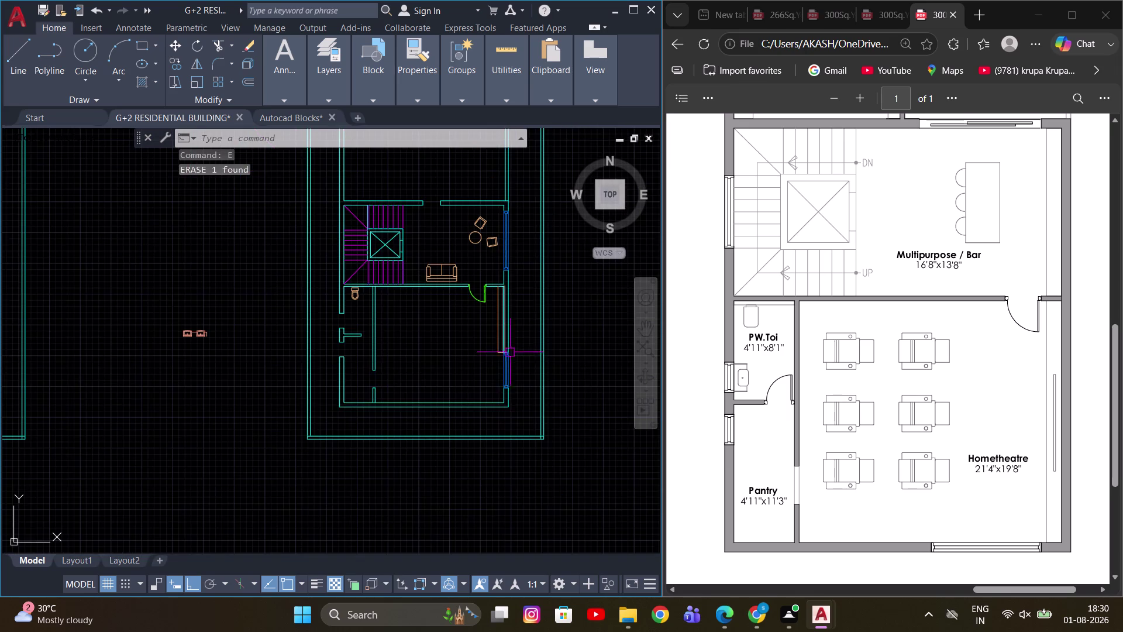
Pan out over the whole floor plan.
middle_drag(521, 360, 516, 444)
scroll(up, 3)
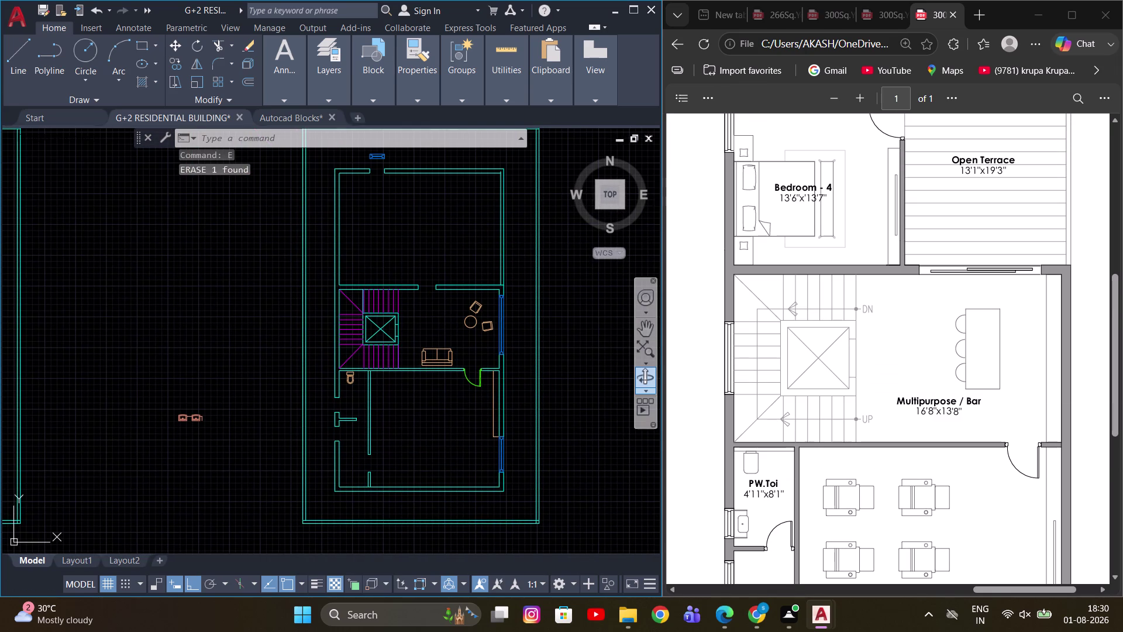
scroll(up, 3)
middle_drag(481, 297, 537, 362)
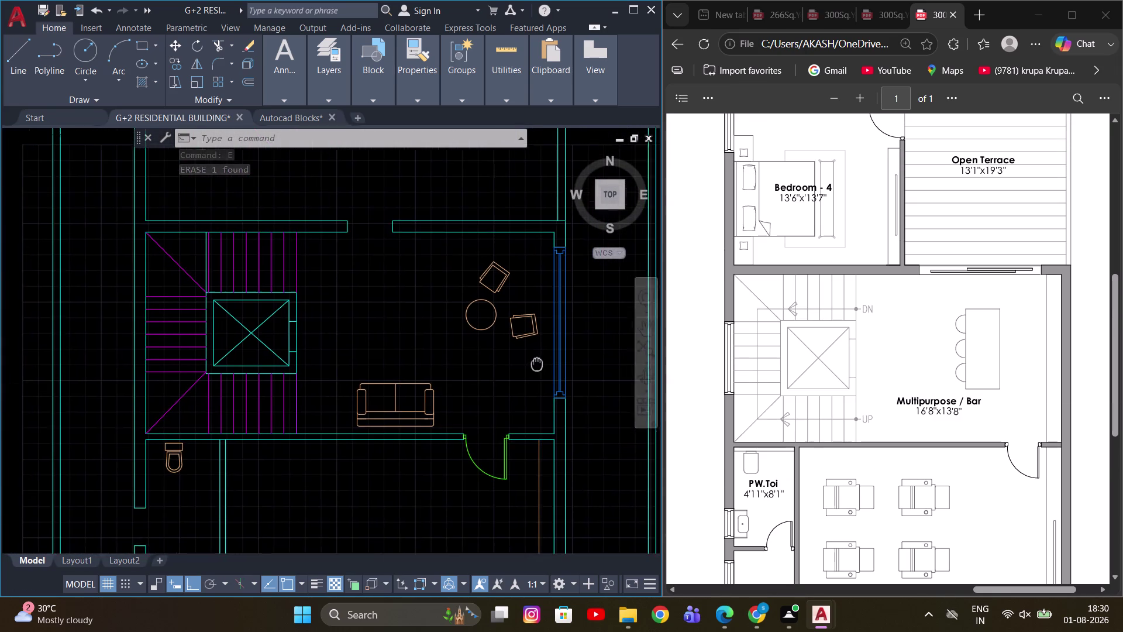
middle_drag(537, 363, 542, 367)
scroll(down, 3)
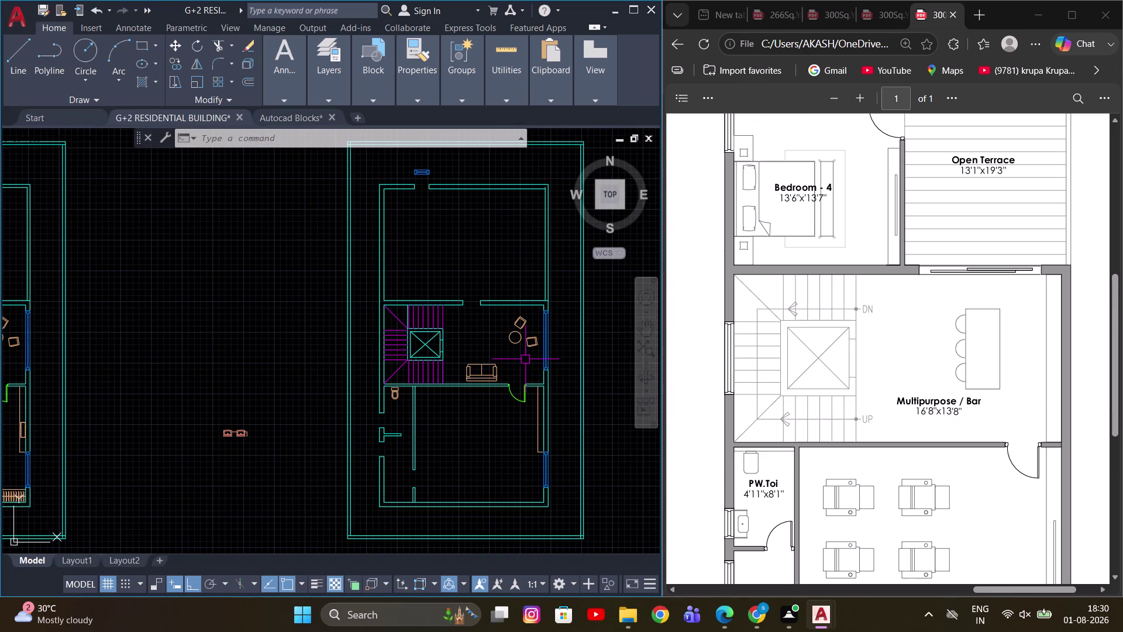
scroll(up, 3)
Select the chairs and round table, then end the previous command.
click(530, 358)
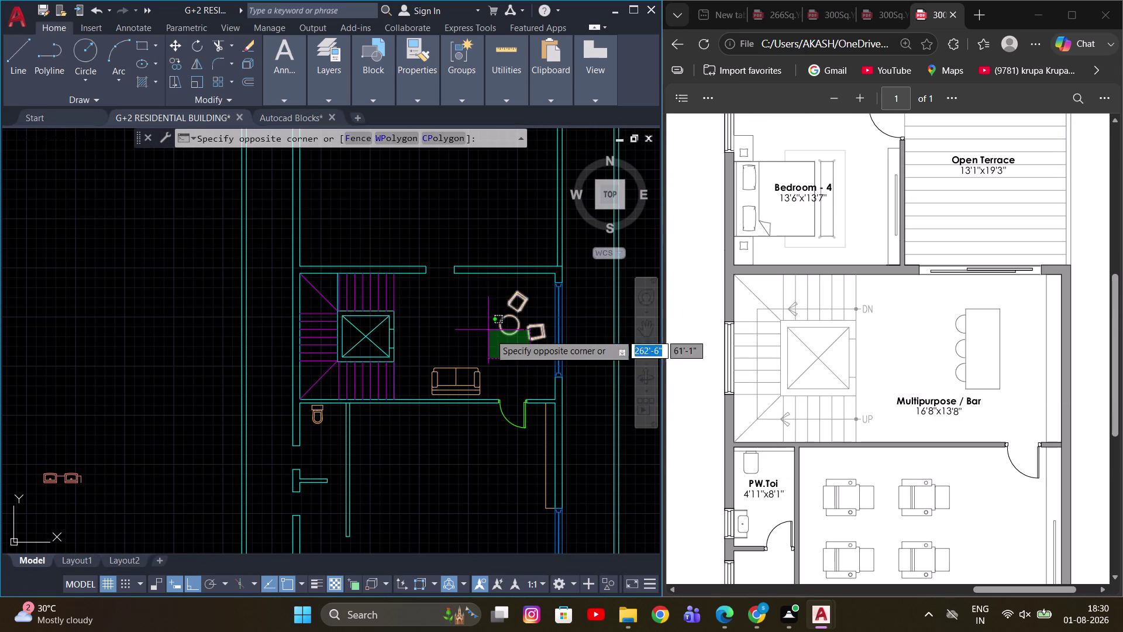
click(498, 368)
scroll(up, 3)
click(536, 367)
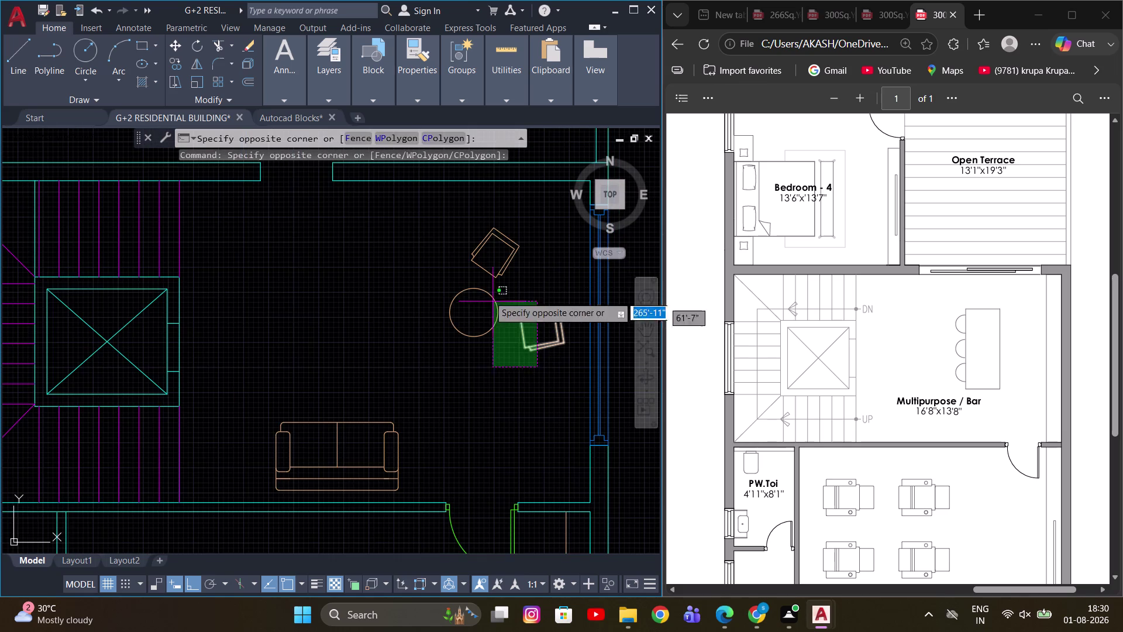
click(448, 240)
key(e)
key(space)
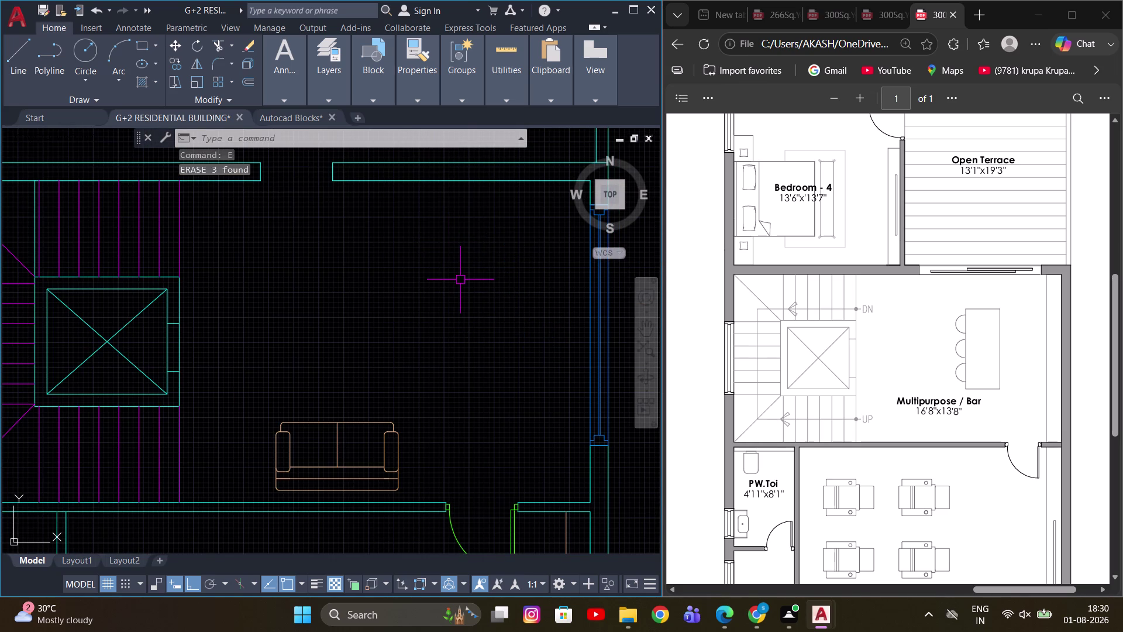
Draw the rectangular bar counter in the multipurpose room.
text(REC)
key(space)
click(462, 268)
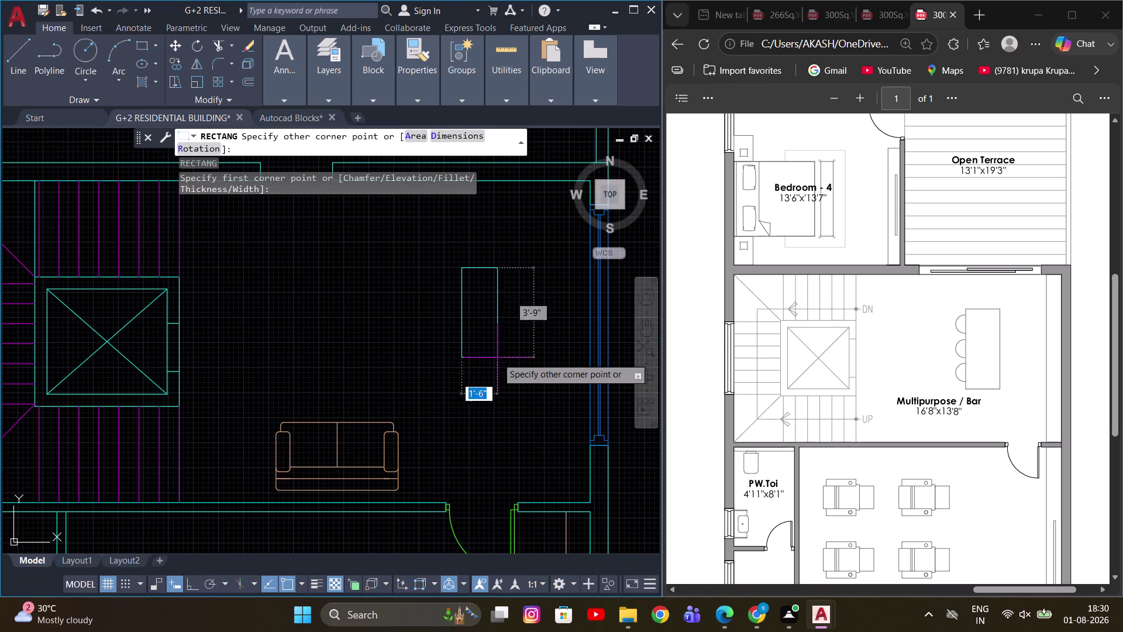
click(520, 387)
middle_drag(491, 301, 486, 296)
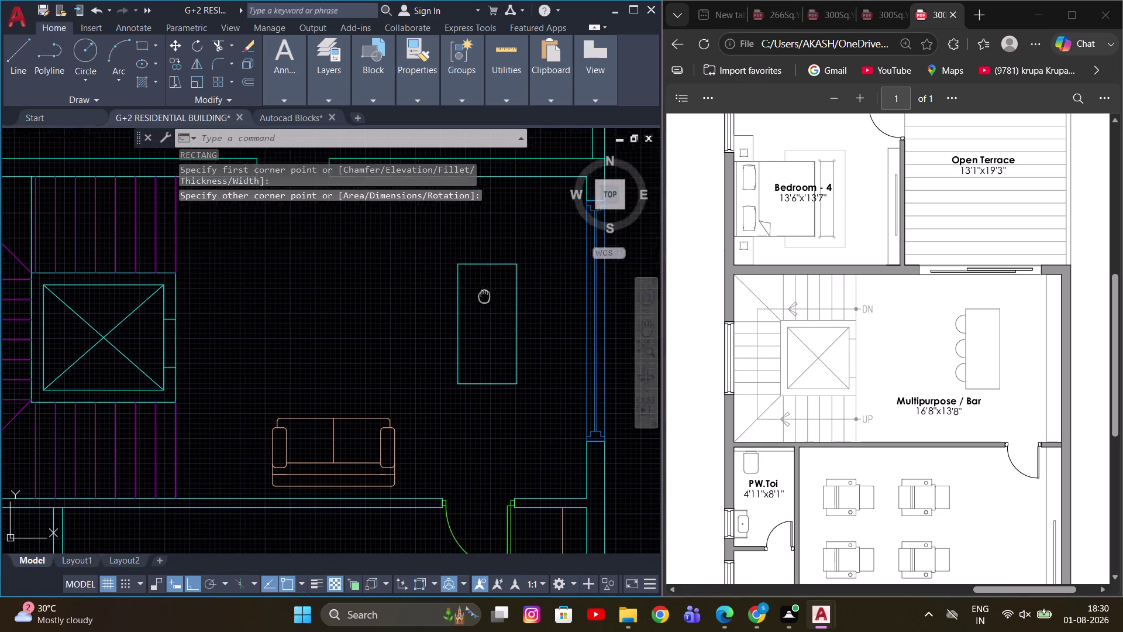
middle_drag(486, 297, 475, 290)
scroll(down, 3)
scroll(up, 3)
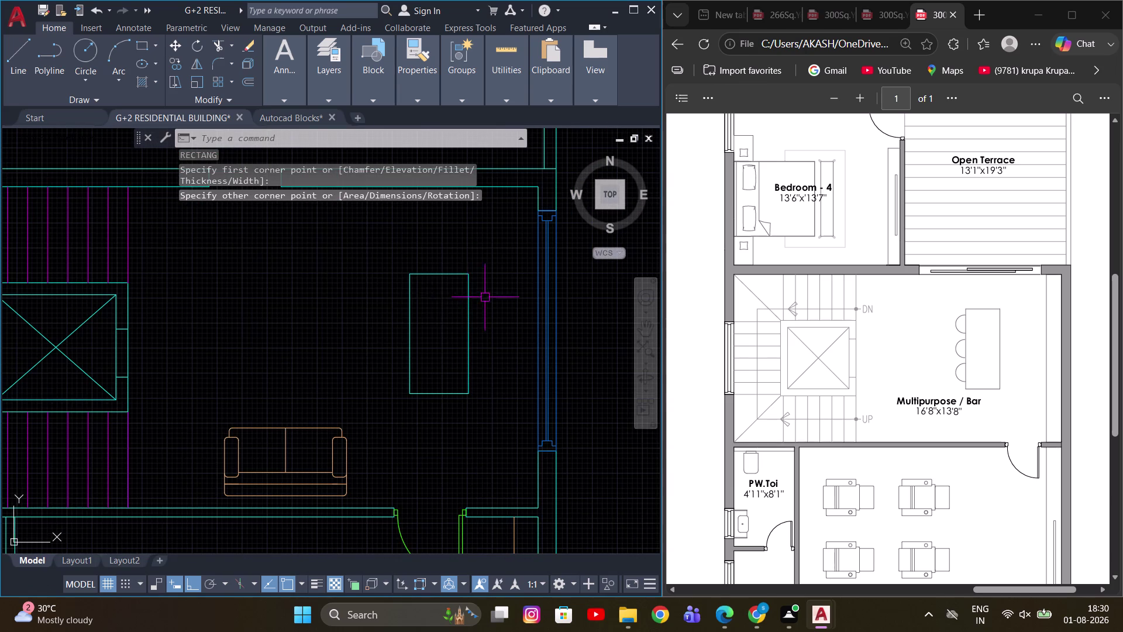
Draw a stool circle on the counter edge and trim it to a semicircle.
key(c)
key(space)
scroll(up, 3)
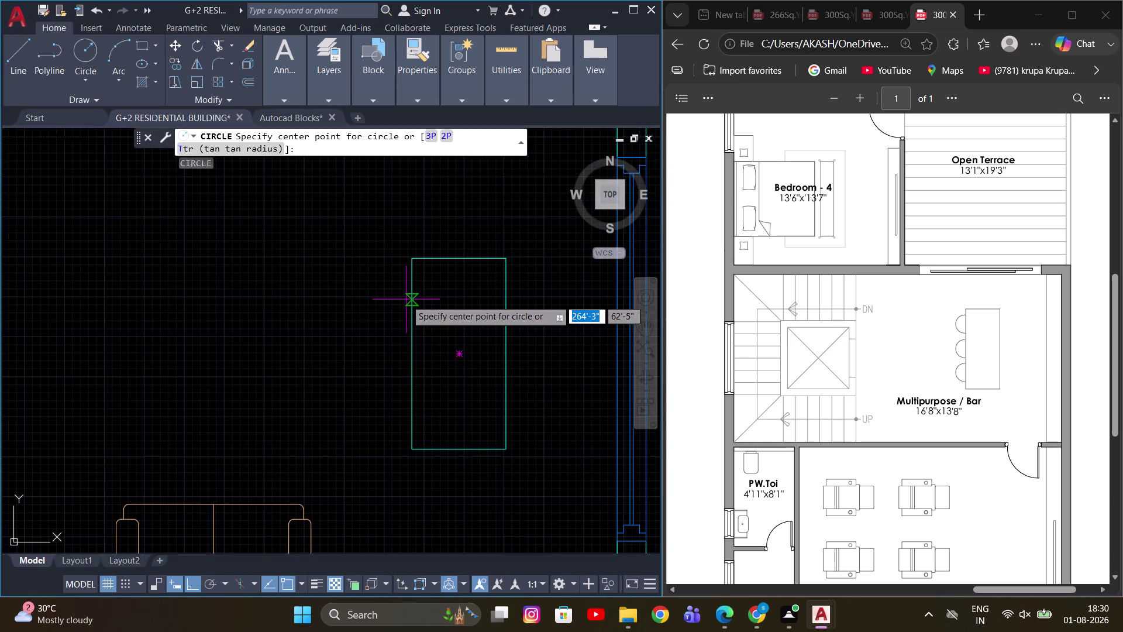
click(410, 293)
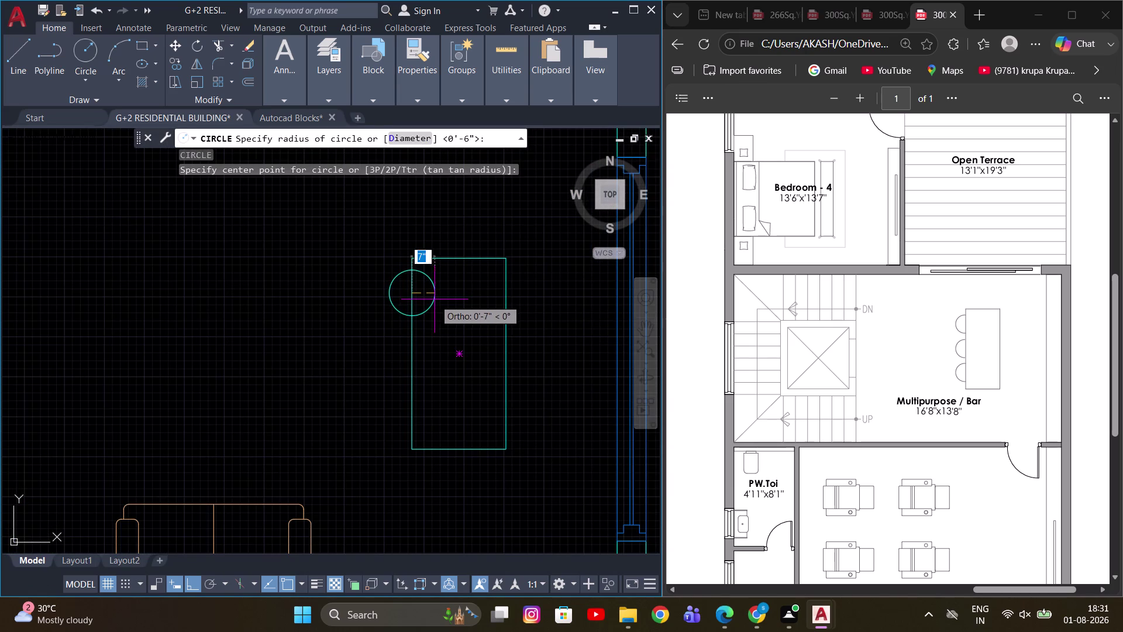
click(434, 300)
key(Escape)
text(TR)
key(space)
click(433, 295)
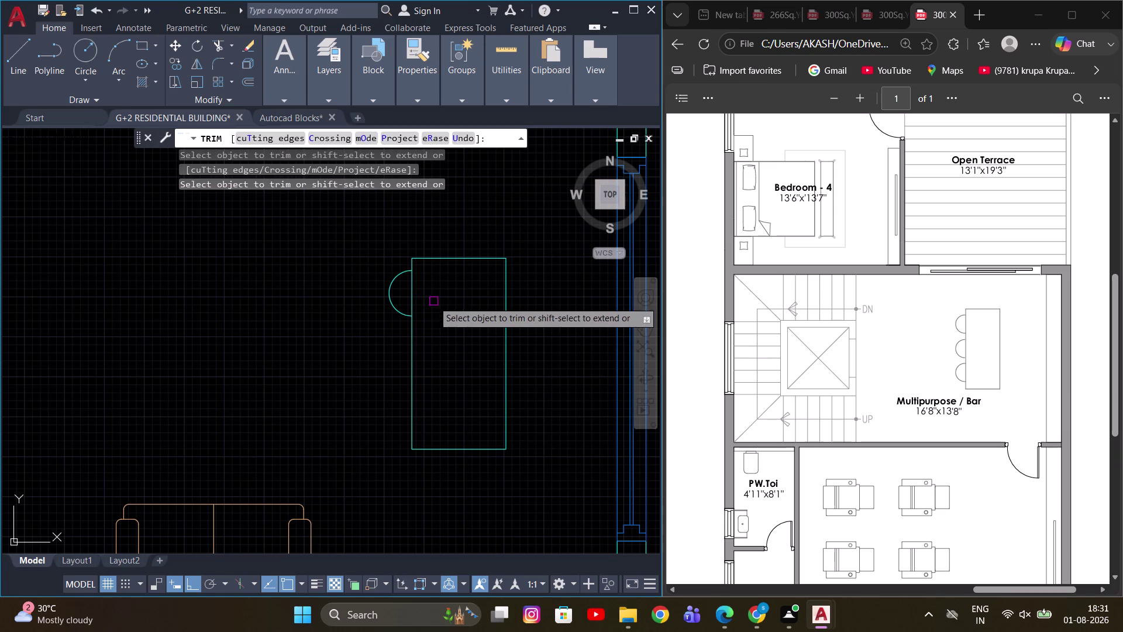
key(Escape)
Copy the semicircular stool twice down the counter side, making three stools.
drag(405, 294, 390, 303)
click(356, 324)
key(c)
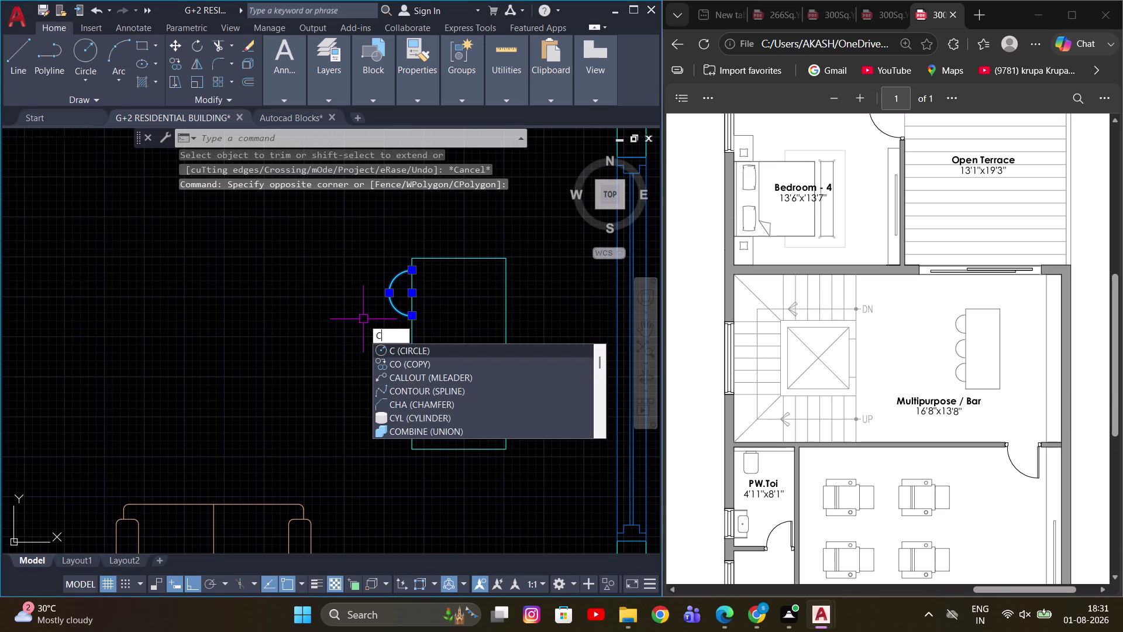
key(o)
key(space)
click(407, 291)
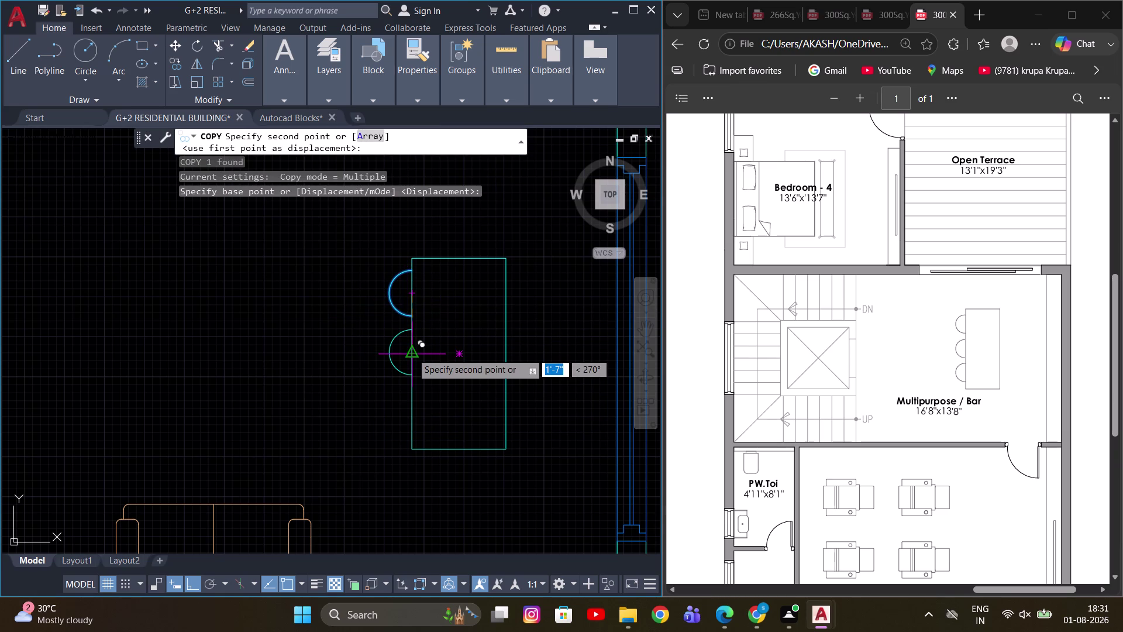
click(412, 353)
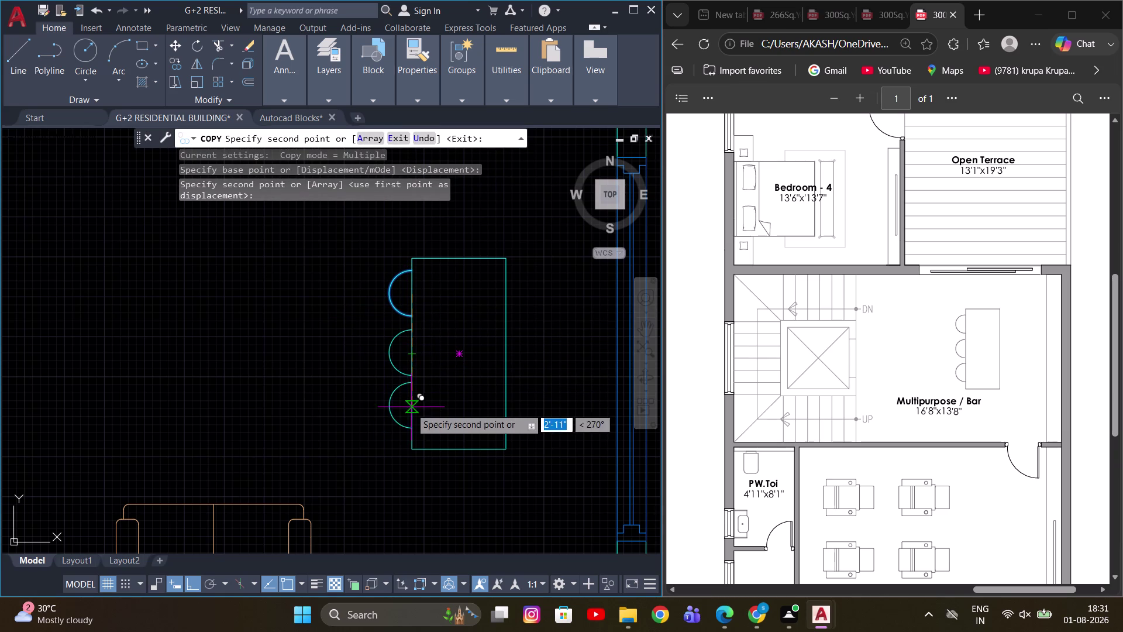
click(409, 409)
key(Escape)
Select the counter with its three stools and begin moving them.
scroll(down, 3)
scroll(up, 3)
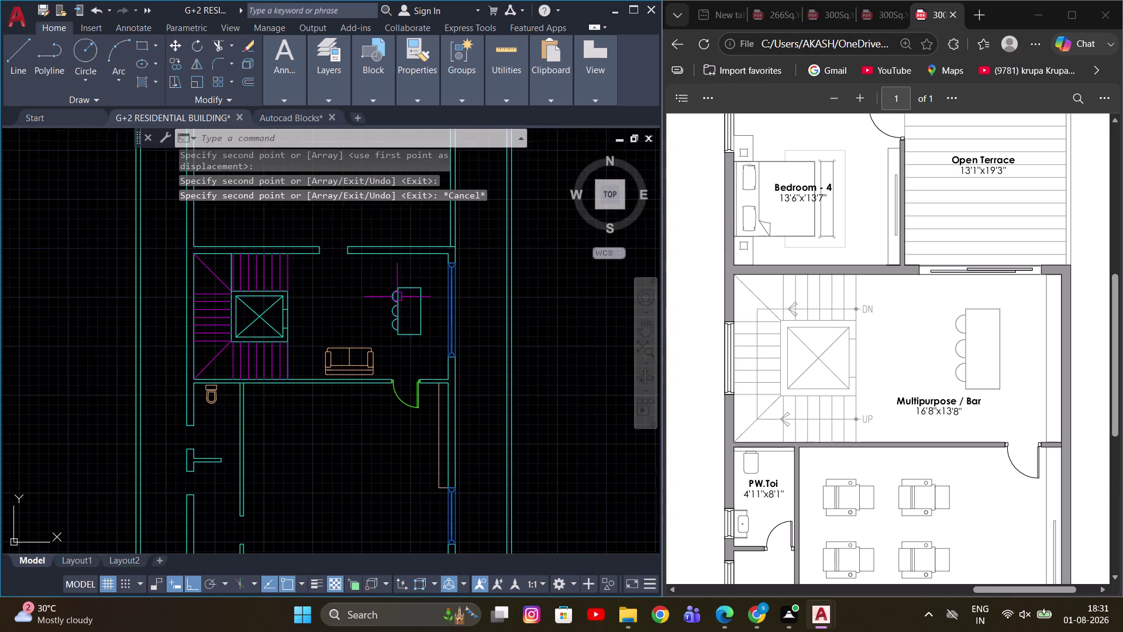
drag(358, 276, 360, 285)
click(454, 385)
middle_drag(446, 361, 390, 379)
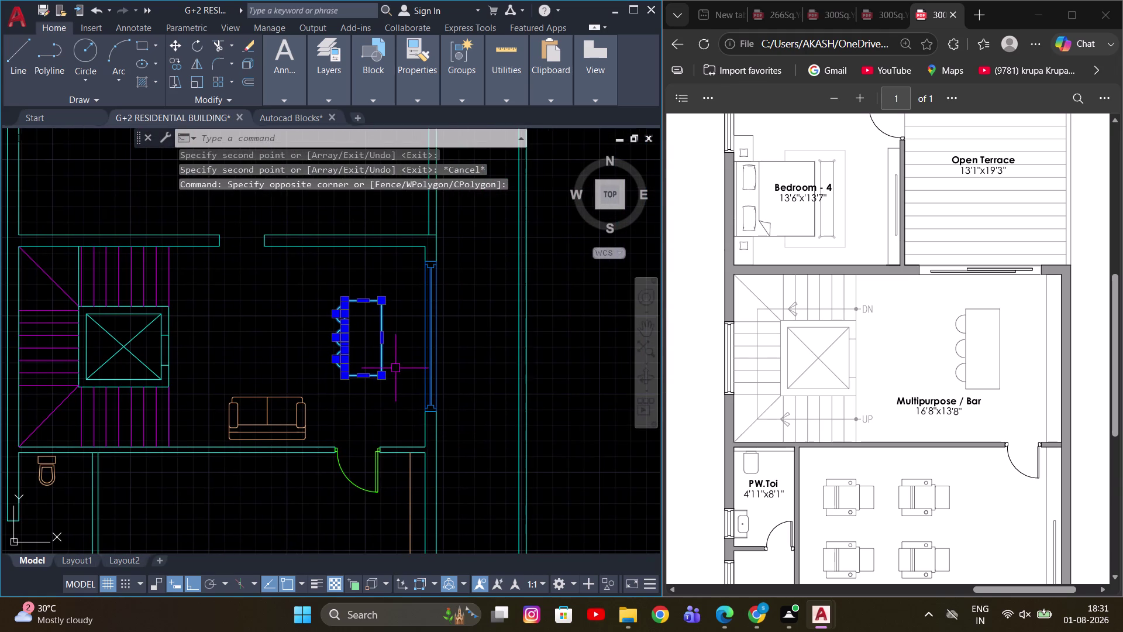
key(m)
key(space)
drag(406, 344, 397, 343)
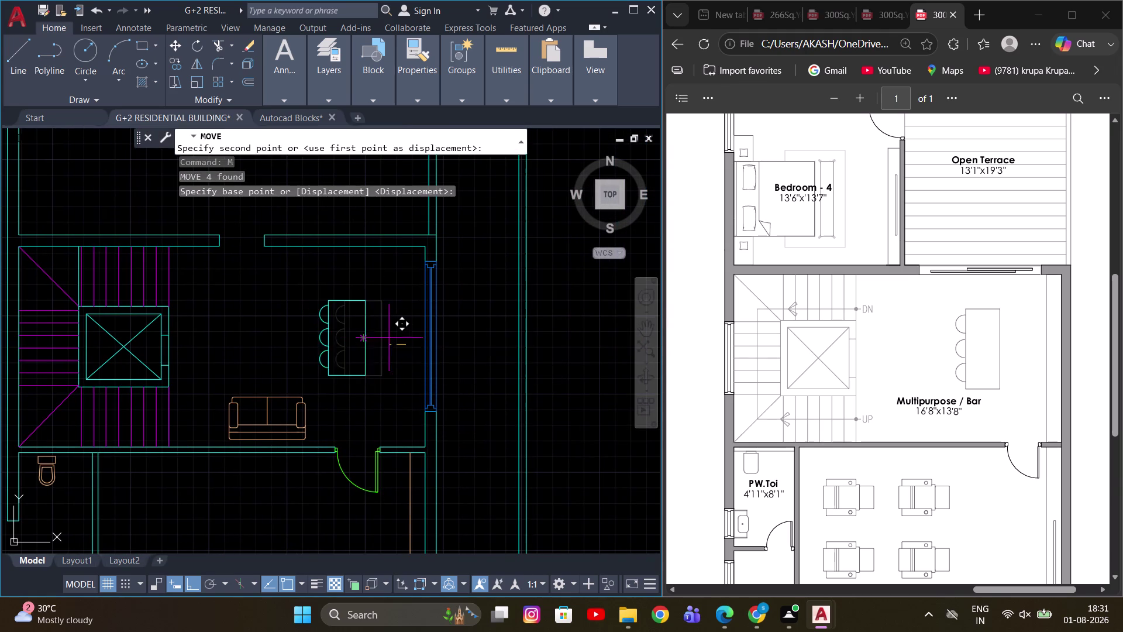
Drop the bar group beside the wall and pan to the stair room wall.
click(402, 342)
key(Escape)
scroll(up, 3)
middle_drag(314, 291, 369, 313)
scroll(up, 3)
scroll(down, 3)
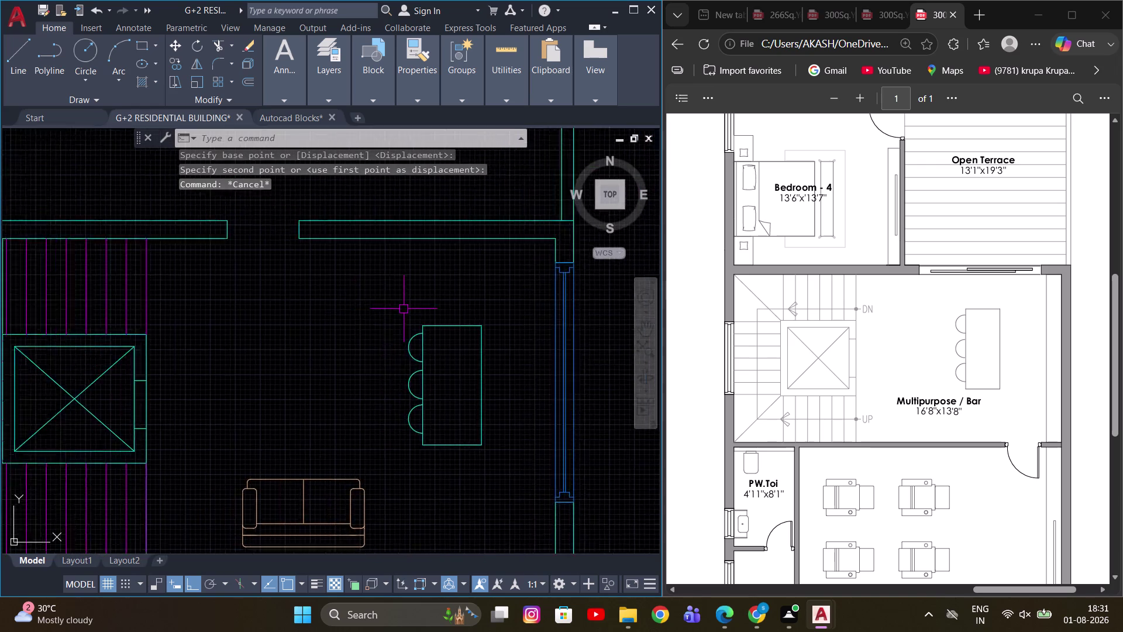
scroll(down, 3)
middle_drag(393, 305, 473, 374)
scroll(down, 3)
middle_drag(501, 322, 505, 339)
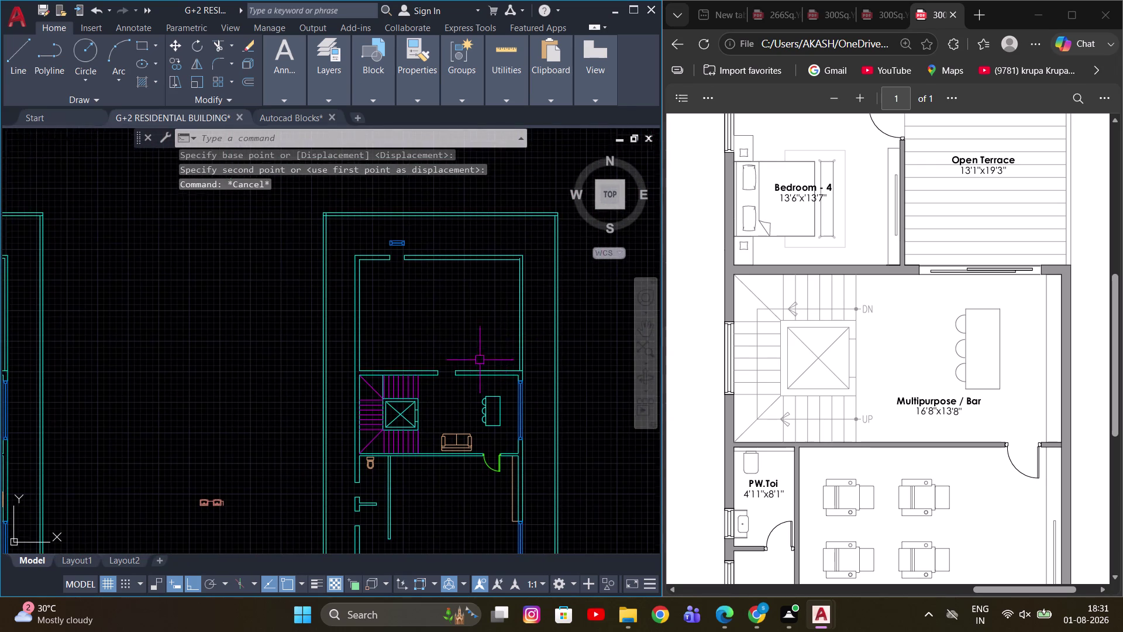
scroll(up, 3)
Attempt joining the opening's wall lines, then erase its two end caps.
drag(440, 405, 439, 380)
click(434, 342)
drag(363, 424, 363, 423)
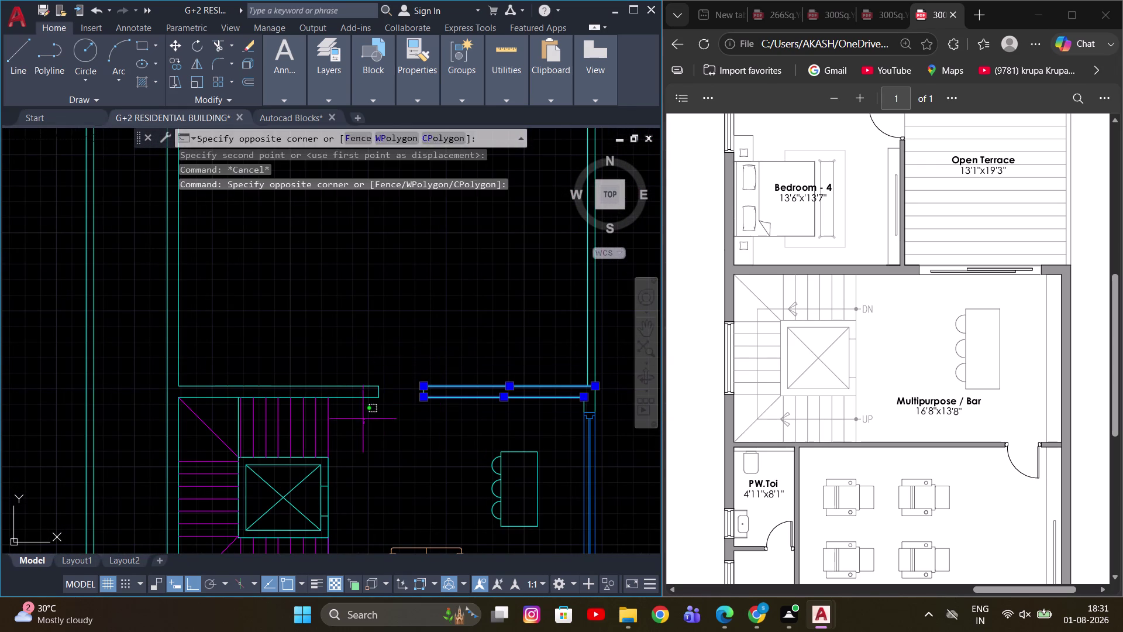
drag(363, 423, 358, 379)
click(348, 347)
key(j)
key(space)
key(Escape)
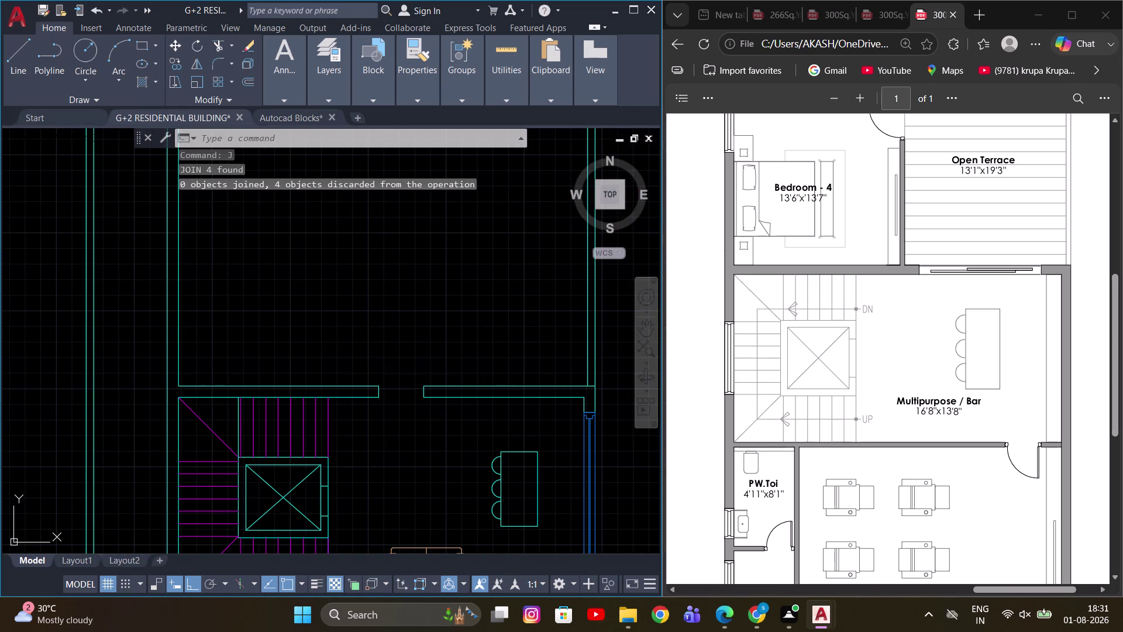
drag(351, 360, 393, 393)
click(443, 431)
key(e)
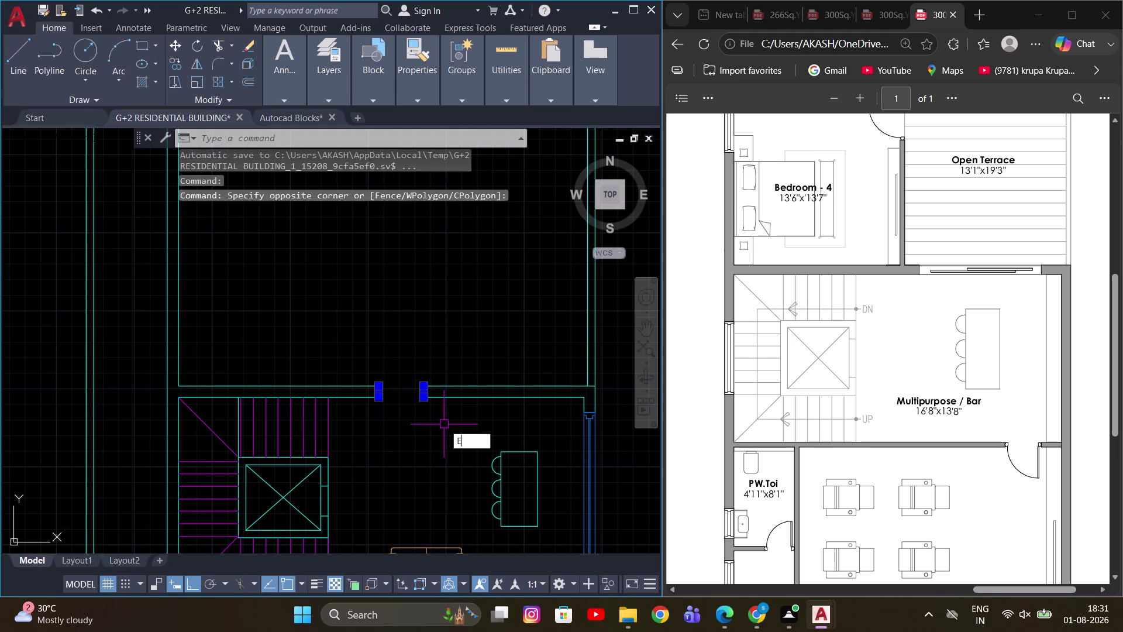
key(space)
Join both pairs of wall lines across the gap into continuous walls.
drag(441, 421, 422, 402)
click(363, 348)
scroll(up, 3)
drag(455, 384, 428, 376)
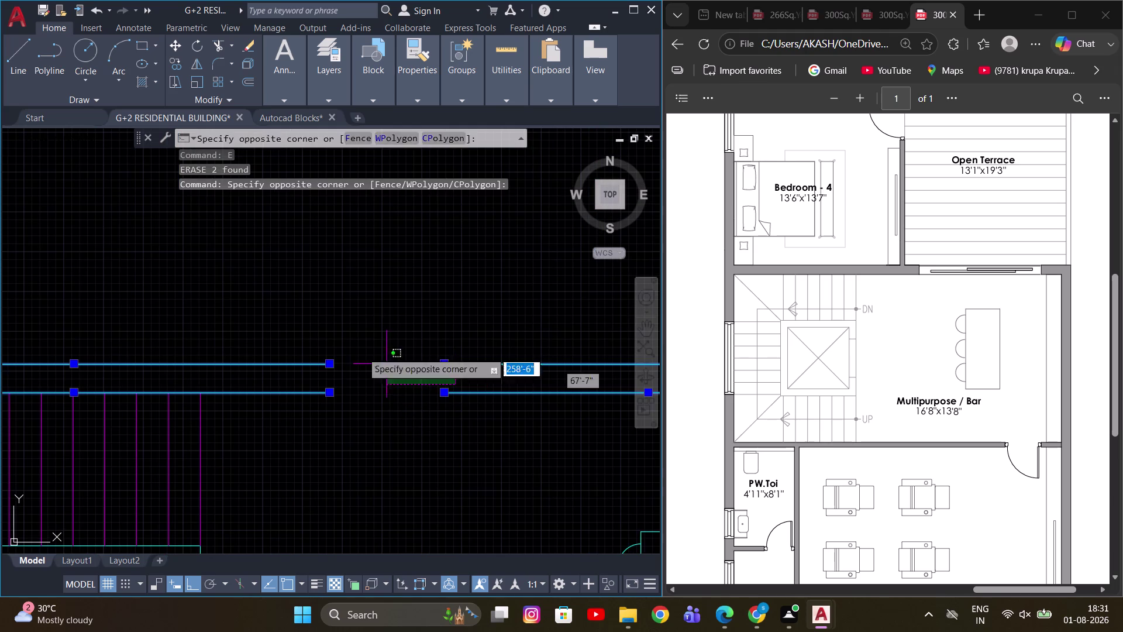
click(278, 314)
key(j)
key(space)
click(454, 385)
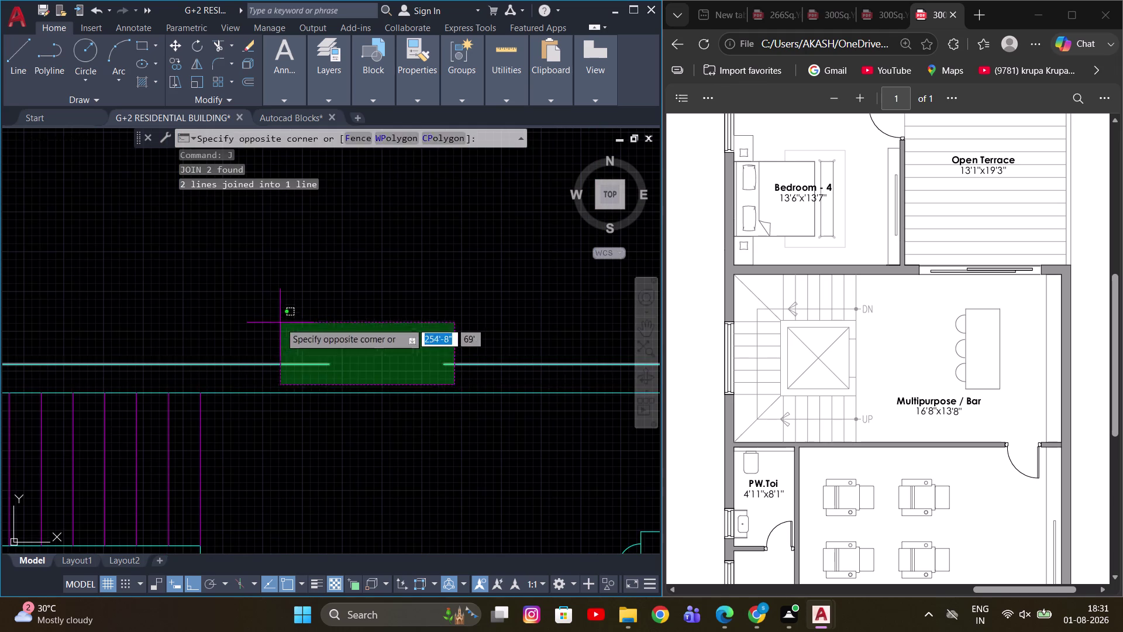
click(280, 322)
key(space)
scroll(down, 3)
middle_drag(471, 327, 511, 391)
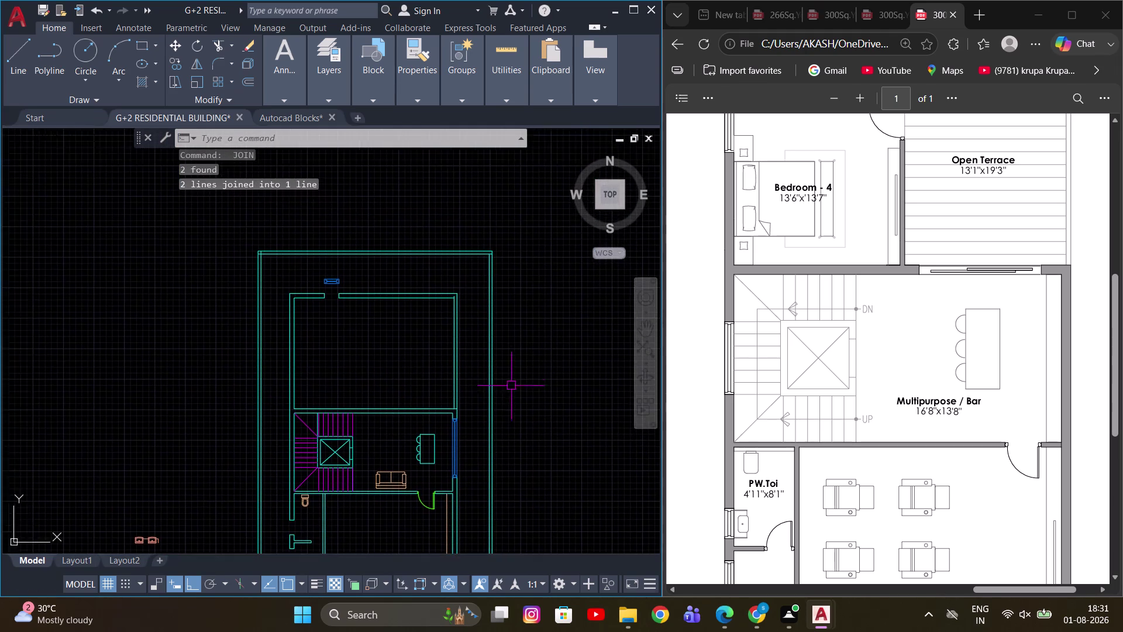
scroll(up, 3)
scroll(down, 3)
scroll(up, 3)
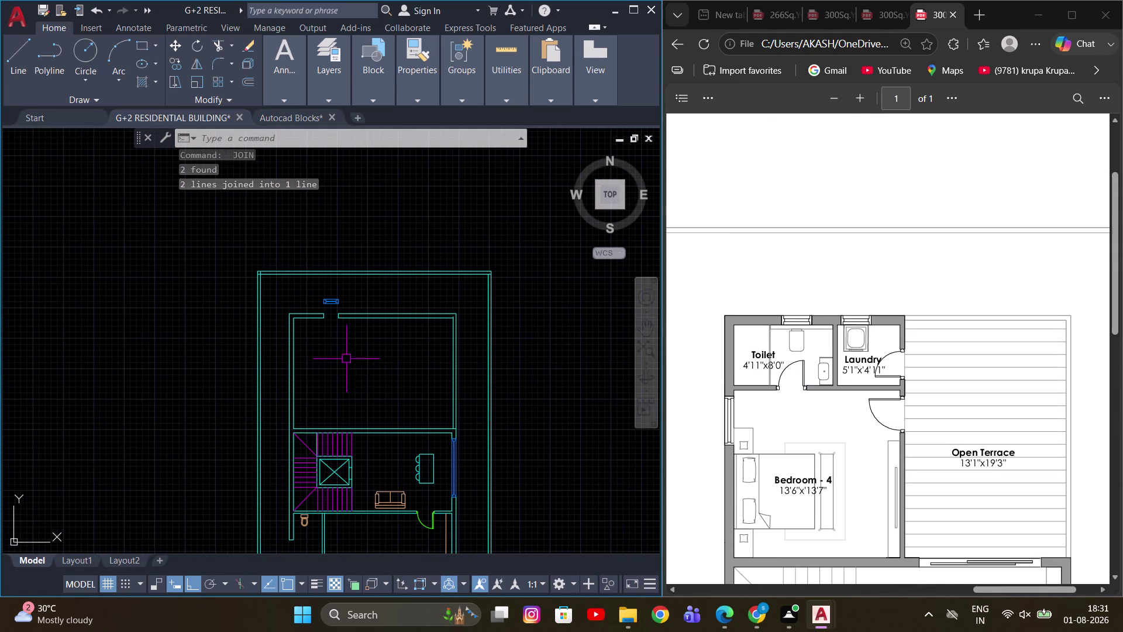
Start a DI distance measurement on the floor plan, then cancel it.
middle_drag(392, 360, 459, 320)
middle_drag(470, 394, 333, 337)
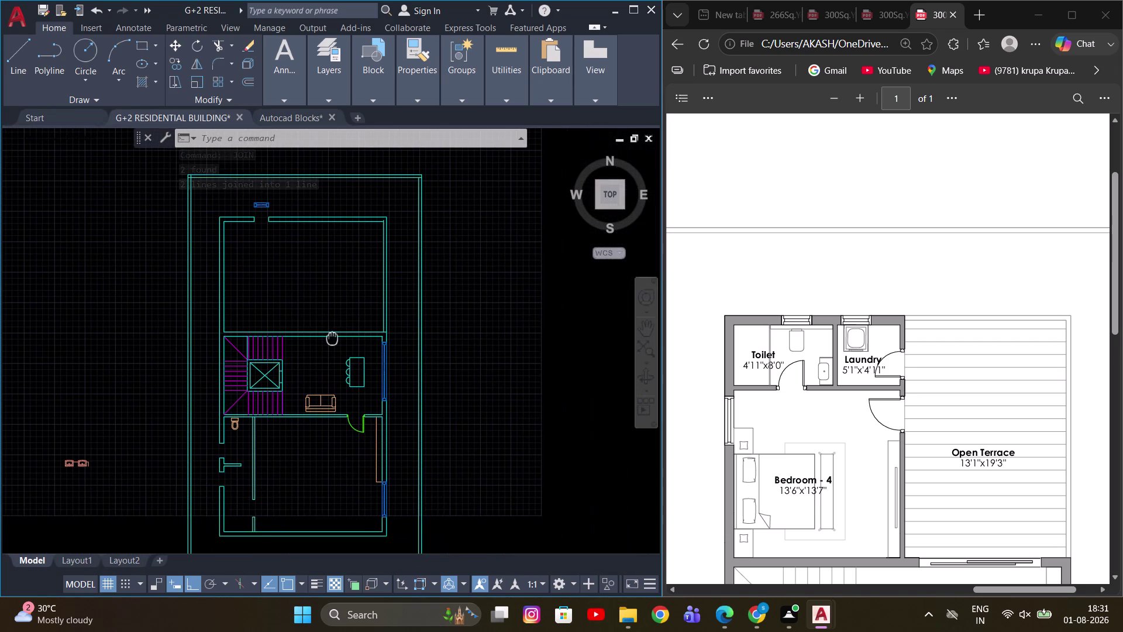
middle_drag(333, 336, 340, 337)
key(Escape)
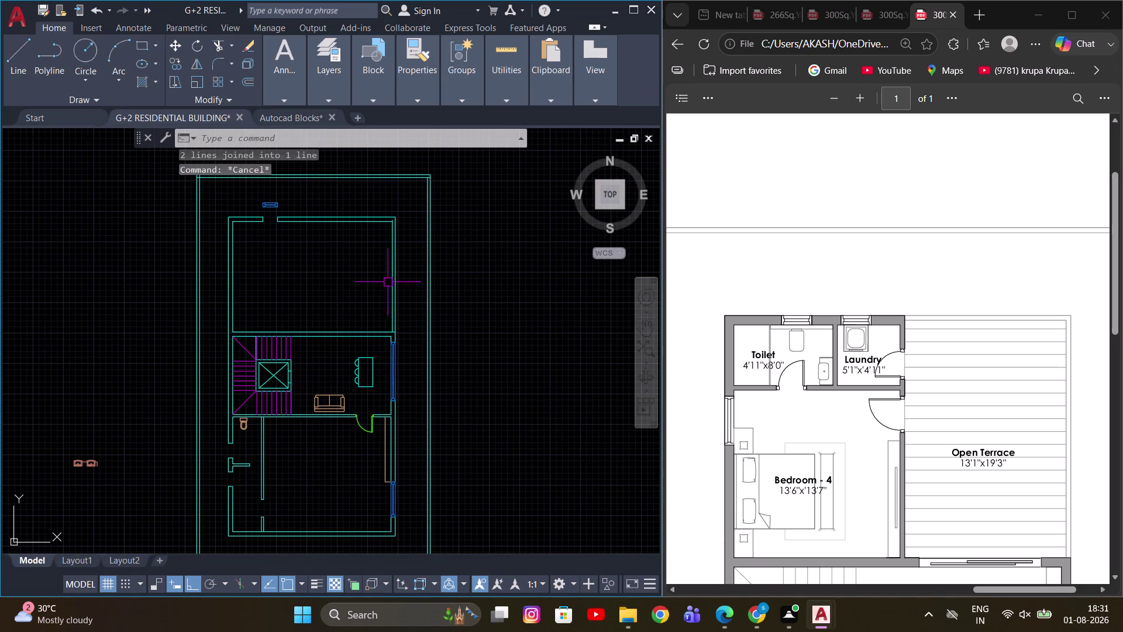
middle_drag(392, 287, 399, 339)
text(DI)
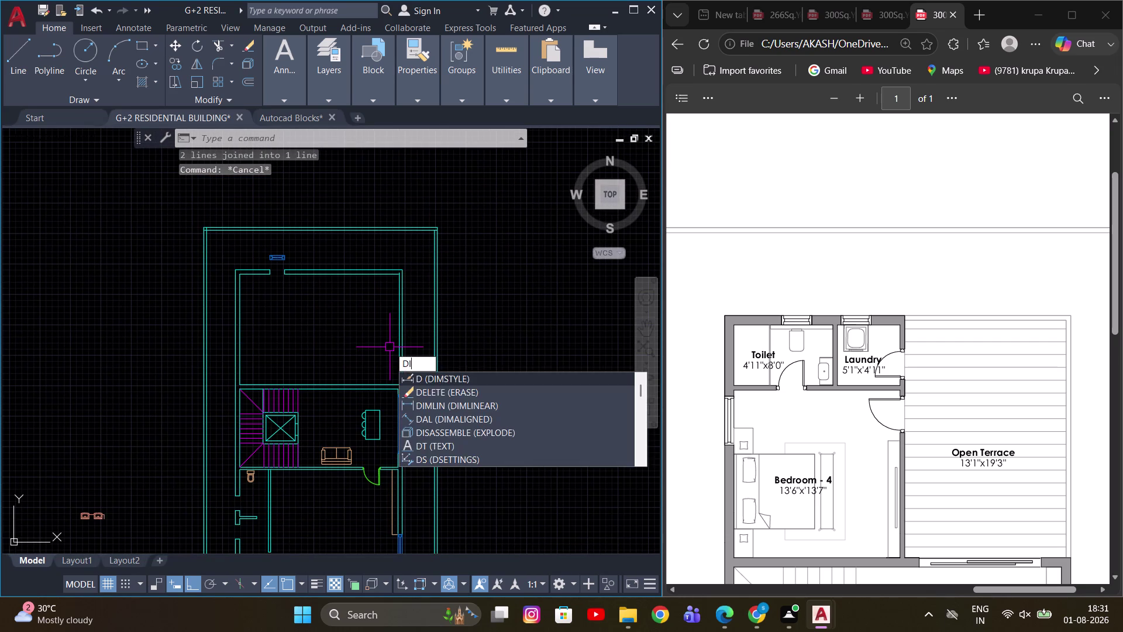
key(space)
scroll(up, 3)
click(410, 435)
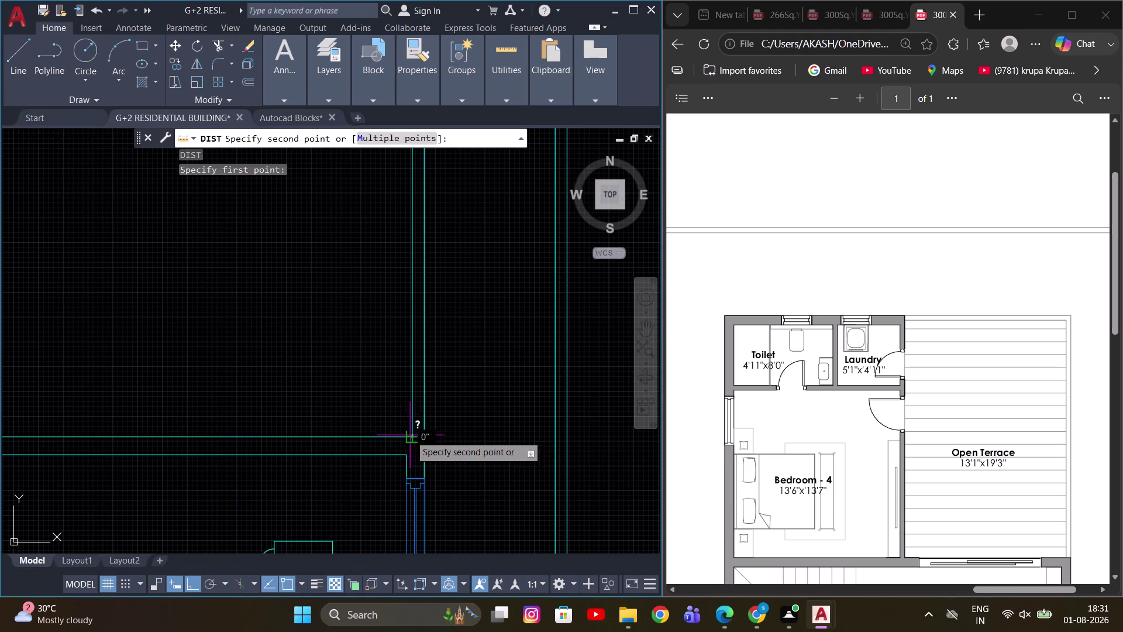
scroll(down, 3)
scroll(up, 3)
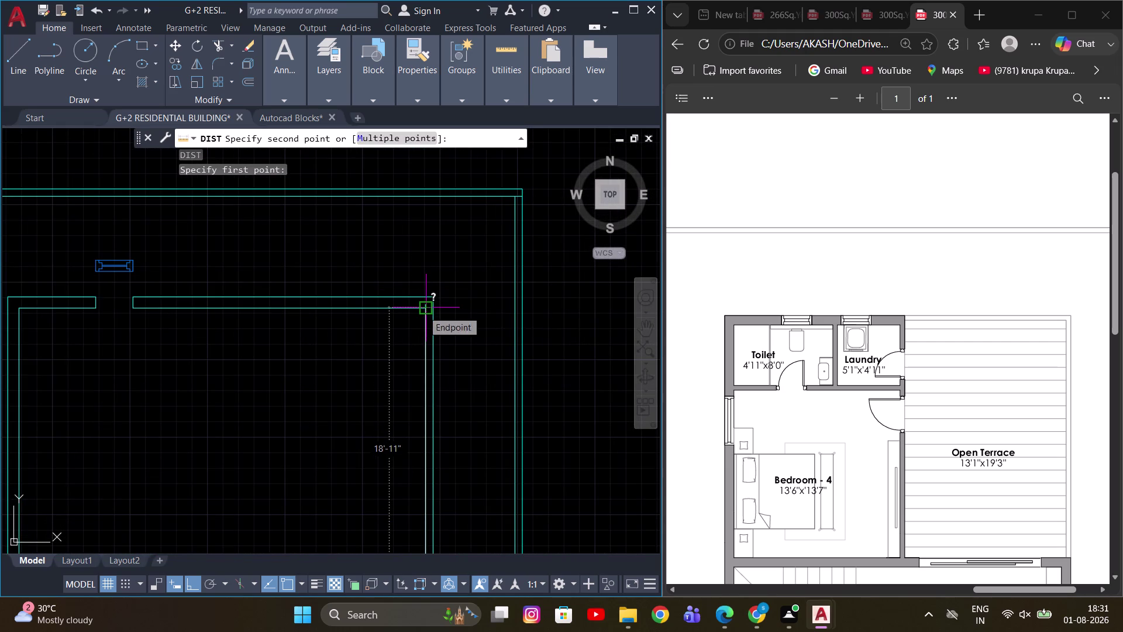
scroll(down, 3)
key(Escape)
Offset the top boundary line 6 units toward the inside.
middle_drag(434, 347, 424, 312)
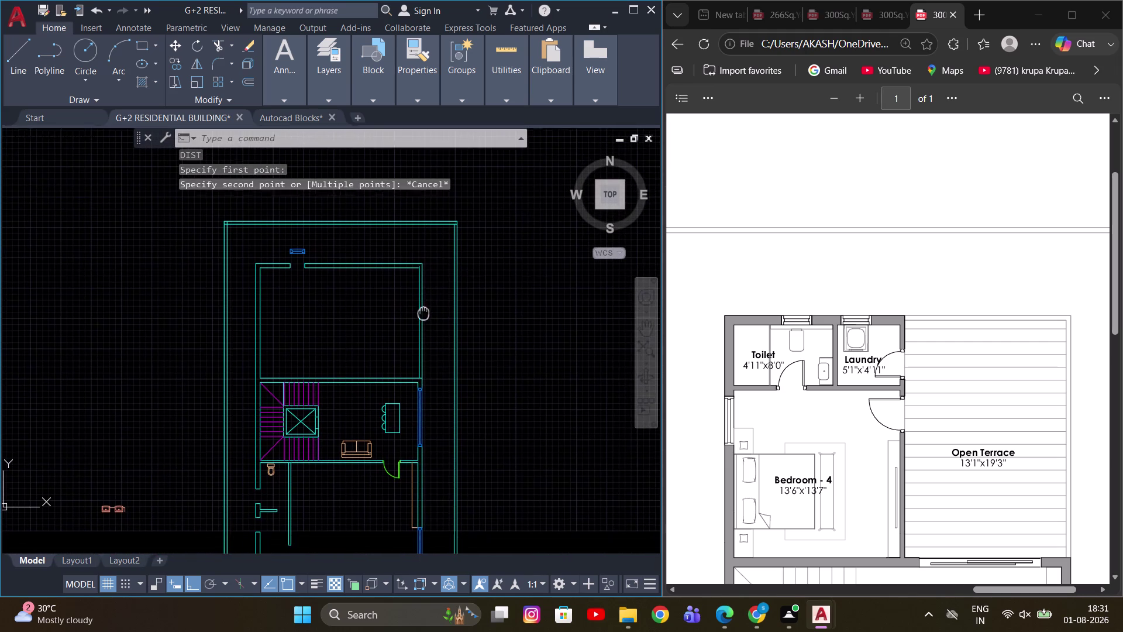
middle_drag(423, 311, 424, 312)
middle_drag(422, 287, 432, 277)
scroll(up, 3)
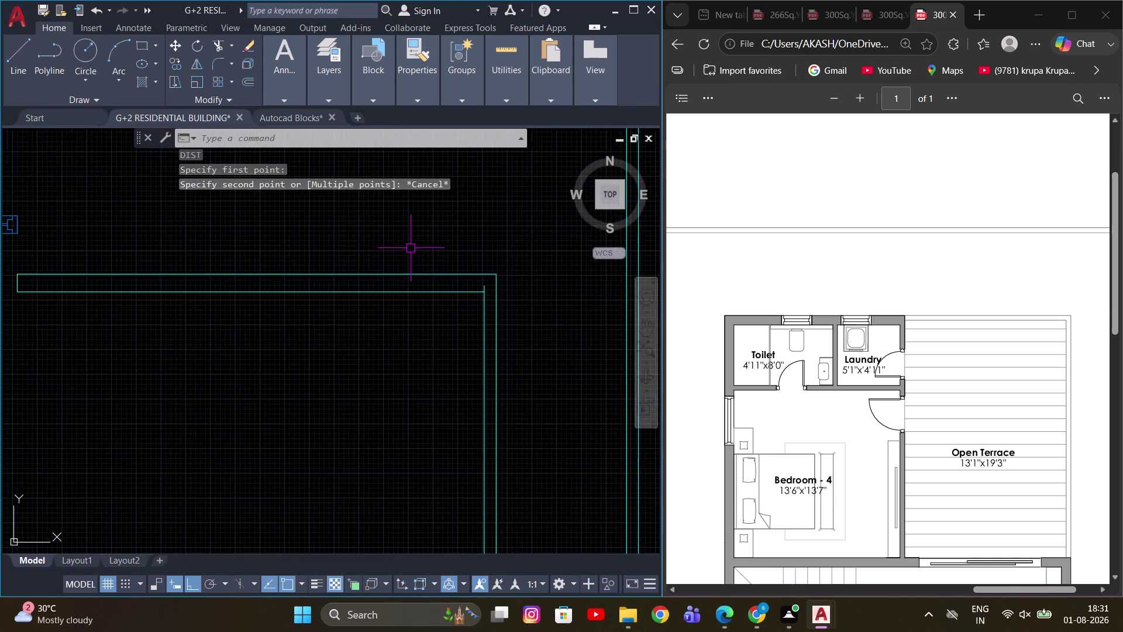
scroll(down, 3)
scroll(up, 3)
click(439, 286)
scroll(up, 3)
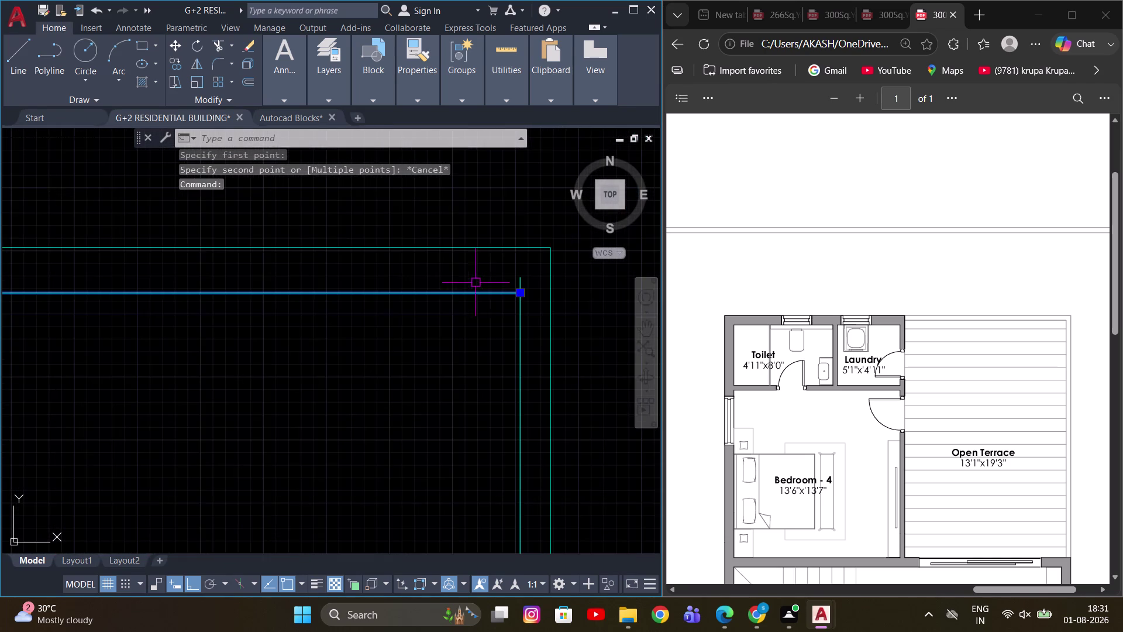
key(Escape)
scroll(down, 3)
key(o)
key(space)
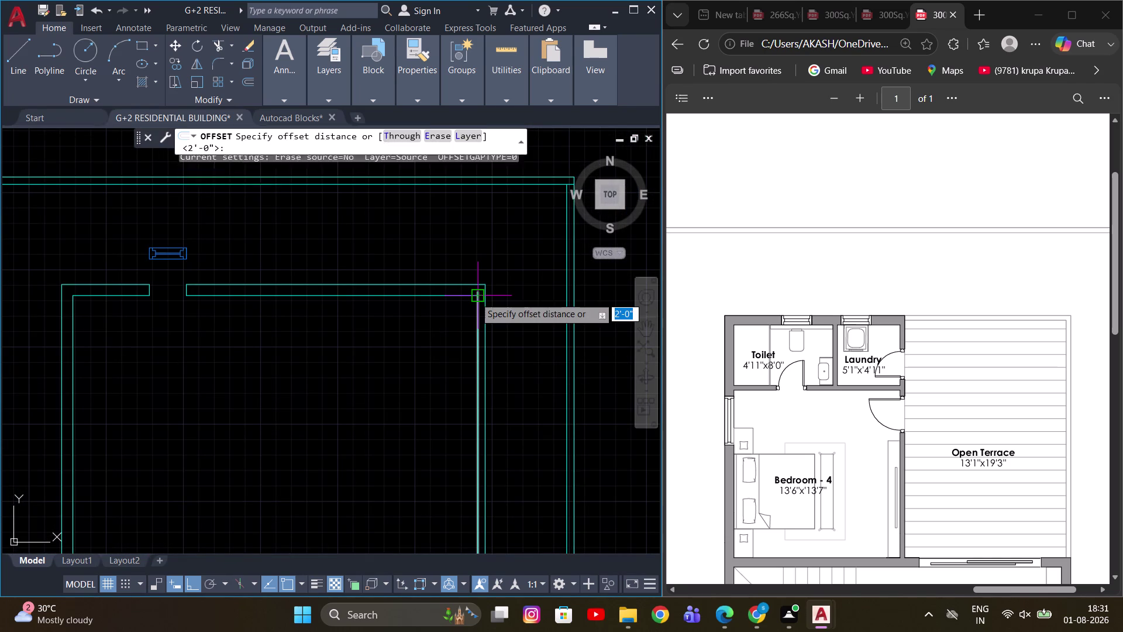
text(6)
key(Return)
click(442, 284)
scroll(up, 3)
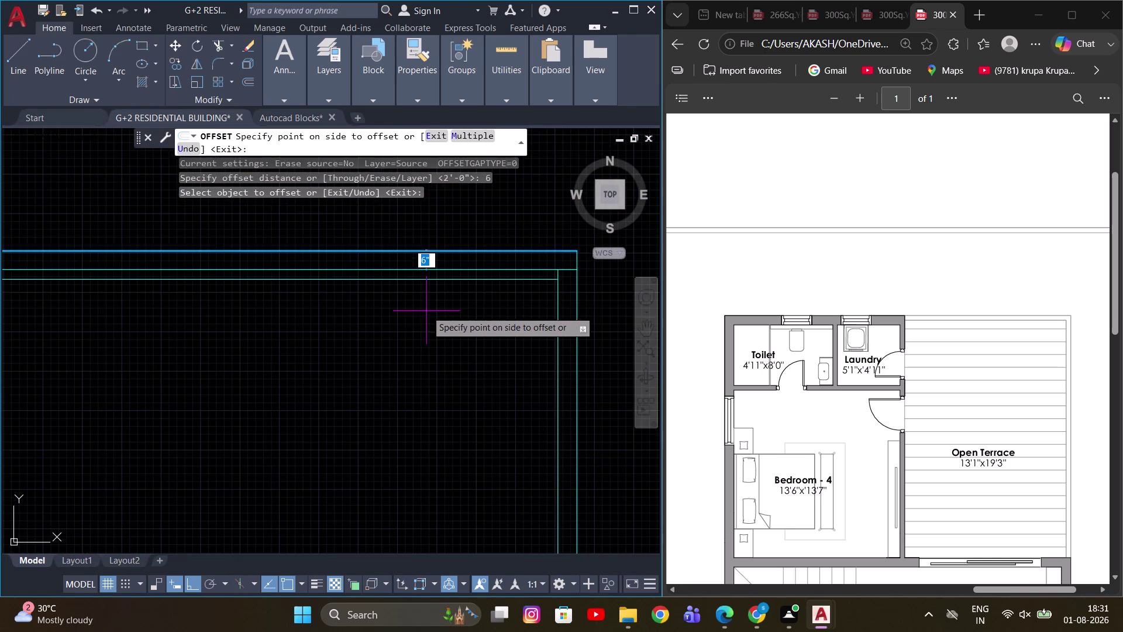
click(427, 311)
middle_drag(544, 276, 442, 307)
scroll(up, 3)
key(Escape)
Offset the room's wall line 13'1" into the room.
middle_drag(448, 296, 376, 316)
scroll(up, 3)
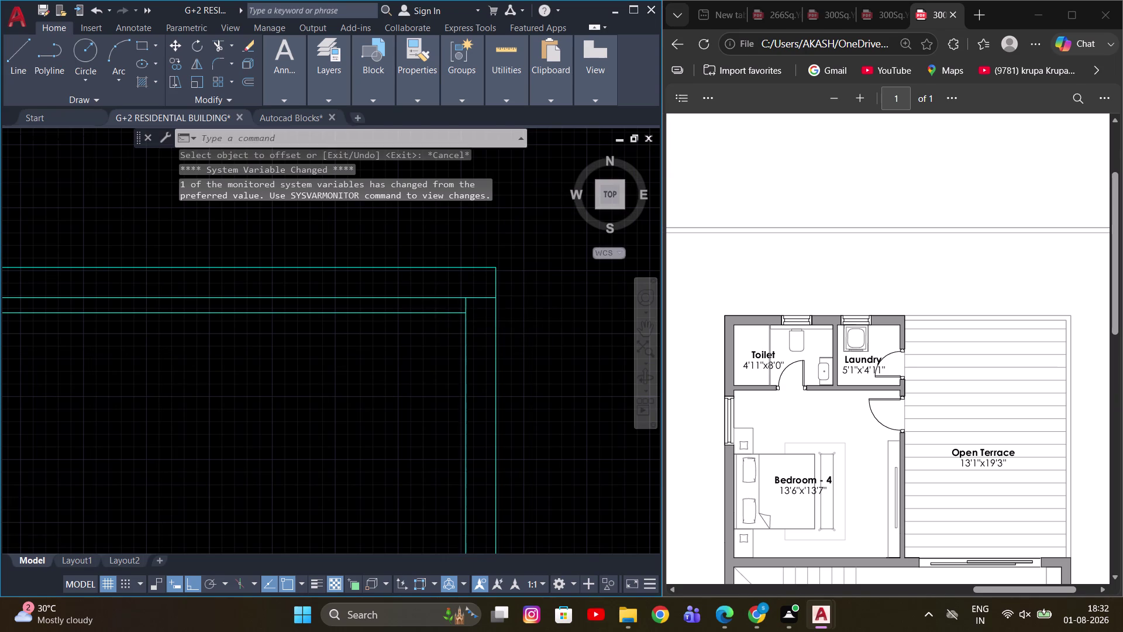
scroll(down, 3)
middle_drag(295, 390, 362, 257)
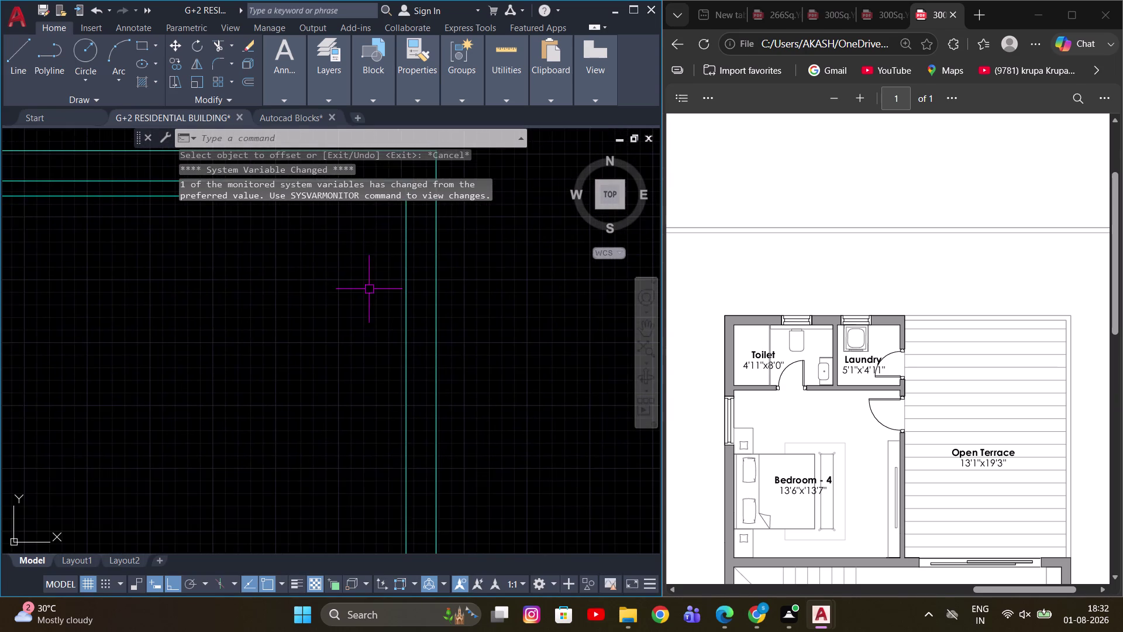
key(Escape)
scroll(down, 3)
key(o)
key(Return)
text(1)
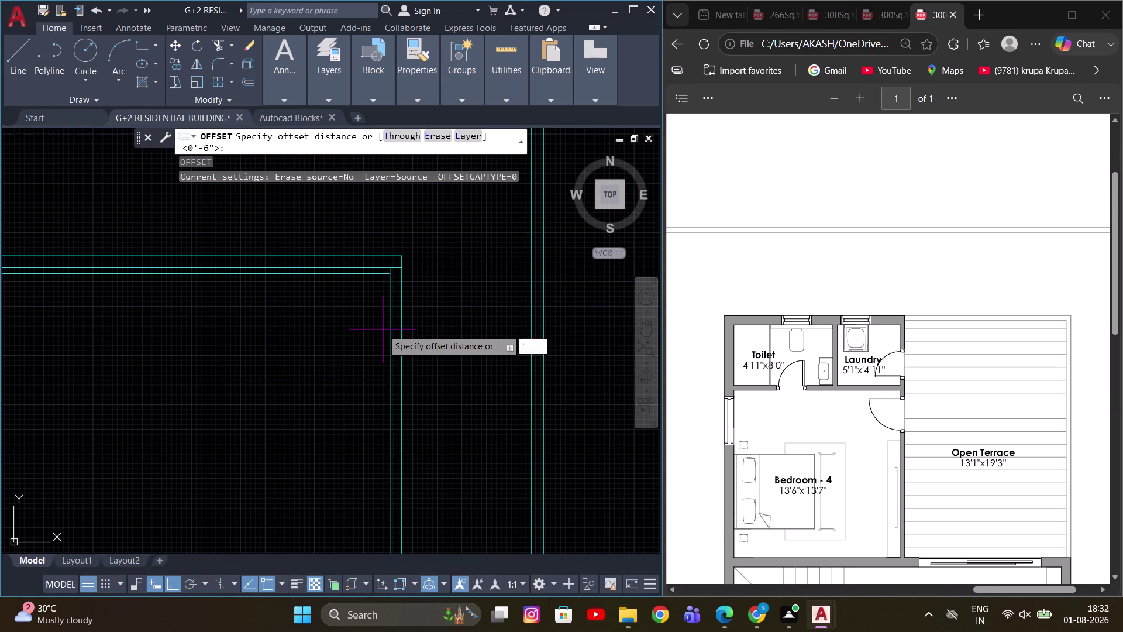
text(3)
text('1)
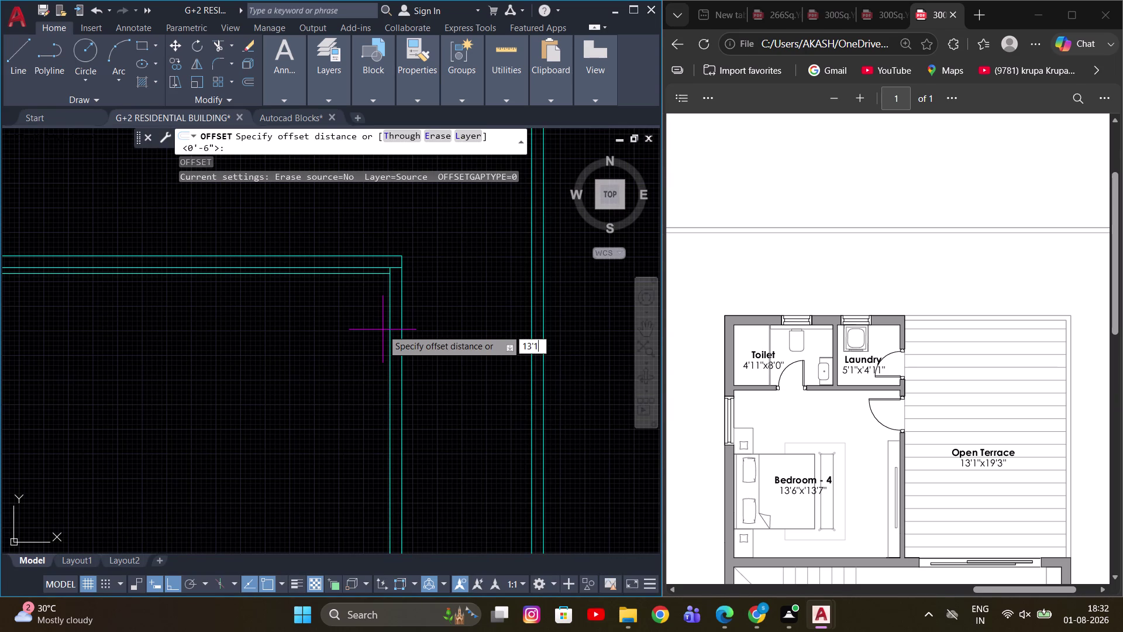
key(Return)
click(386, 330)
scroll(down, 3)
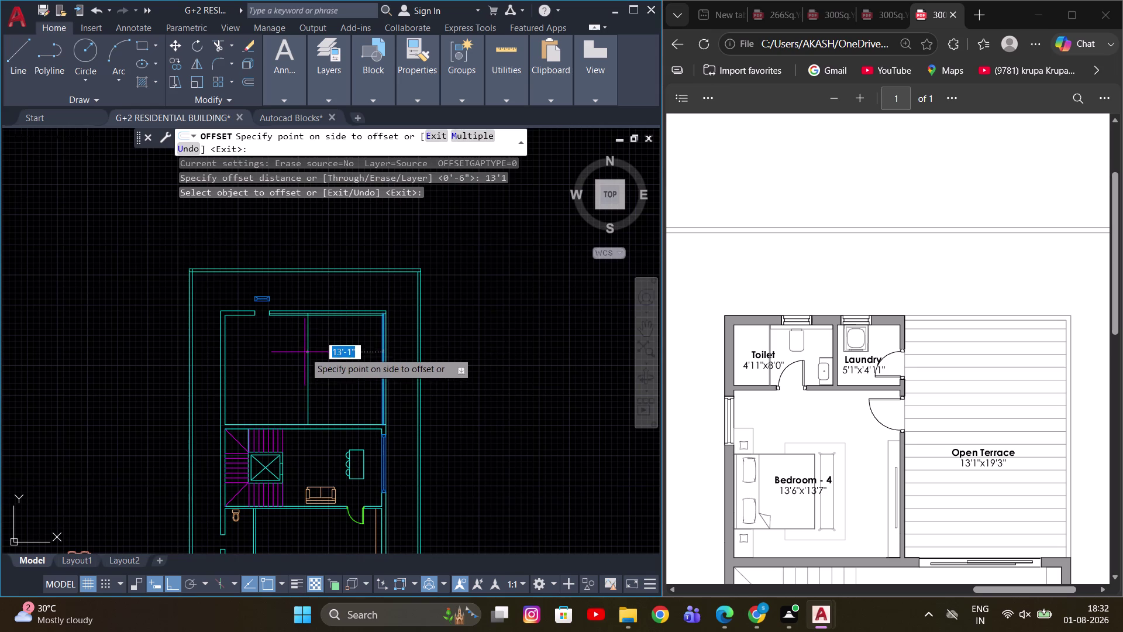
scroll(up, 3)
scroll(up, 3)
middle_drag(328, 343, 441, 322)
click(441, 322)
scroll(down, 3)
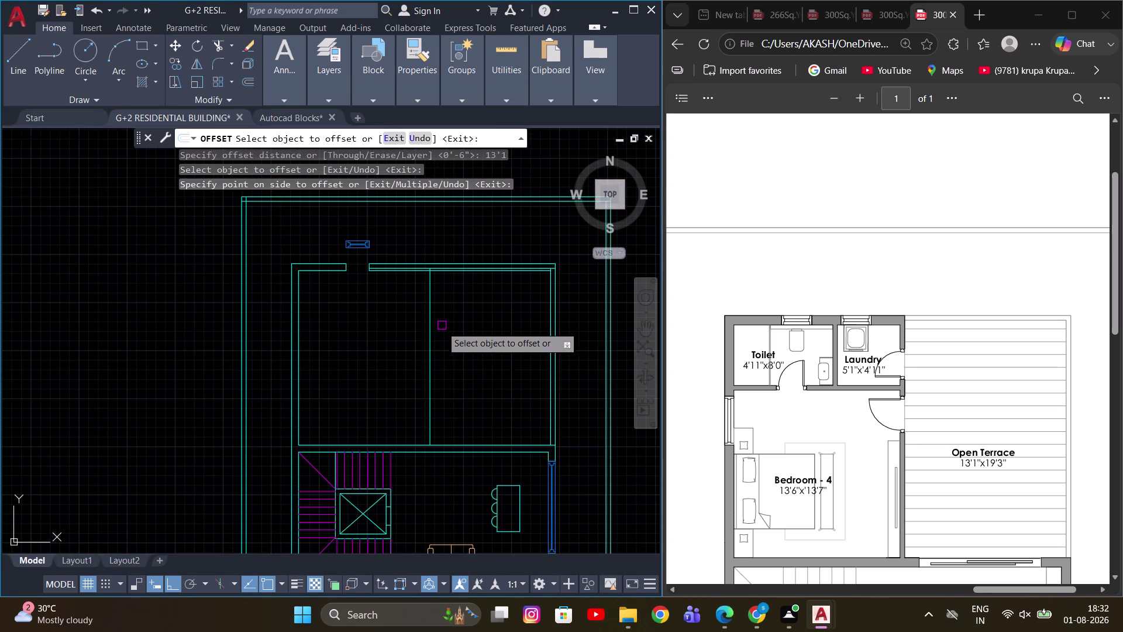
Offset another wall line by 4.5 inches to form the parallel wall line.
click(429, 340)
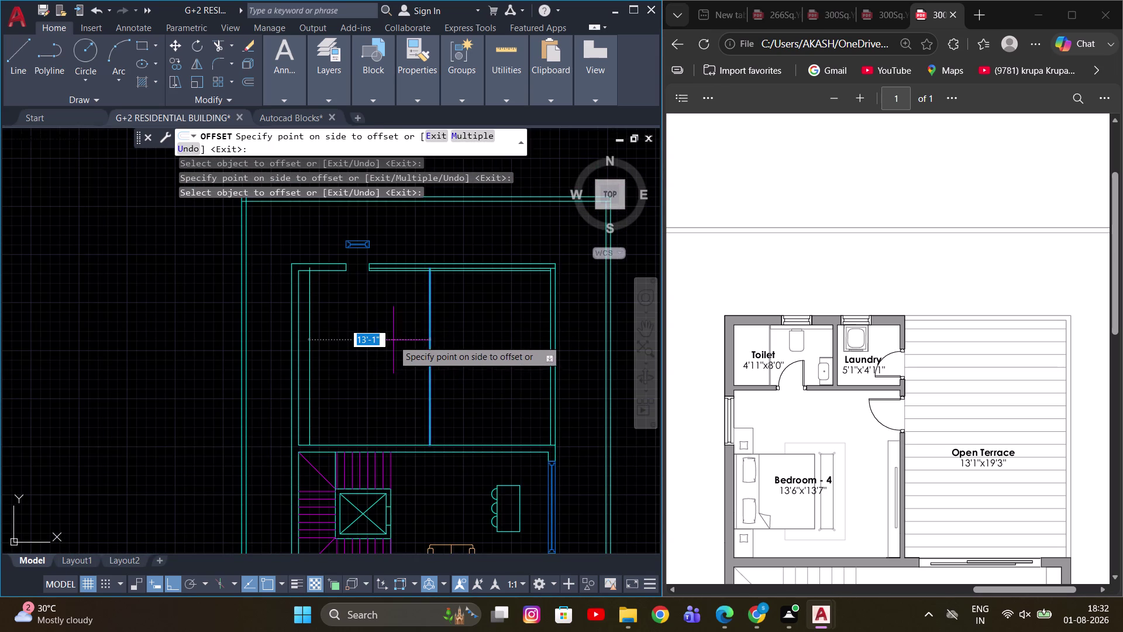
scroll(up, 3)
text(4.)
key(5)
key(Return)
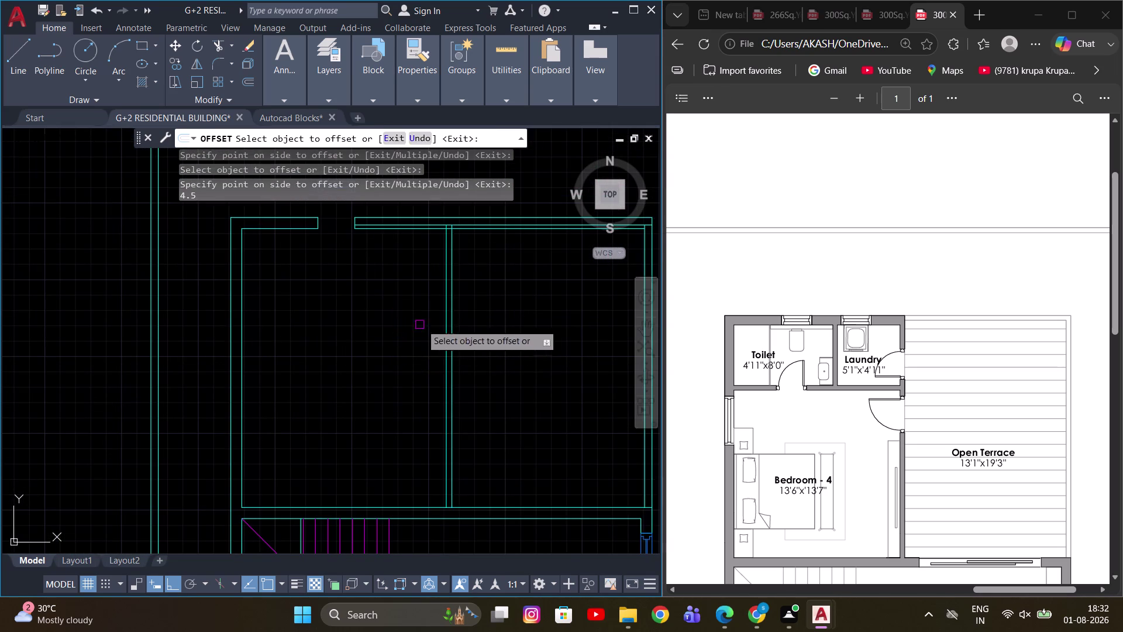
middle_drag(466, 315, 500, 308)
key(Escape)
Measure the room geometry with MEASUREGEOM and review the plan.
text(MEA)
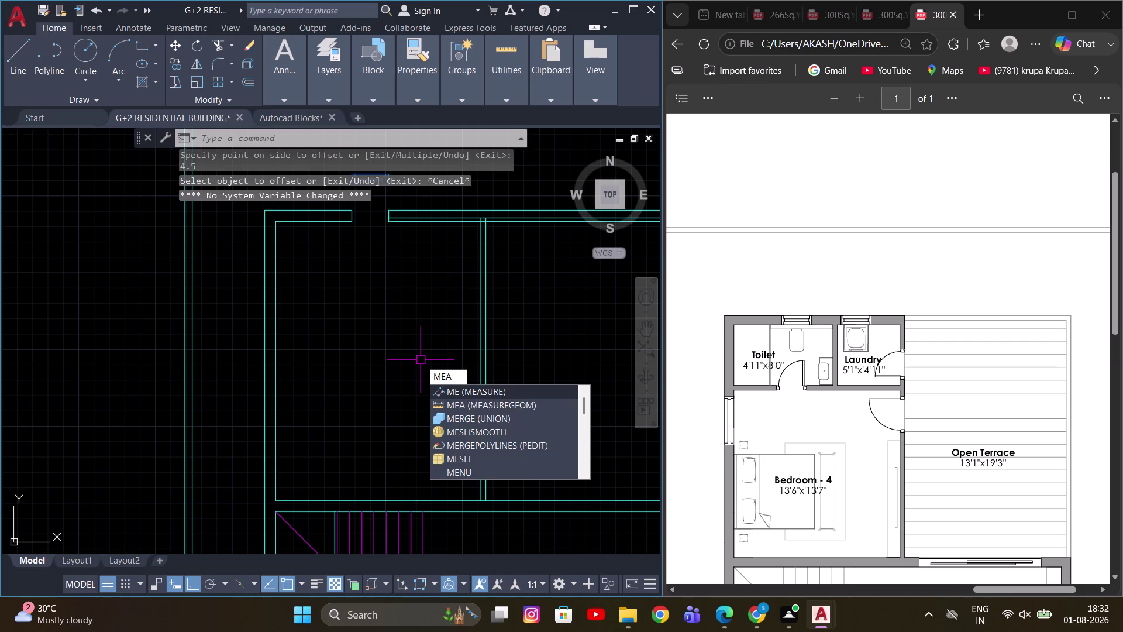
key(space)
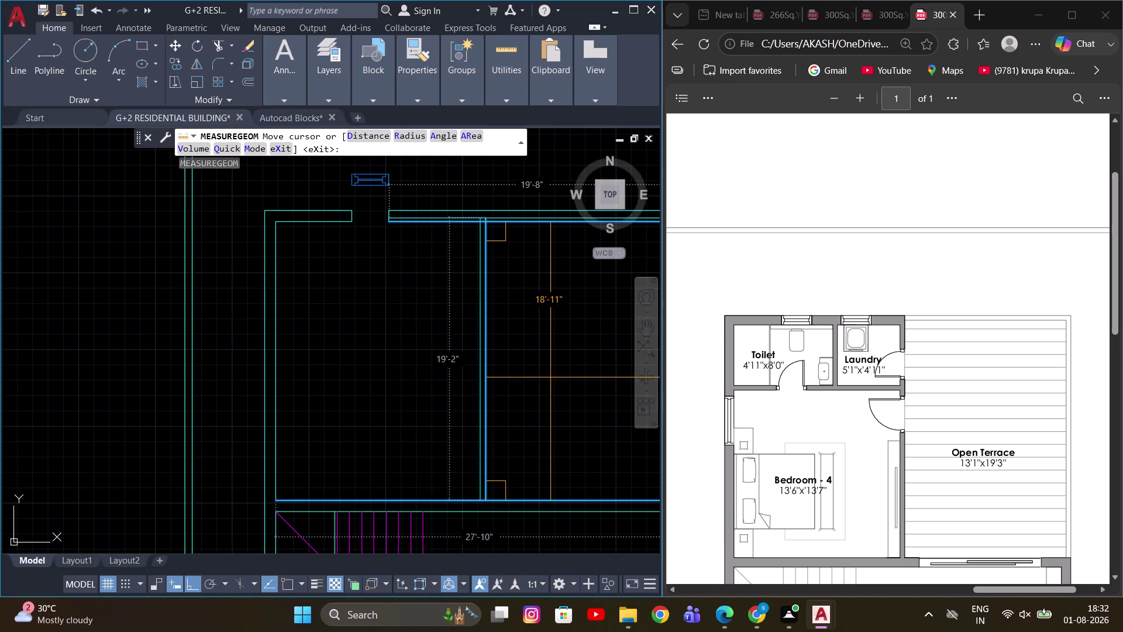
scroll(down, 3)
key(Escape)
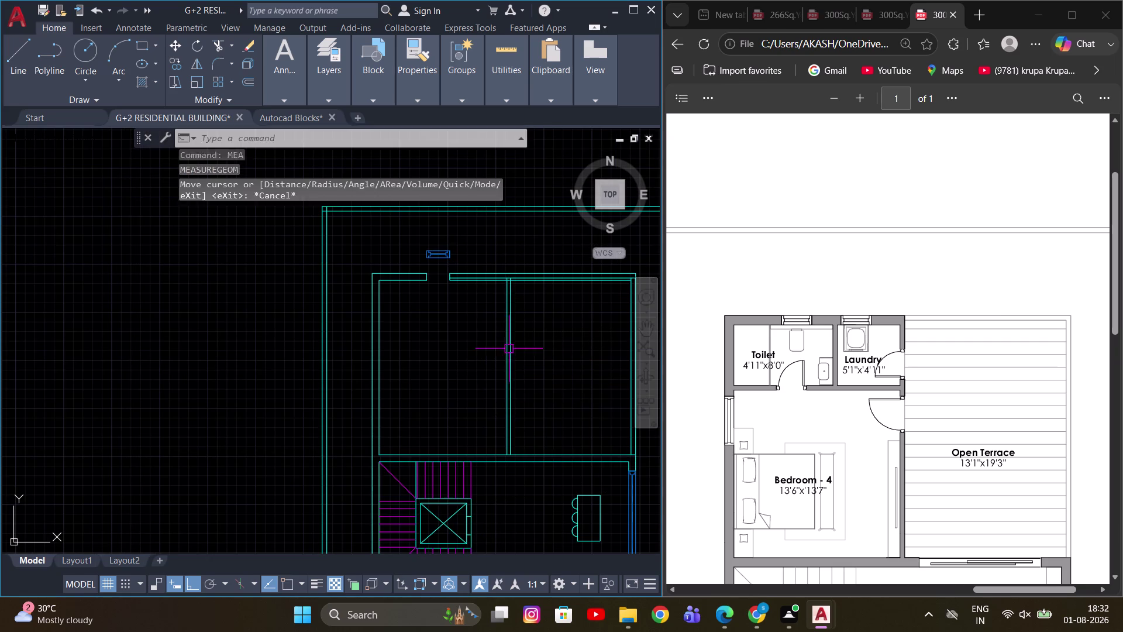
middle_drag(507, 319, 452, 324)
key(Escape)
scroll(up, 3)
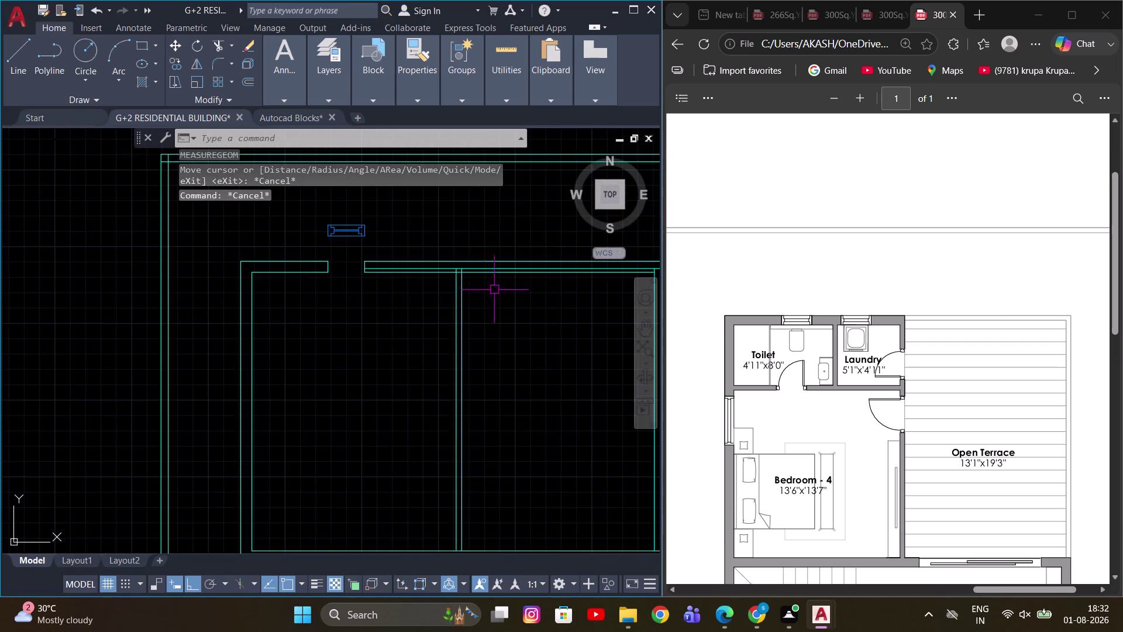
scroll(up, 3)
middle_drag(498, 295, 484, 377)
key(Escape)
middle_drag(206, 317, 58, 320)
scroll(down, 3)
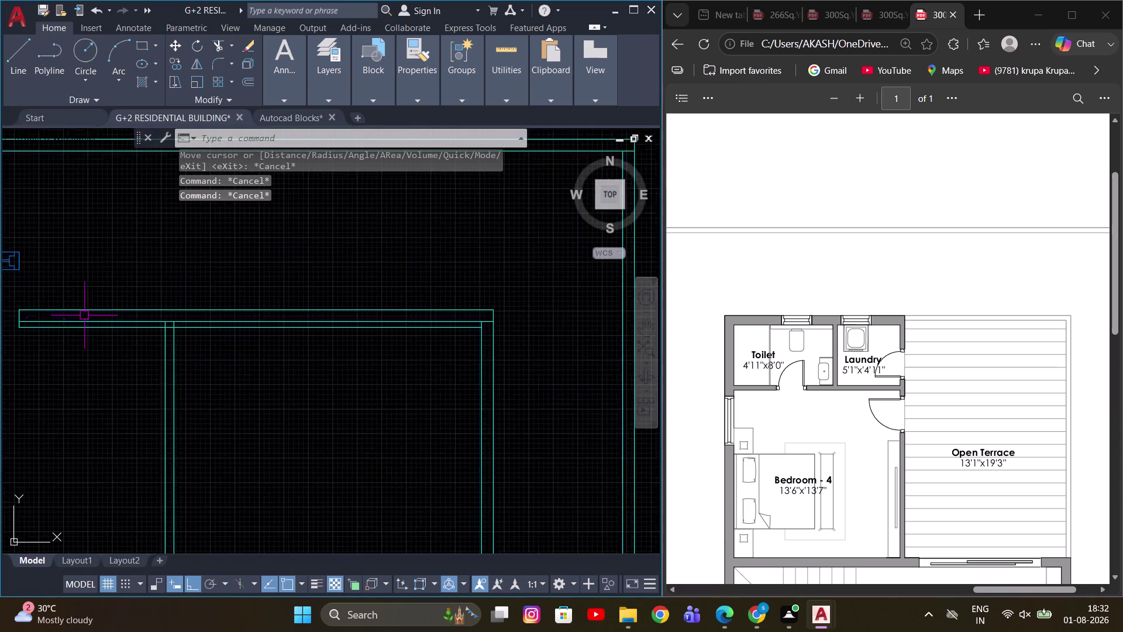
scroll(up, 3)
scroll(up, 3)
middle_drag(293, 316, 465, 339)
scroll(down, 3)
key(Escape)
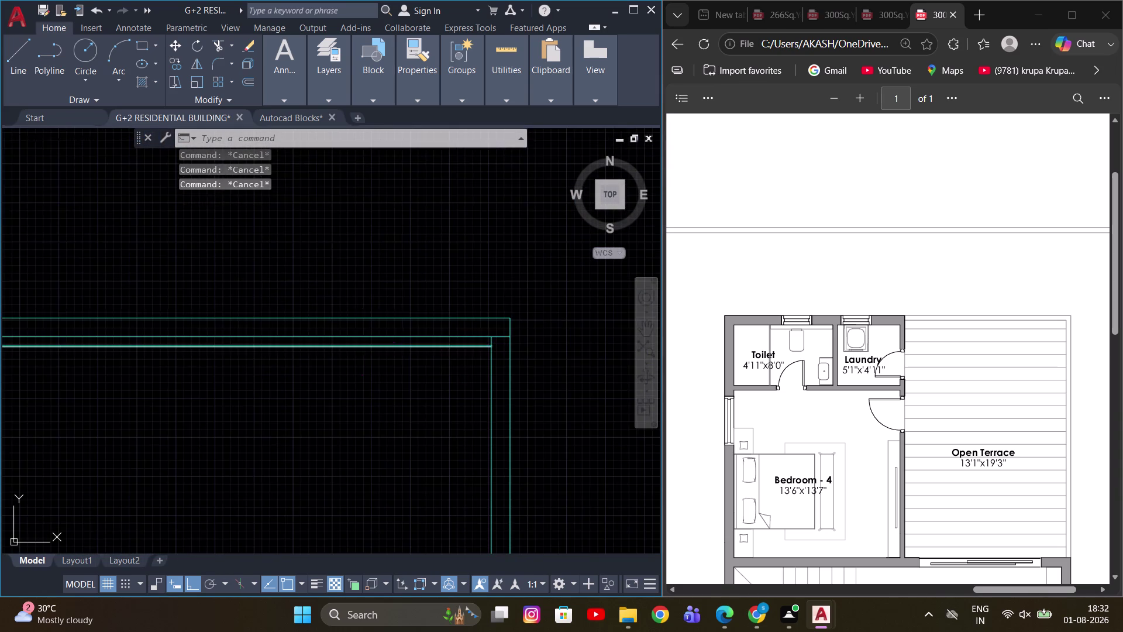
middle_drag(195, 322, 480, 298)
key(Escape)
scroll(up, 3)
Extend the new wall lines to their boundaries using a fence.
key(w)
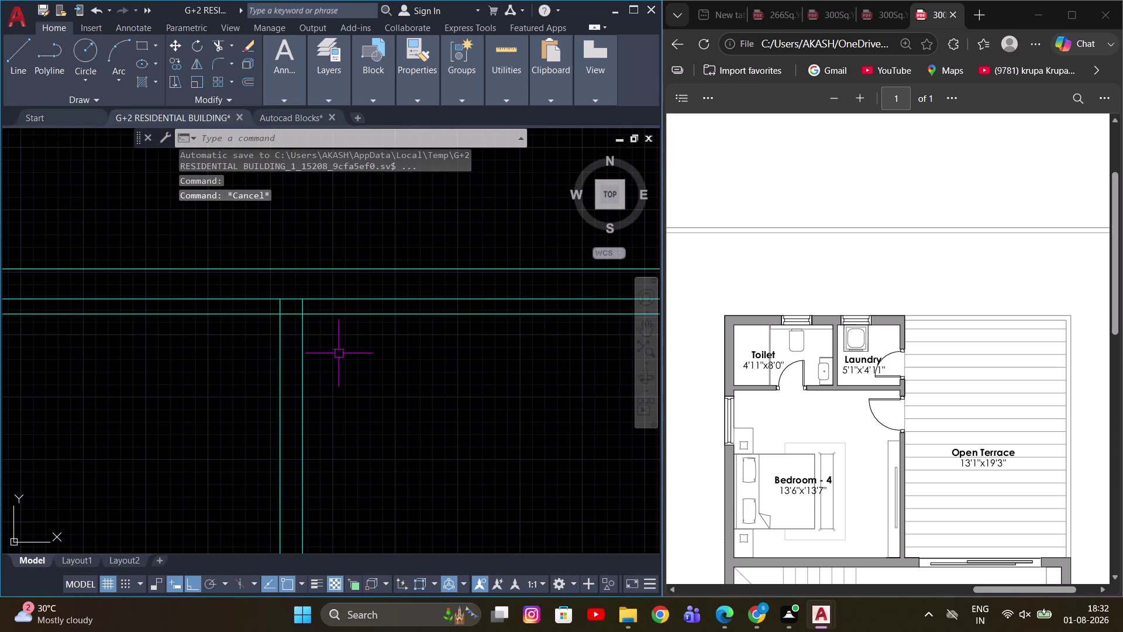
key(Escape)
key(e)
key(x)
key(space)
drag(357, 355, 351, 354)
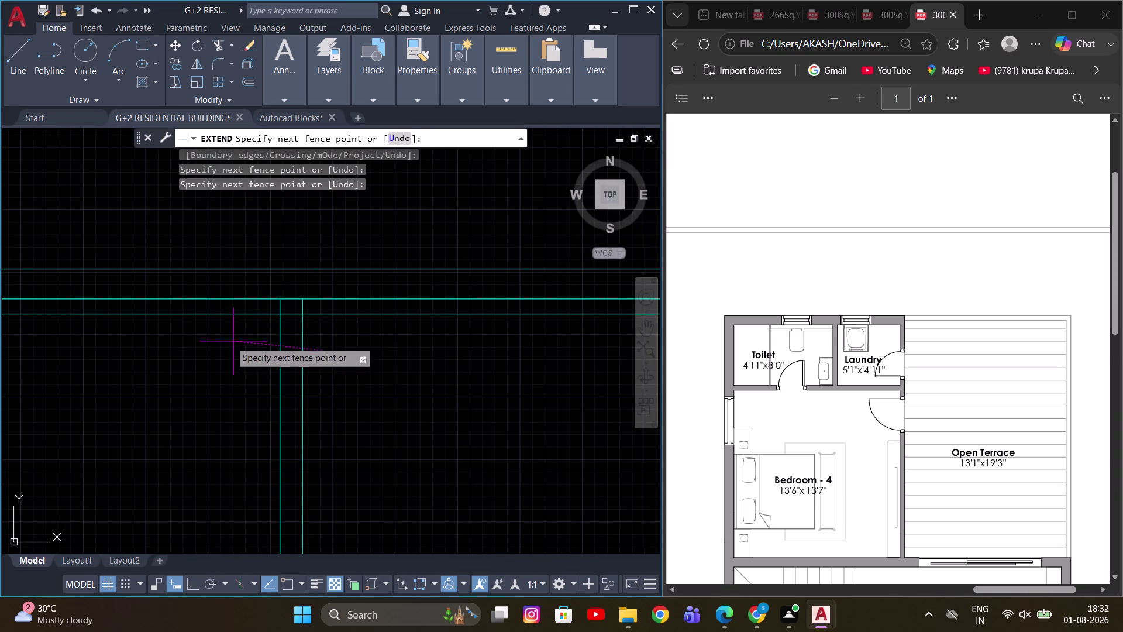
click(212, 341)
scroll(up, 3)
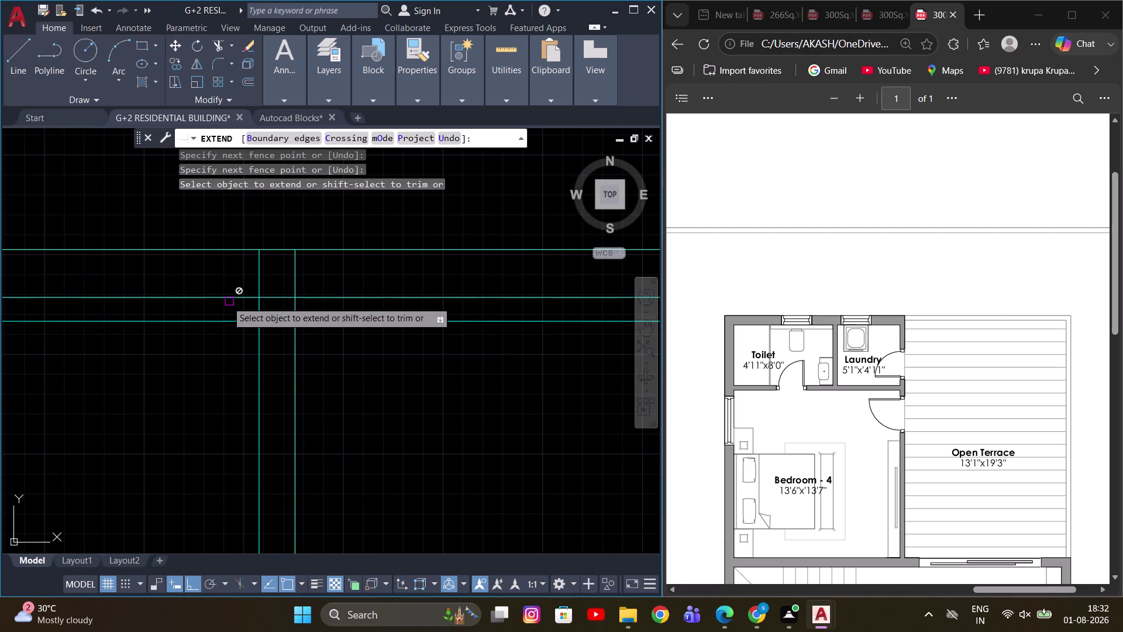
click(226, 299)
click(317, 322)
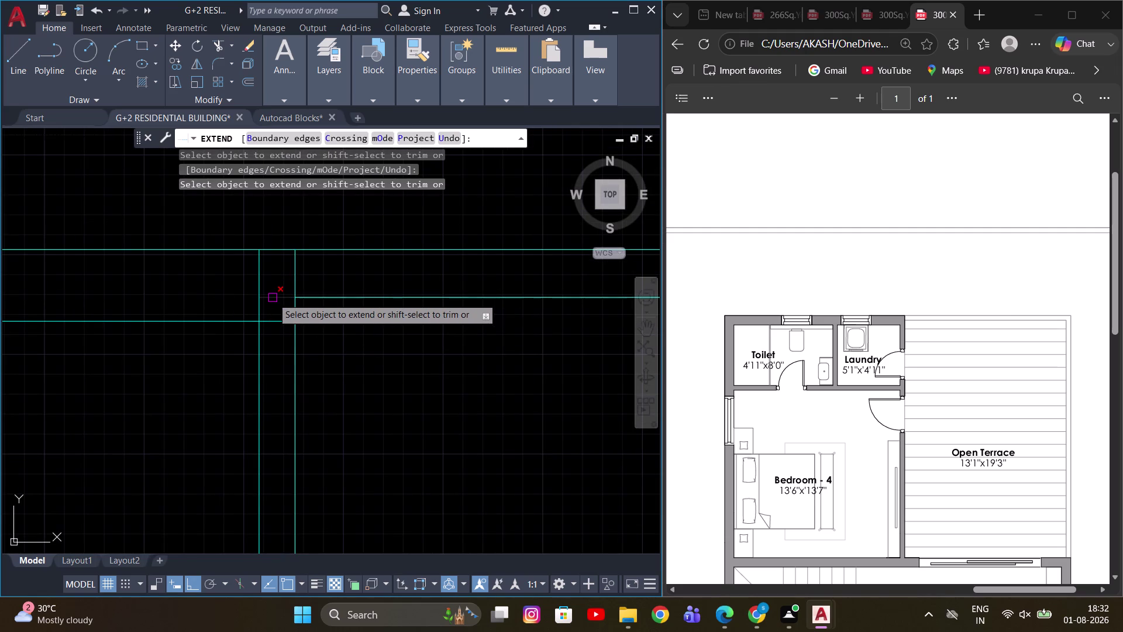
click(273, 298)
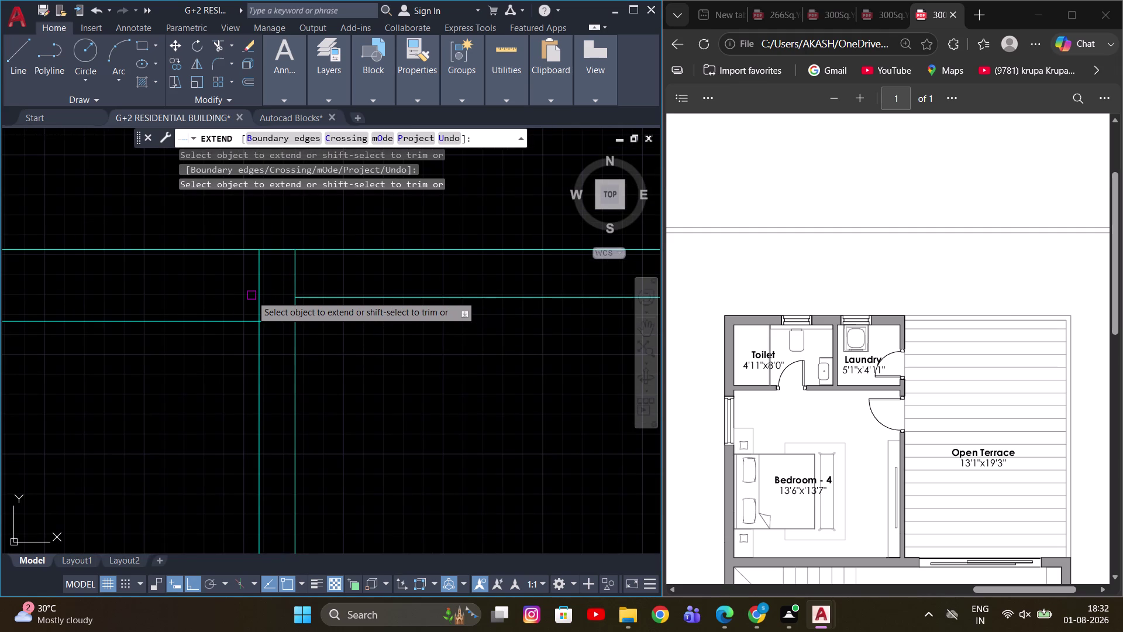
drag(244, 293, 285, 337)
scroll(down, 3)
key(Escape)
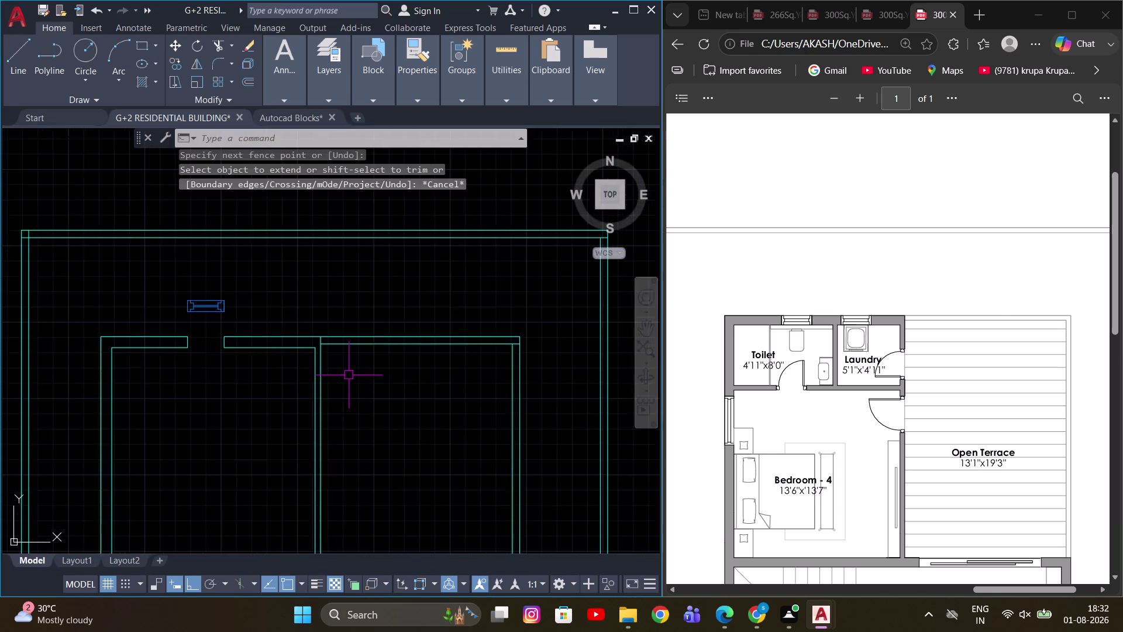
middle_drag(357, 375, 527, 356)
key(Escape)
middle_drag(370, 375, 366, 335)
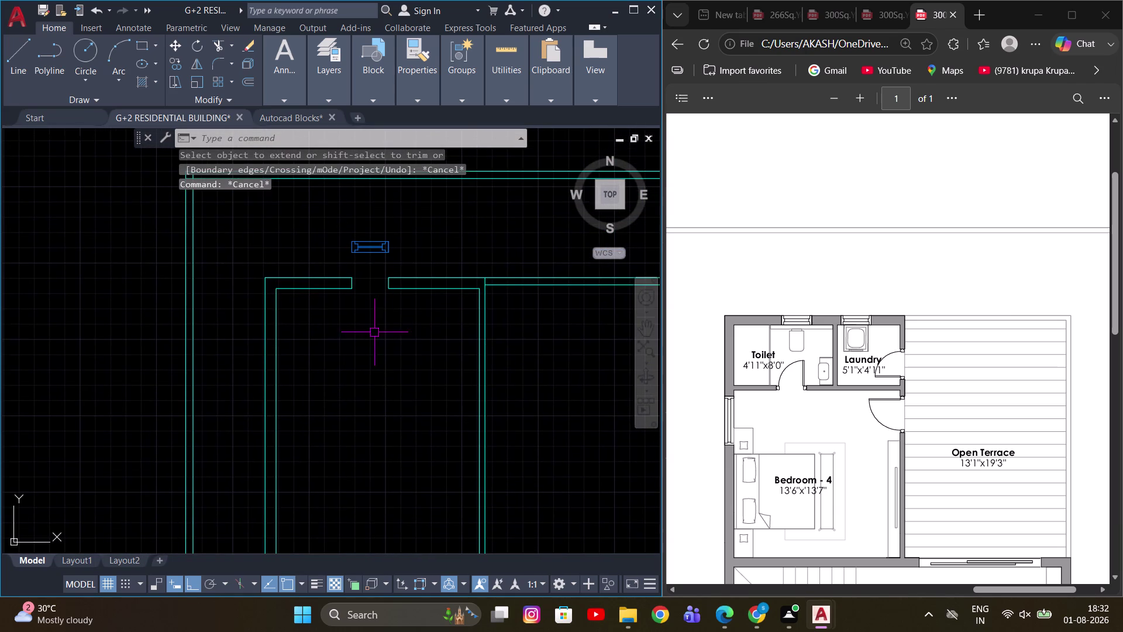
key(Escape)
Offset a wall line 5'1" inside the room.
text(O)
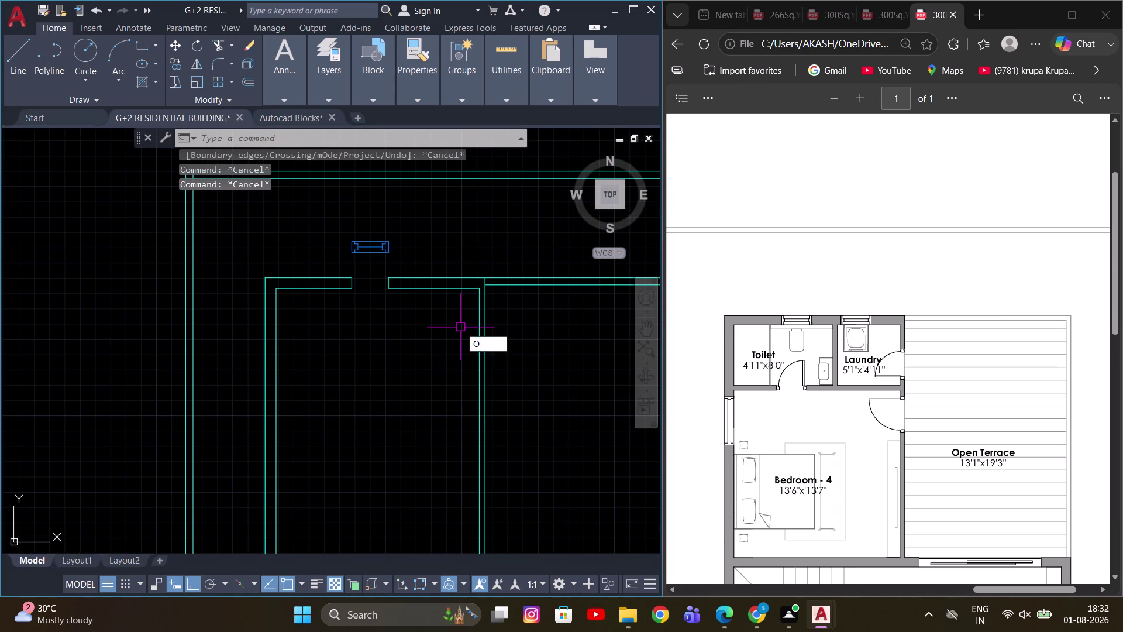
key(space)
text(5')
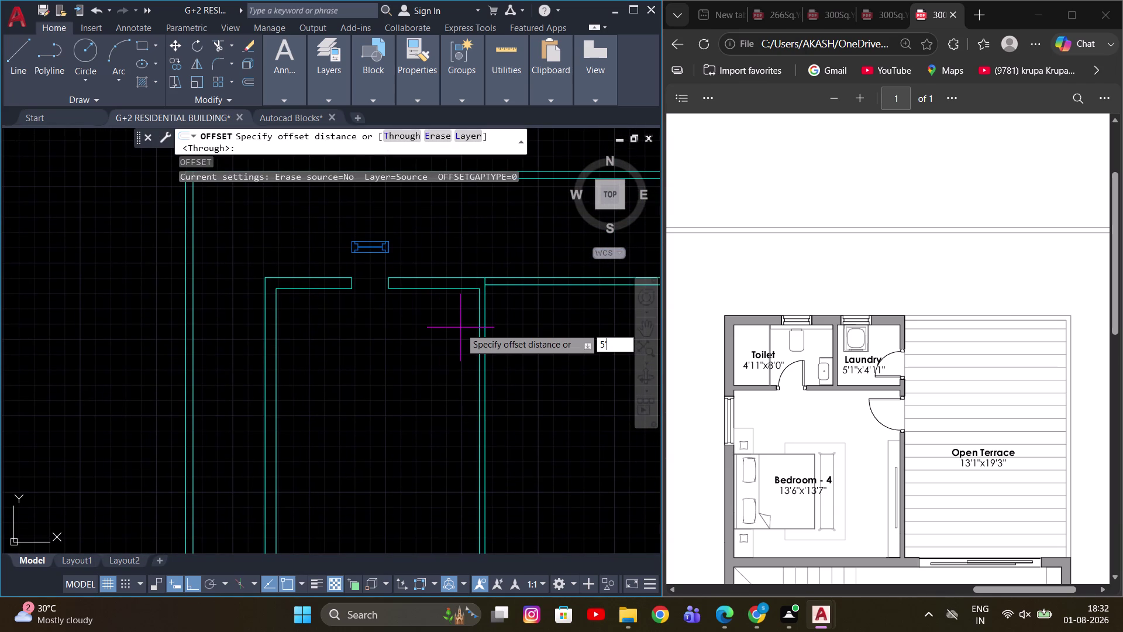
text(1)
key(Return)
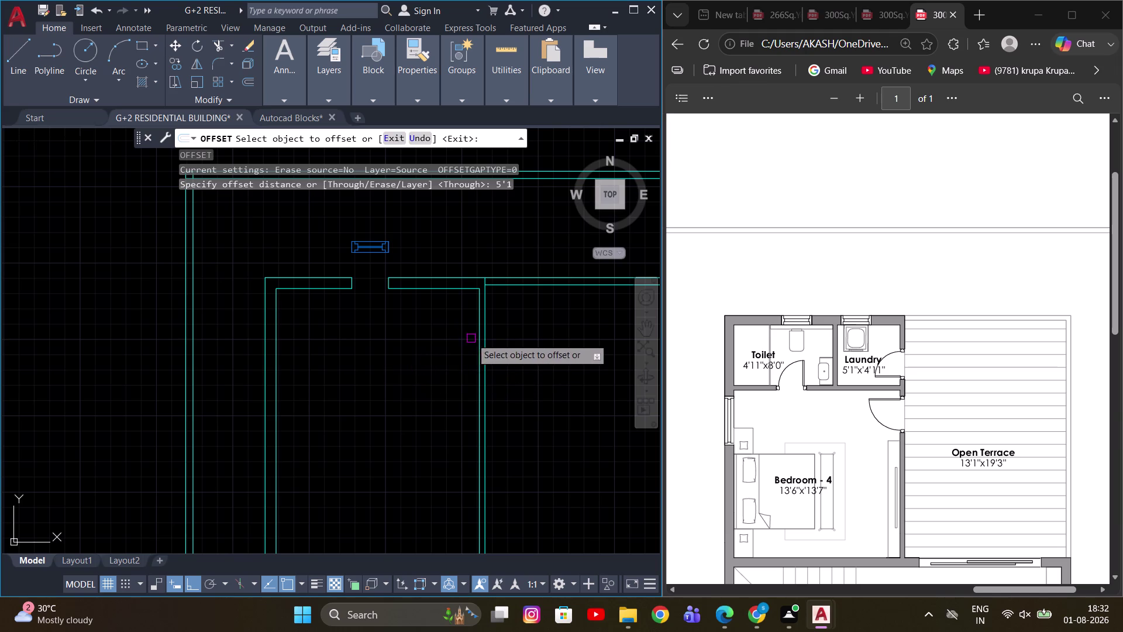
click(476, 336)
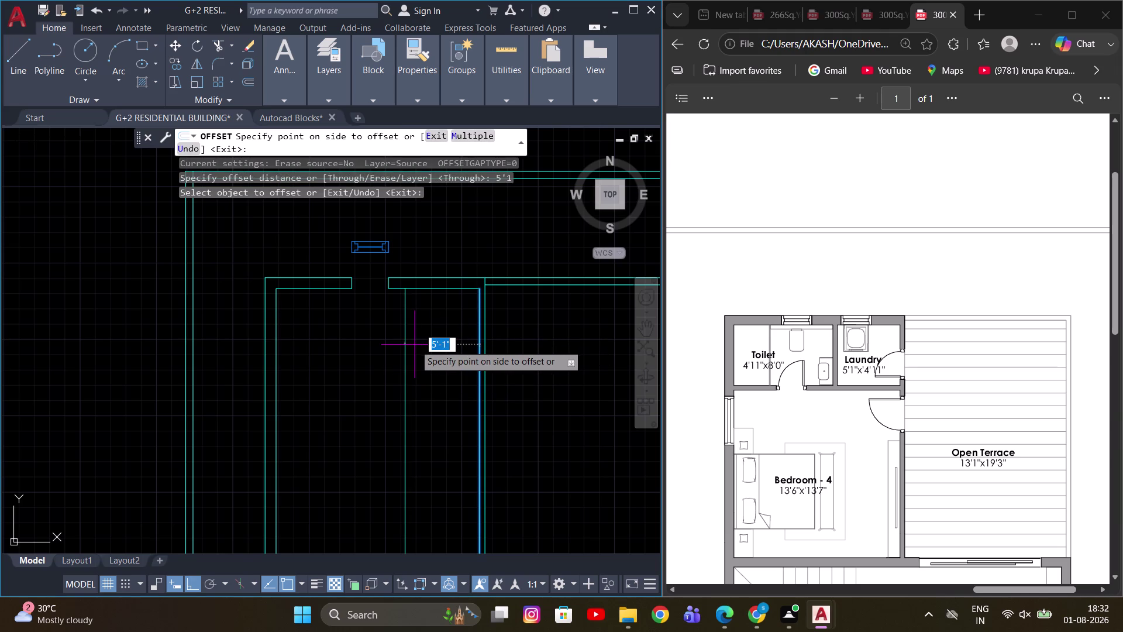
scroll(up, 3)
click(415, 345)
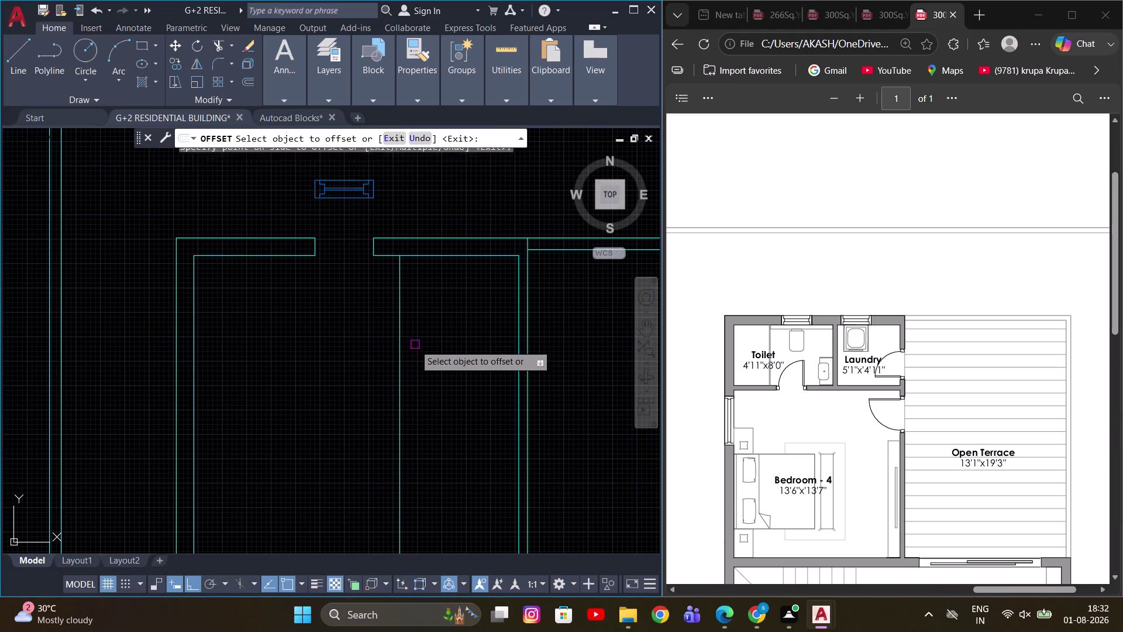
key(Escape)
Erase the two short wall ends at the top opening.
drag(401, 247, 400, 248)
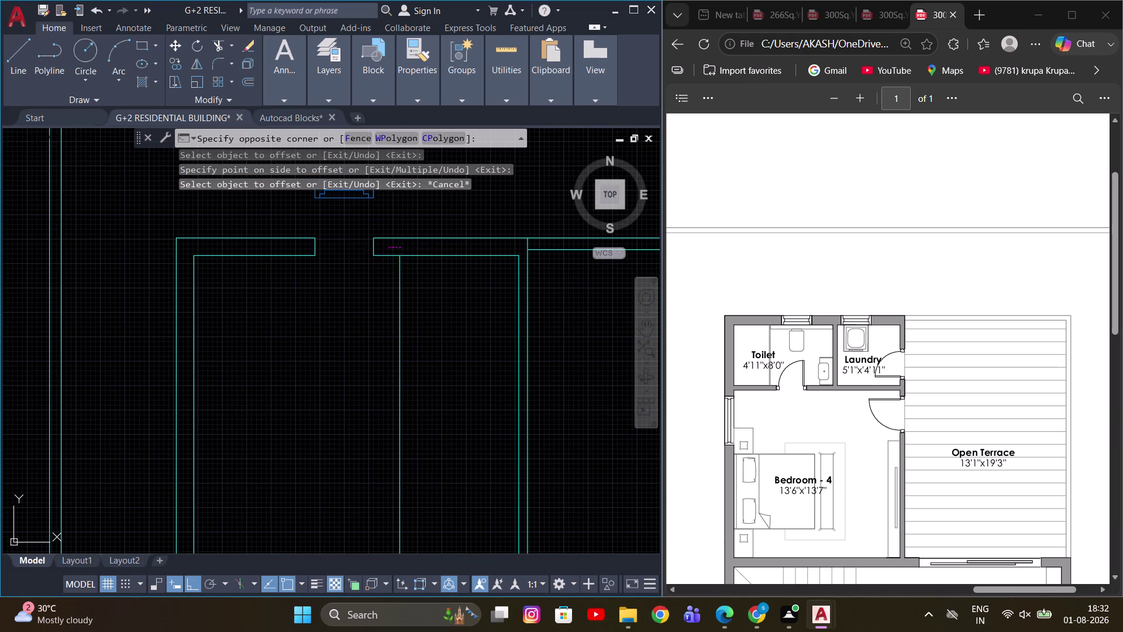
drag(400, 247, 387, 247)
click(275, 244)
key(e)
key(space)
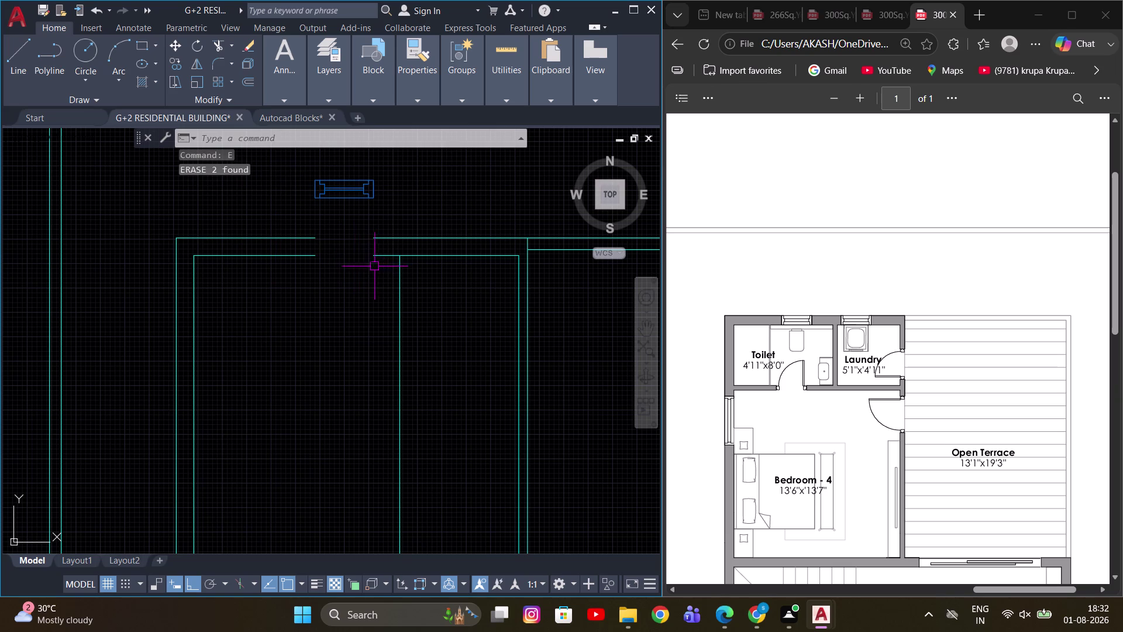
Join the two top wall lines into one continuous line.
drag(384, 268, 358, 261)
click(277, 253)
key(j)
key(space)
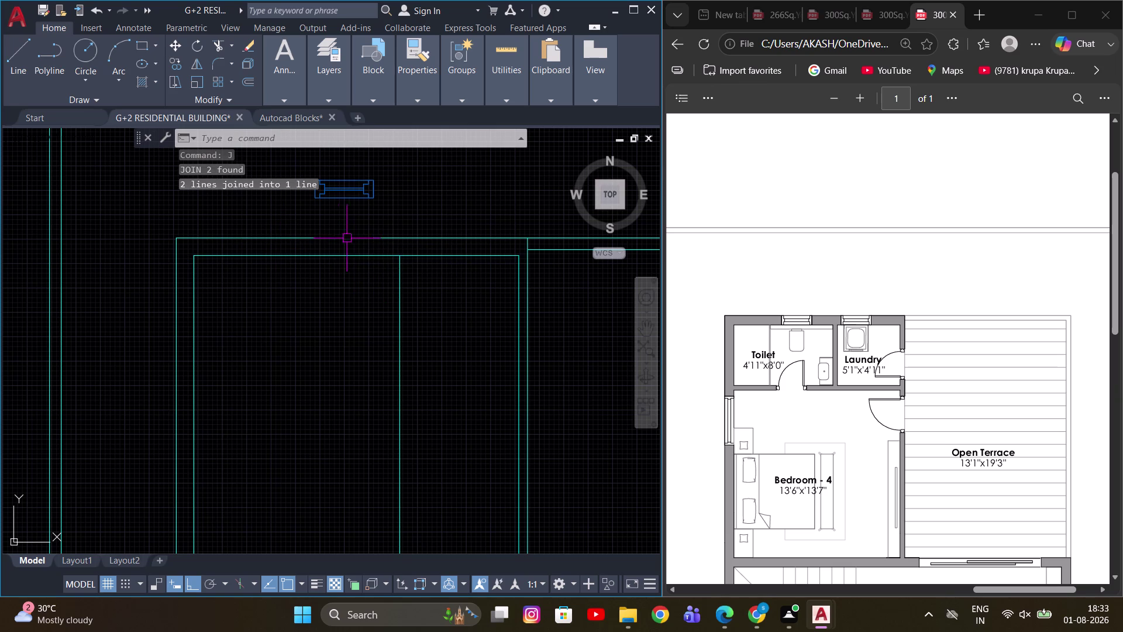
click(377, 249)
click(285, 226)
key(space)
scroll(down, 3)
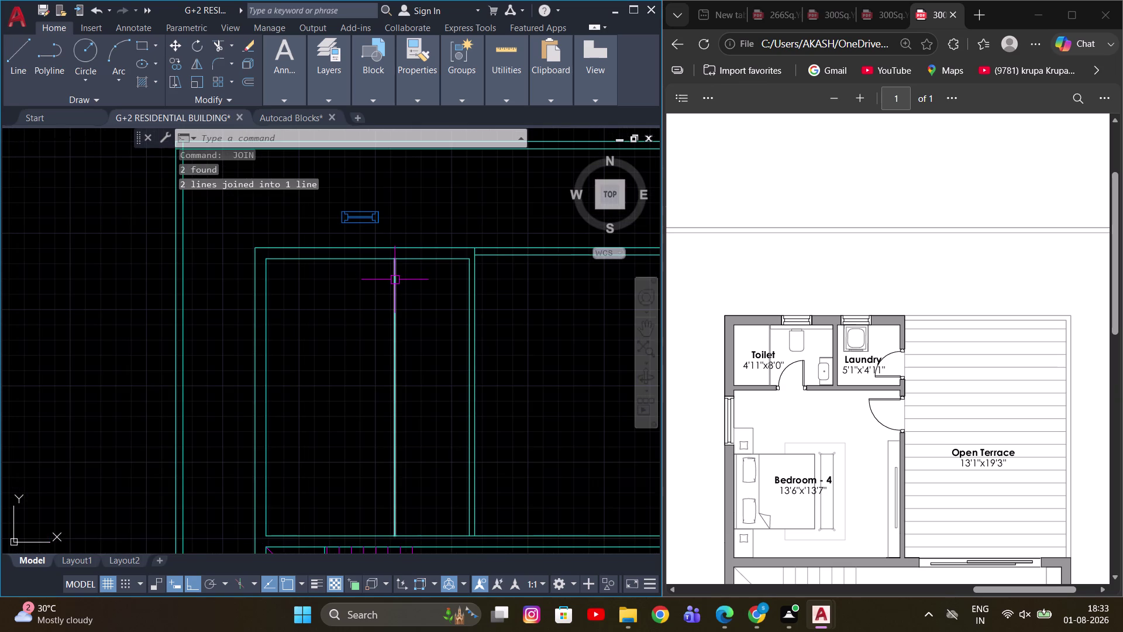
middle_drag(418, 282, 459, 276)
key(Escape)
scroll(up, 3)
Abandon a 4.5" offset and measure the room below the window with MEASUREGEOM.
key(o)
key(Return)
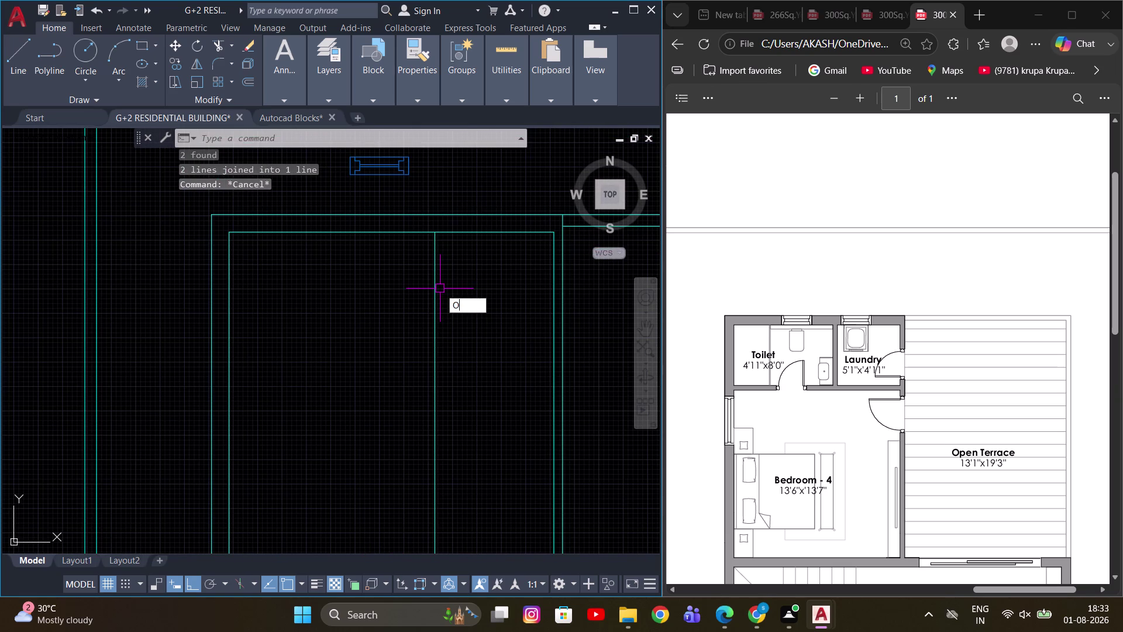
text(4.)
key(5)
key(Return)
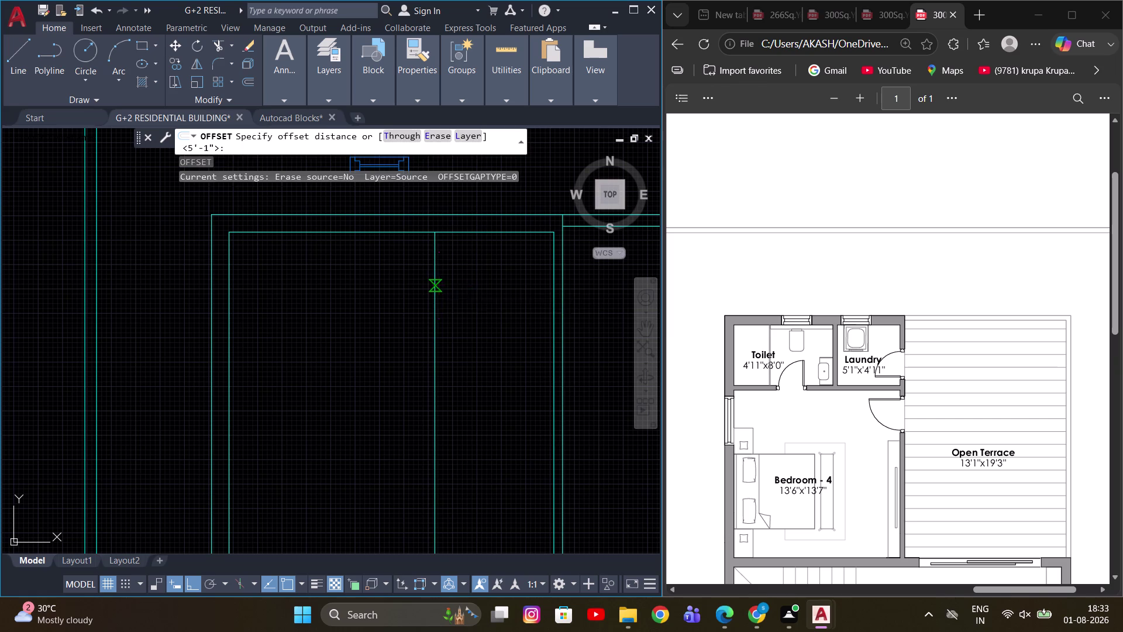
drag(435, 288, 426, 291)
click(348, 298)
scroll(down, 3)
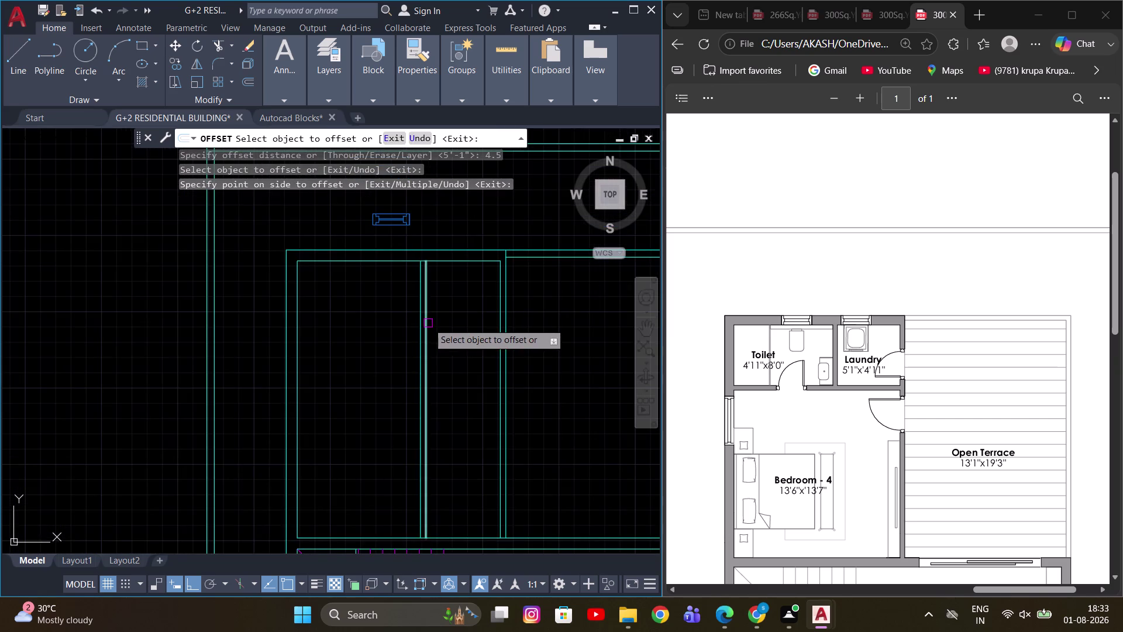
middle_drag(428, 323, 461, 322)
key(Escape)
text(M)
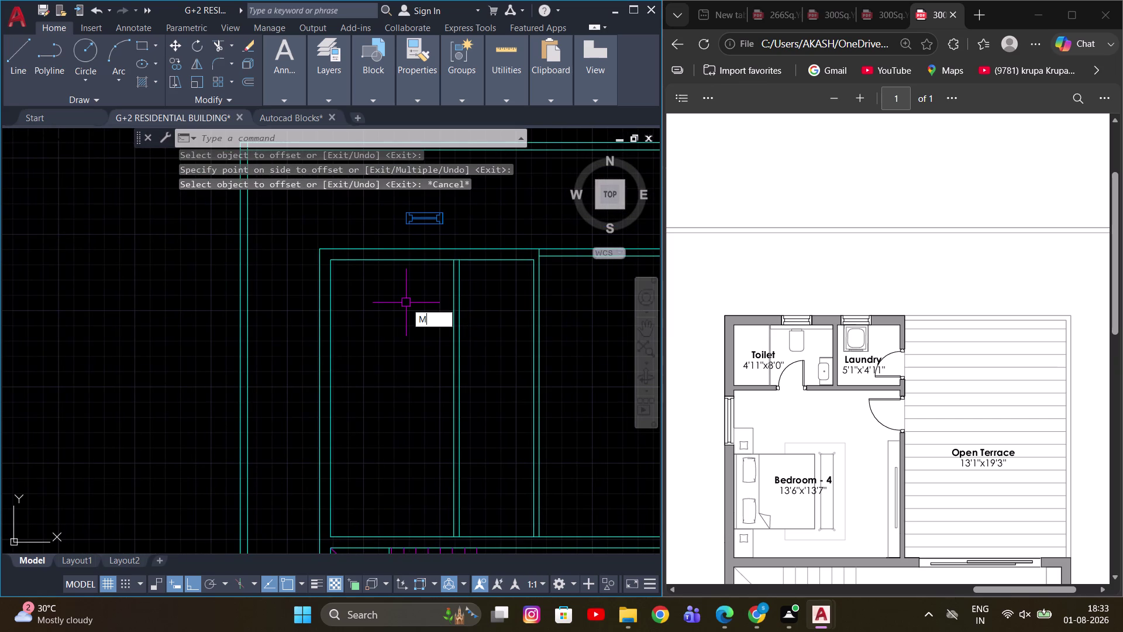
text(EA)
key(space)
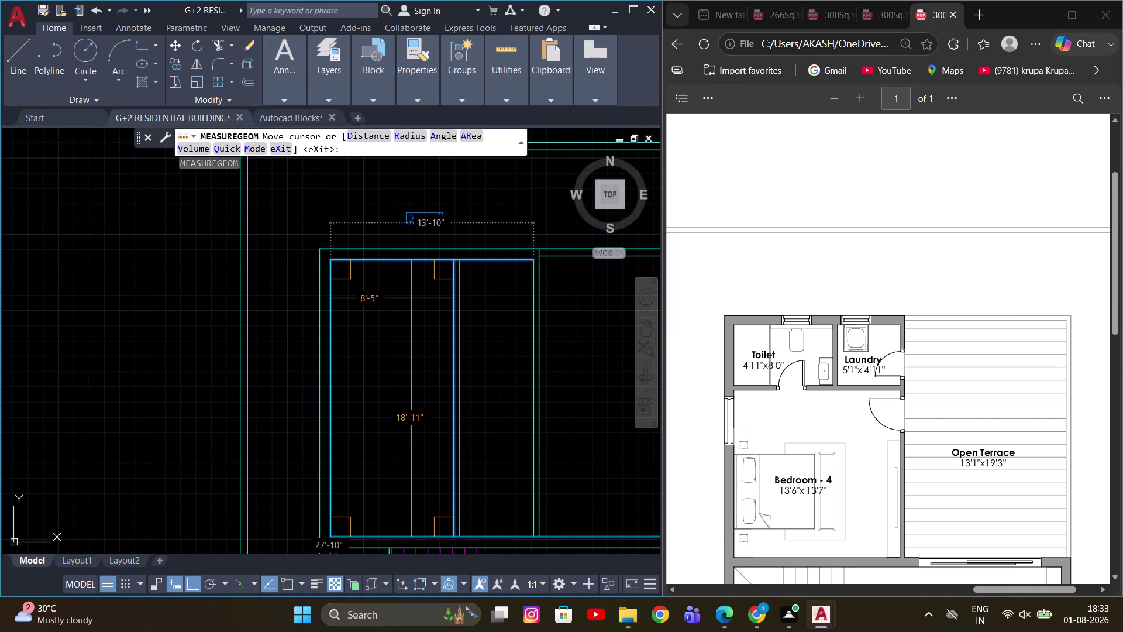
key(Escape)
middle_drag(494, 300, 439, 306)
Offset the top wall line 4'11" down into the room.
text(O)
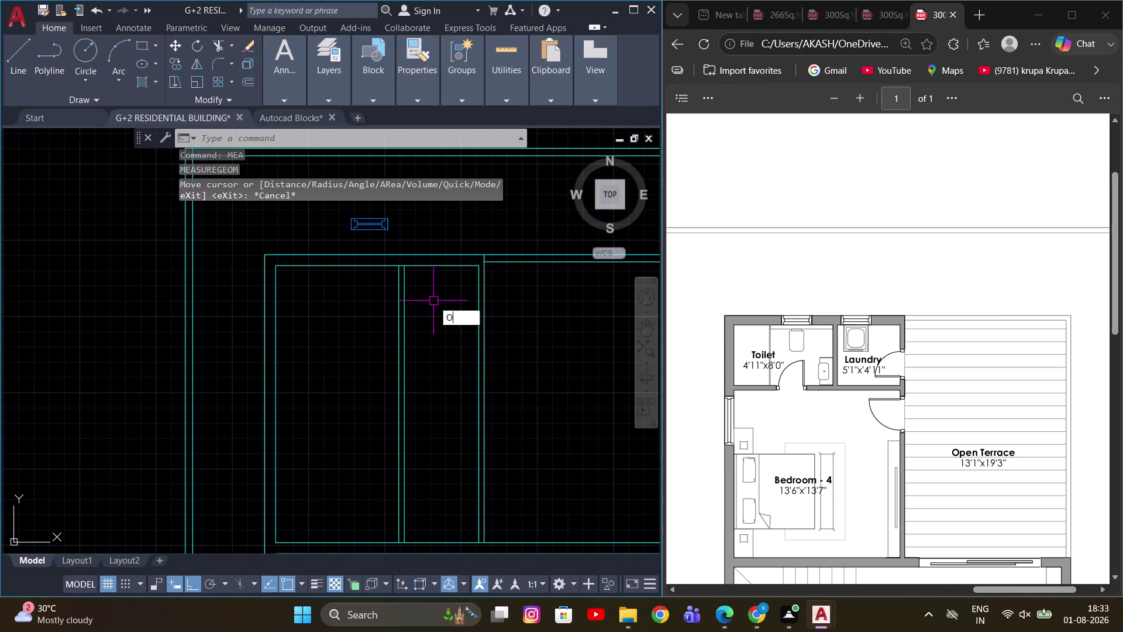
key(space)
text(4')
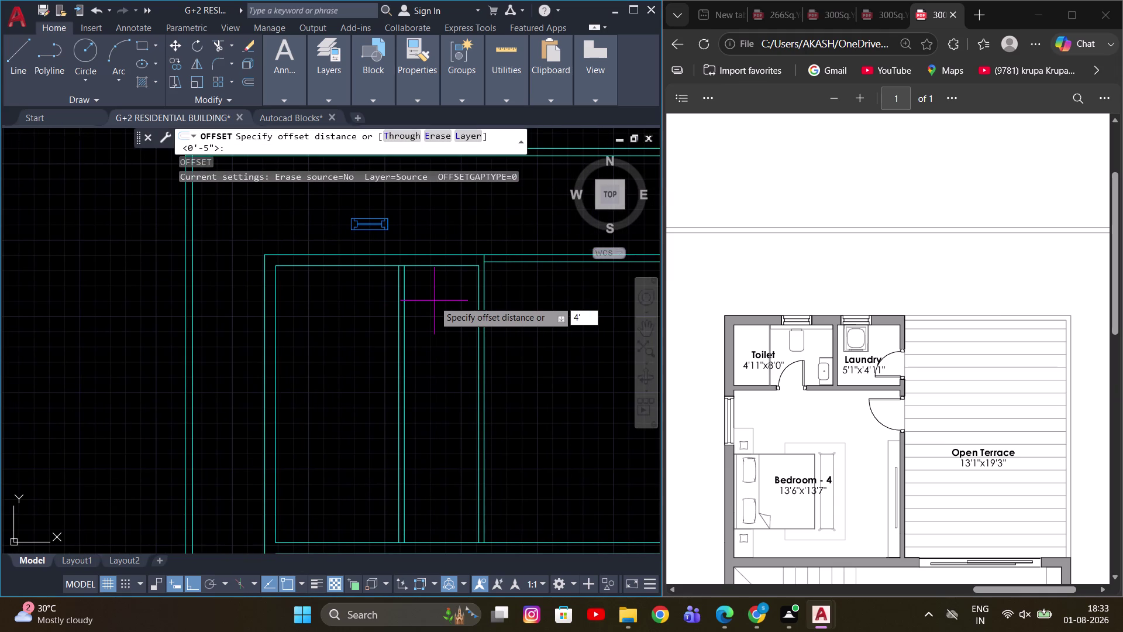
key(4)
key(BackSpace)
text(11)
key(Return)
click(433, 267)
click(424, 366)
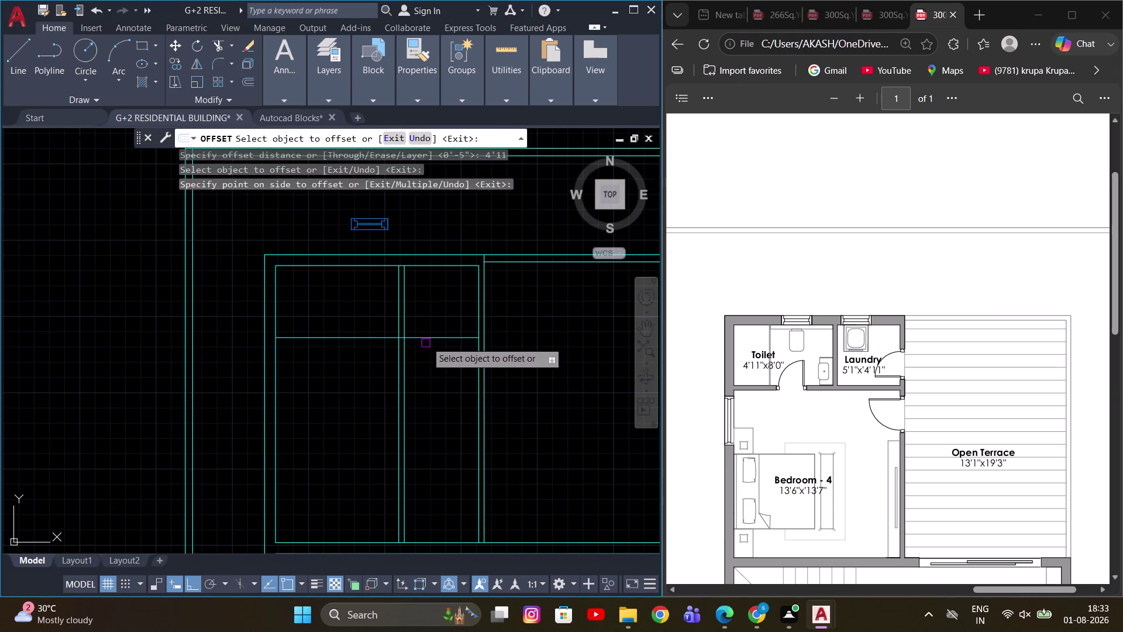
Enter a 4.5" offset distance for the partition, then exit the offset.
drag(427, 337, 427, 343)
key(4)
text(.5)
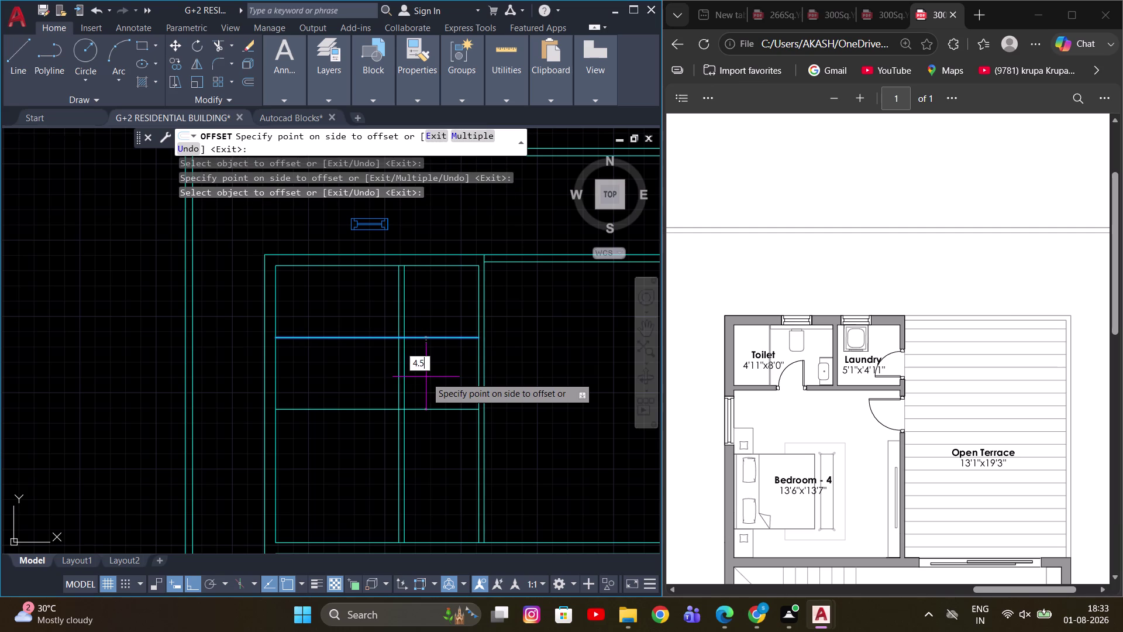
key(Return)
middle_drag(425, 368, 502, 352)
scroll(up, 3)
key(Escape)
scroll(up, 3)
middle_drag(440, 340, 438, 392)
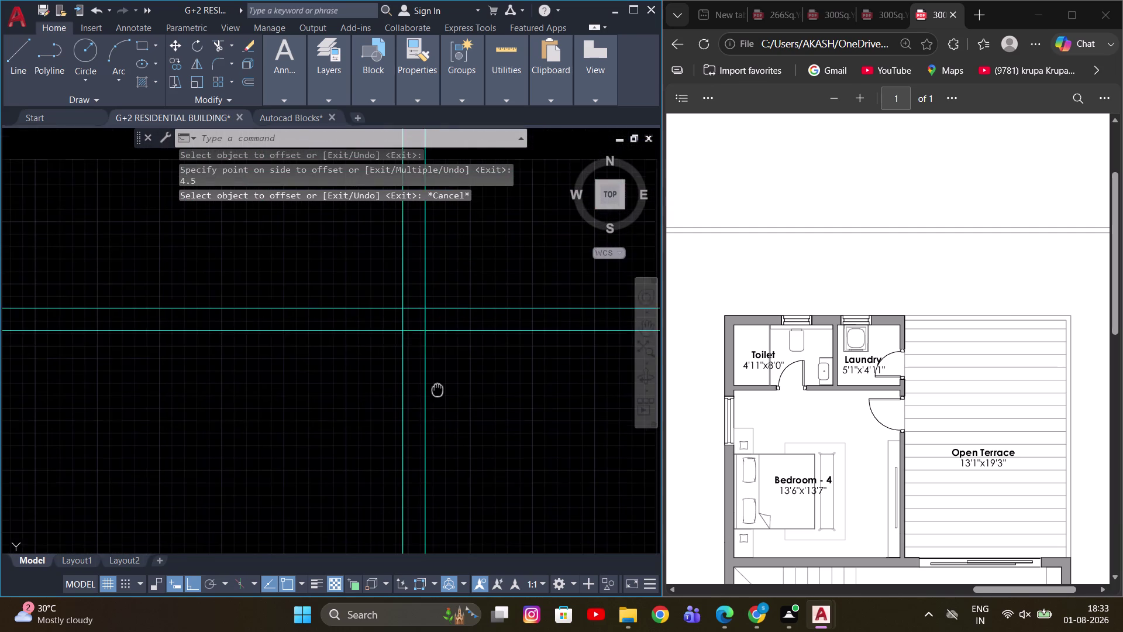
middle_drag(437, 391, 438, 407)
Trim the crossing partition line segments with a fence across the room.
key(t)
key(r)
scroll(up, 3)
key(space)
click(258, 368)
scroll(down, 3)
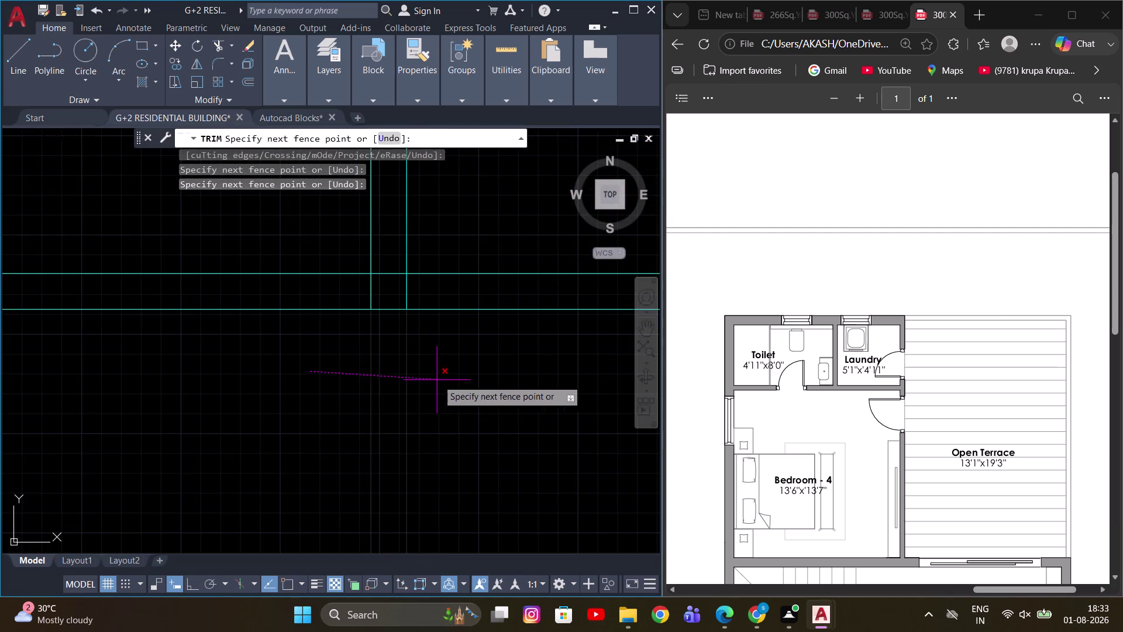
click(470, 384)
scroll(down, 3)
key(Escape)
scroll(up, 3)
key(Escape)
scroll(down, 3)
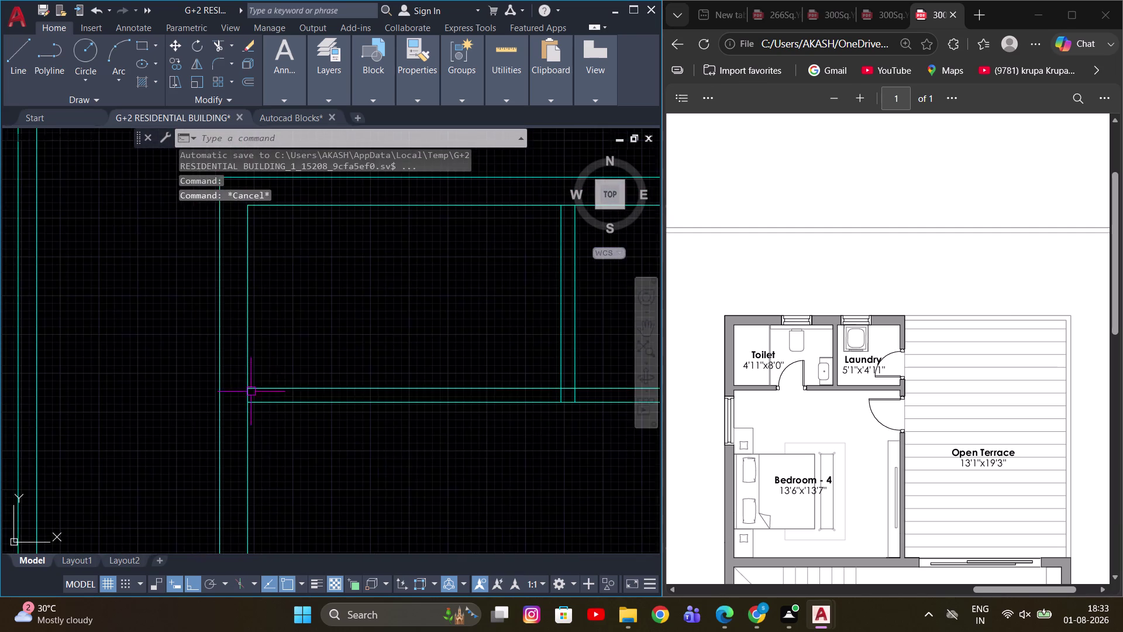
middle_drag(383, 341, 333, 373)
key(Escape)
middle_drag(529, 399, 461, 397)
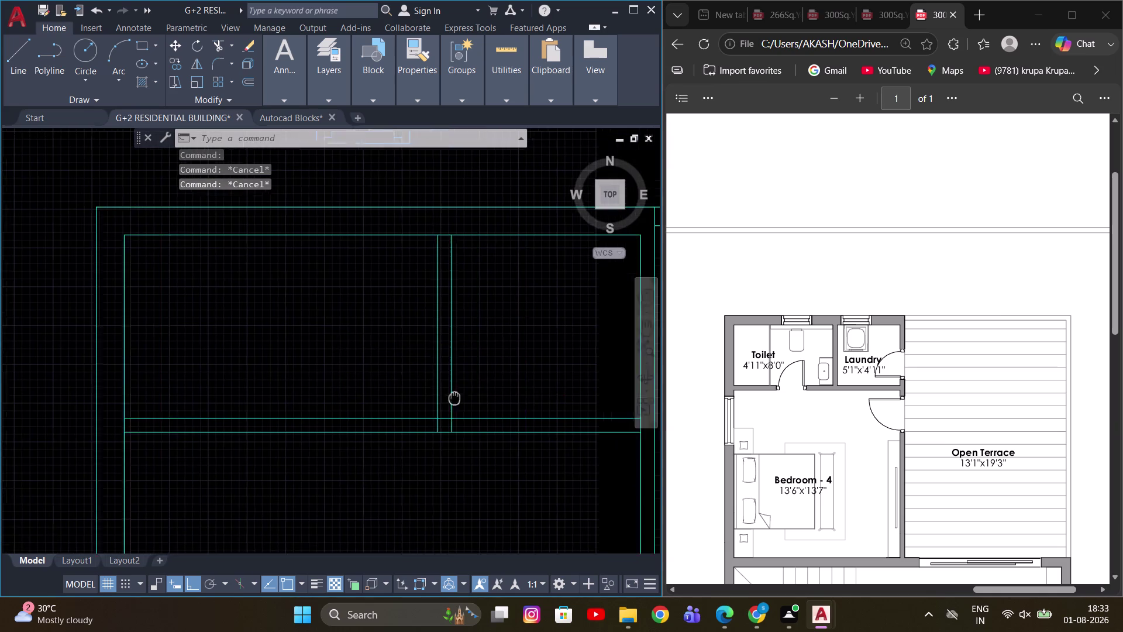
middle_drag(461, 397, 431, 393)
Extend both partition lines at the right end to meet the wall.
scroll(up, 3)
middle_drag(228, 382, 274, 339)
scroll(down, 3)
scroll(down, 3)
middle_drag(270, 385, 289, 342)
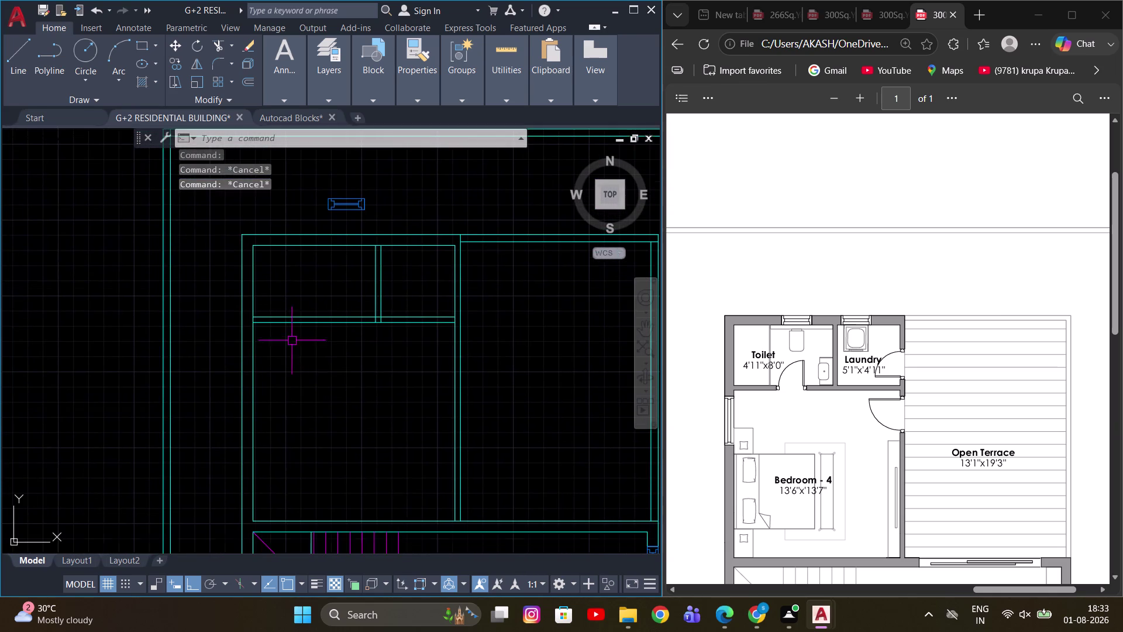
middle_drag(346, 357, 366, 332)
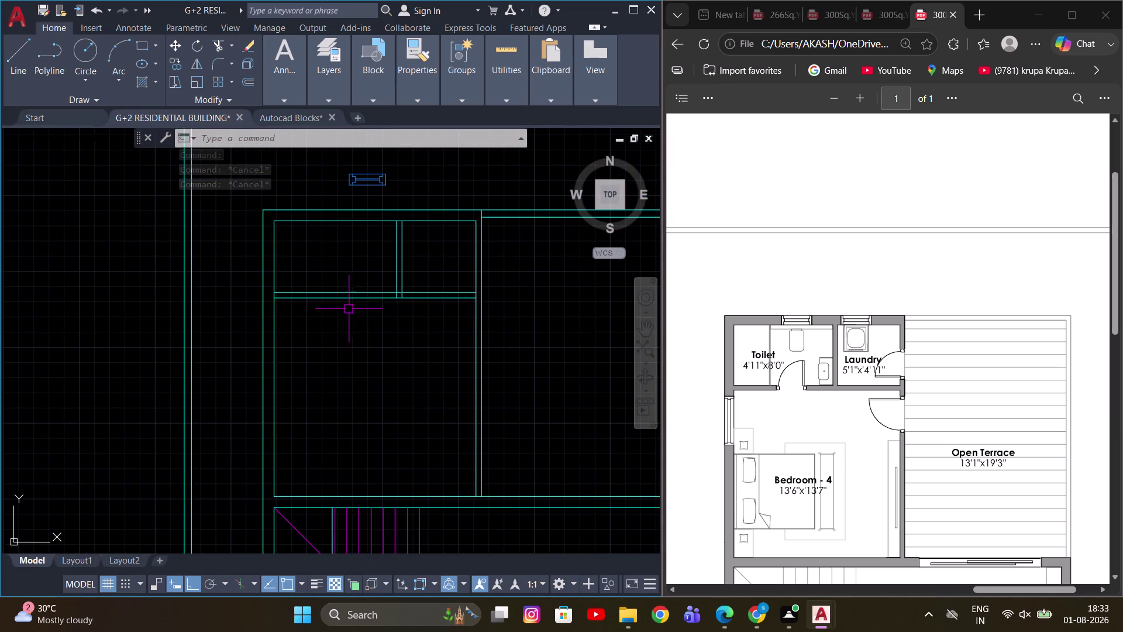
scroll(up, 3)
scroll(down, 3)
middle_drag(333, 305, 353, 344)
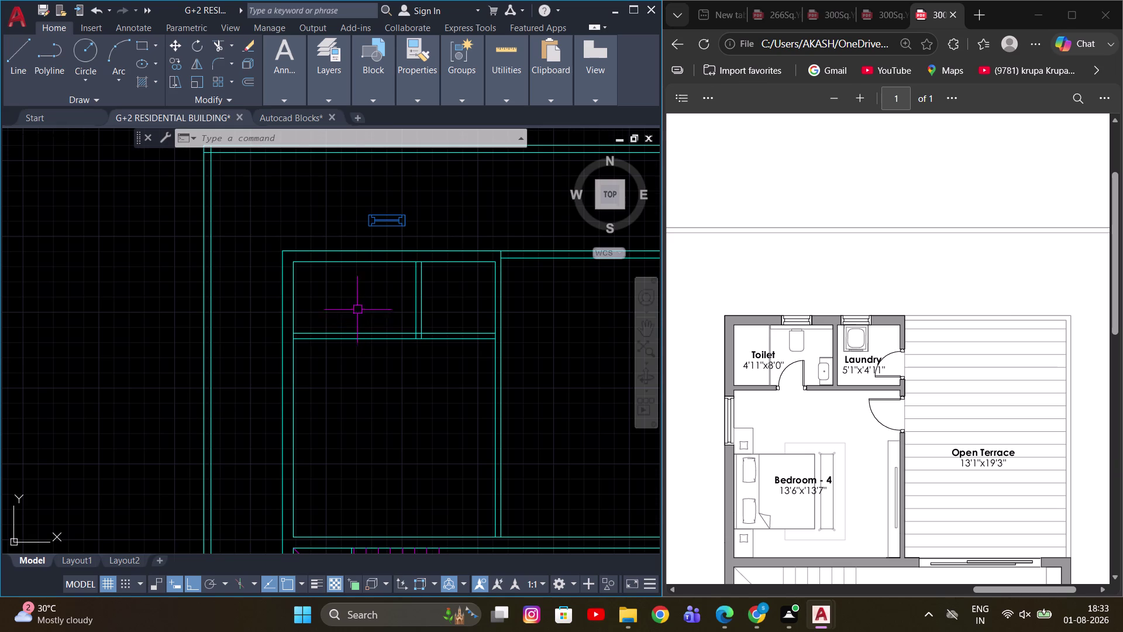
scroll(up, 3)
middle_drag(356, 305, 354, 283)
middle_drag(354, 283, 345, 318)
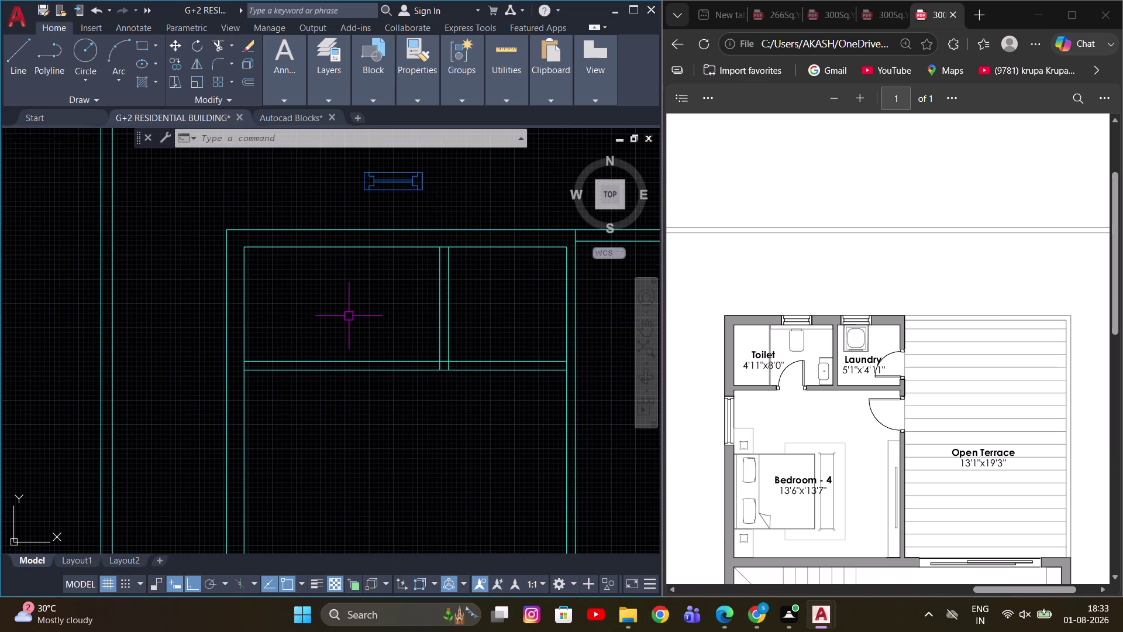
scroll(down, 3)
middle_drag(376, 364, 365, 312)
scroll(up, 3)
middle_drag(355, 261, 426, 365)
scroll(up, 3)
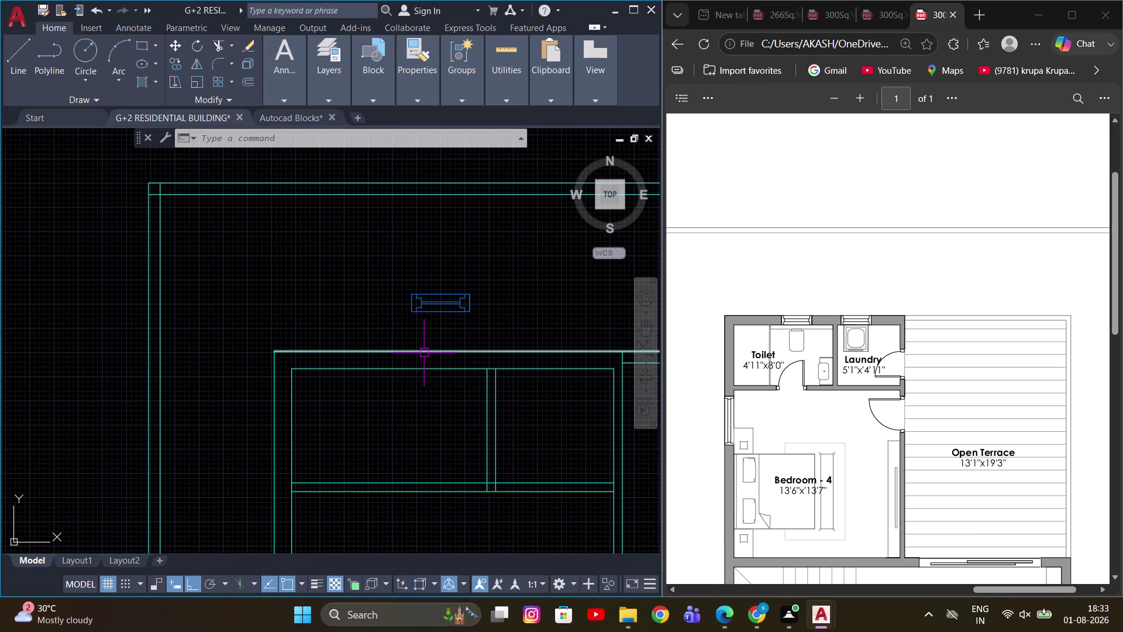
middle_drag(479, 364, 366, 329)
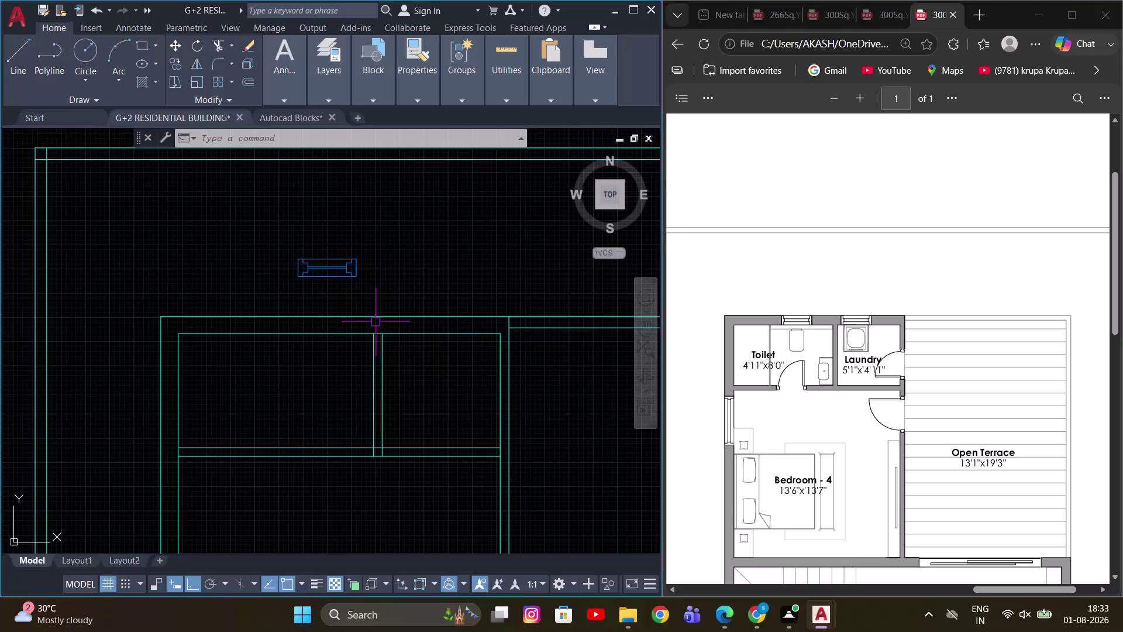
middle_drag(498, 367, 444, 348)
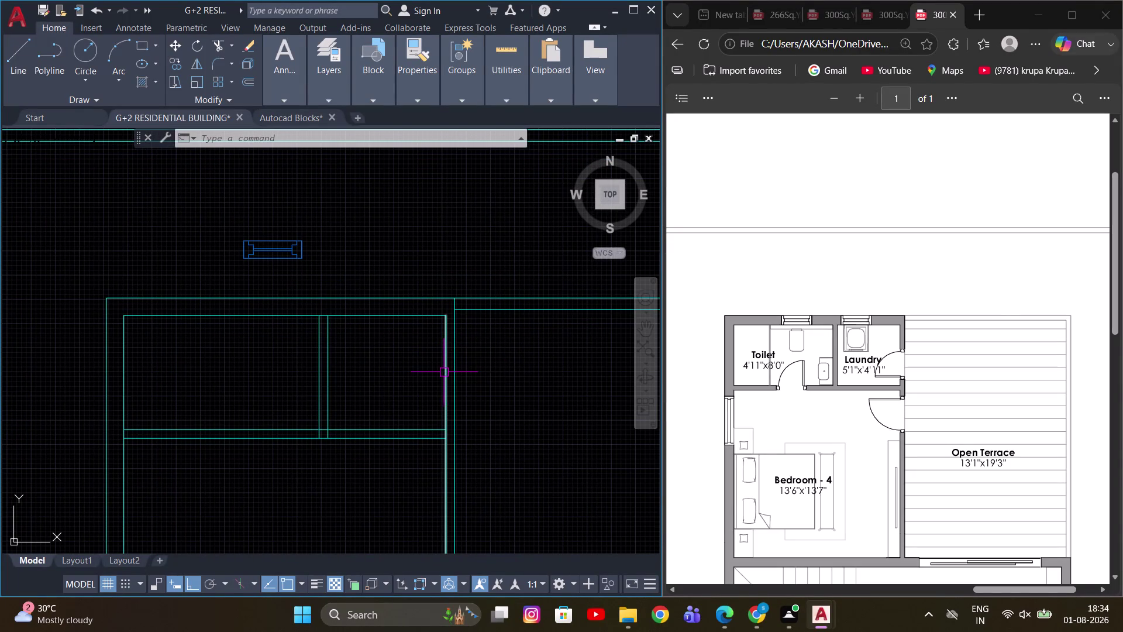
middle_click(452, 379)
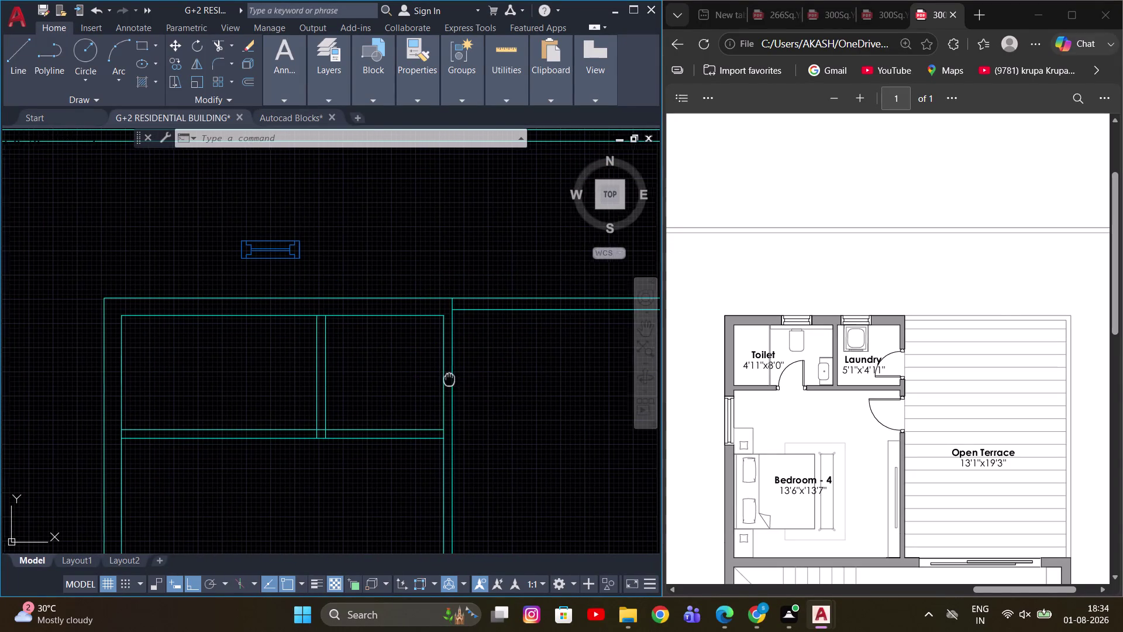
scroll(up, 3)
middle_drag(440, 446, 442, 422)
middle_drag(456, 400, 418, 425)
key(e)
key(x)
key(space)
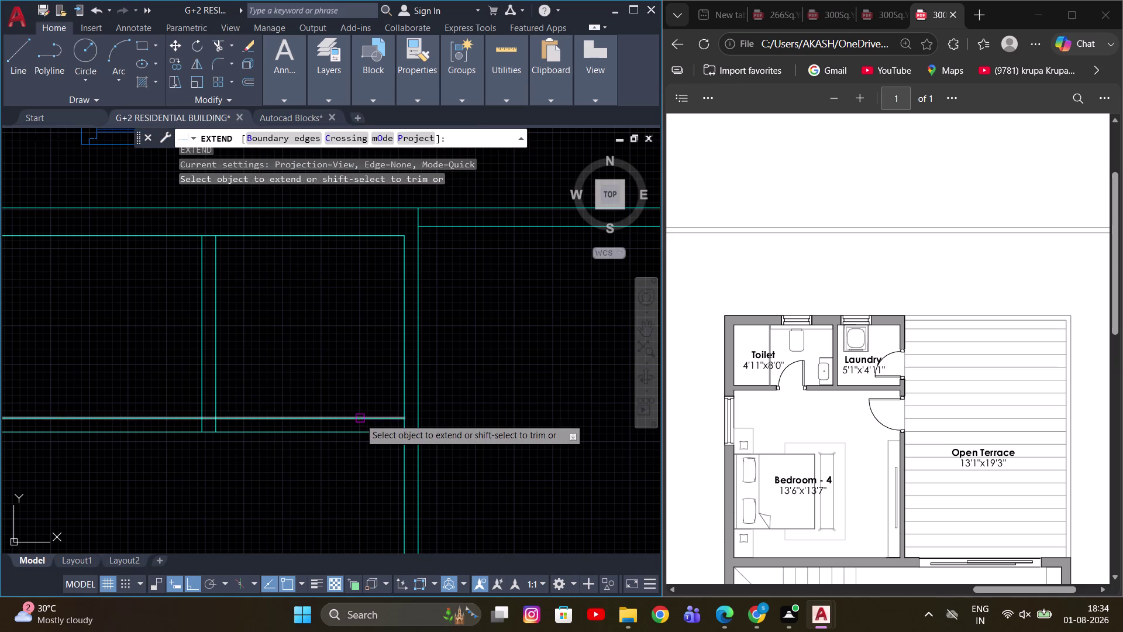
click(373, 415)
click(384, 432)
key(Escape)
Offset the partition line 6" to give the new wall its thickness.
scroll(down, 3)
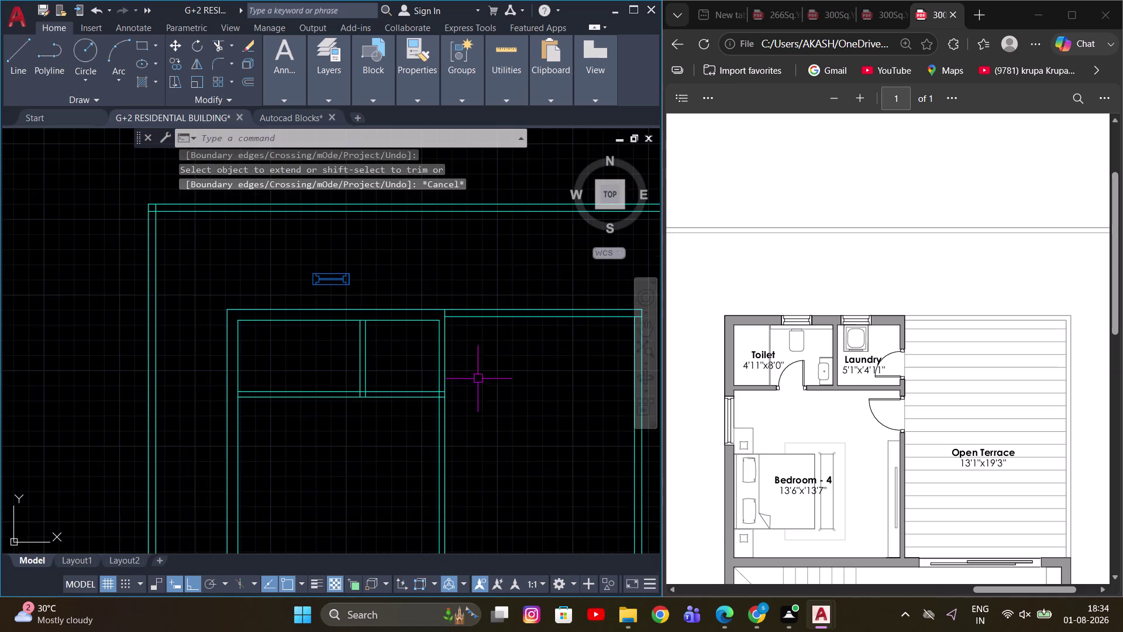
middle_drag(495, 382, 430, 393)
scroll(up, 3)
key(o)
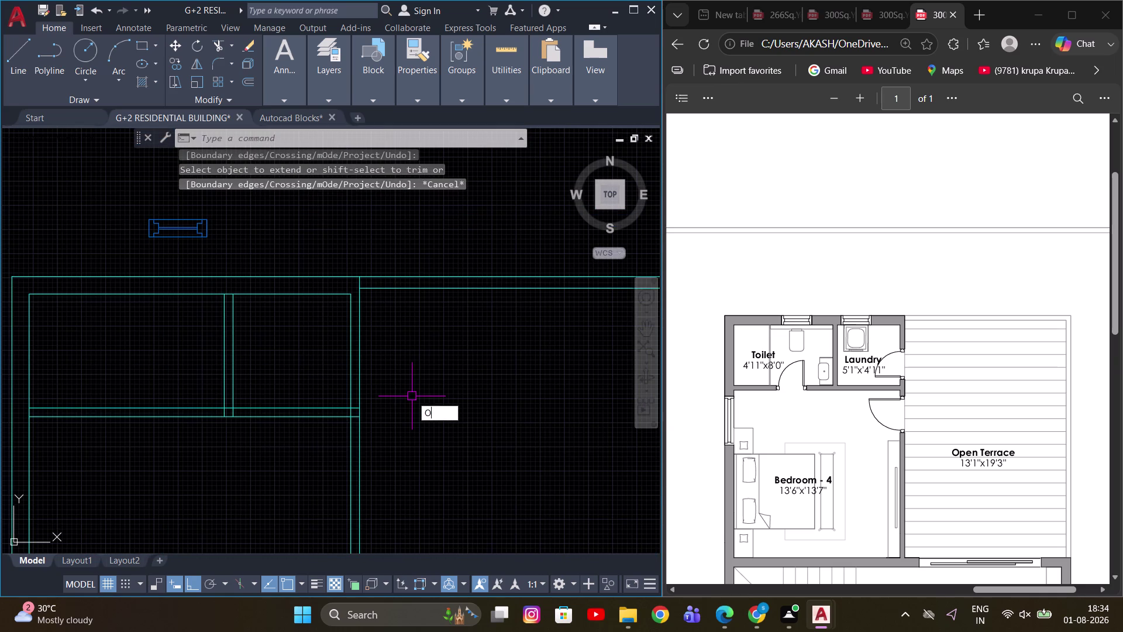
key(Return)
key(6)
key(Return)
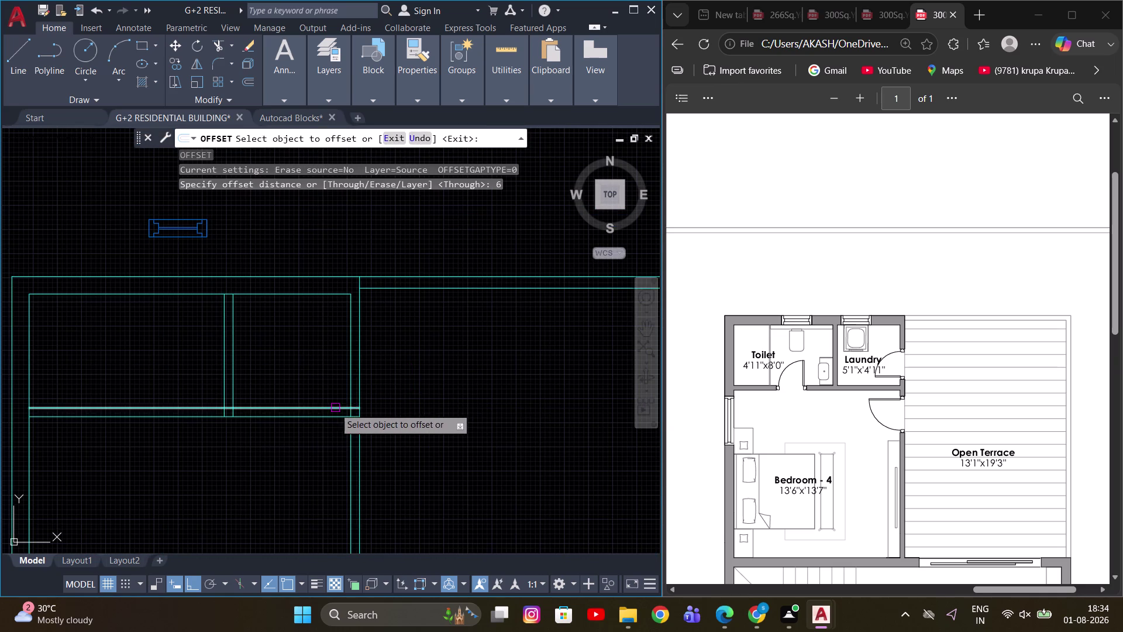
drag(335, 408, 332, 400)
scroll(up, 3)
click(322, 335)
drag(349, 464, 344, 484)
click(336, 517)
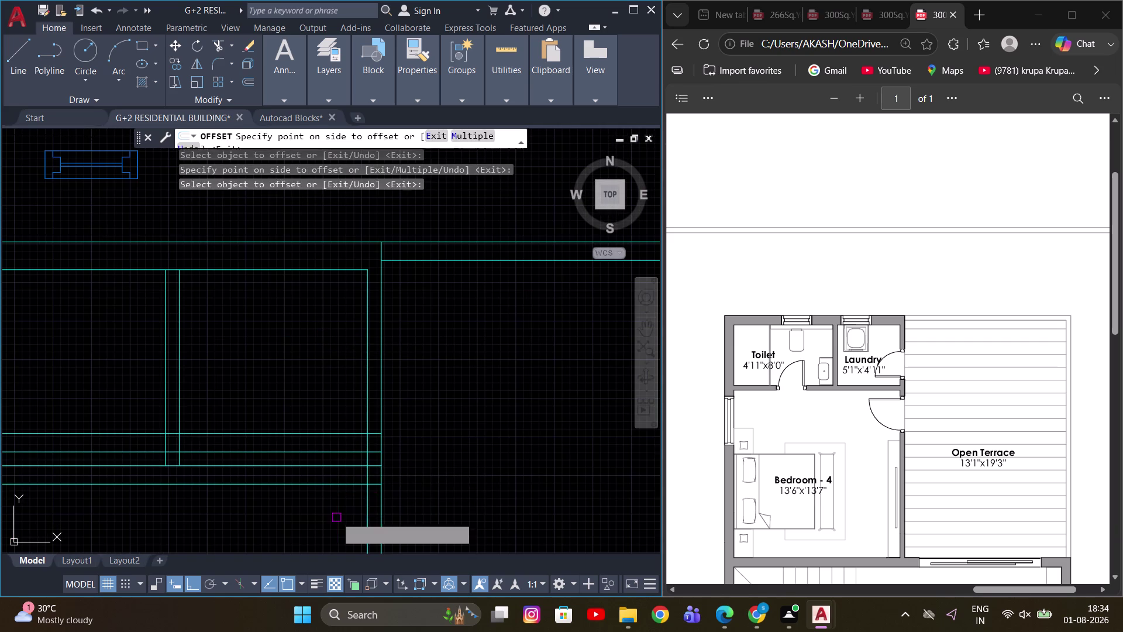
middle_drag(408, 425, 397, 344)
middle_drag(382, 341, 372, 390)
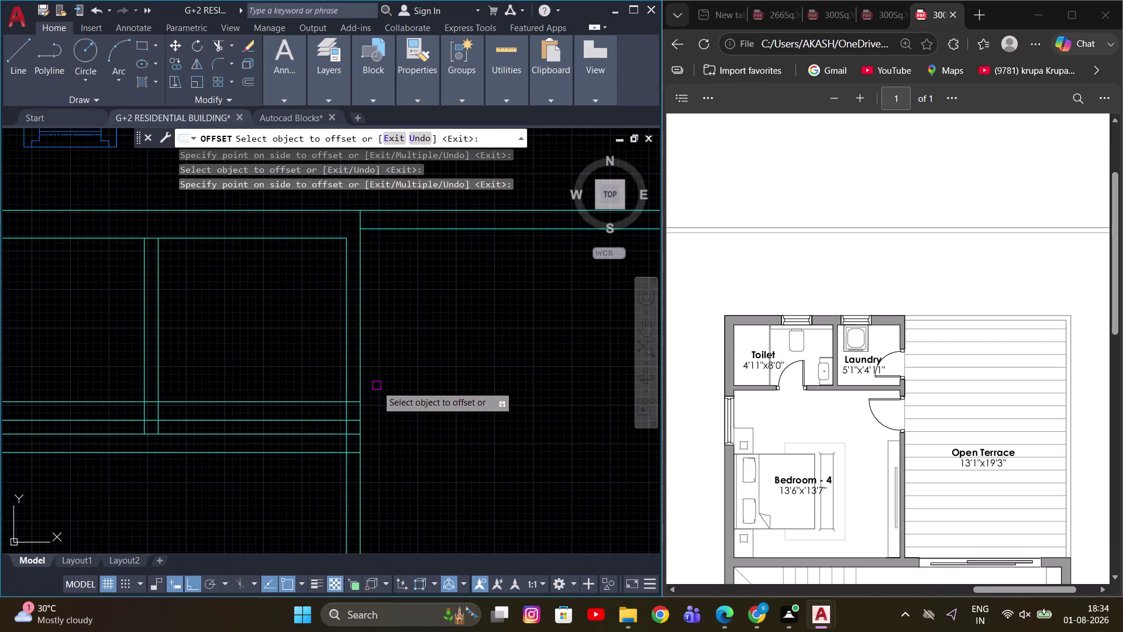
key(Escape)
key(space)
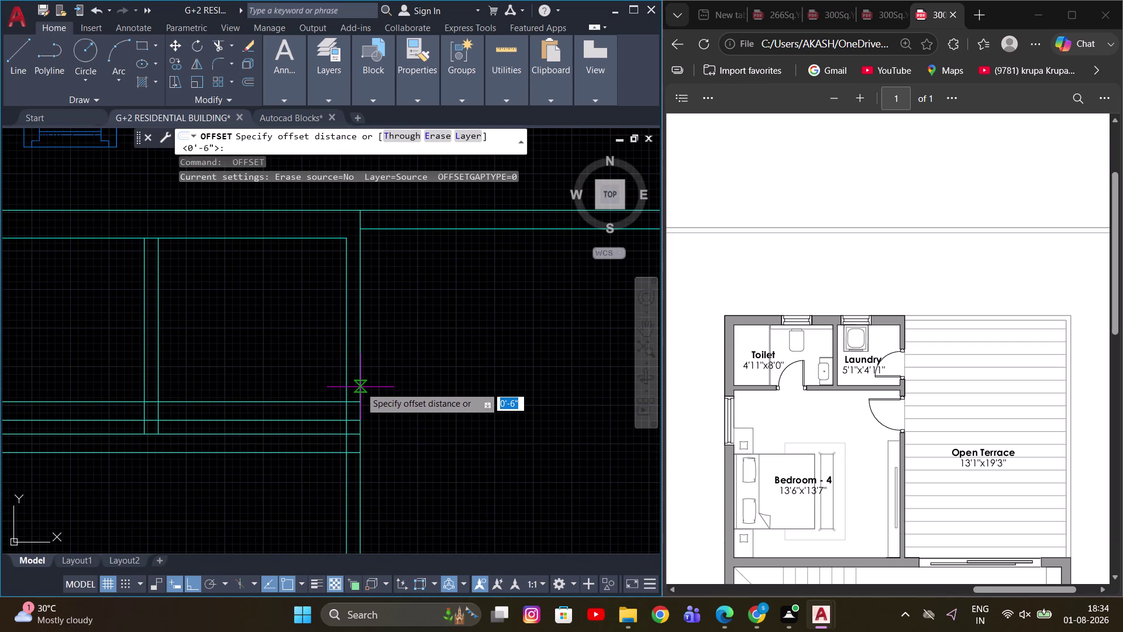
key(2)
key(apostrophe)
key(Escape)
key(Escape)
scroll(up, 3)
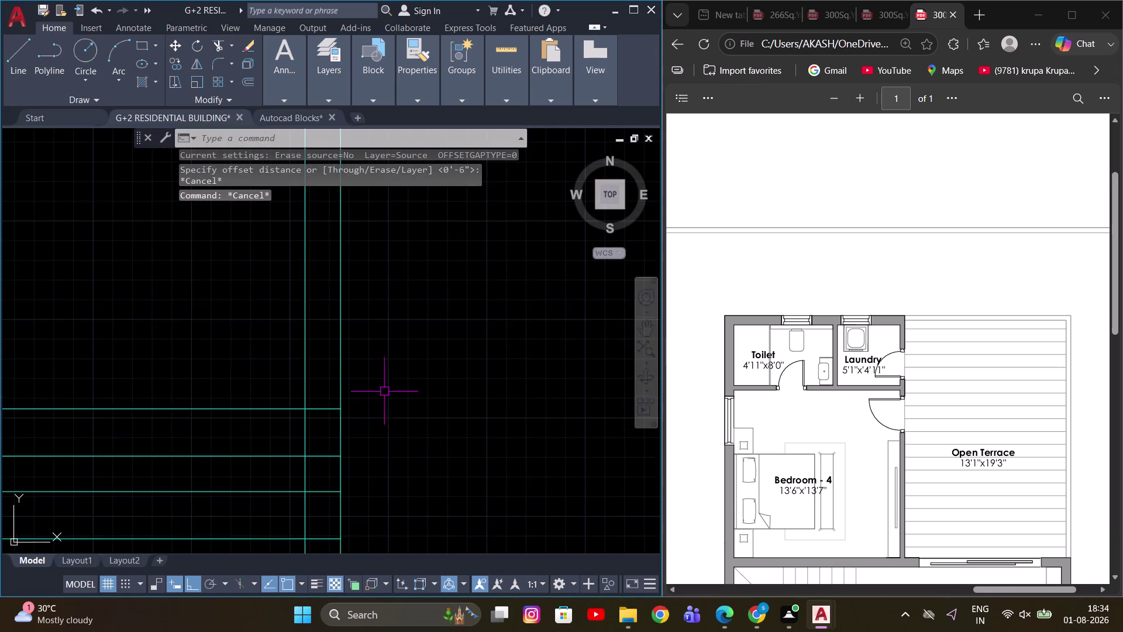
Offset guide lines through 2' and 3'4" from the lower partition wall line.
middle_drag(385, 390, 333, 385)
text(O)
key(space)
key(t)
key(space)
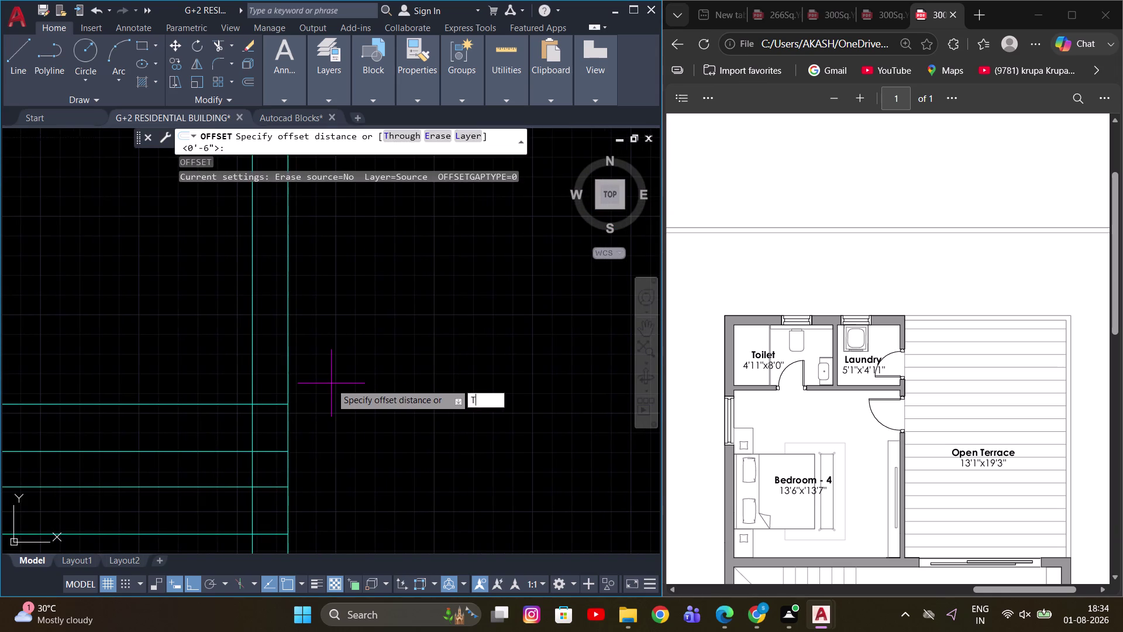
drag(237, 401, 237, 389)
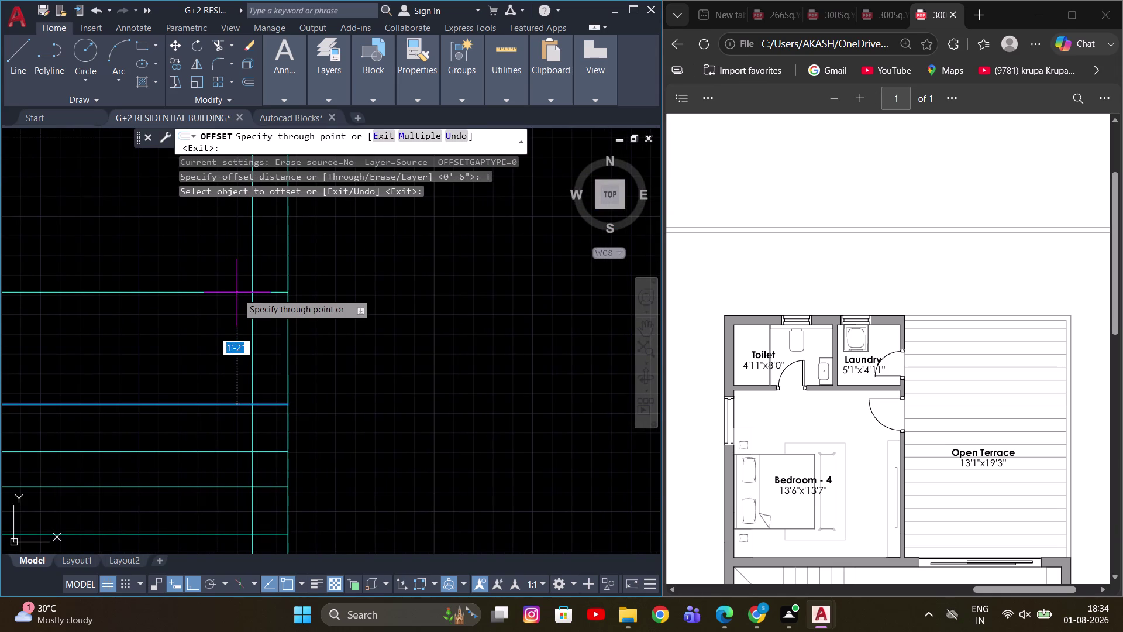
key(apostrophe)
key(BackSpace)
key(2)
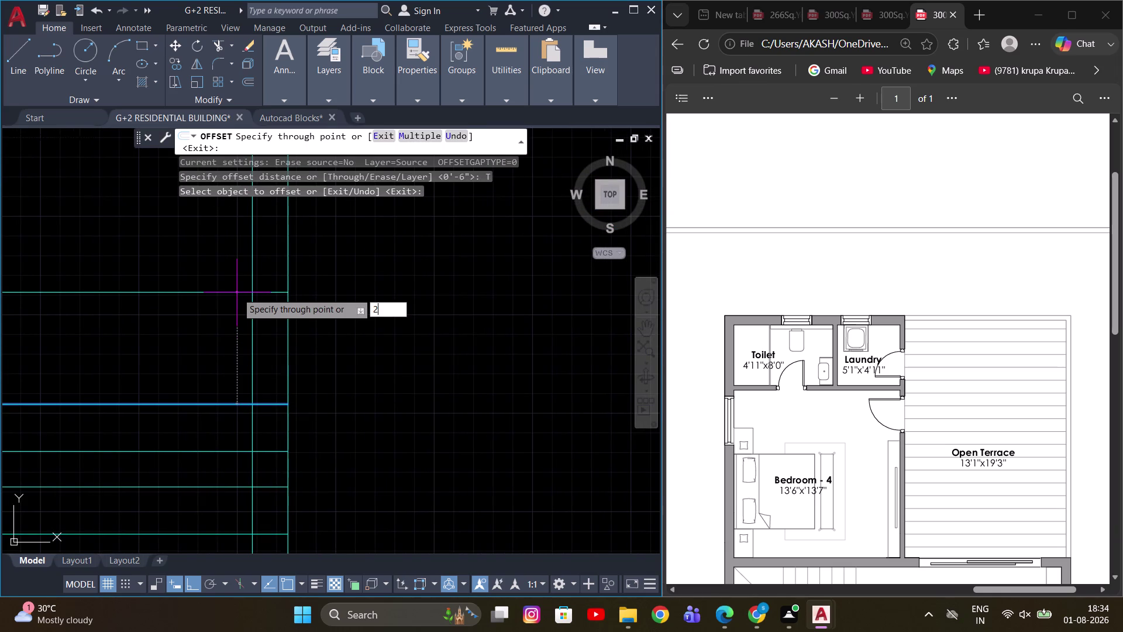
key(apostrophe)
key(Return)
scroll(down, 3)
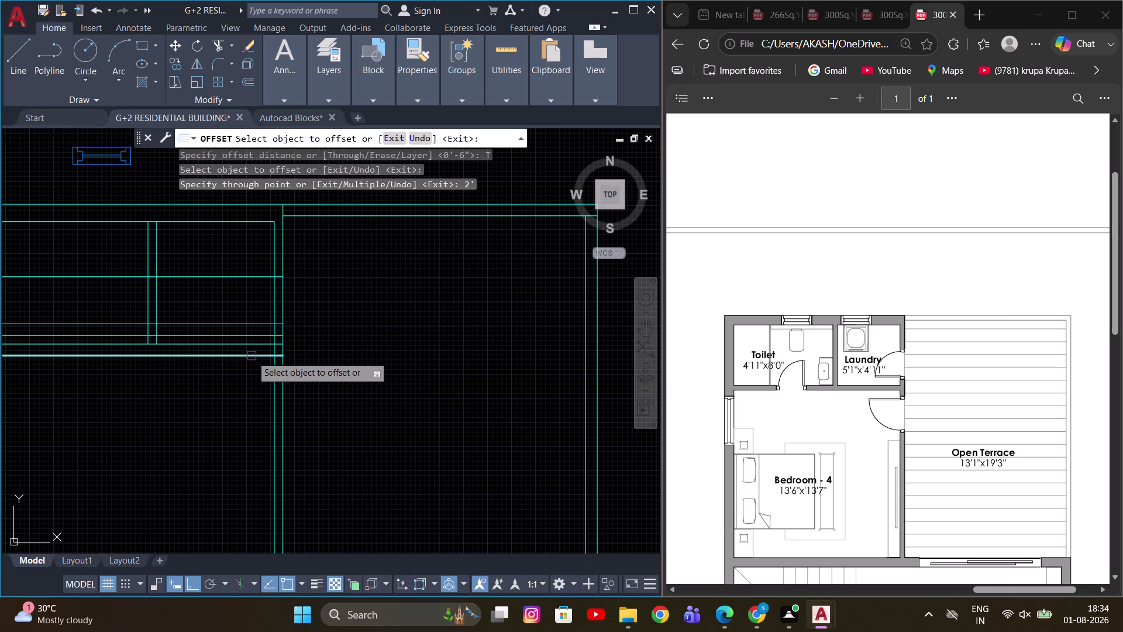
click(251, 355)
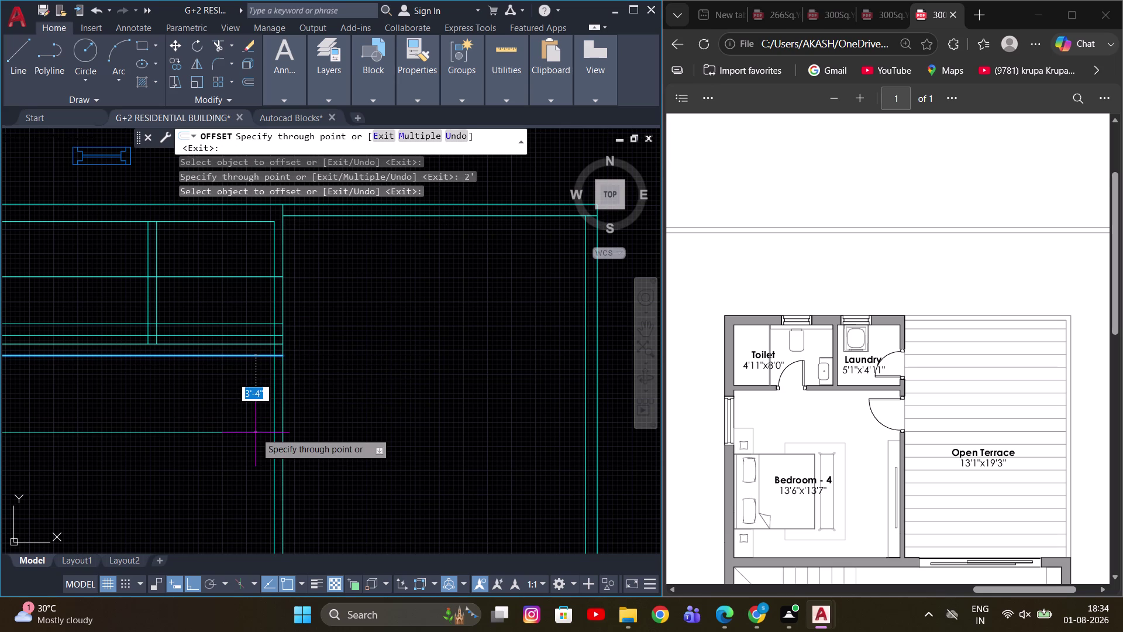
key(3)
key(apostrophe)
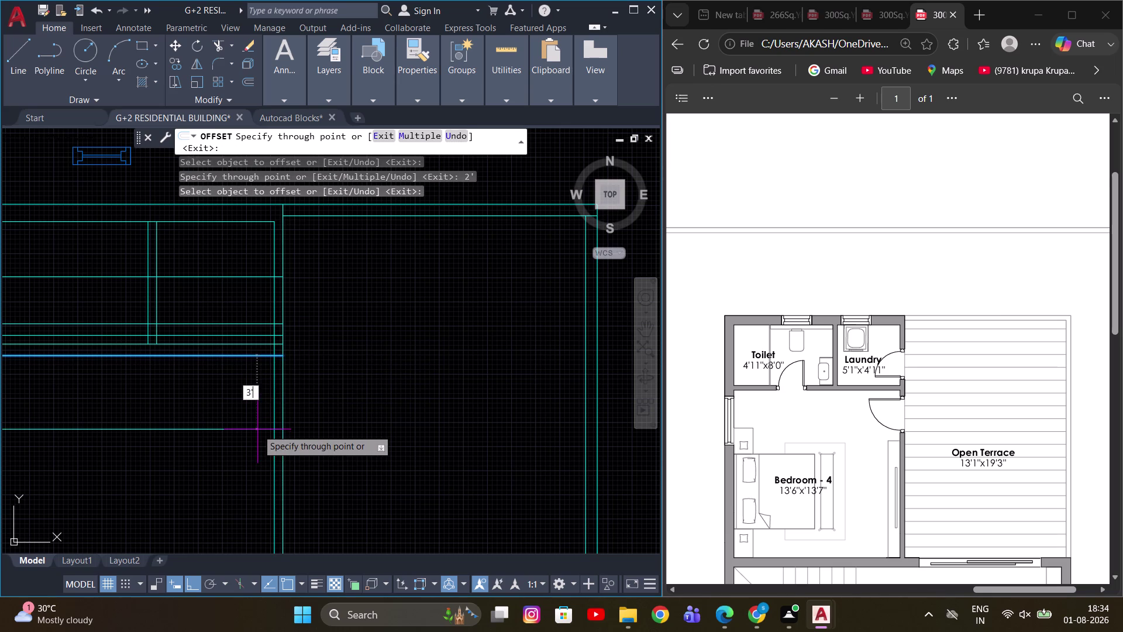
key(Return)
scroll(up, 3)
middle_drag(286, 386, 305, 337)
key(Escape)
Fence-trim the wall lines between the guides to clear the opening.
middle_drag(319, 340, 225, 307)
key(Escape)
text(TR)
key(space)
drag(258, 319, 159, 331)
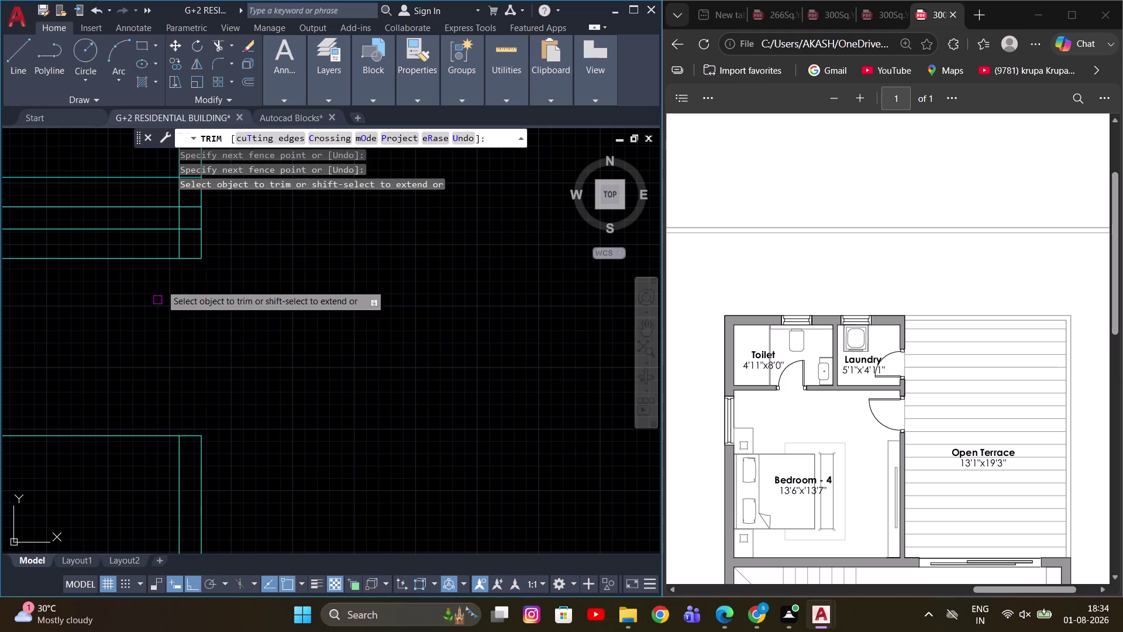
drag(168, 243, 114, 471)
scroll(up, 3)
middle_drag(190, 331, 217, 499)
scroll(down, 3)
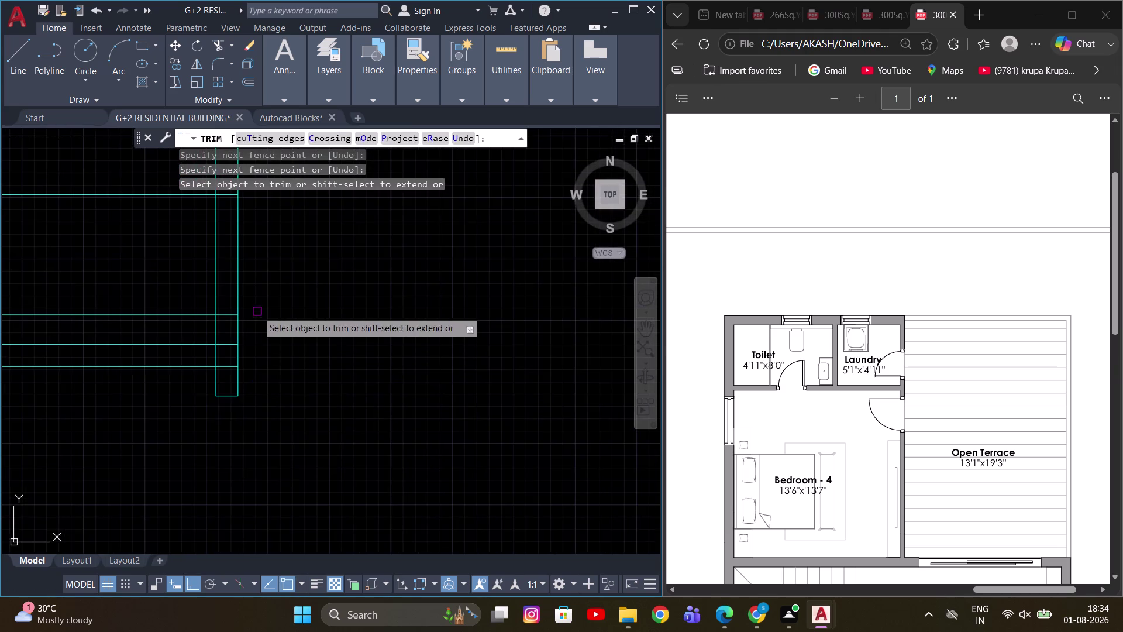
middle_drag(259, 301, 270, 382)
drag(275, 316, 172, 309)
drag(183, 237, 198, 343)
scroll(up, 3)
drag(213, 366, 197, 405)
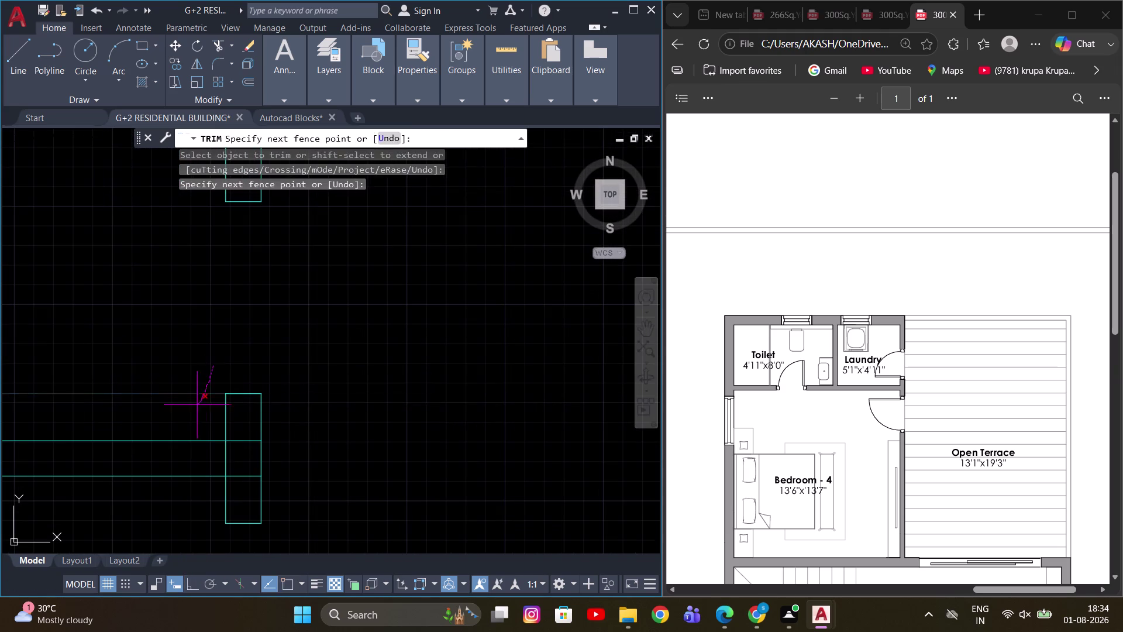
drag(197, 405, 196, 406)
scroll(up, 3)
drag(248, 420, 212, 491)
scroll(down, 3)
key(Escape)
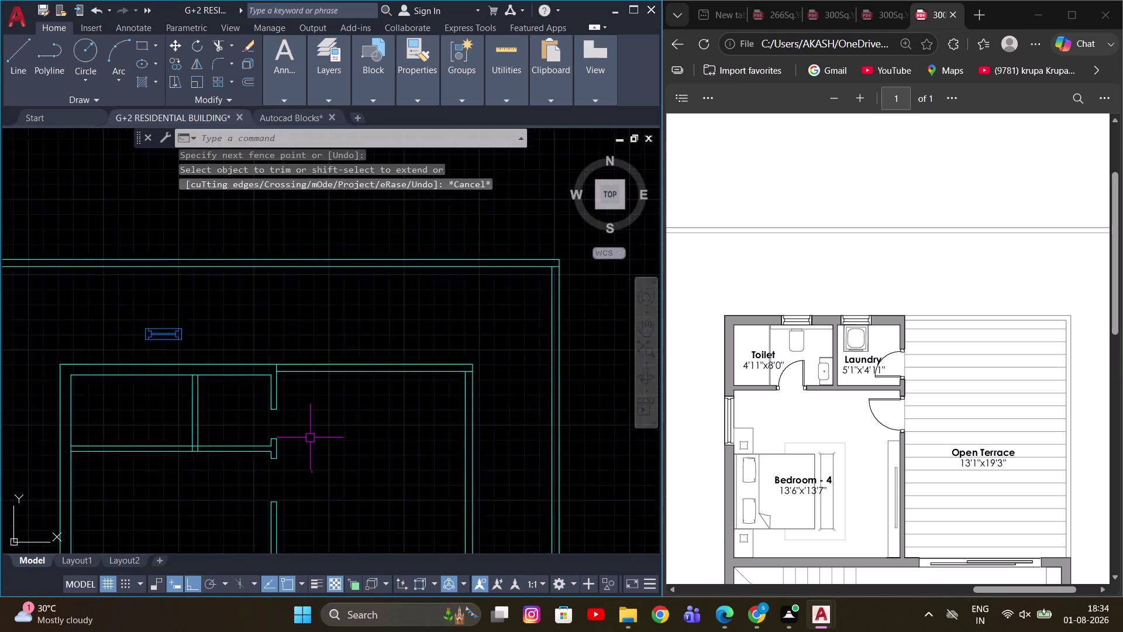
Pan across the plan to bring the upper rooms into view.
scroll(down, 3)
scroll(up, 3)
middle_drag(346, 439, 449, 427)
key(Escape)
scroll(up, 3)
middle_drag(423, 428, 495, 411)
scroll(up, 3)
scroll(up, 3)
middle_drag(324, 413, 473, 422)
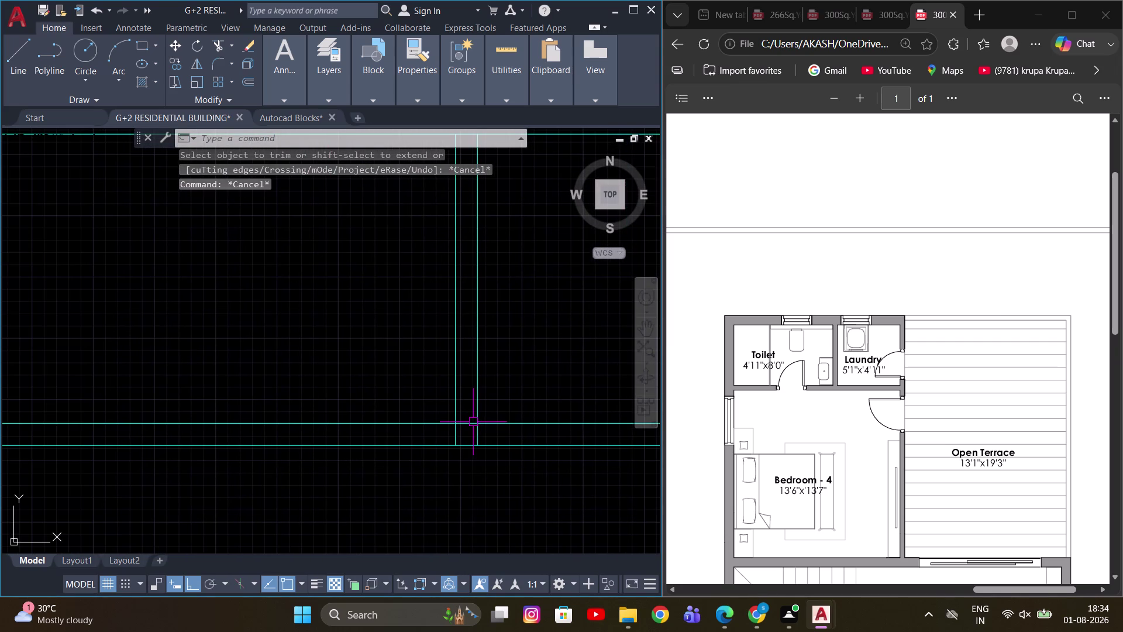
middle_drag(336, 424, 489, 411)
scroll(down, 3)
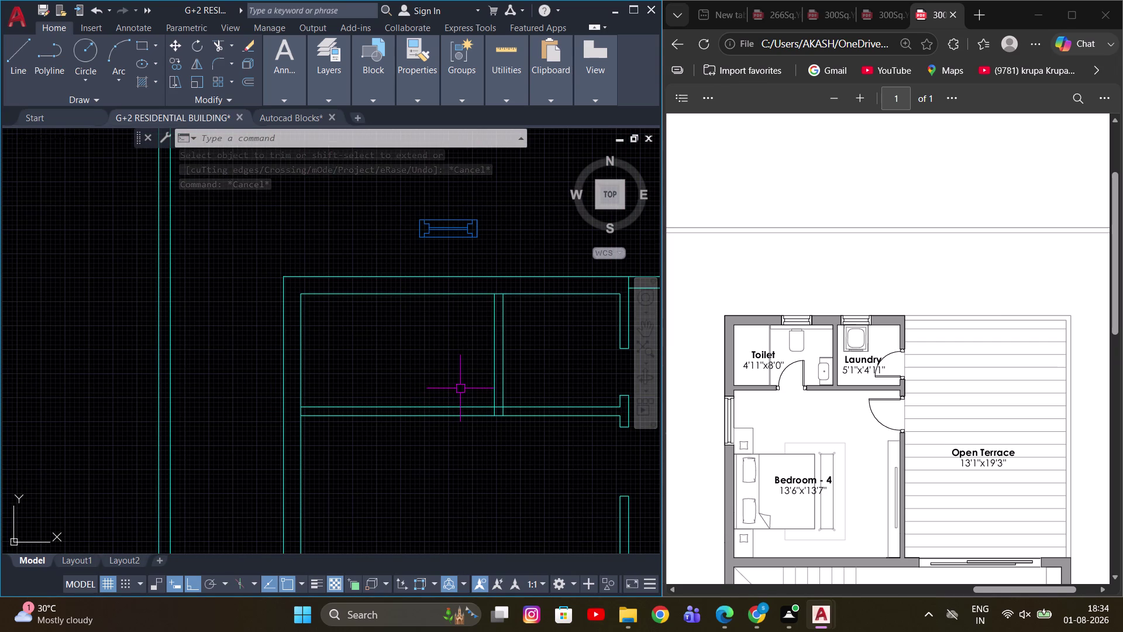
Offset door guide lines 2'6 and then 2' from the interior wall line.
key(Escape)
key(o)
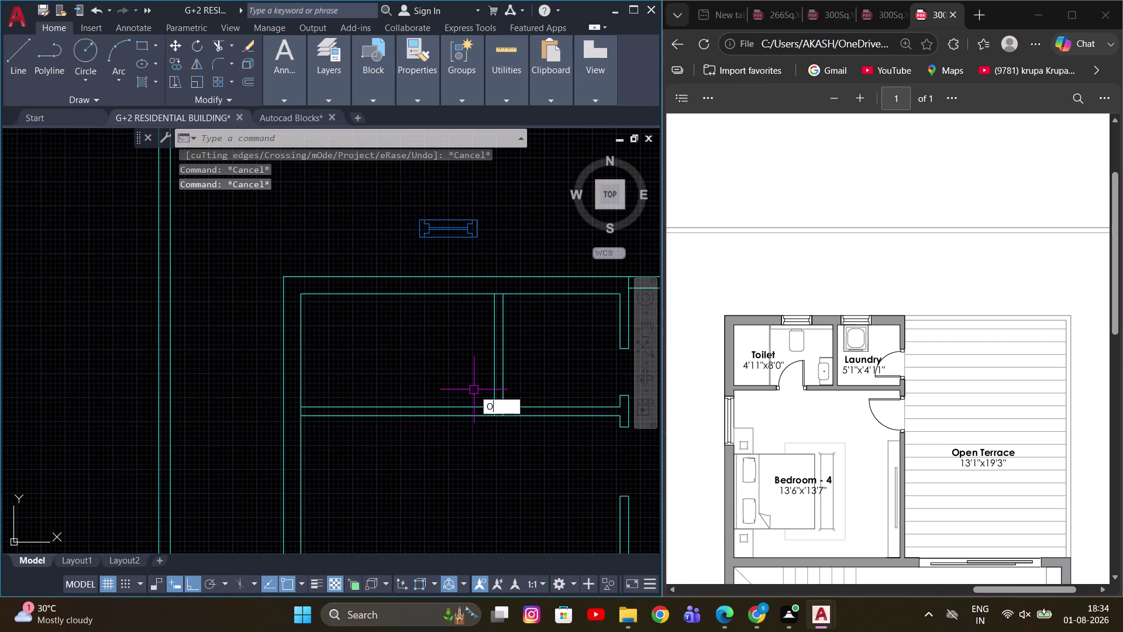
key(space)
text(T)
key(space)
click(494, 385)
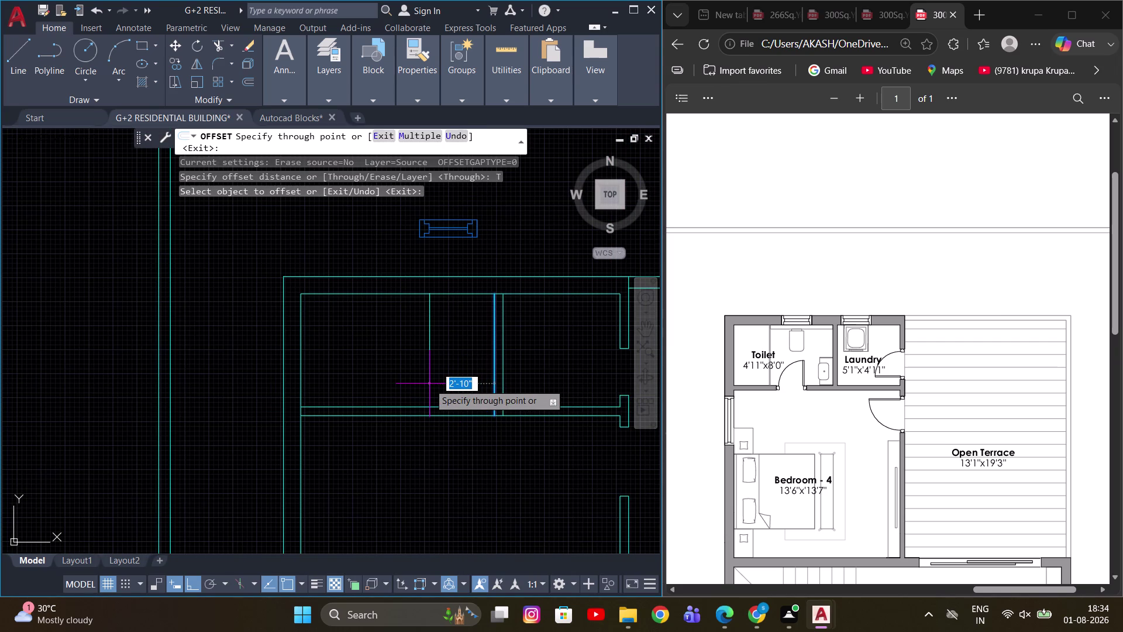
scroll(up, 3)
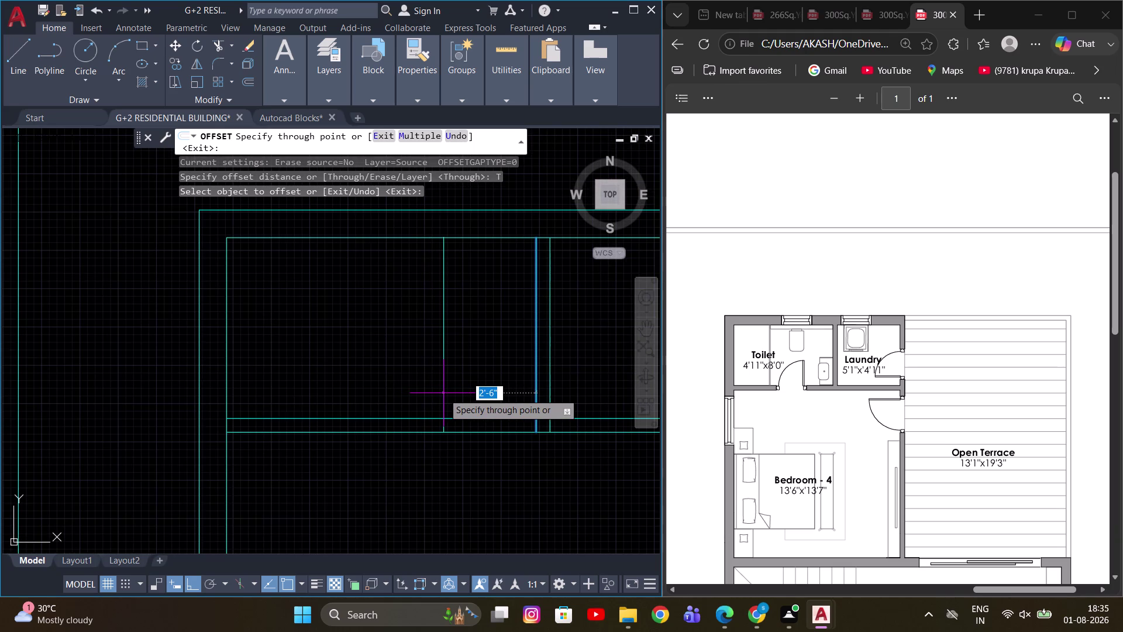
text(2'6)
key(Return)
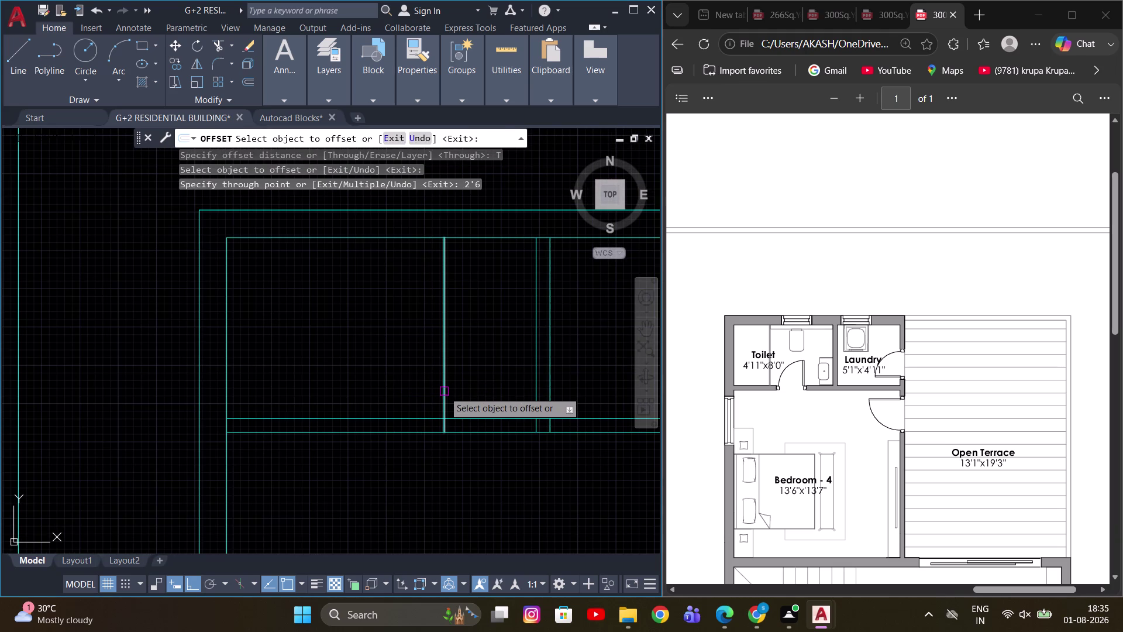
click(444, 391)
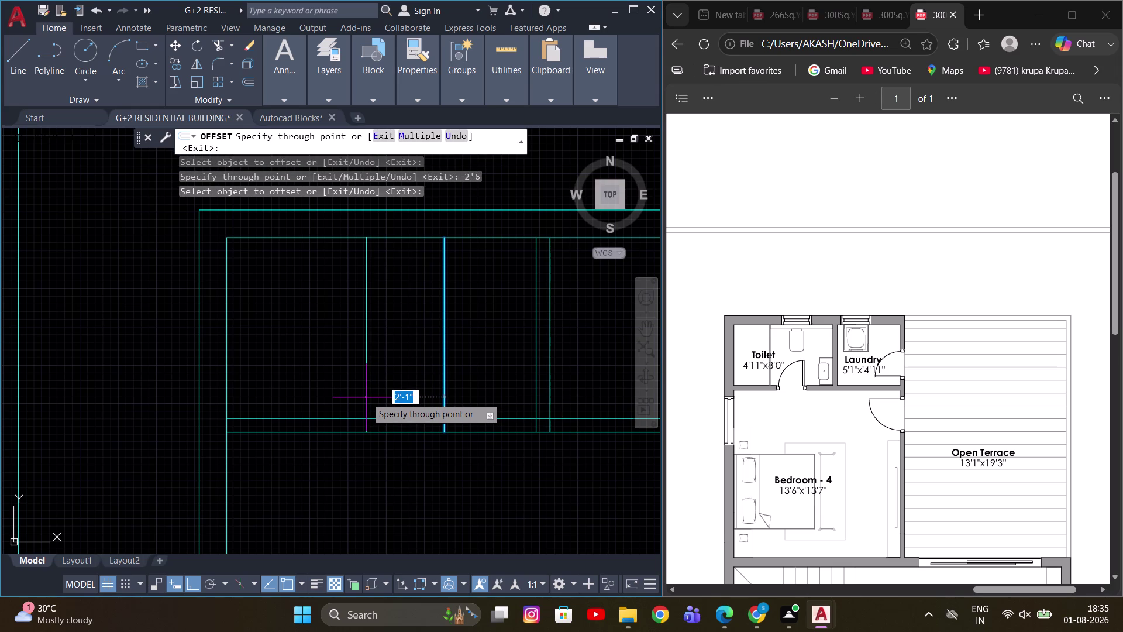
text(2')
key(Return)
middle_drag(420, 383, 501, 386)
key(Escape)
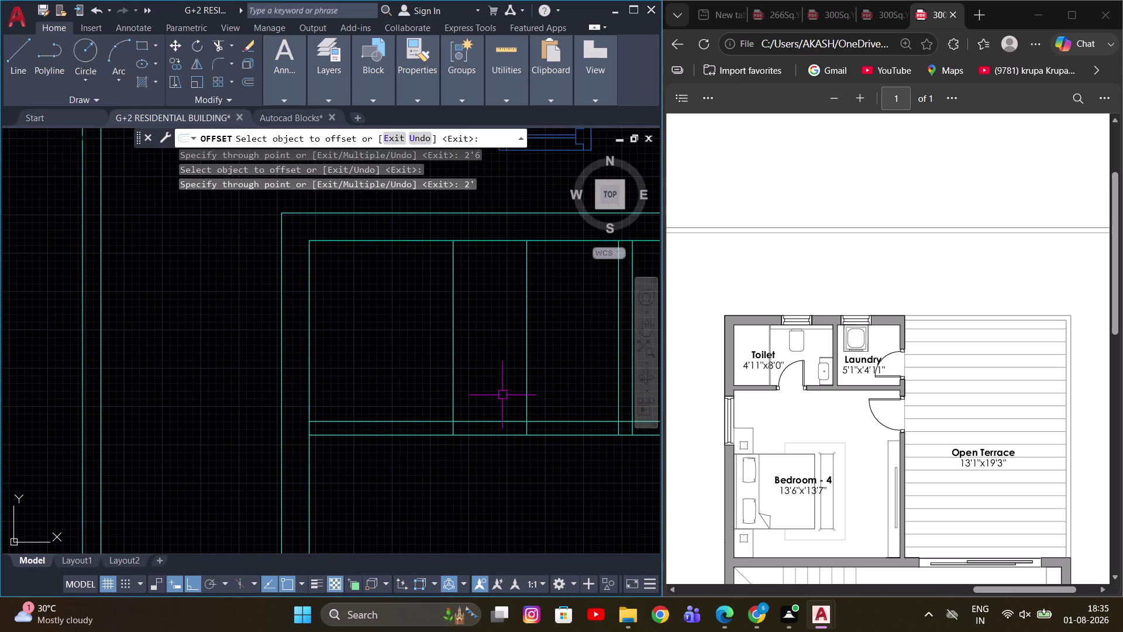
Fence-trim the partition wall segments between the guide lines to open the doorway.
scroll(up, 3)
middle_drag(481, 423, 368, 424)
key(t)
key(r)
key(space)
drag(408, 482, 374, 369)
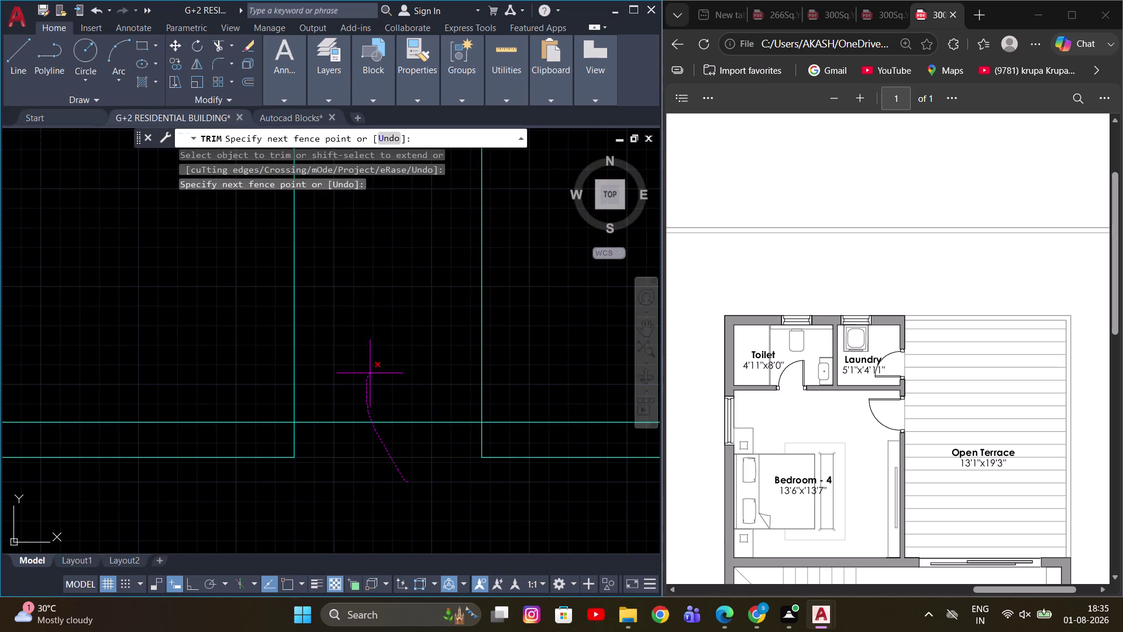
drag(374, 369, 278, 341)
scroll(down, 3)
scroll(up, 3)
key(Escape)
scroll(up, 3)
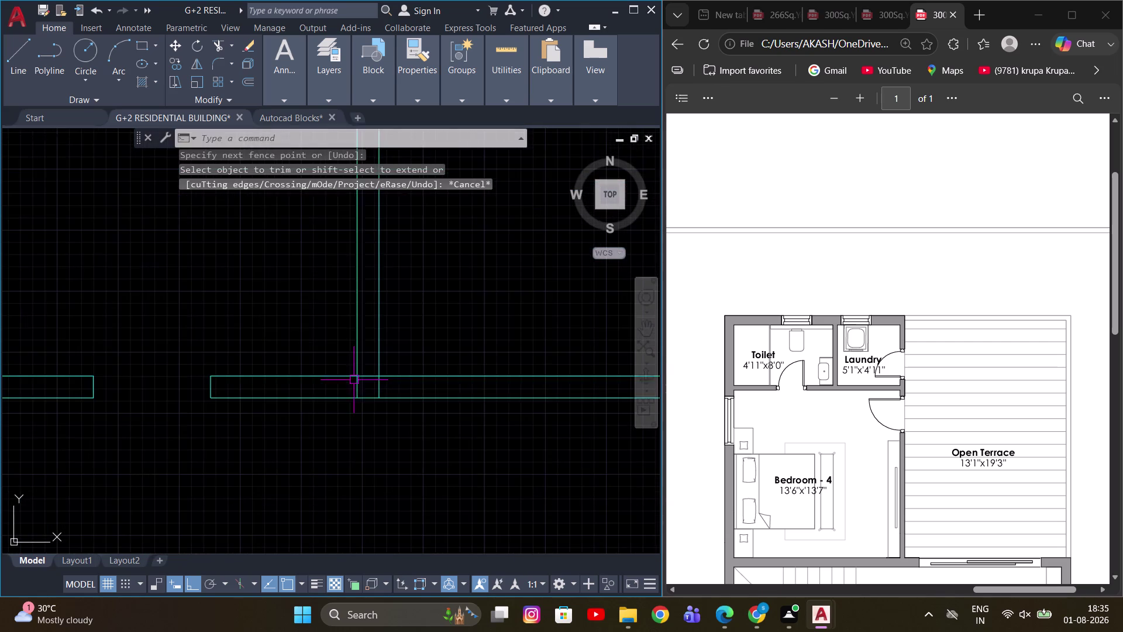
key(space)
scroll(up, 3)
drag(371, 366, 430, 415)
key(Escape)
scroll(down, 3)
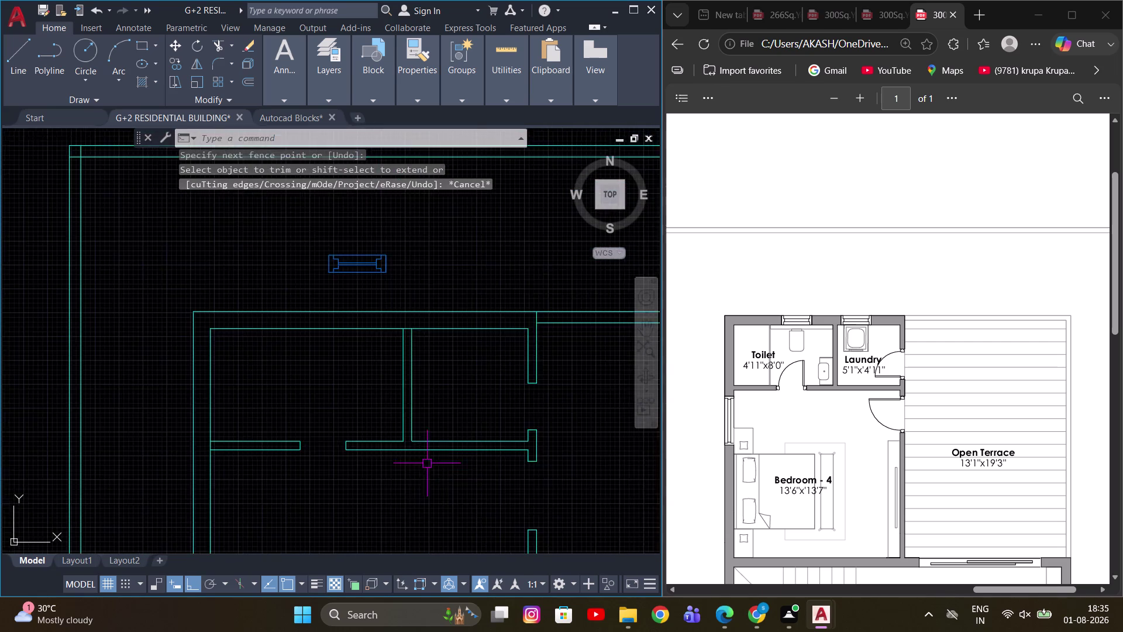
Pan the plan over to the toilet and bedroom area.
middle_drag(442, 470, 489, 381)
middle_drag(504, 420, 485, 446)
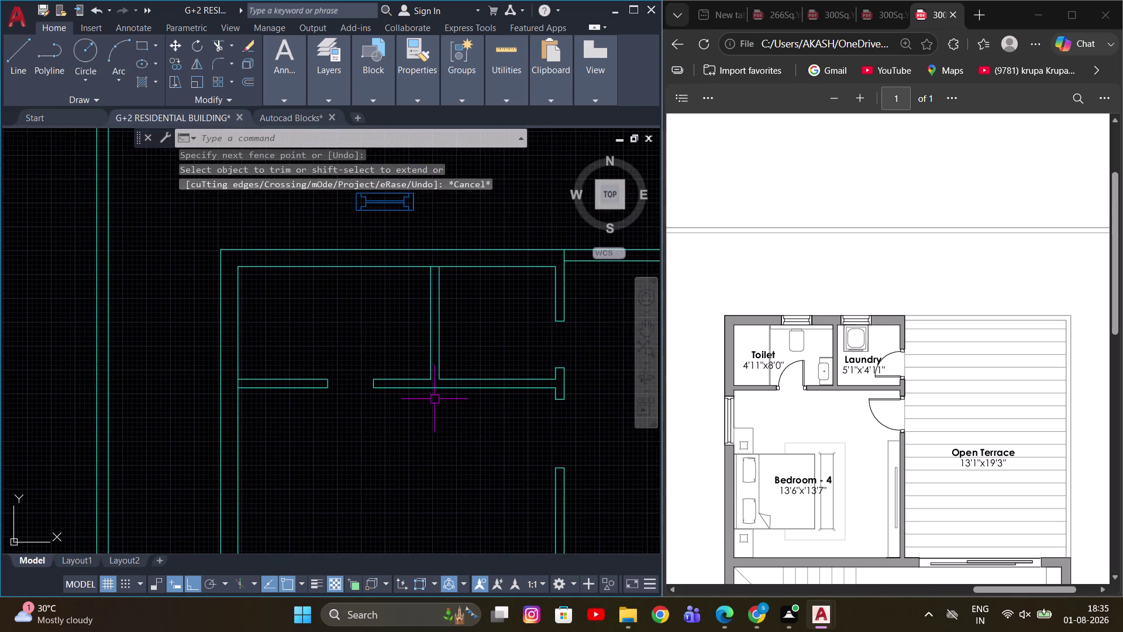
scroll(down, 3)
scroll(up, 3)
middle_drag(162, 422, 264, 397)
scroll(up, 3)
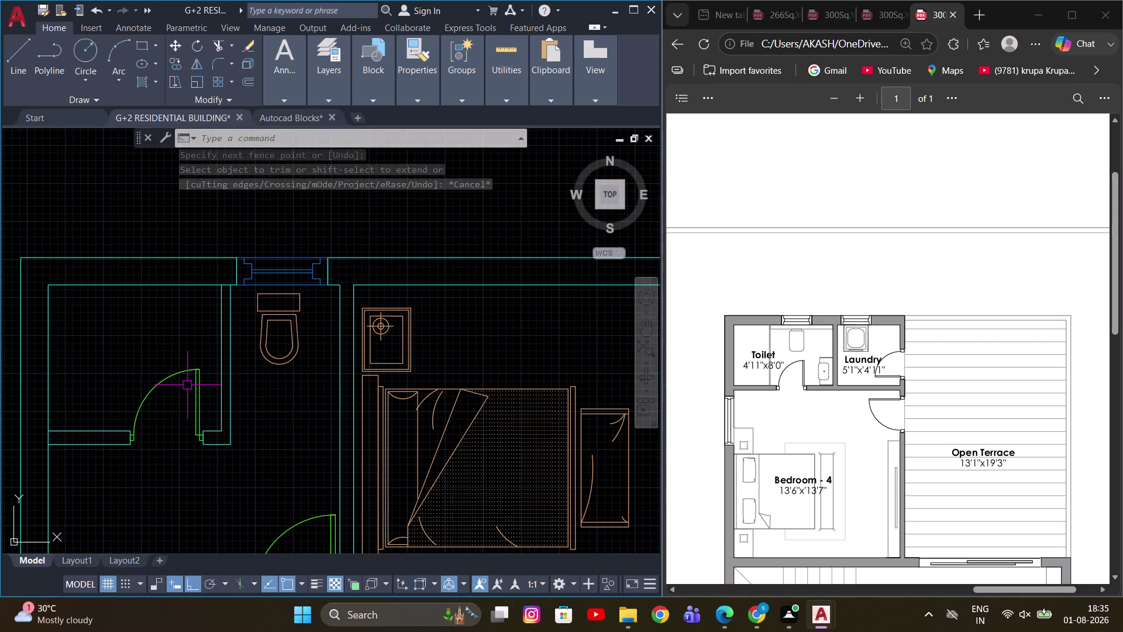
Copy the door from its hinge point into the new bedroom doorway.
click(188, 385)
click(143, 369)
key(c)
key(o)
key(space)
scroll(up, 3)
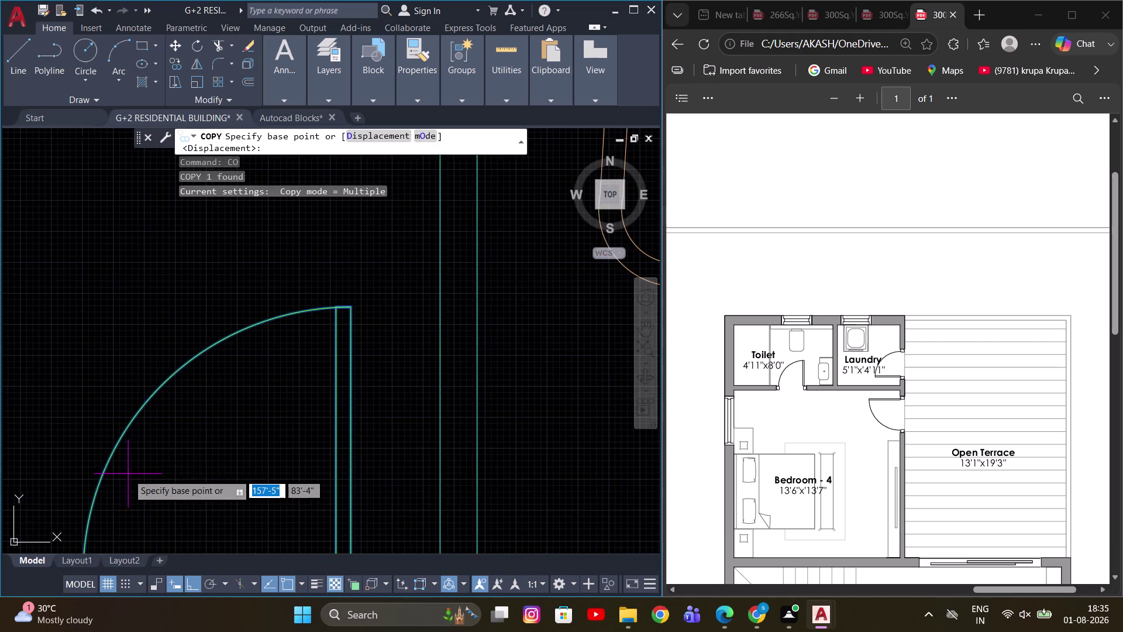
middle_drag(127, 450, 187, 302)
click(127, 441)
scroll(down, 3)
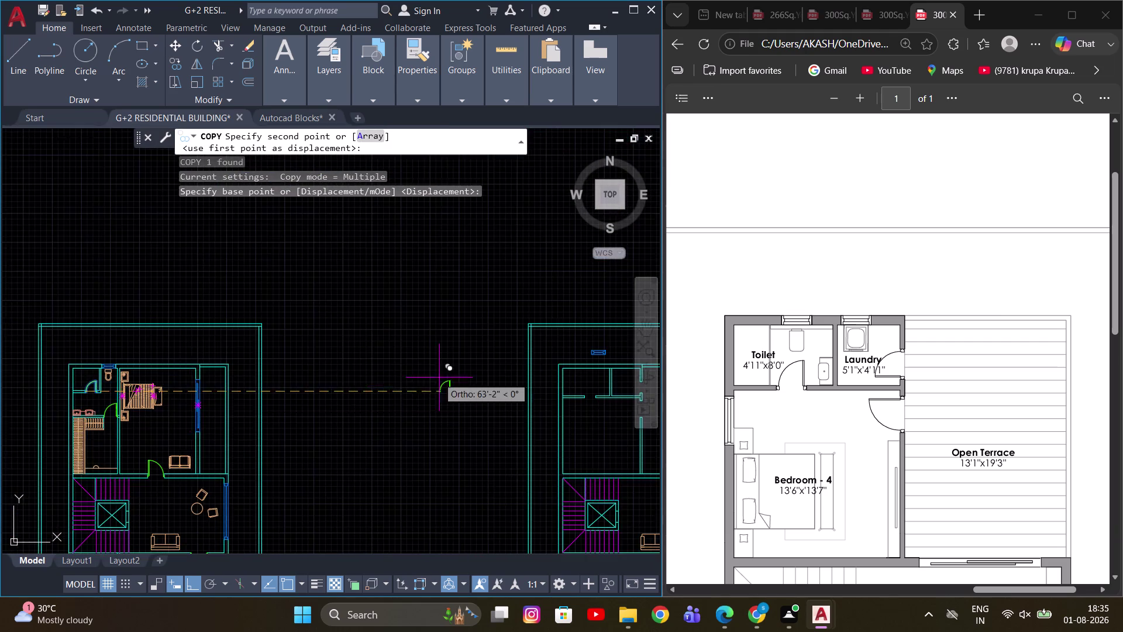
middle_drag(440, 377, 10, 370)
scroll(up, 3)
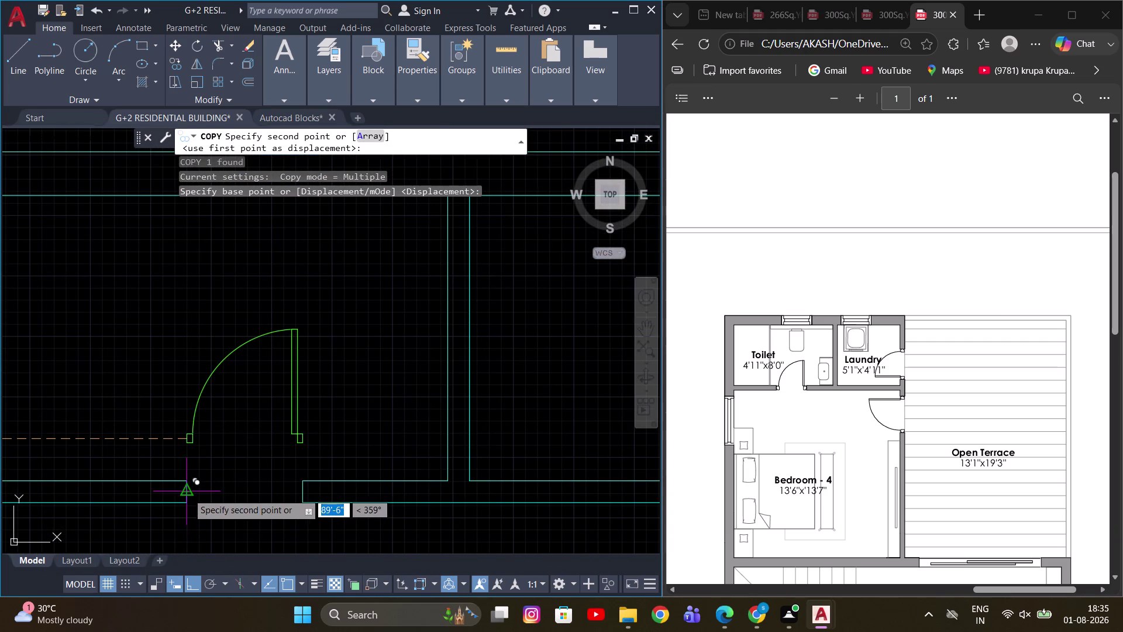
click(188, 493)
key(Escape)
Rotate the copied door 180 degrees, keeping a rotated copy.
scroll(down, 3)
middle_drag(397, 417, 362, 417)
scroll(up, 3)
drag(259, 410, 219, 422)
click(206, 426)
key(r)
key(o)
key(space)
click(285, 519)
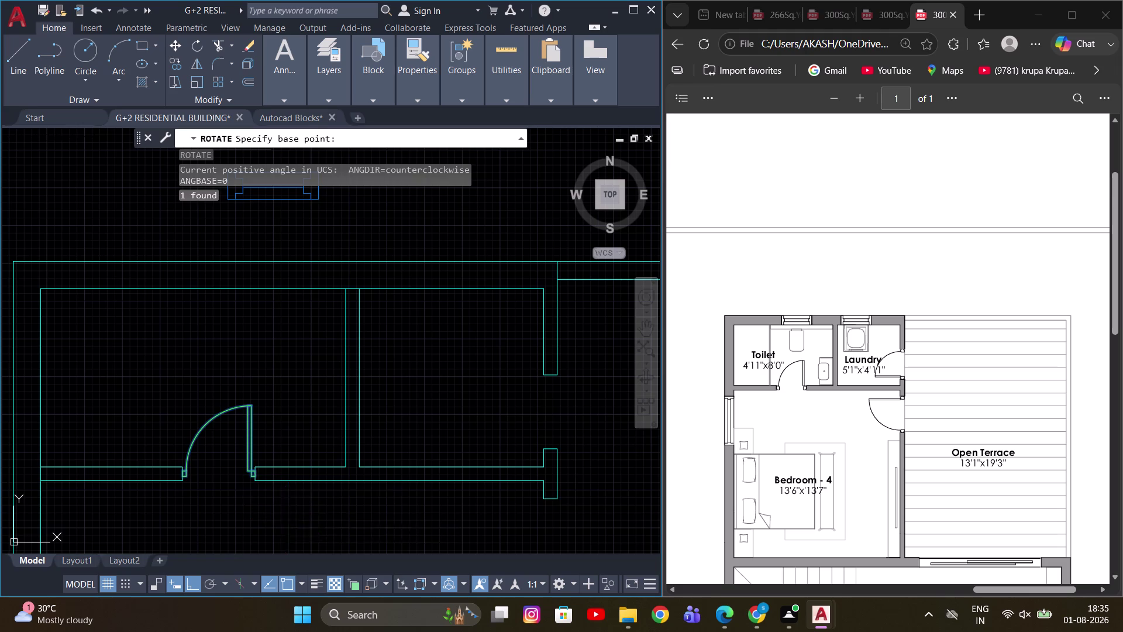
middle_drag(295, 428, 292, 372)
scroll(down, 3)
key(v)
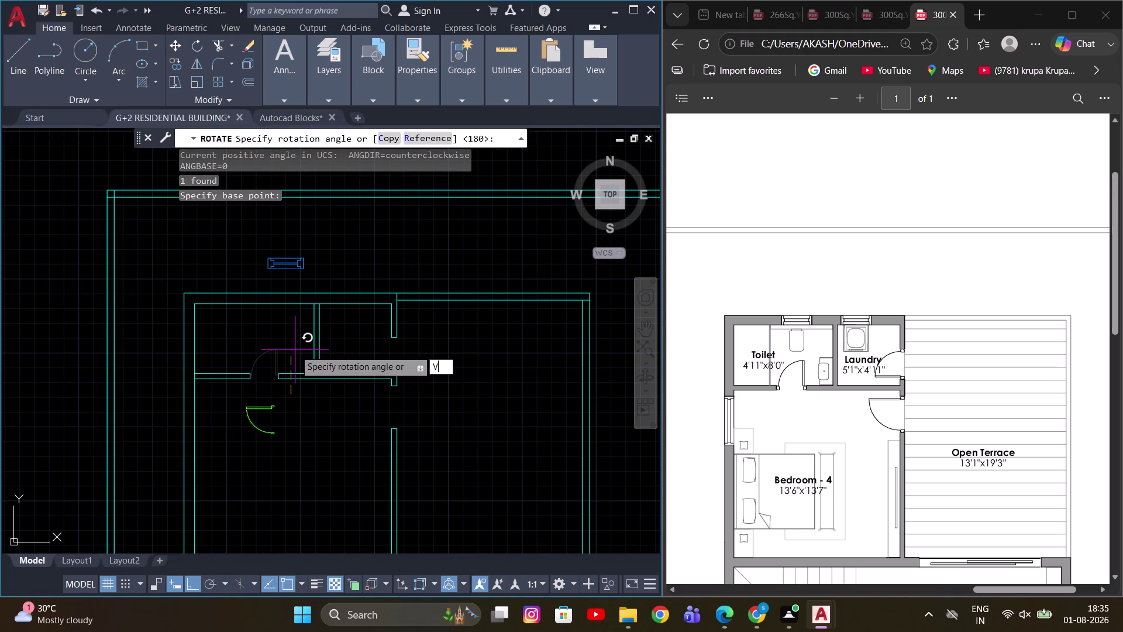
key(BackSpace)
key(c)
key(space)
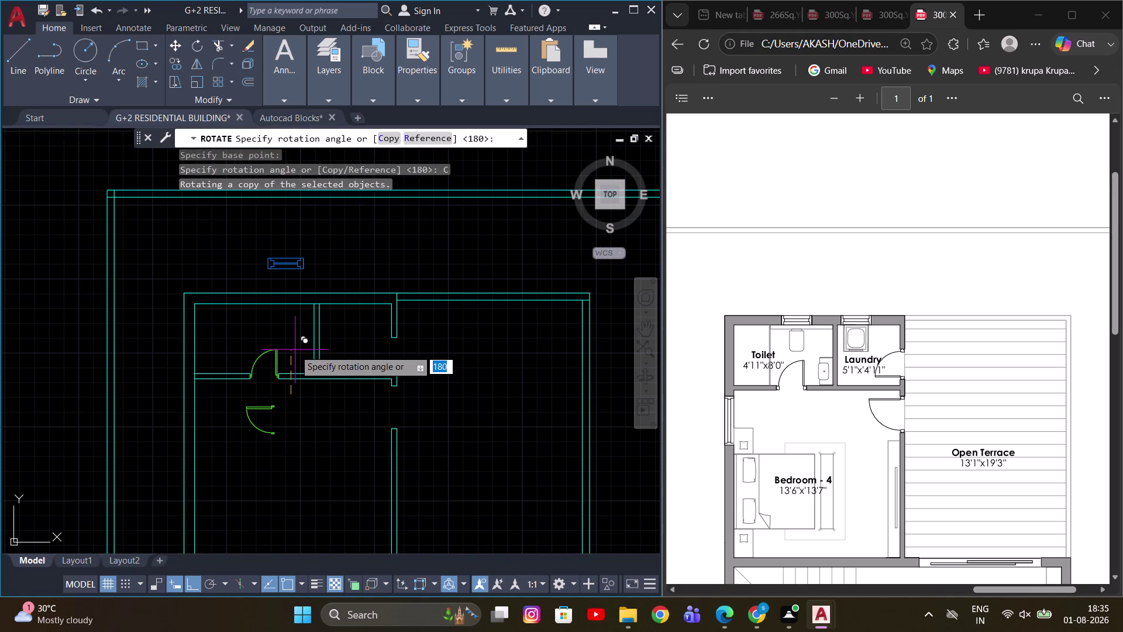
Move the rotated door into its target doorway.
click(294, 348)
scroll(up, 3)
drag(306, 350, 229, 406)
click(221, 413)
key(m)
key(space)
scroll(up, 3)
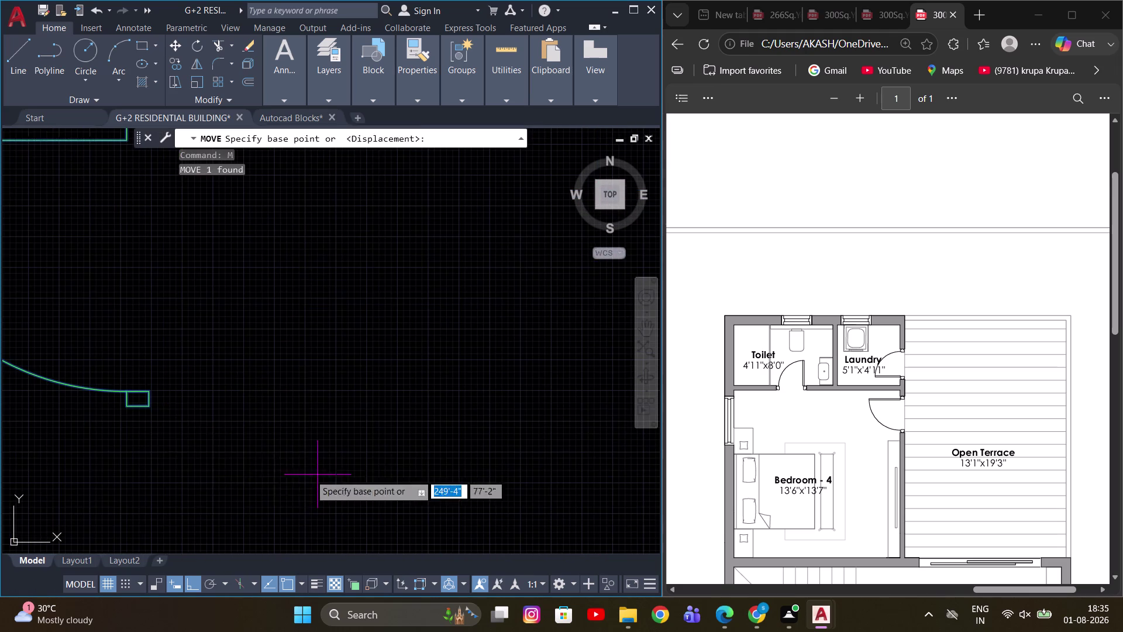
click(139, 408)
scroll(down, 3)
middle_drag(425, 325, 398, 432)
click(408, 374)
scroll(down, 3)
key(Escape)
scroll(down, 3)
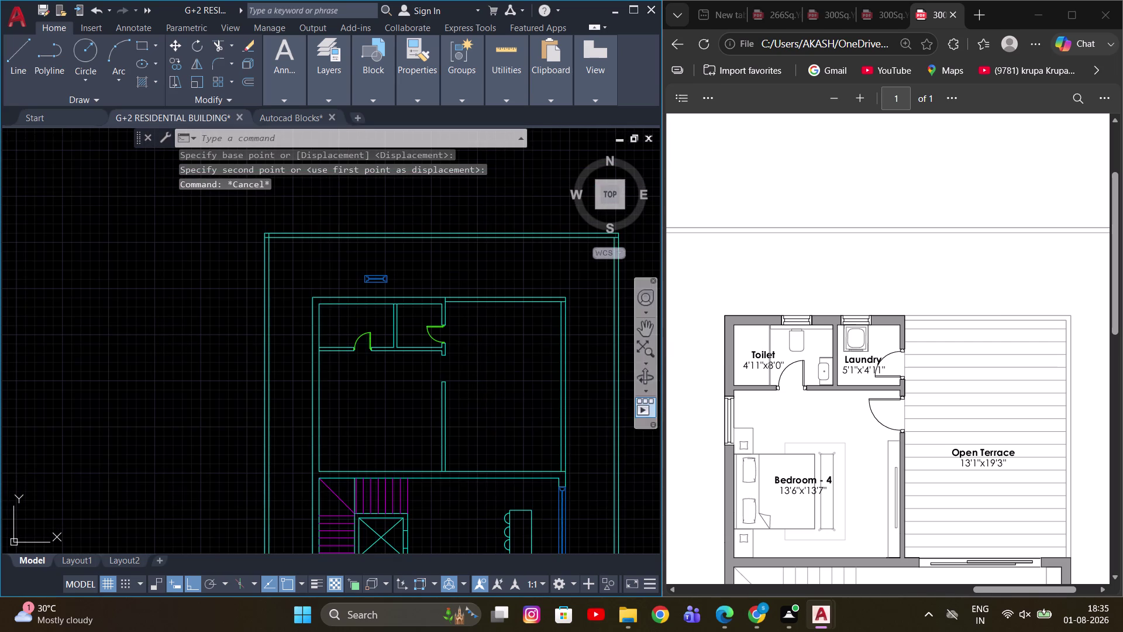
Mirror the door about a line through the doorway's midpoint.
scroll(up, 3)
drag(317, 309, 260, 308)
click(217, 309)
middle_drag(305, 312, 283, 392)
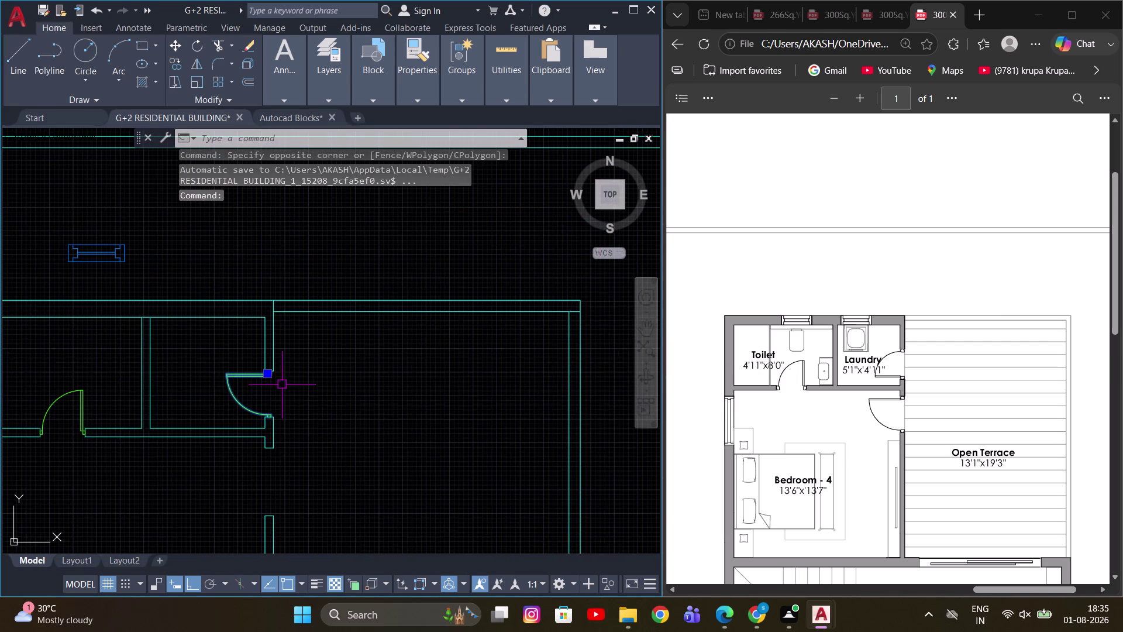
key(m)
key(i)
key(space)
scroll(up, 3)
right_click(325, 350)
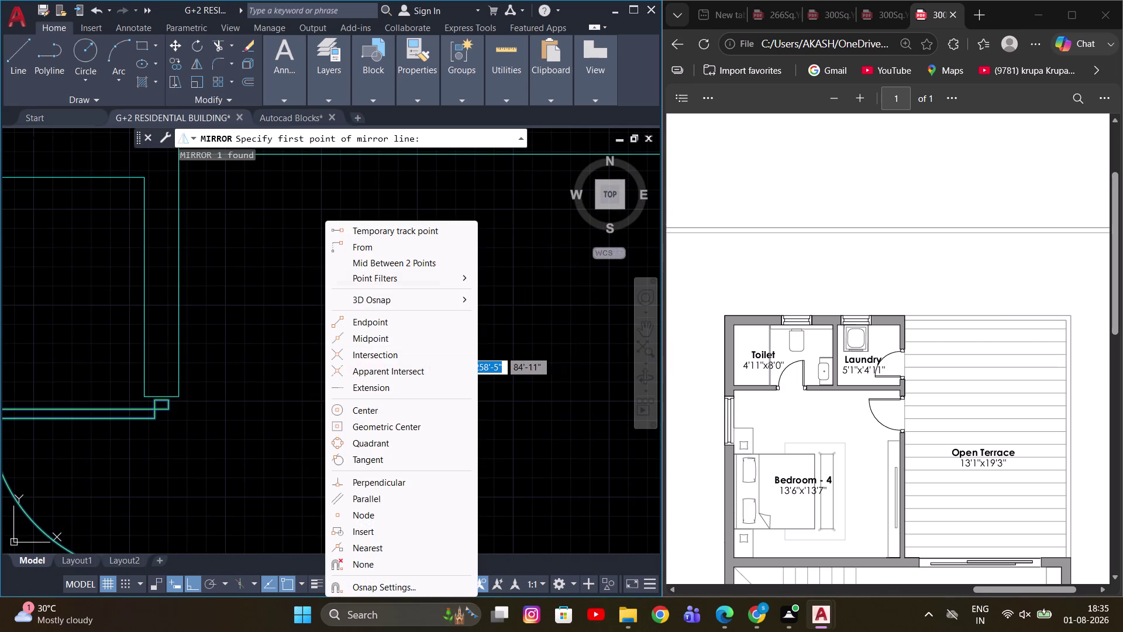
click(400, 259)
click(180, 396)
scroll(down, 3)
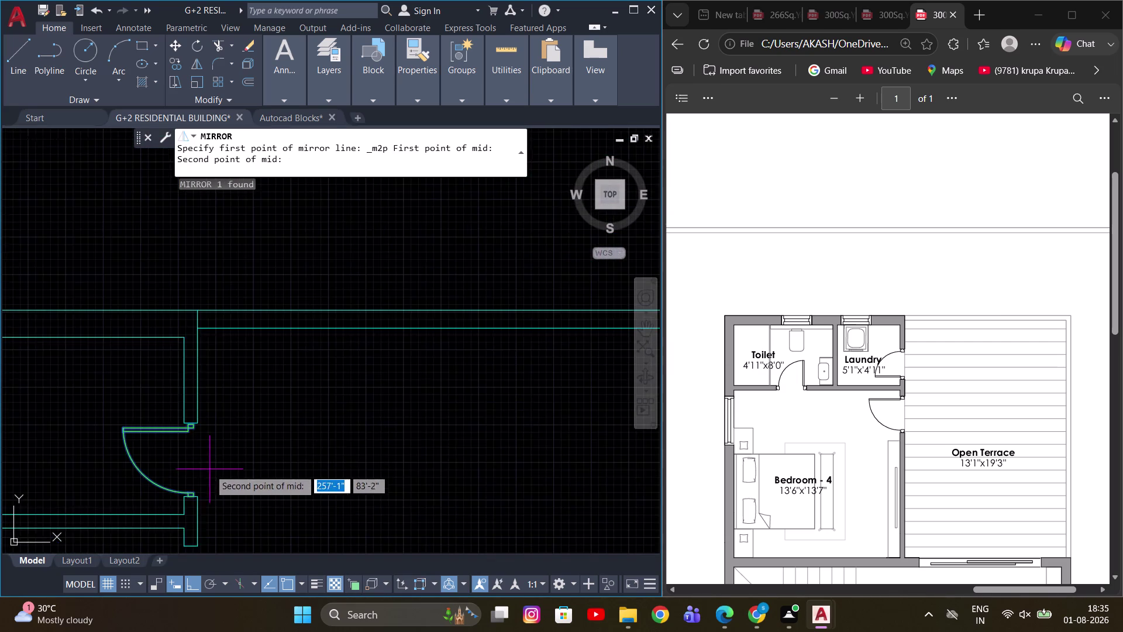
middle_drag(209, 470, 261, 380)
scroll(up, 3)
click(221, 421)
scroll(down, 3)
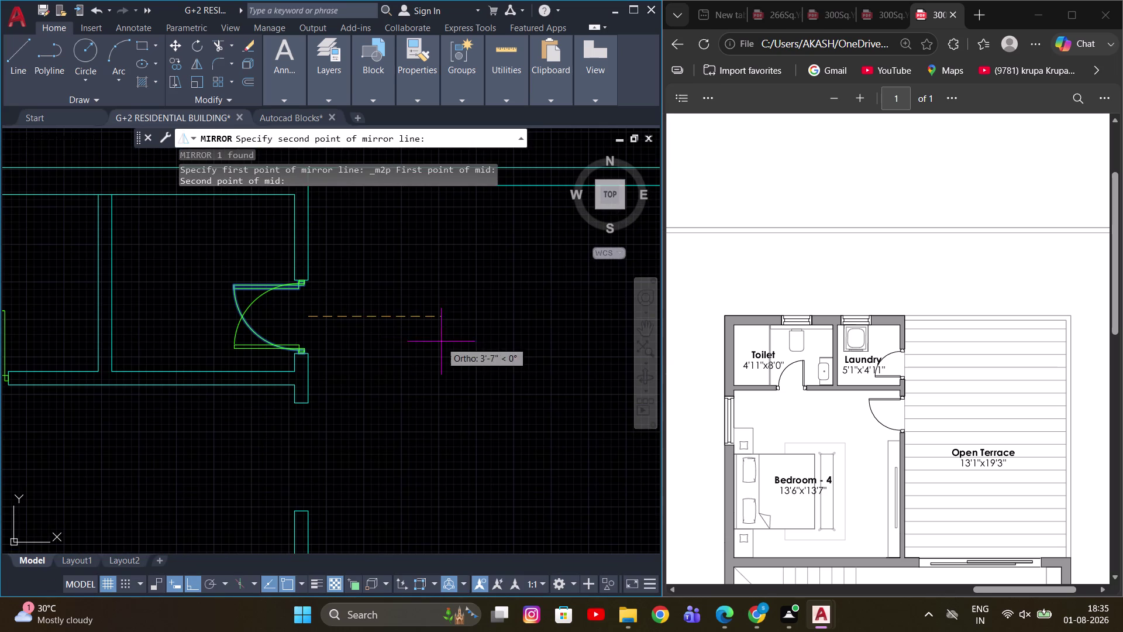
click(460, 339)
Erase the unwanted extra door swing, keeping the original door.
drag(486, 392, 459, 338)
scroll(up, 3)
drag(244, 283, 242, 284)
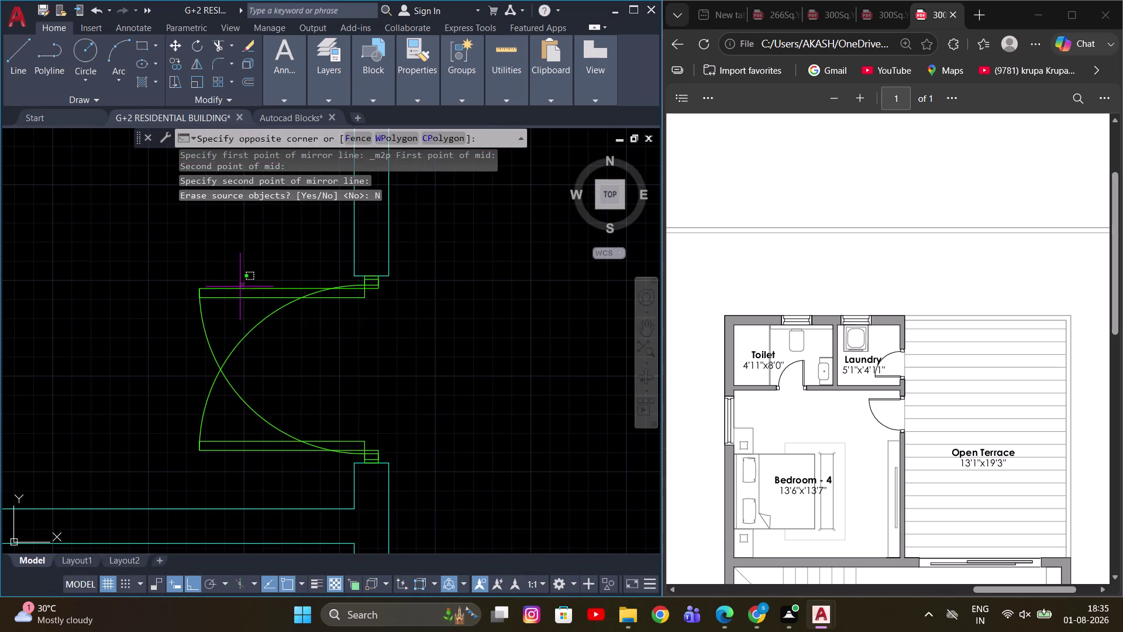
drag(243, 285, 216, 304)
click(201, 310)
key(e)
key(space)
Cancel the stray selection window on the plan.
scroll(up, 3)
middle_drag(376, 458, 375, 455)
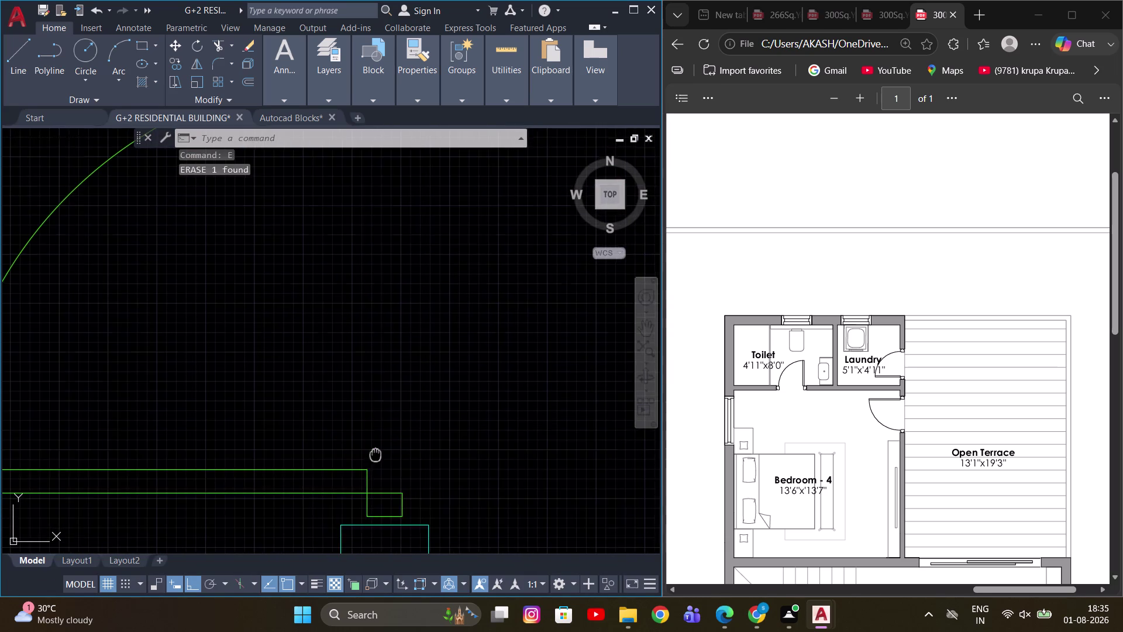
middle_drag(375, 455, 386, 364)
scroll(down, 3)
scroll(up, 3)
drag(427, 416, 373, 440)
click(362, 443)
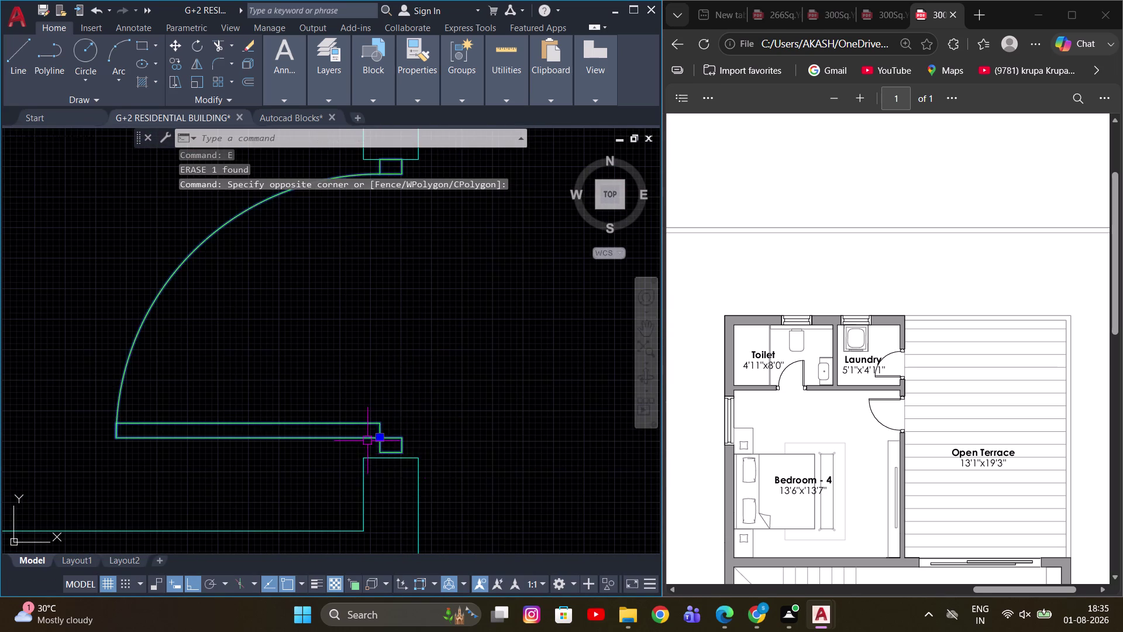
scroll(up, 3)
scroll(down, 3)
scroll(down, 3)
scroll(up, 3)
key(Escape)
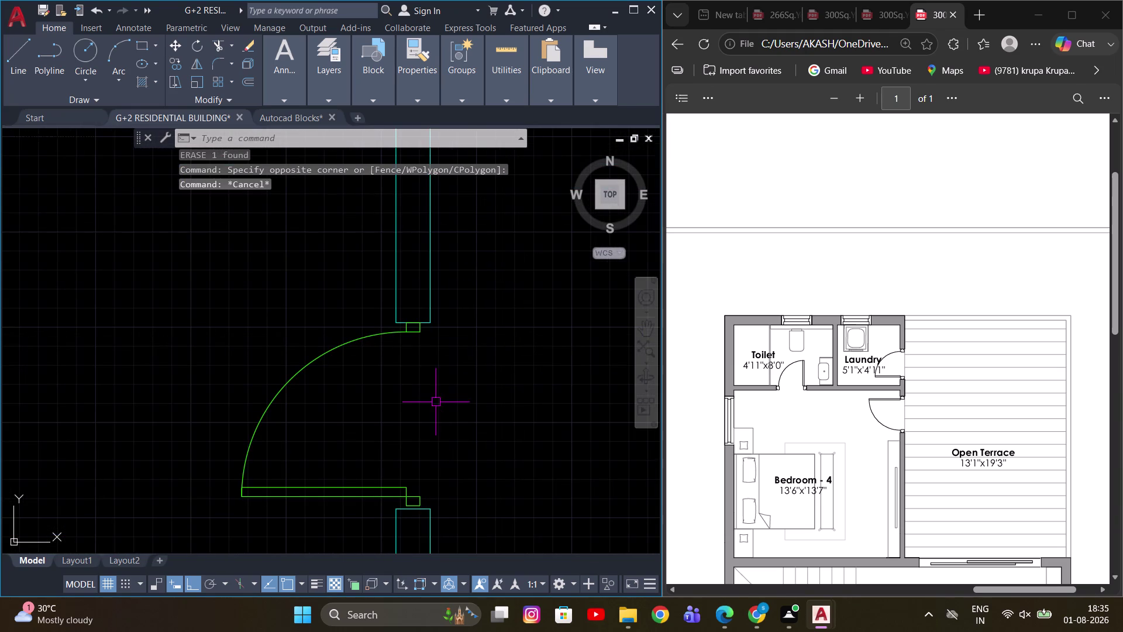
key(f)
key(Escape)
Start a linear dimension (DLI) at the wall end, then abandon it.
key(d)
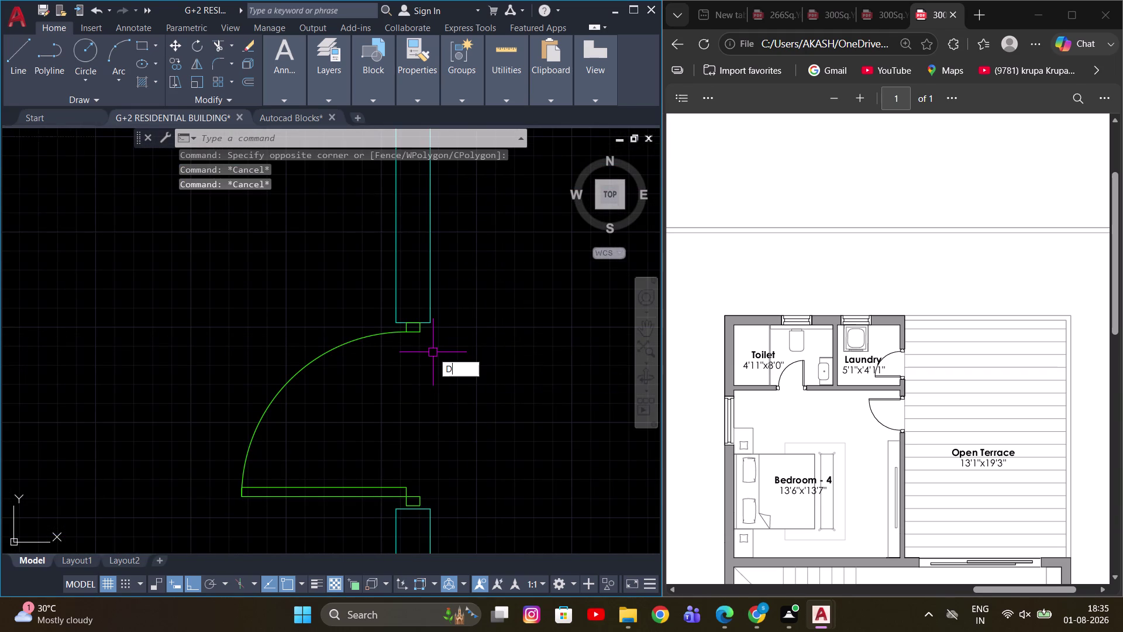
text(LI)
key(space)
drag(427, 507, 431, 485)
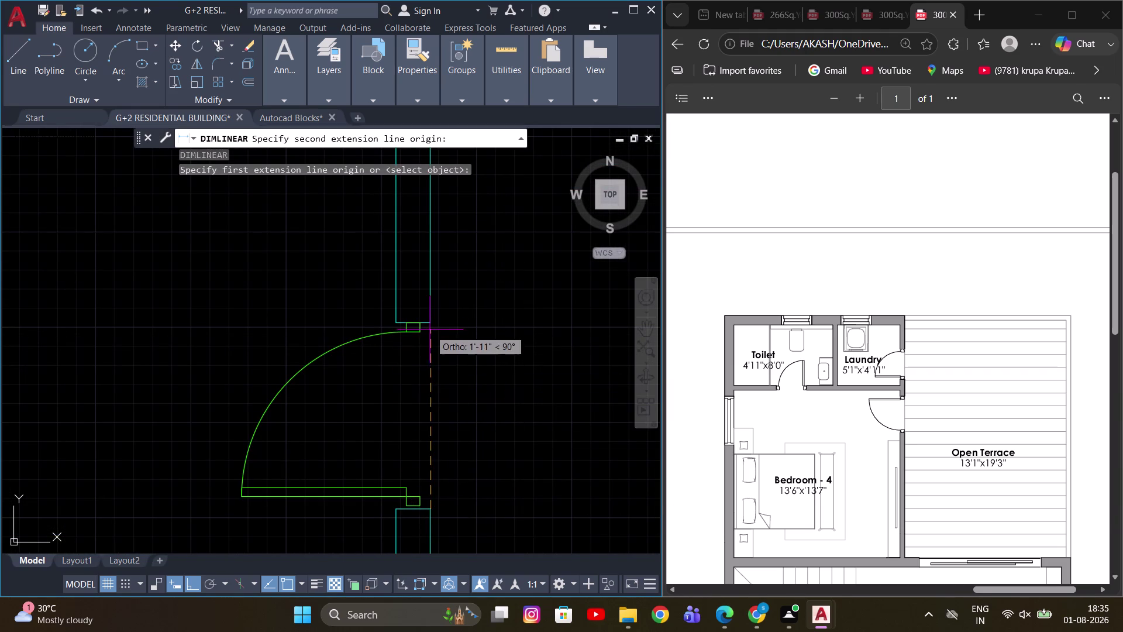
click(430, 317)
scroll(up, 3)
scroll(down, 3)
key(Escape)
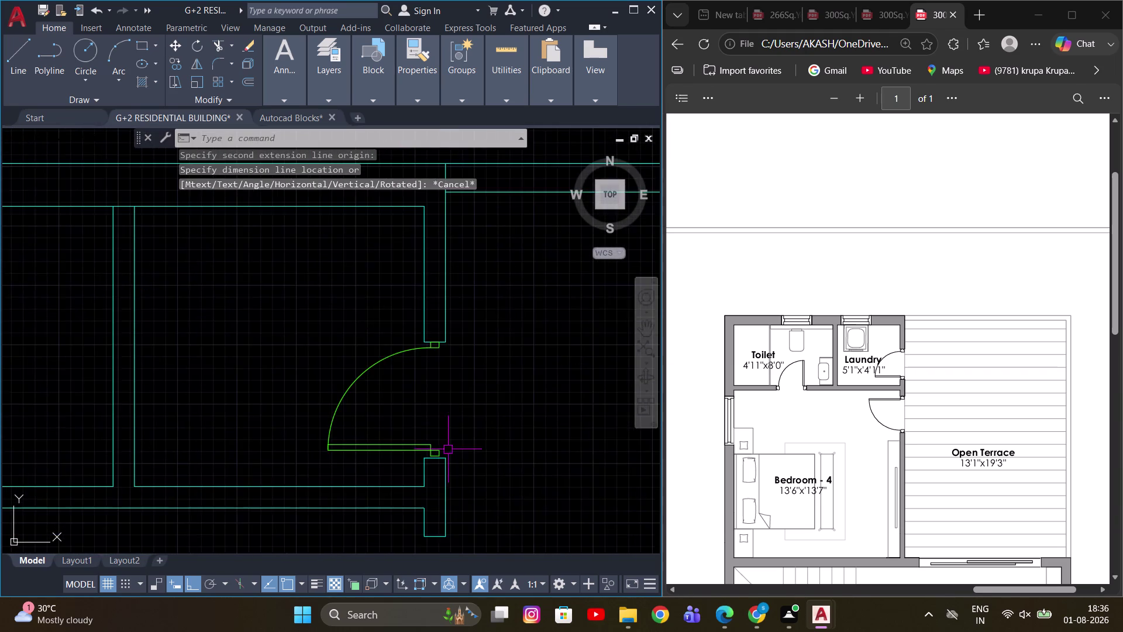
Select the wall end beside the door, then cancel the grip edit.
scroll(up, 3)
drag(391, 395, 354, 421)
click(281, 447)
scroll(down, 3)
middle_drag(384, 411, 516, 389)
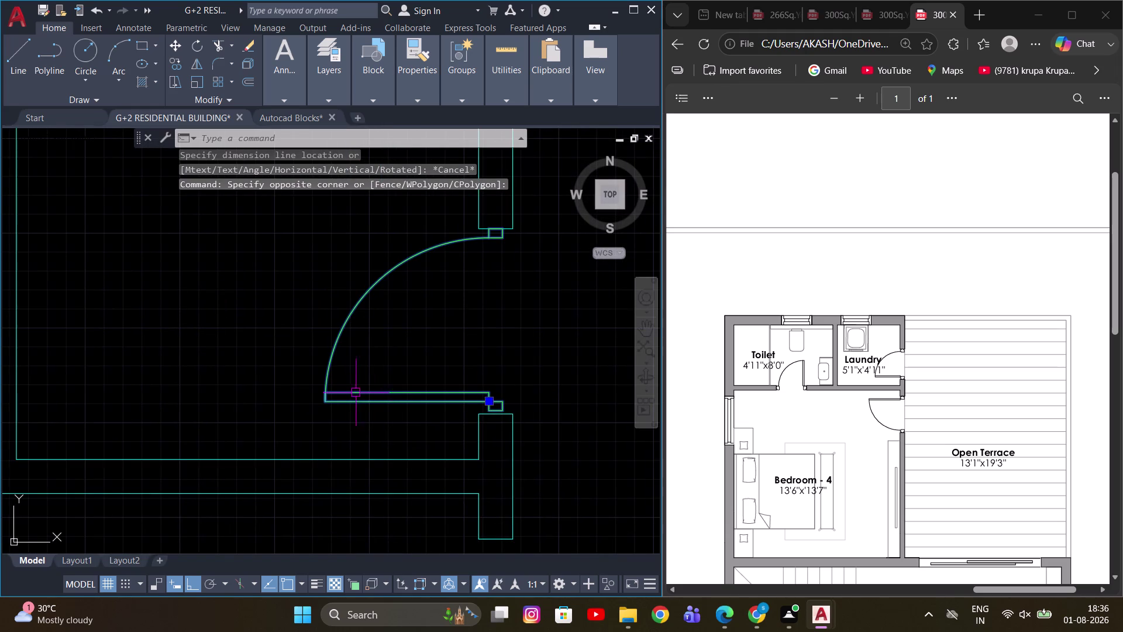
click(492, 401)
scroll(up, 3)
key(Escape)
scroll(up, 3)
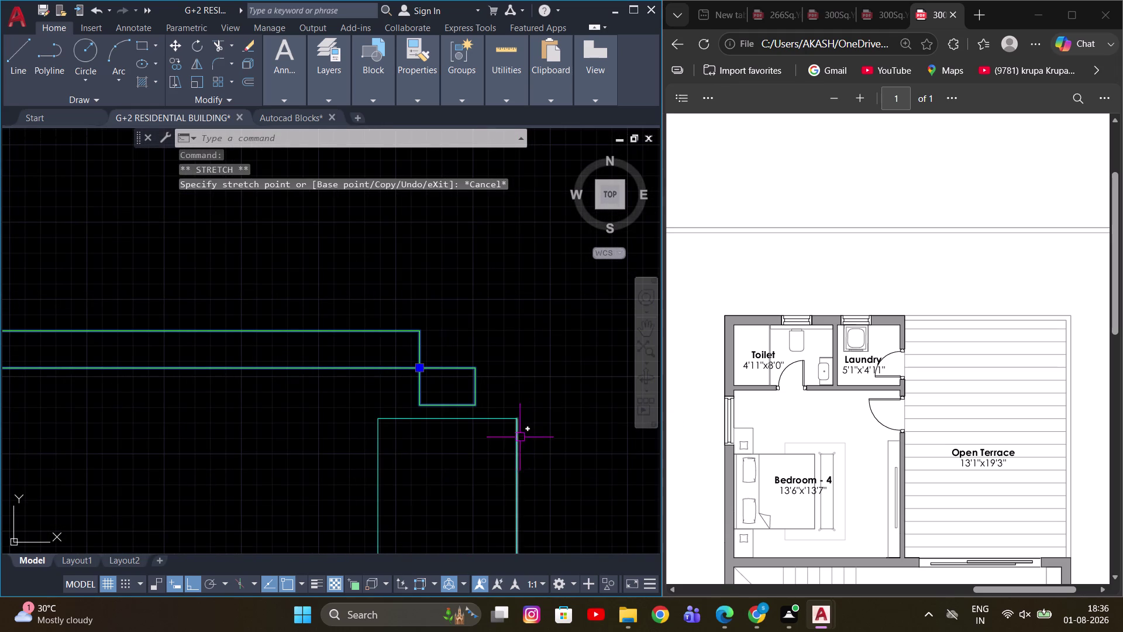
key(Escape)
Begin stretching the wall end with a crossing window, then cancel.
key(s)
key(space)
drag(553, 455, 493, 453)
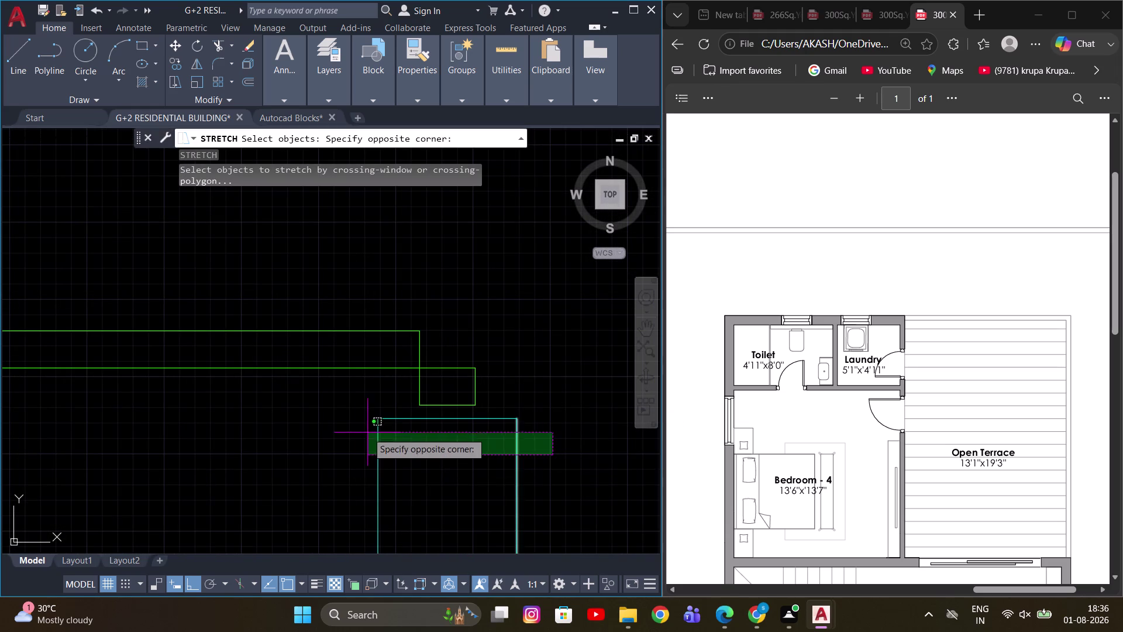
click(327, 424)
key(space)
scroll(up, 3)
key(Escape)
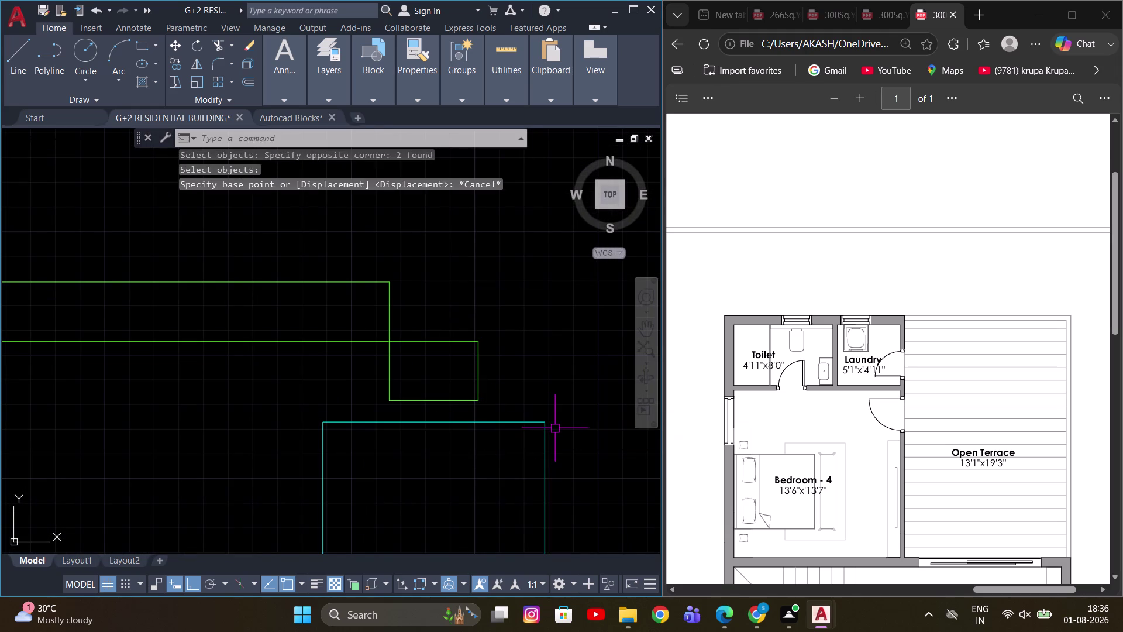
Stretch the crossing-selected wall ends beside the door from a base point to the new position.
key(s)
key(space)
drag(587, 457, 515, 448)
click(284, 414)
key(space)
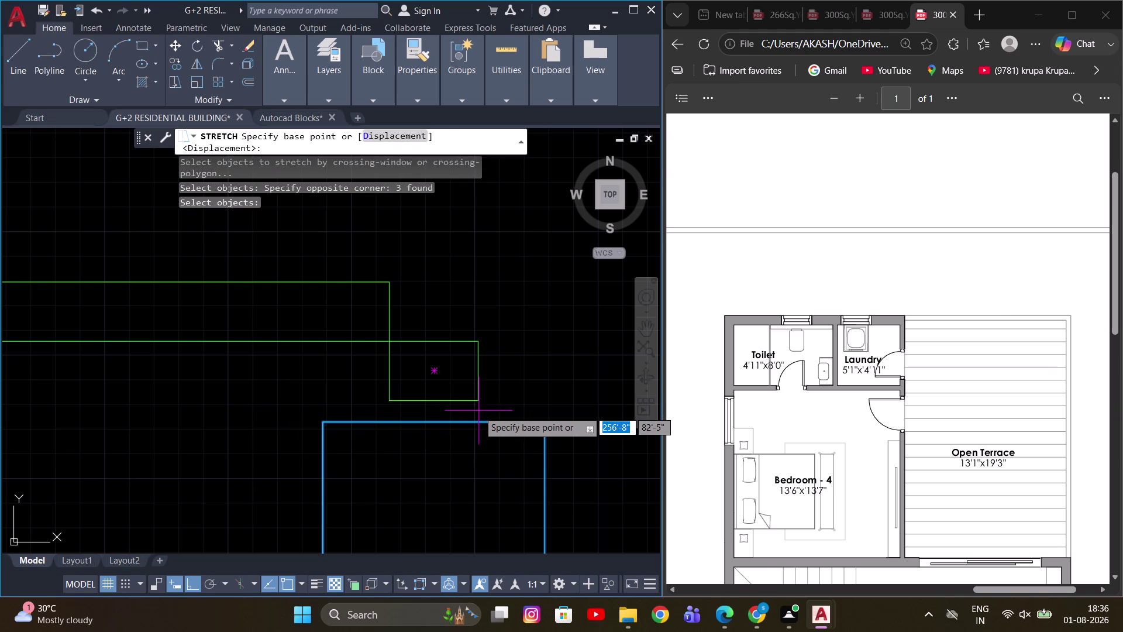
click(477, 421)
click(477, 400)
scroll(down, 3)
key(Escape)
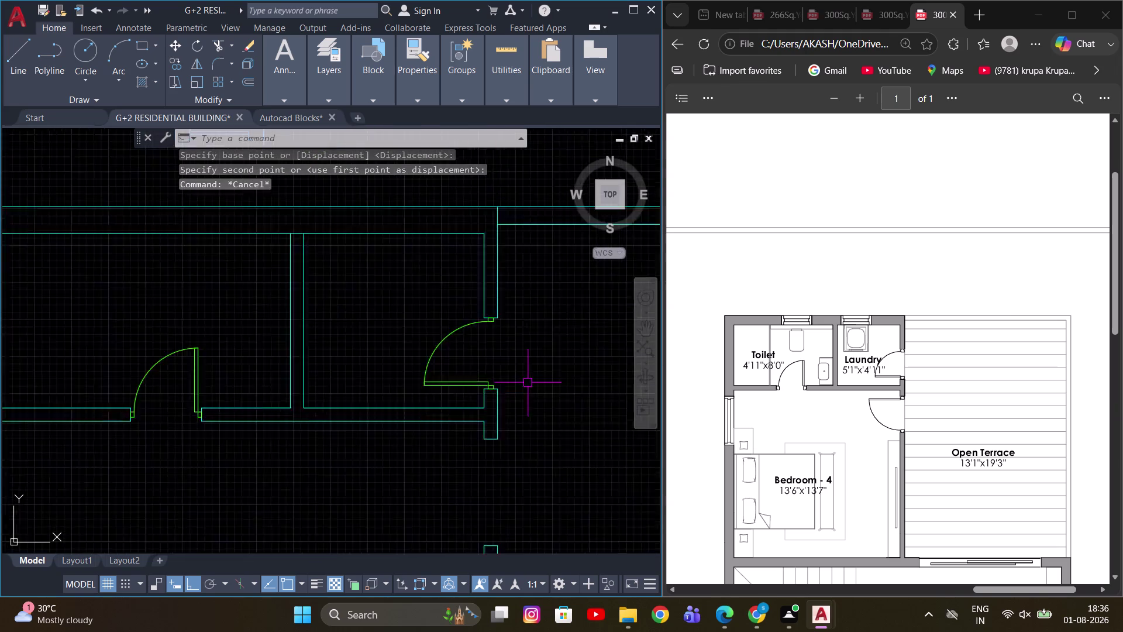
Pan and zoom across the plan to check the doorway walls.
scroll(up, 3)
middle_drag(529, 382, 467, 440)
scroll(down, 3)
scroll(up, 3)
scroll(down, 3)
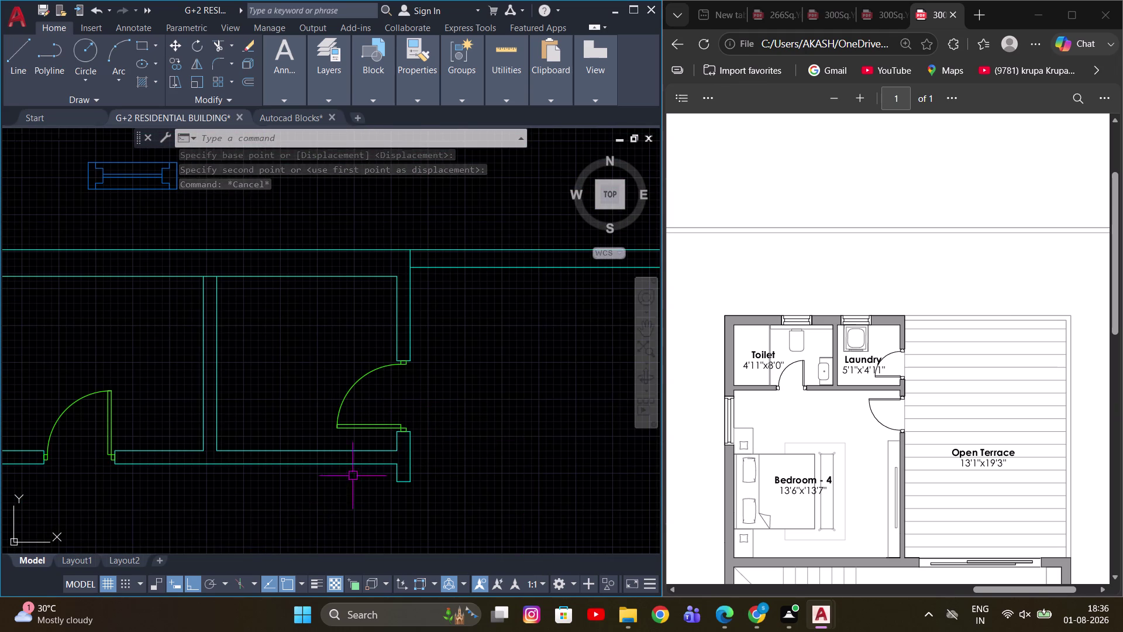
middle_drag(362, 462, 397, 394)
scroll(down, 3)
middle_drag(377, 417, 403, 272)
scroll(down, 3)
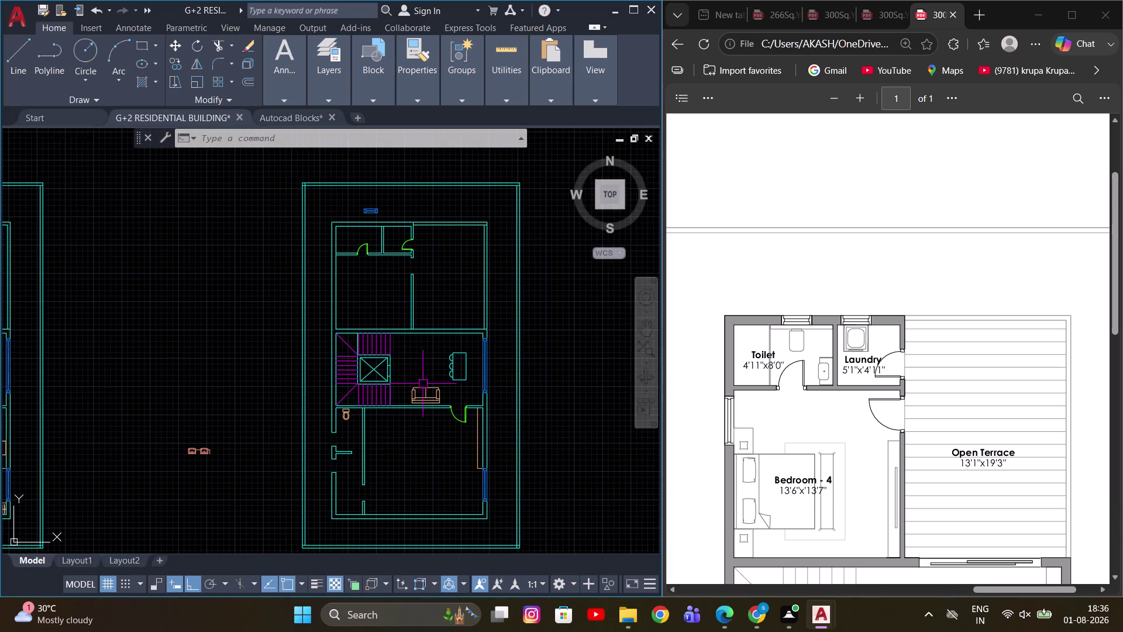
Select the double bed with side tables in the lower floor plan.
middle_drag(423, 384, 426, 394)
scroll(down, 3)
scroll(down, 3)
scroll(up, 3)
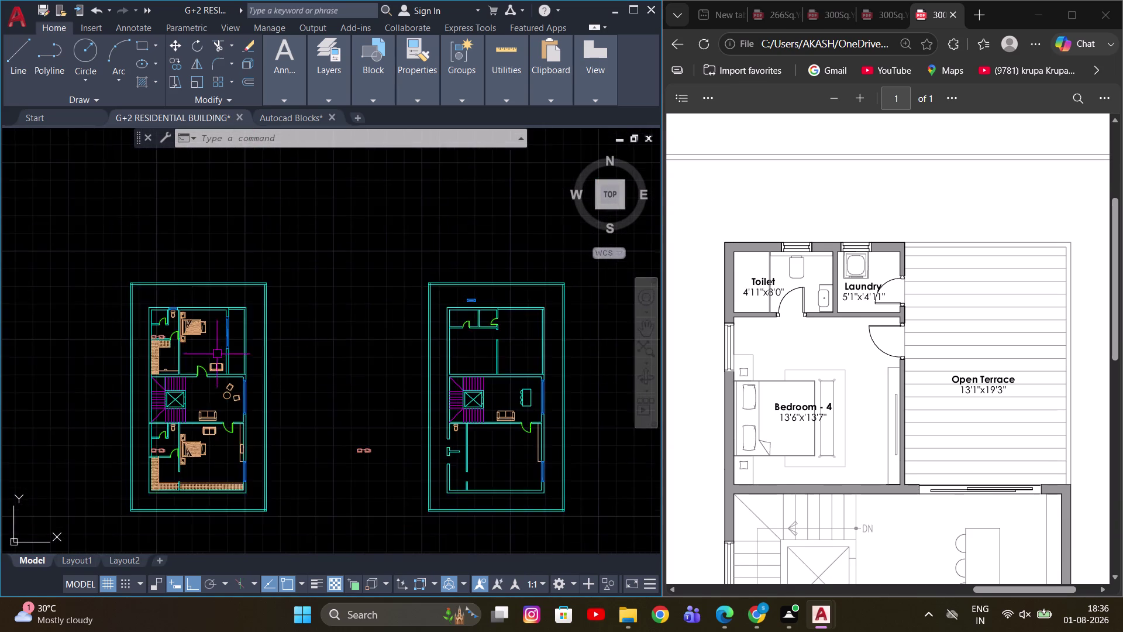
scroll(up, 3)
middle_drag(208, 352, 272, 365)
scroll(up, 3)
click(262, 336)
click(215, 291)
middle_drag(254, 340, 253, 359)
scroll(up, 3)
Copy the bed with CO into the second floor's upper bedroom.
key(c)
text(O)
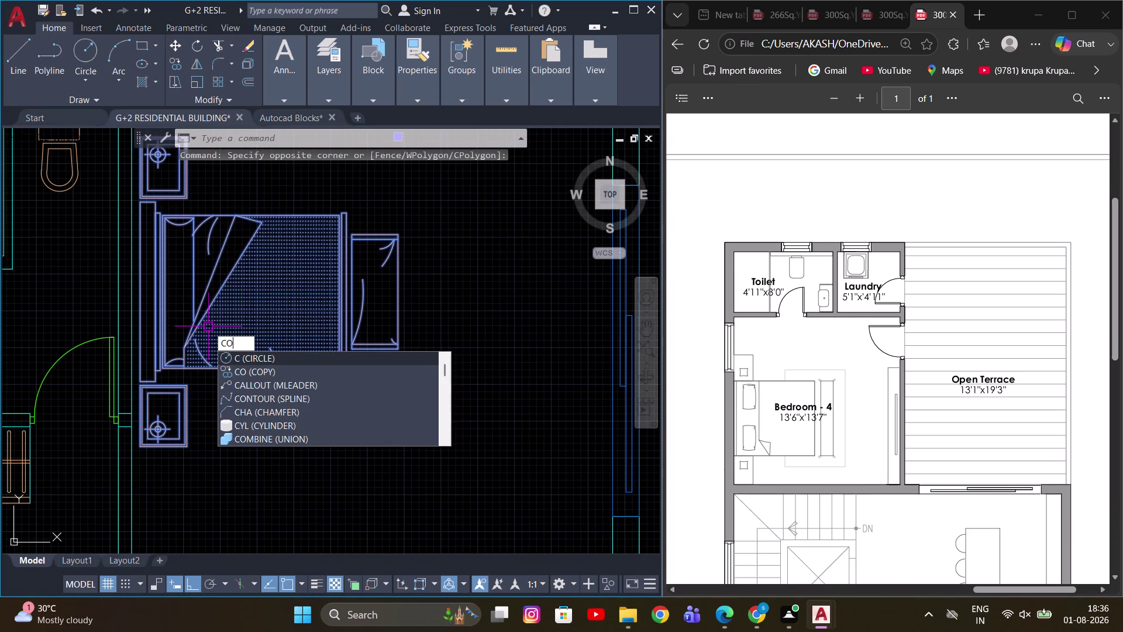
key(space)
click(137, 288)
scroll(down, 3)
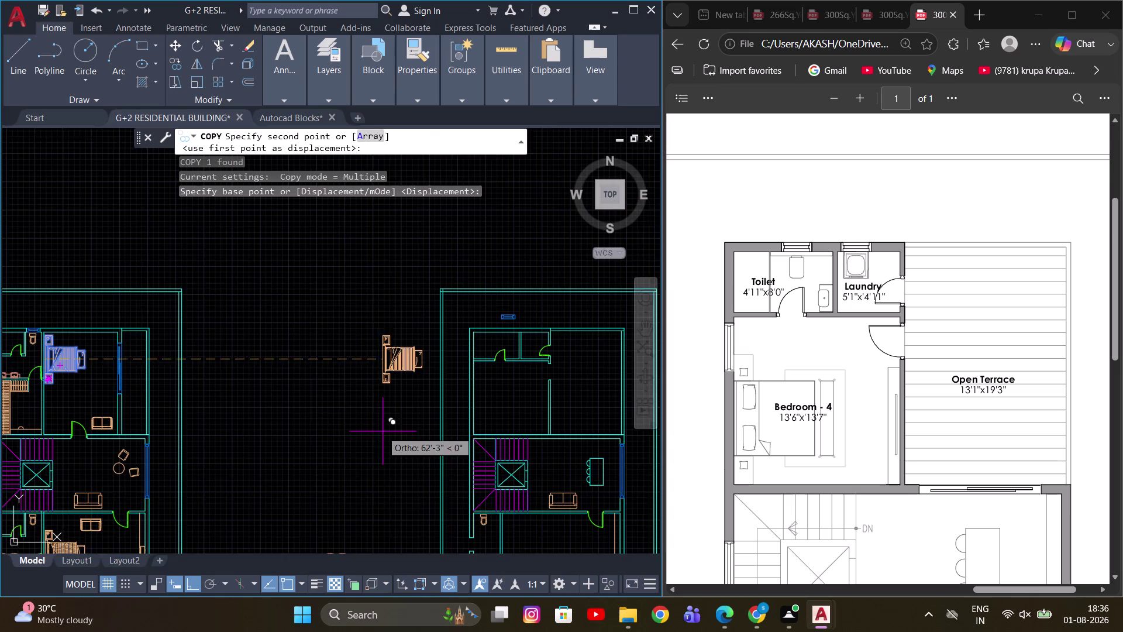
middle_drag(382, 431, 214, 425)
key(F8)
scroll(up, 3)
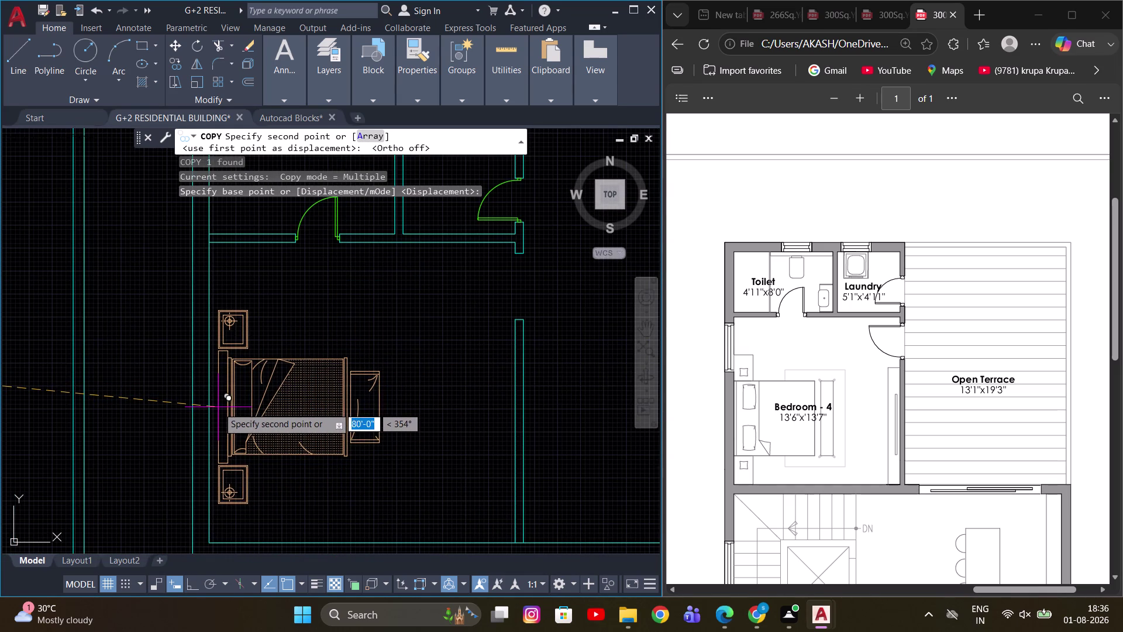
click(218, 407)
key(Escape)
Select the copied bed in the second floor bedroom.
scroll(down, 3)
middle_drag(511, 401, 453, 429)
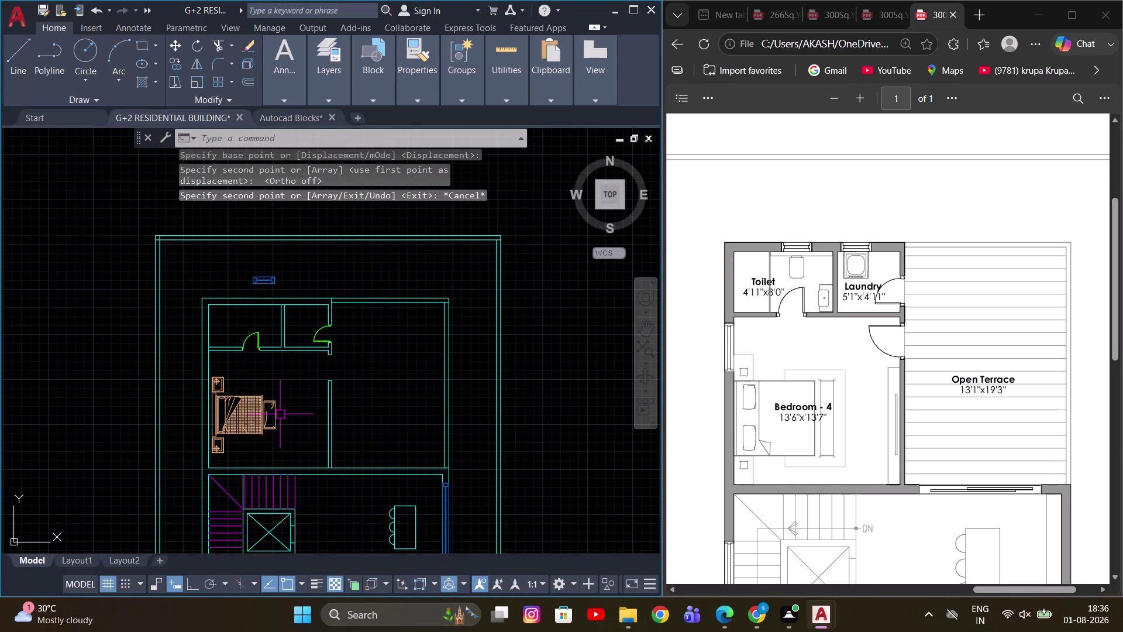
scroll(up, 3)
drag(282, 377, 250, 410)
click(244, 421)
scroll(up, 3)
middle_drag(321, 415, 302, 398)
Move the bed slightly down against the bedroom wall with Ortho on.
key(m)
key(space)
click(307, 369)
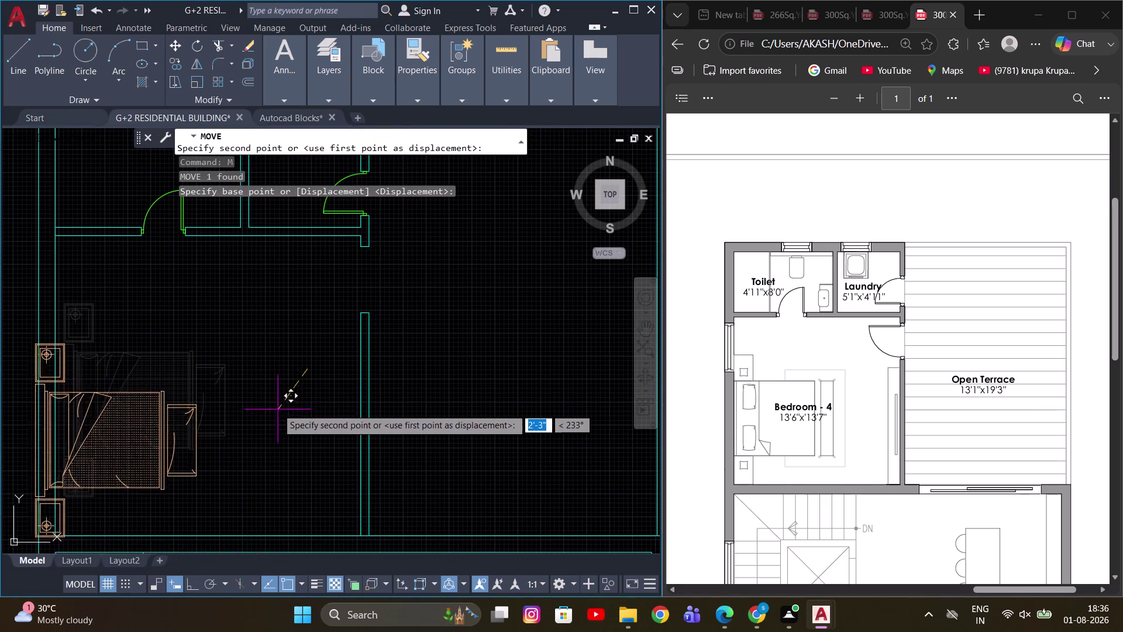
key(F8)
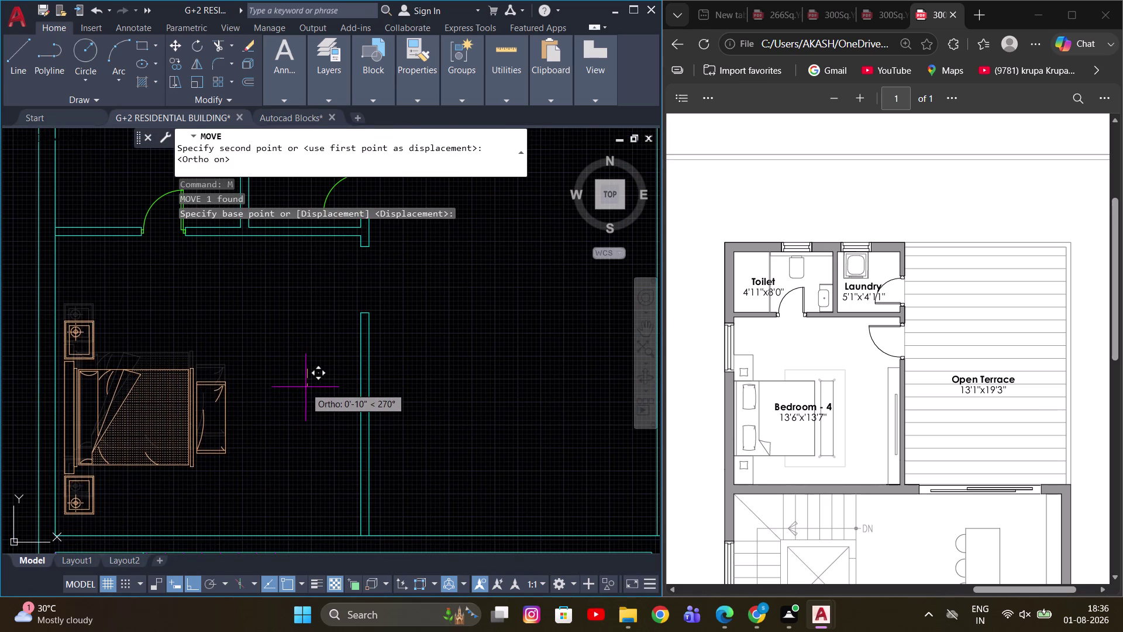
click(303, 395)
scroll(down, 3)
middle_drag(389, 404, 376, 413)
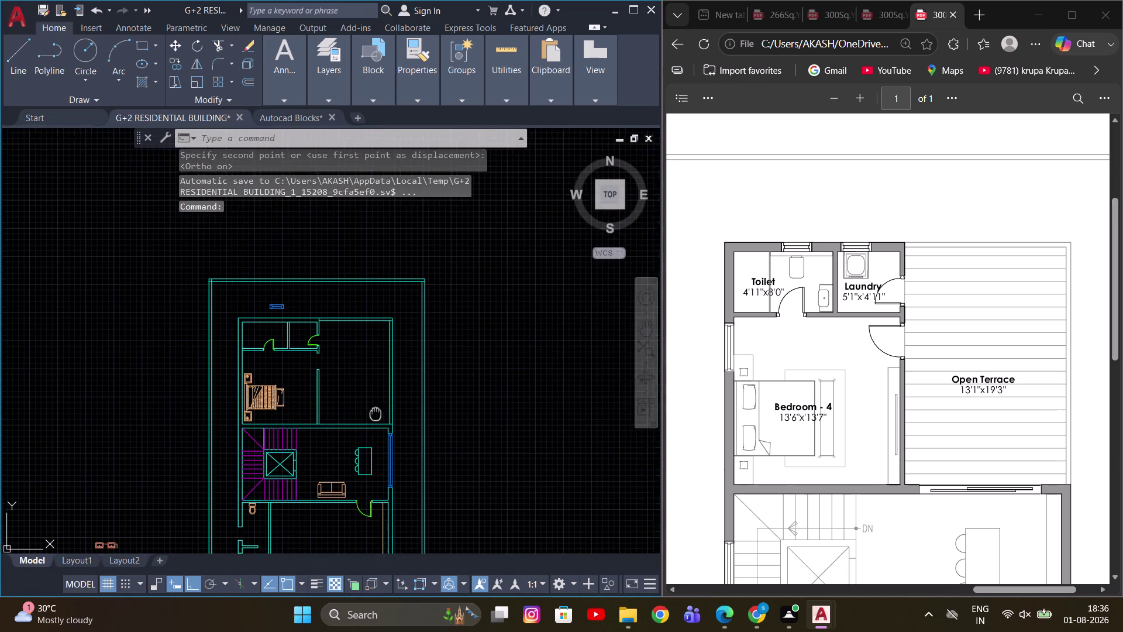
middle_drag(376, 413, 345, 412)
middle_drag(319, 422, 395, 443)
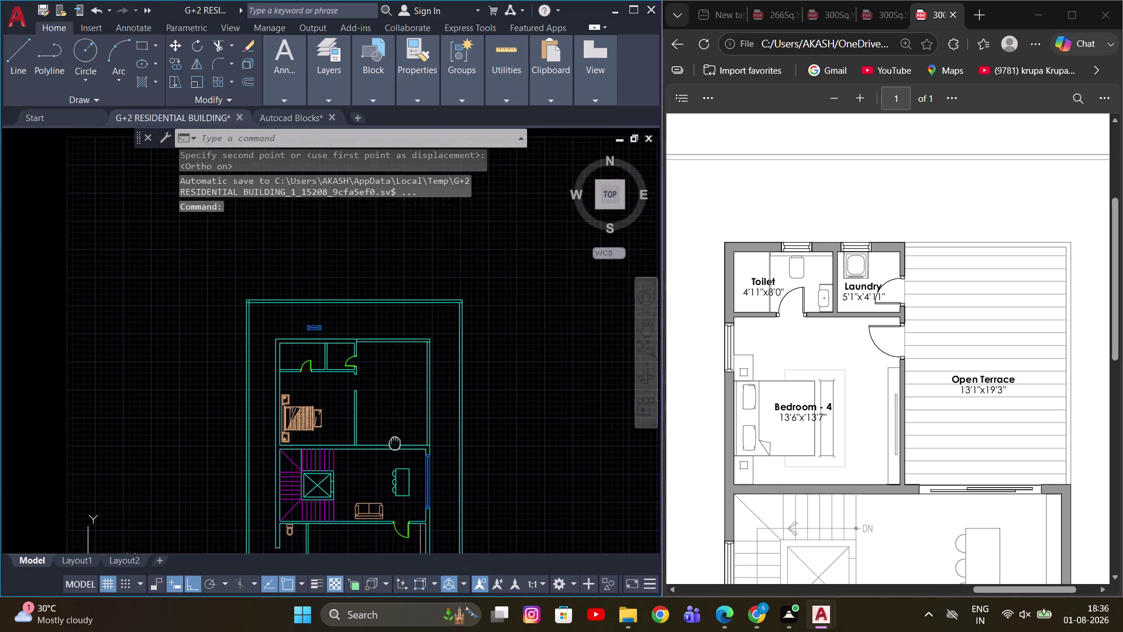
middle_drag(395, 442, 436, 419)
scroll(up, 3)
middle_drag(401, 383, 417, 384)
scroll(up, 3)
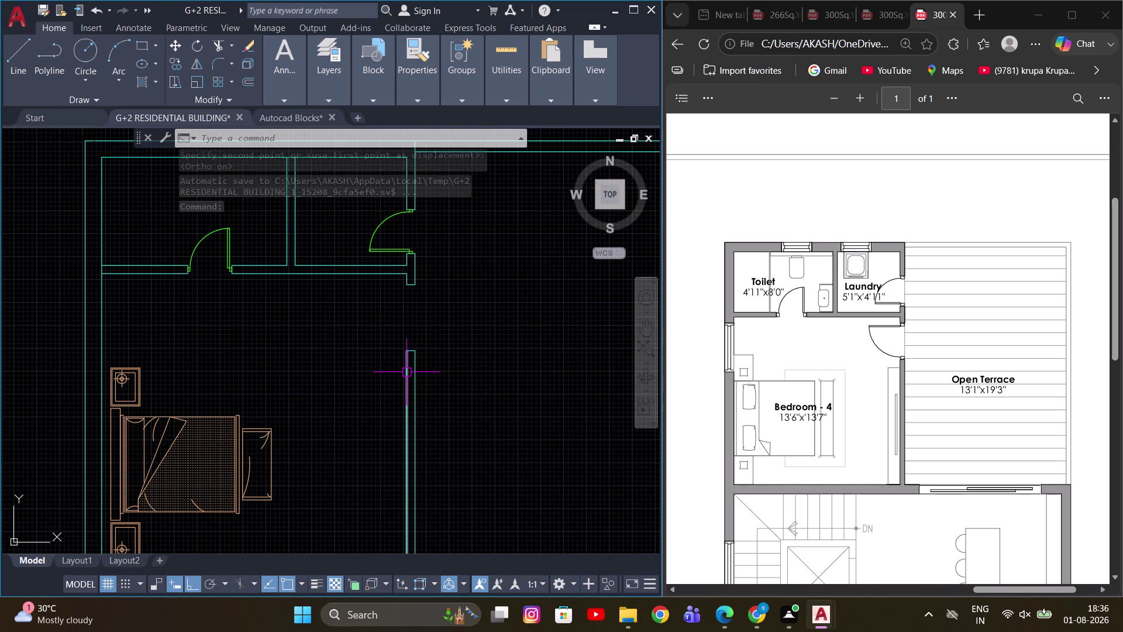
Draw the bar wall lines beside the bedroom wall, starting with a 1' segment.
key(l)
key(space)
click(402, 373)
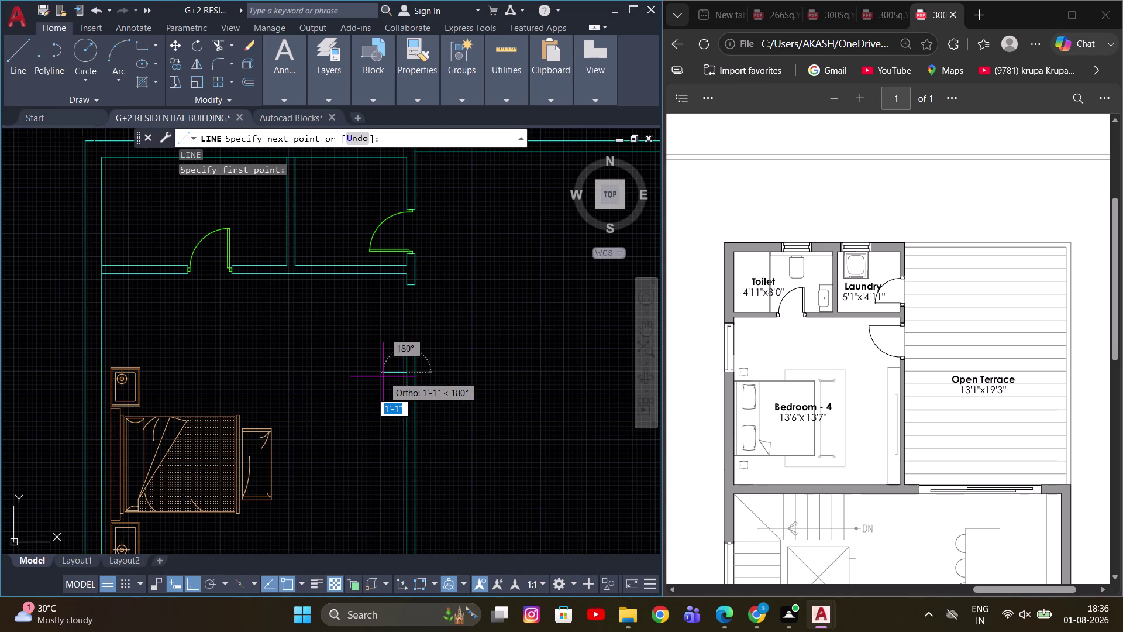
key(1)
key(apostrophe)
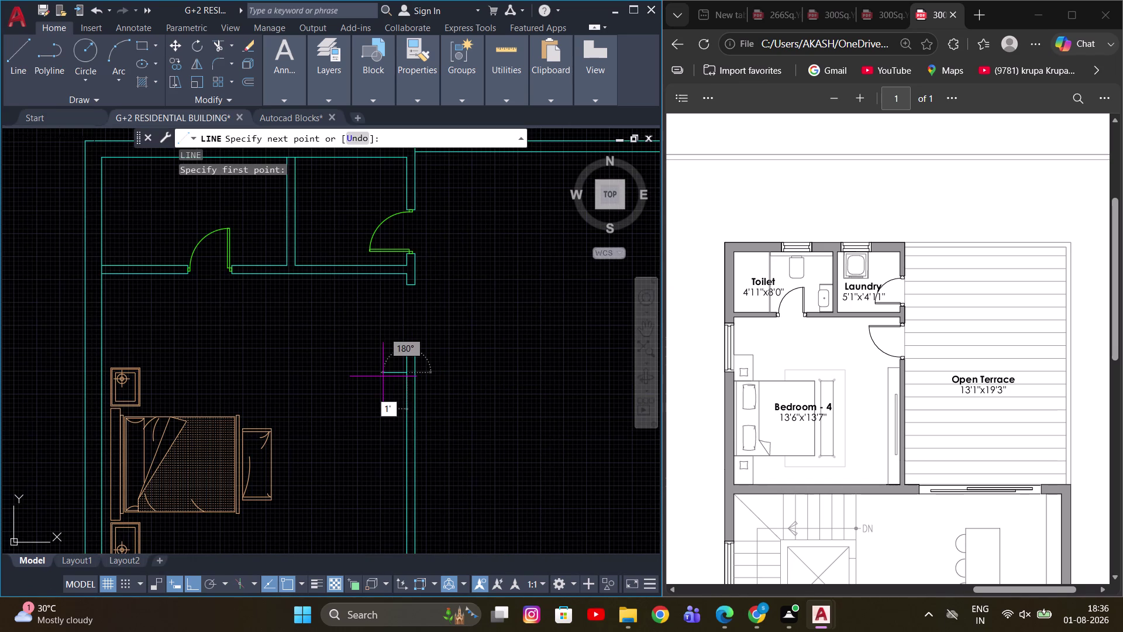
key(Return)
scroll(down, 3)
scroll(up, 3)
scroll(up, 3)
middle_drag(407, 452, 403, 301)
click(385, 505)
key(Escape)
key(m)
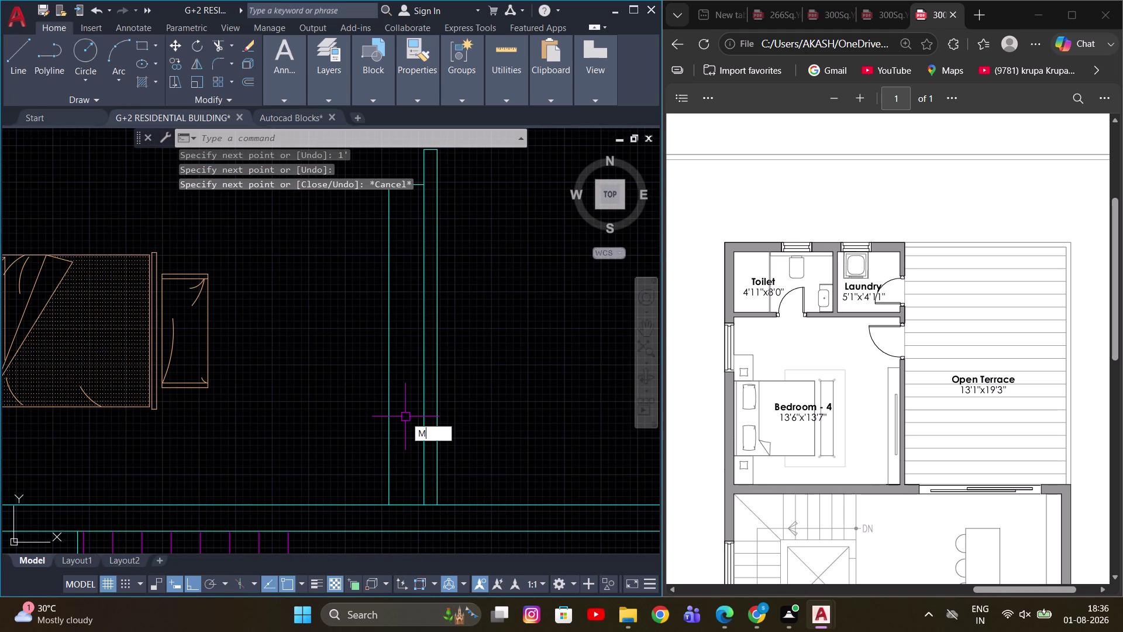
Try matching an existing wall line's properties onto the new lines, then cancel.
key(a)
key(space)
click(210, 323)
middle_drag(366, 262, 369, 356)
drag(411, 259, 387, 298)
click(374, 318)
key(Escape)
scroll(down, 3)
middle_drag(442, 376, 459, 401)
key(Escape)
key(Escape)
scroll(up, 3)
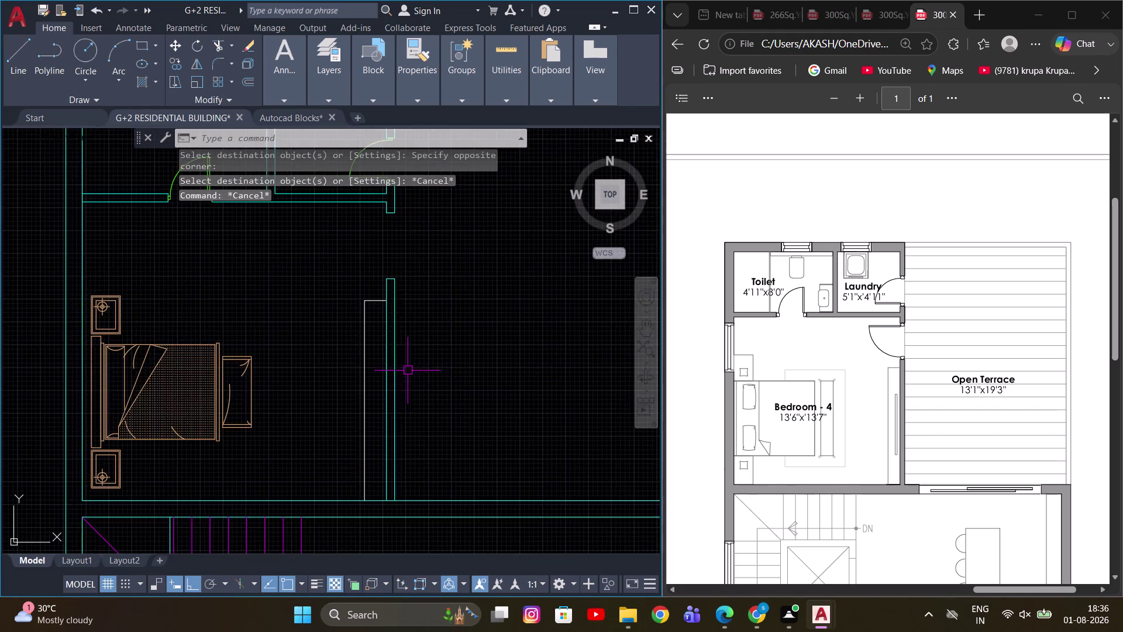
scroll(up, 3)
key(Escape)
Select the new bar wall lines and open their Properties palette.
drag(366, 221, 347, 246)
click(330, 267)
key(Escape)
scroll(up, 3)
middle_drag(395, 289, 441, 406)
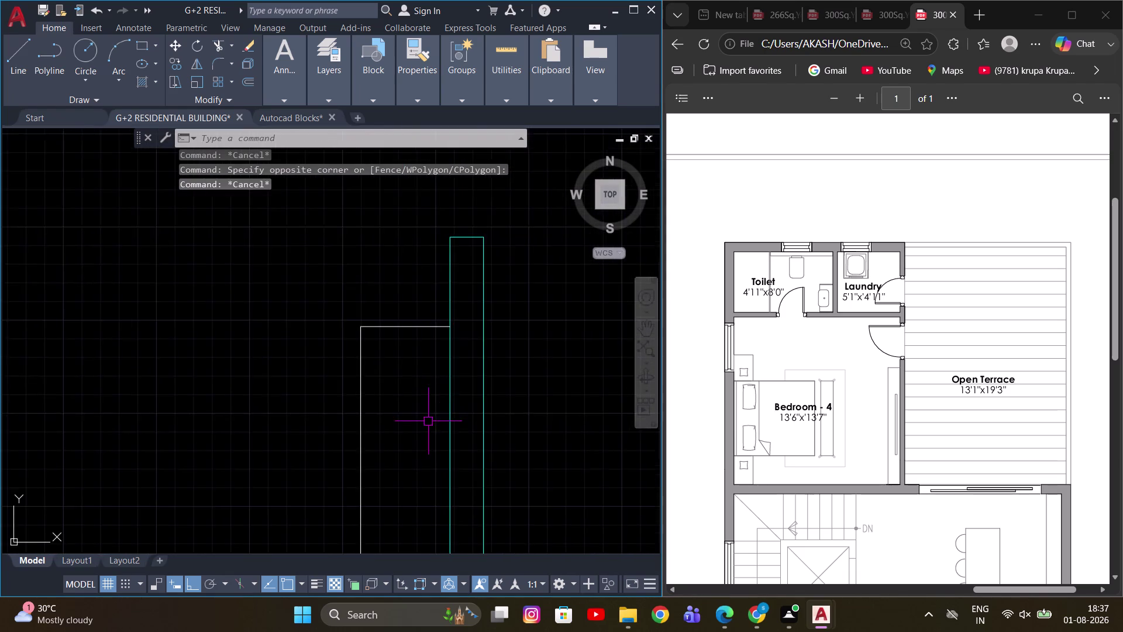
scroll(down, 3)
drag(393, 391, 389, 382)
click(349, 322)
key(ctrl+1)
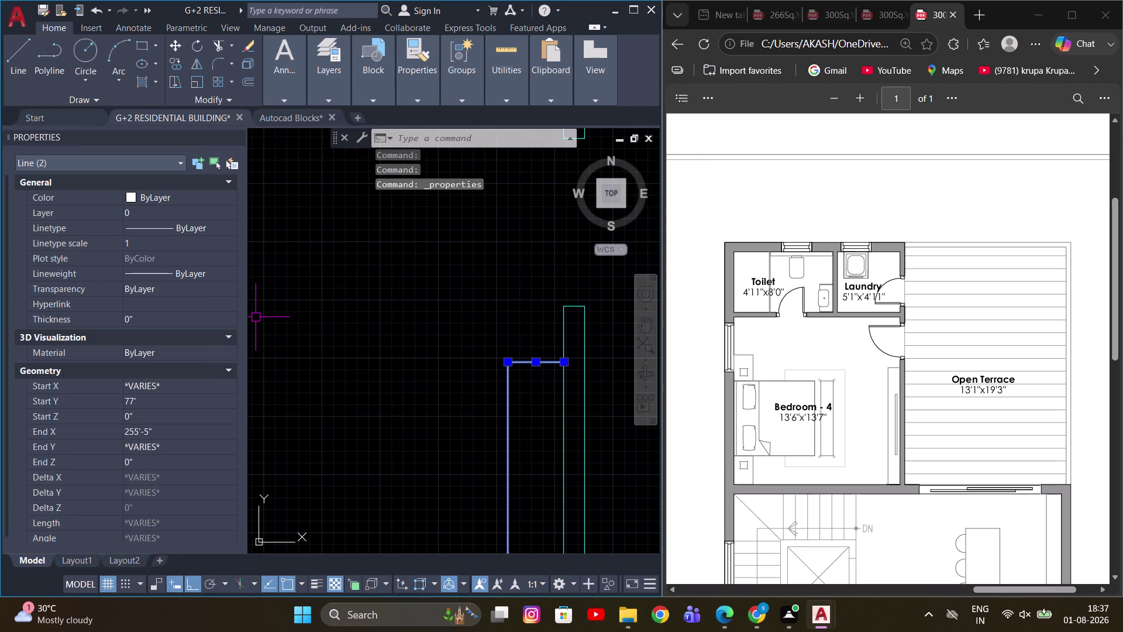
Browse the Layer dropdown for the wall lines, then clear the selection.
double_click(181, 204)
click(179, 204)
double_click(176, 214)
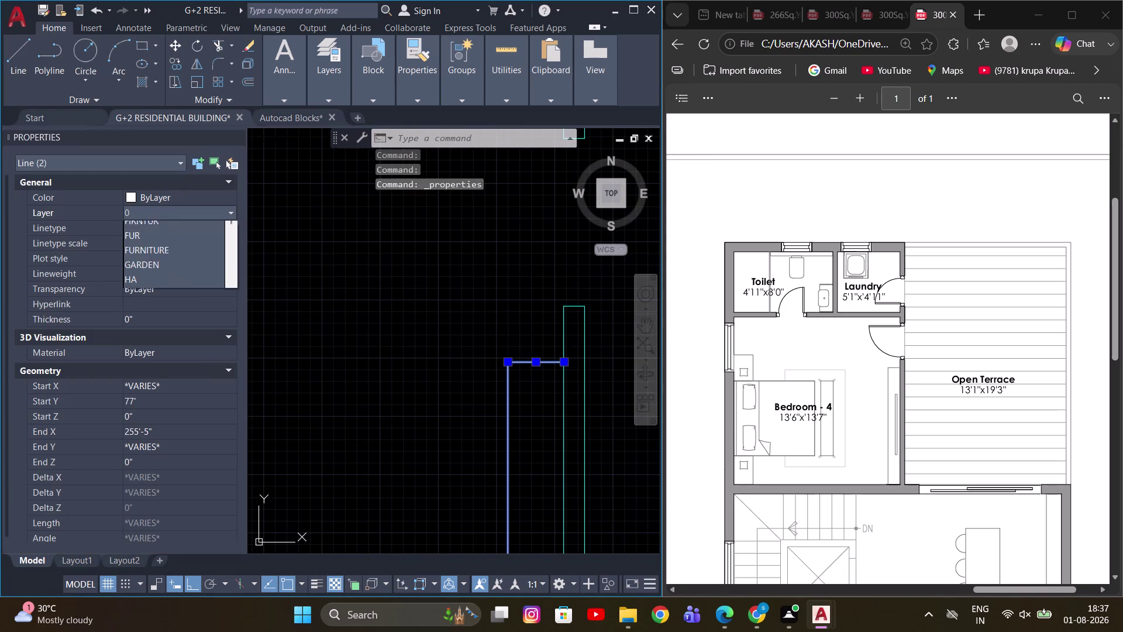
click(159, 299)
scroll(down, 3)
key(Escape)
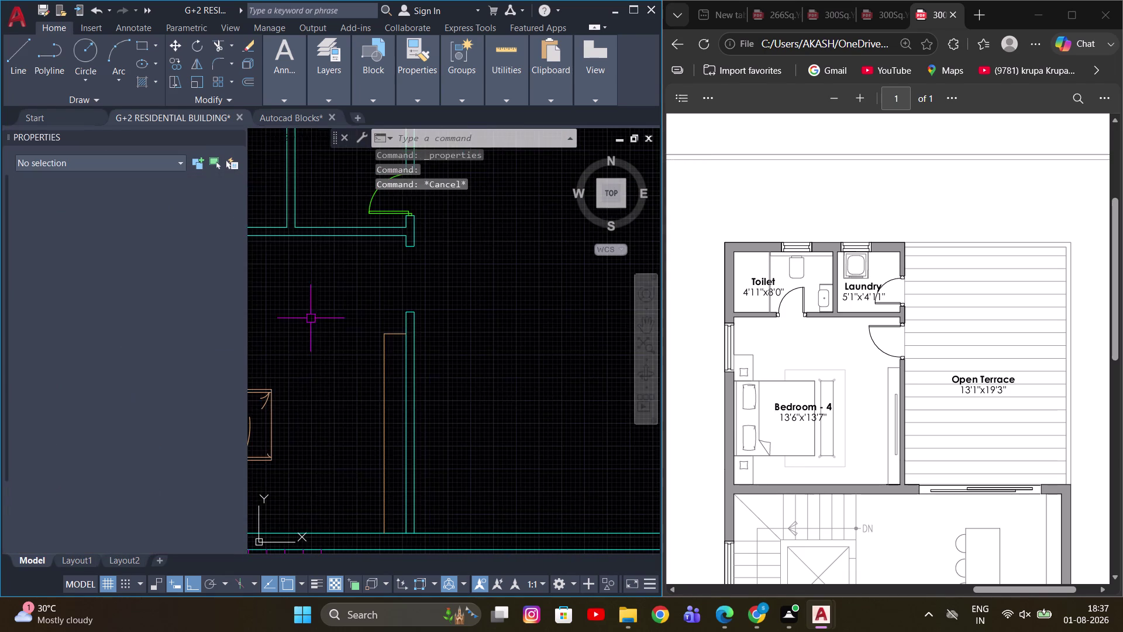
Select the bedroom bed and set its layer to FURNITURE.
middle_drag(302, 336, 434, 336)
drag(421, 353, 383, 422)
click(363, 437)
double_click(146, 210)
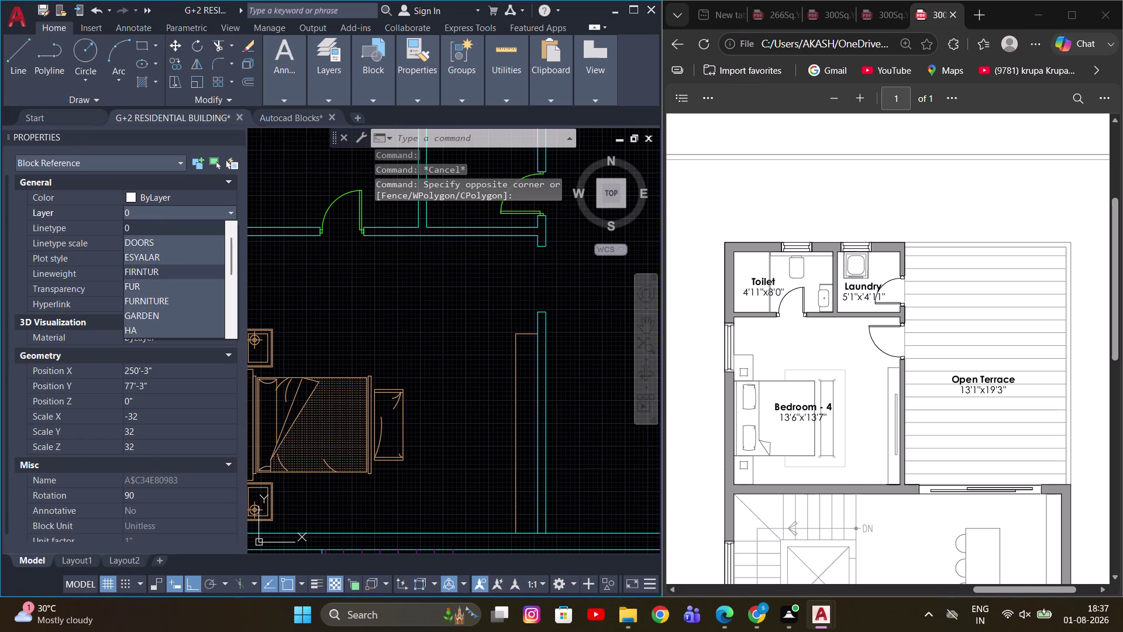
click(158, 269)
click(172, 212)
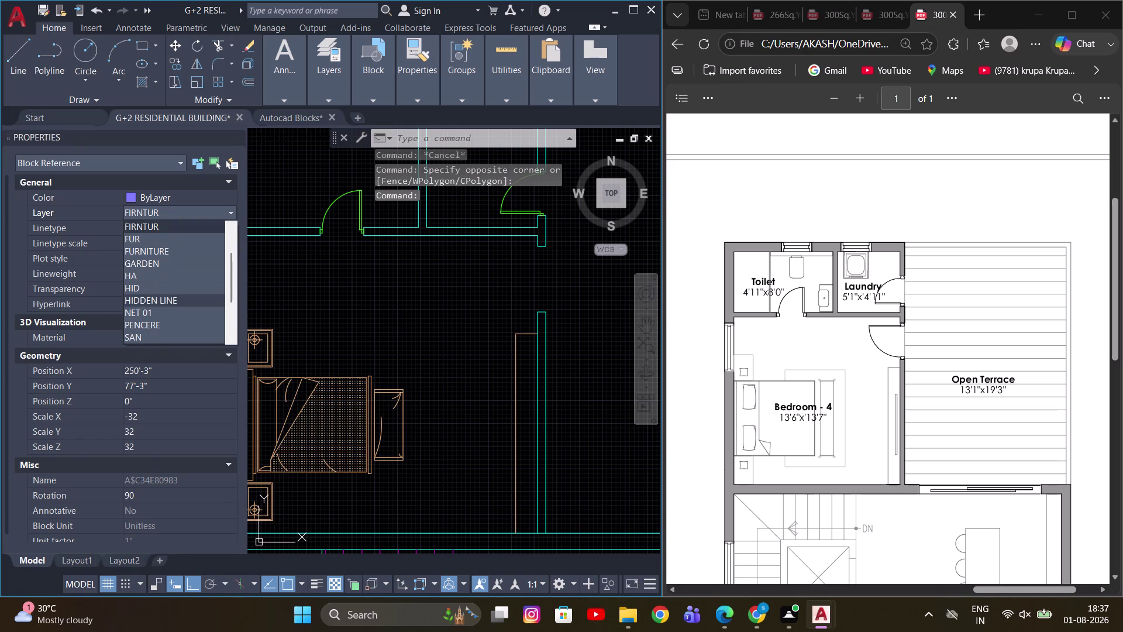
click(163, 250)
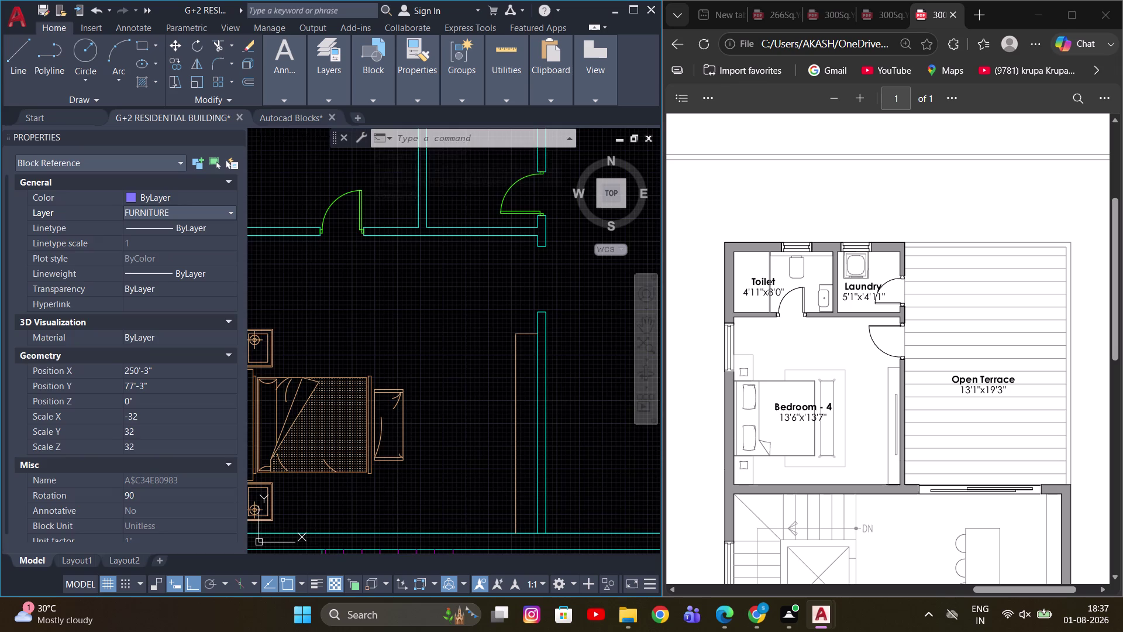
scroll(down, 3)
key(Escape)
Reselect the wall lines and bed block to check them, then clear the selection.
middle_drag(392, 369, 429, 364)
scroll(up, 3)
drag(460, 316, 438, 357)
click(429, 369)
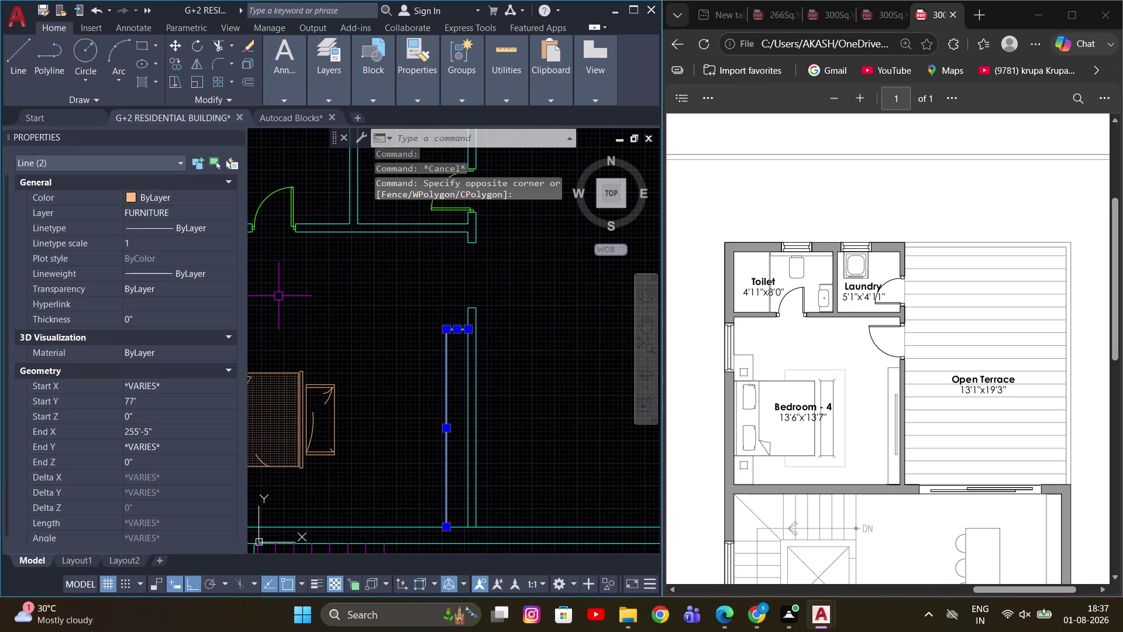
middle_drag(281, 303, 432, 306)
key(Escape)
drag(442, 324, 417, 382)
click(408, 397)
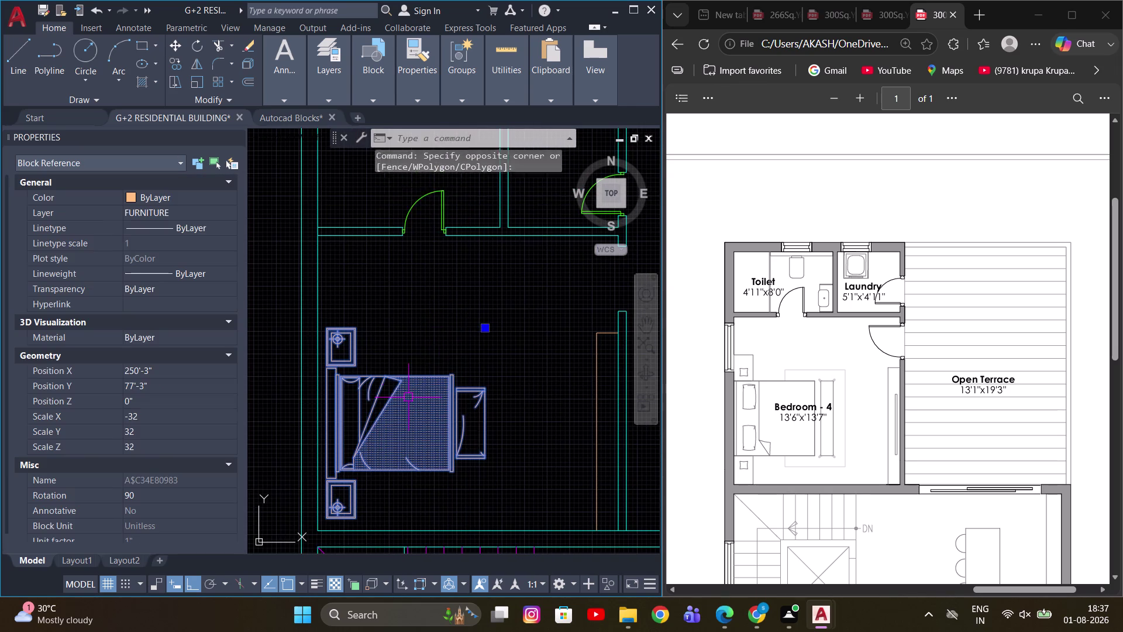
drag(598, 314, 578, 379)
click(577, 382)
scroll(down, 3)
key(Escape)
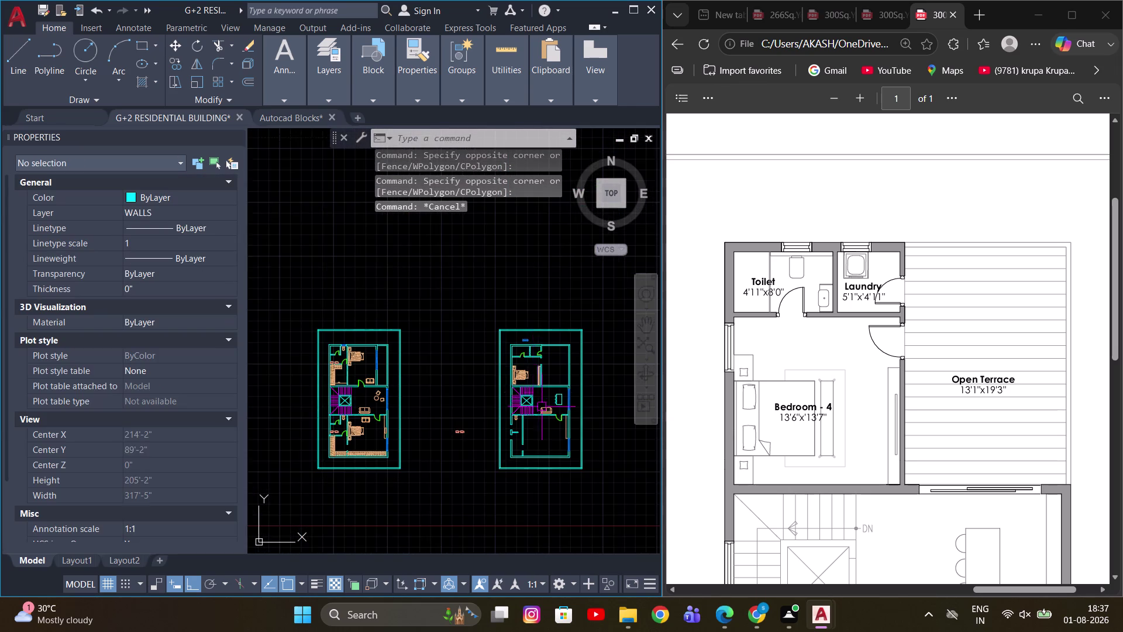
Select all blocks similar to a plan block and inspect their layers.
scroll(up, 3)
middle_drag(532, 433, 619, 439)
scroll(down, 3)
scroll(up, 3)
middle_drag(386, 401, 447, 368)
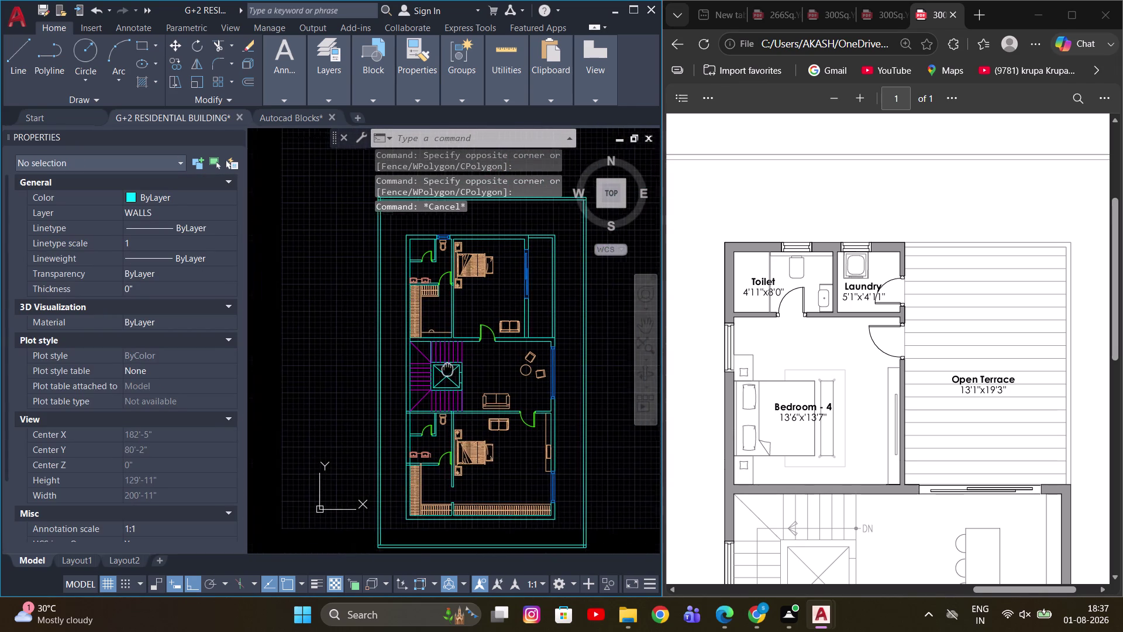
middle_drag(447, 368, 450, 368)
click(483, 455)
right_click(475, 308)
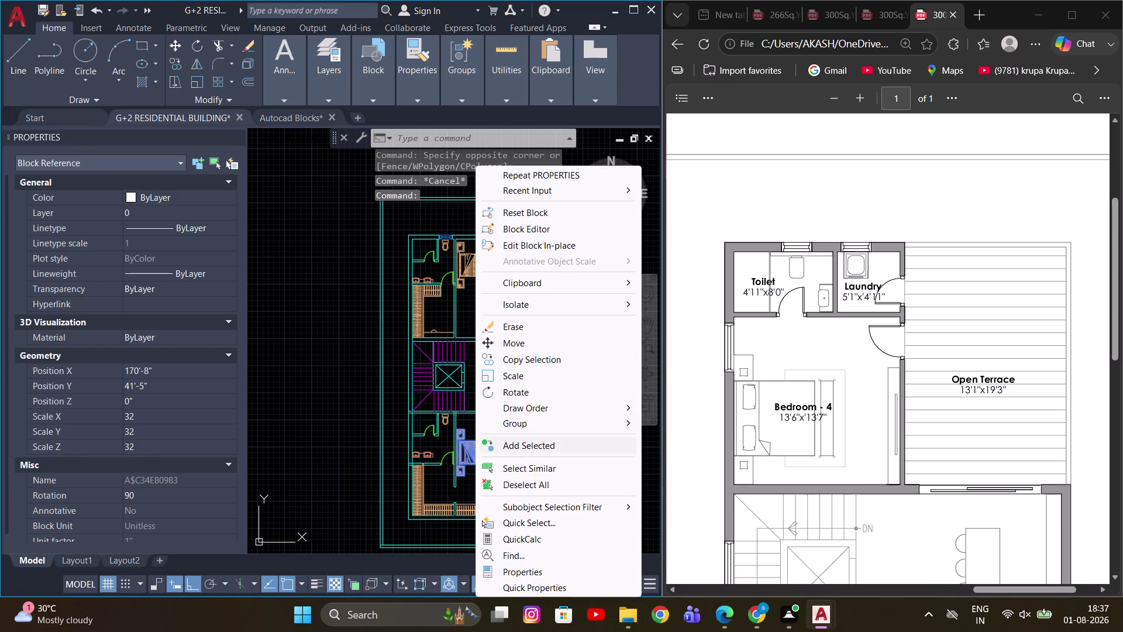
click(535, 466)
scroll(down, 3)
scroll(down, 3)
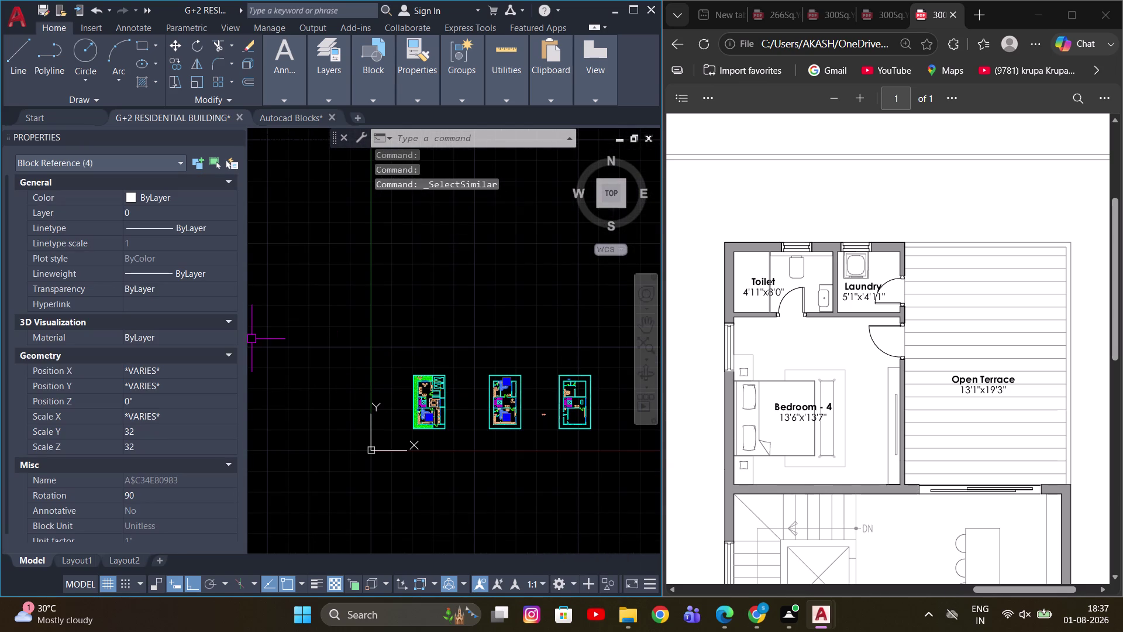
click(171, 210)
click(171, 210)
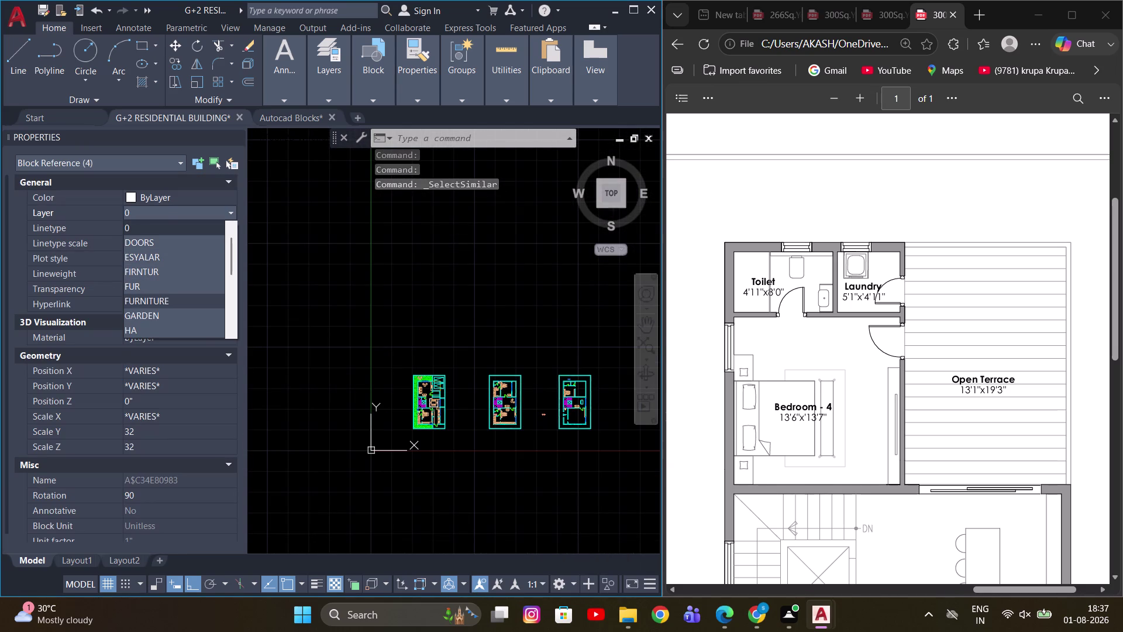
click(152, 298)
key(Escape)
Select the sofa block in the living area, then clear the selection.
scroll(up, 3)
middle_drag(560, 400, 404, 353)
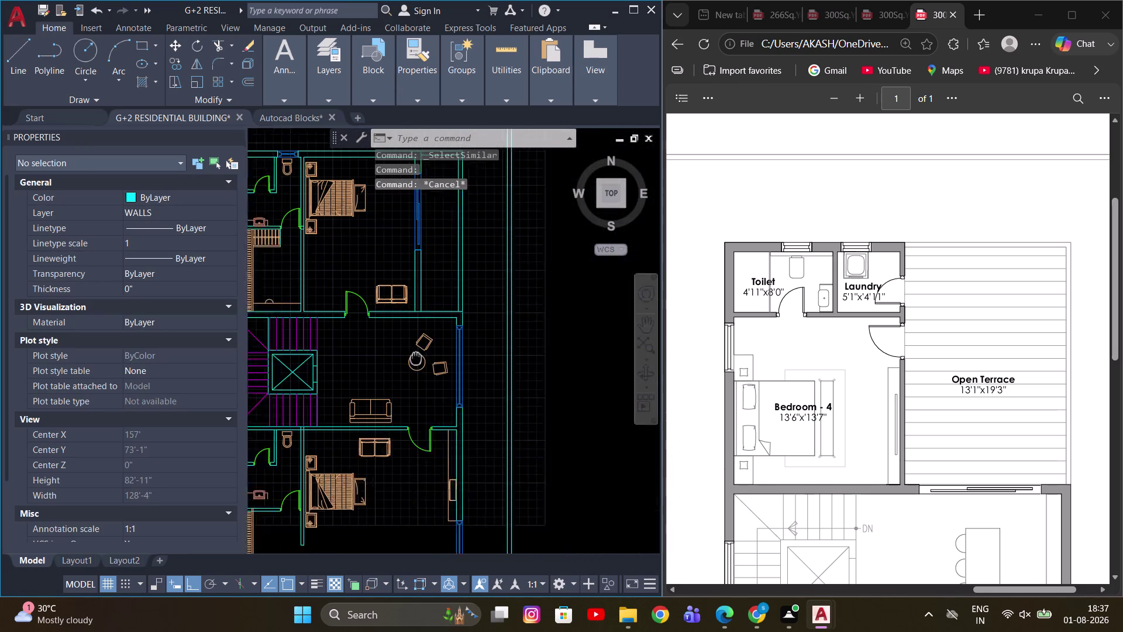
middle_drag(404, 353, 395, 349)
scroll(down, 3)
scroll(up, 3)
click(383, 324)
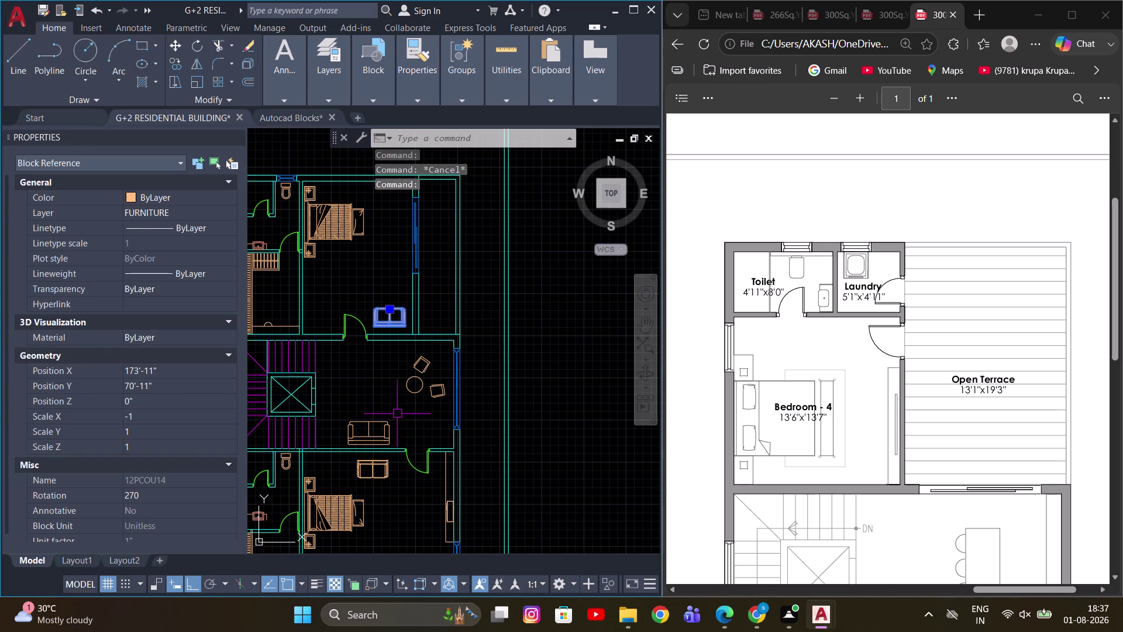
click(379, 423)
click(418, 371)
key(Escape)
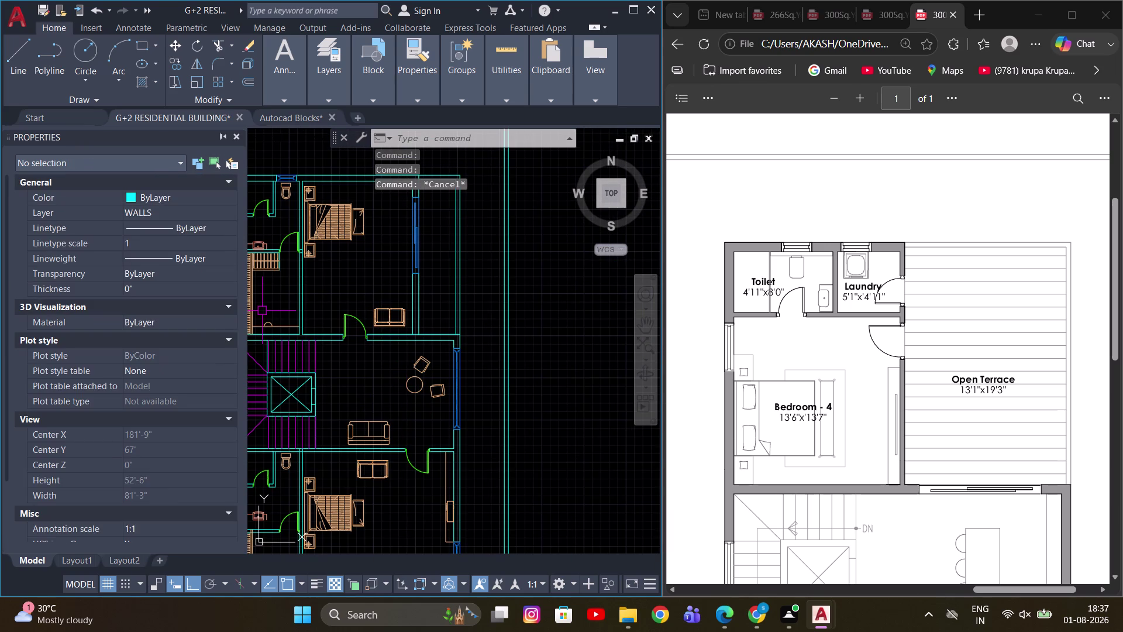
click(233, 134)
Pan back to the bedroom's right wall and cancel any active command.
scroll(down, 3)
middle_drag(497, 399, 317, 414)
scroll(up, 3)
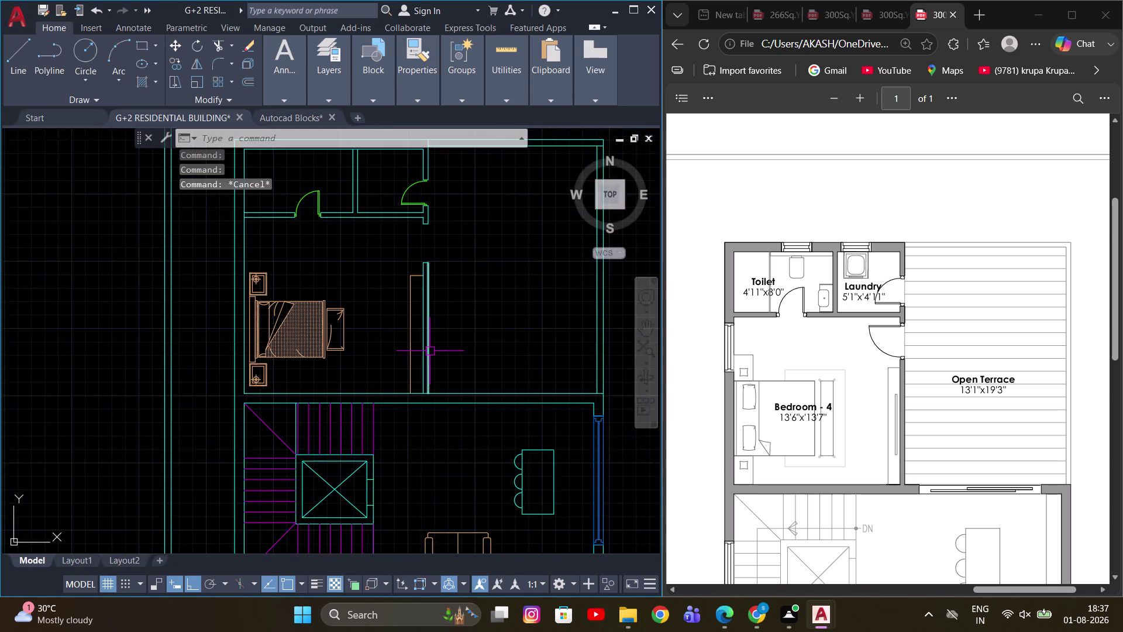
middle_drag(430, 352, 414, 403)
scroll(up, 3)
scroll(down, 3)
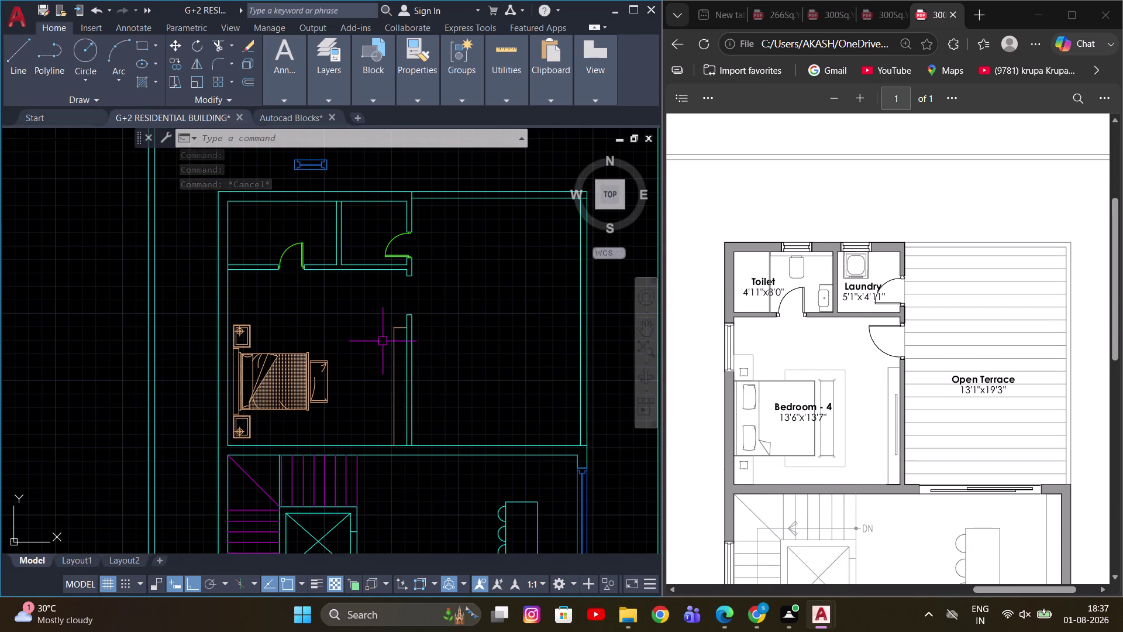
scroll(up, 3)
middle_drag(419, 350, 418, 308)
key(Escape)
Draw a narrow rectangle with REC beside the upper bedroom's right wall.
scroll(up, 3)
text(REC)
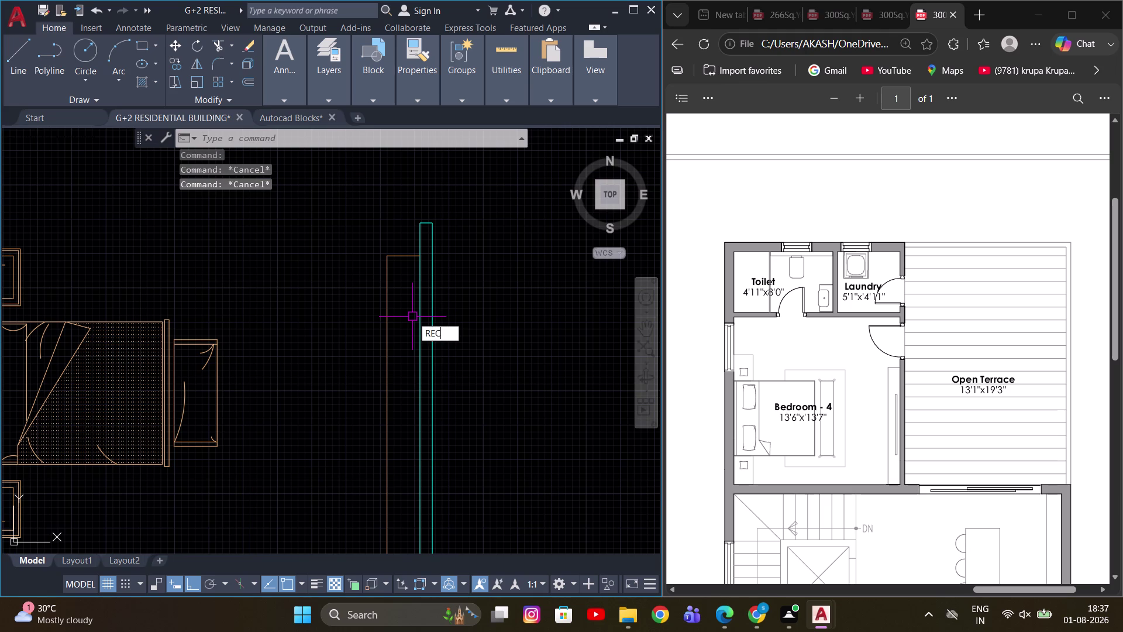
key(space)
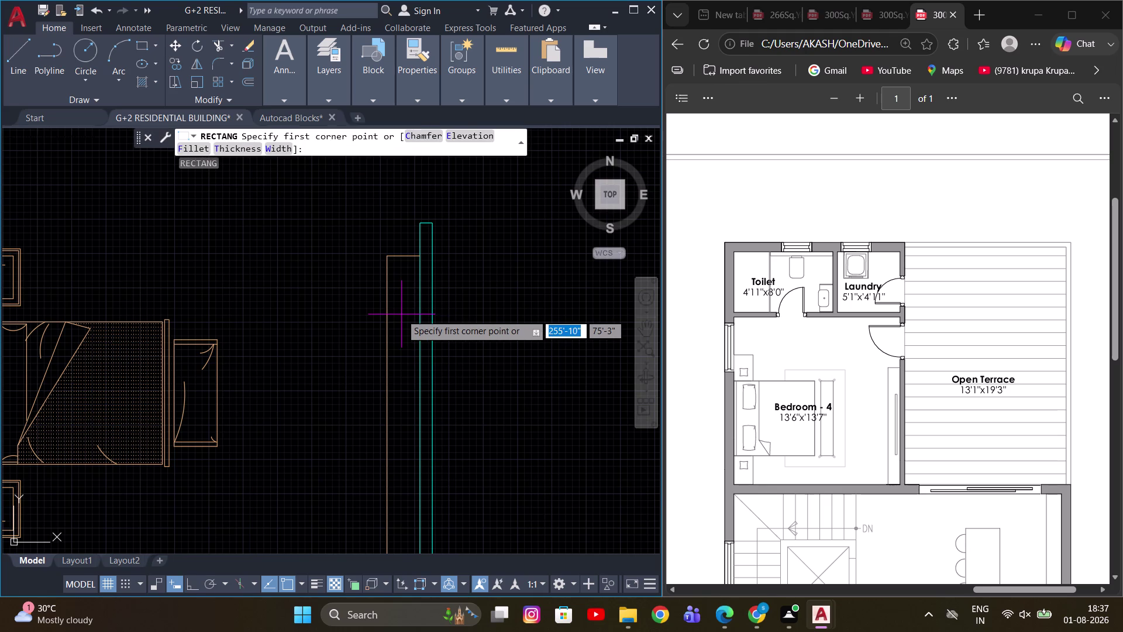
click(401, 314)
middle_drag(411, 444, 415, 394)
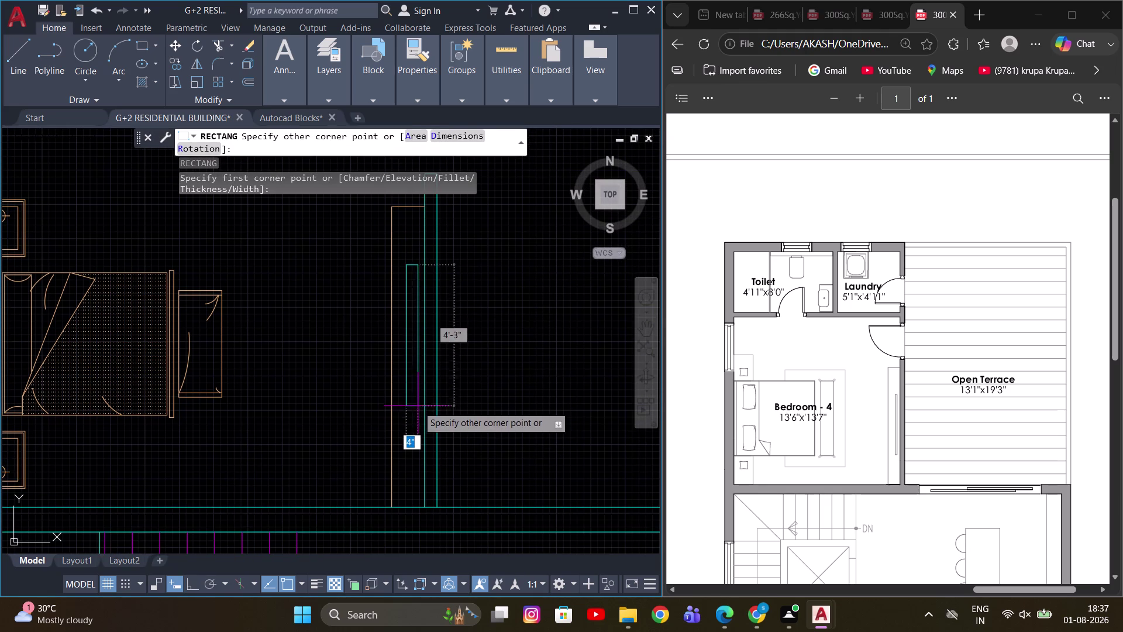
click(413, 413)
Match the new rectangle's properties to the existing linework with MATCHPROP.
key(m)
key(a)
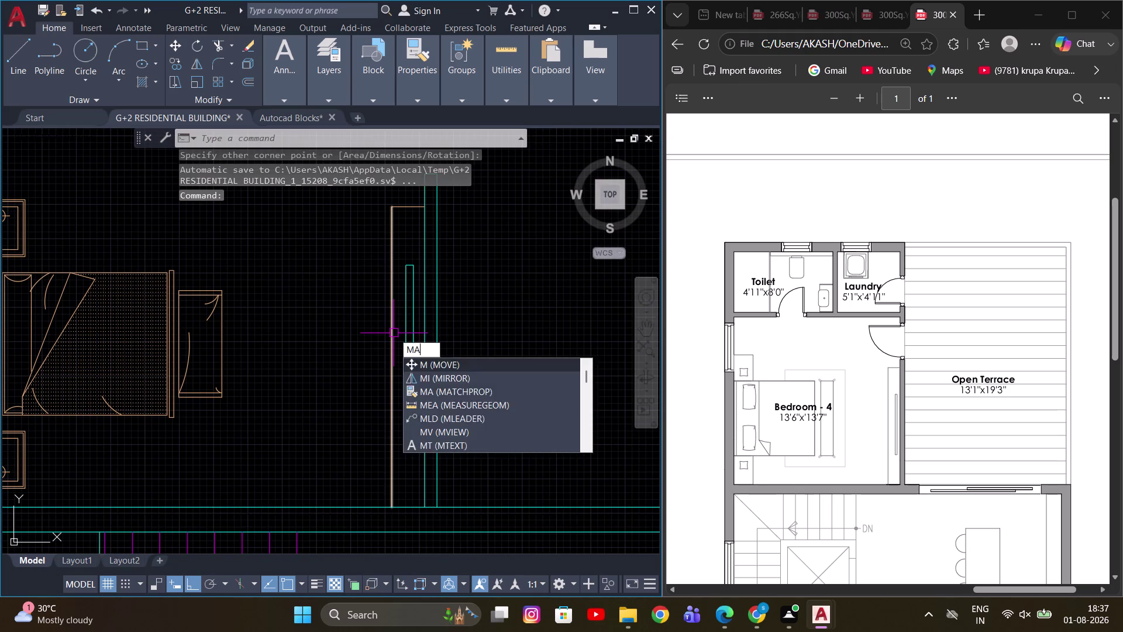
key(space)
click(389, 271)
drag(415, 260, 413, 277)
click(403, 299)
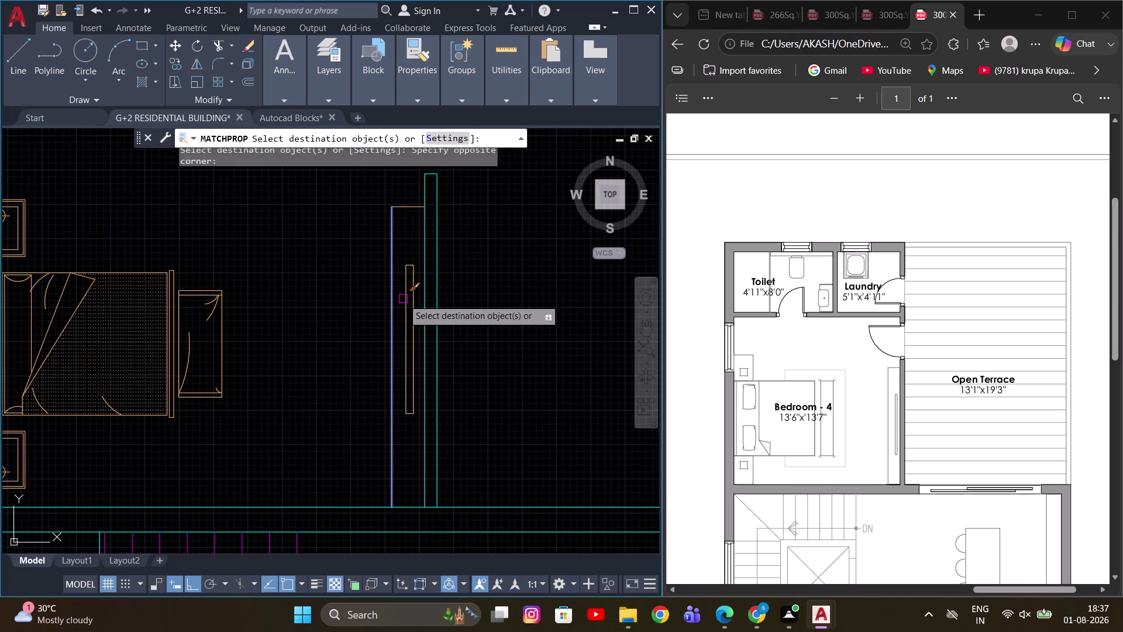
scroll(down, 3)
key(Escape)
Erase the short horizontal line next to the wall.
middle_drag(454, 343, 411, 279)
scroll(down, 3)
scroll(up, 3)
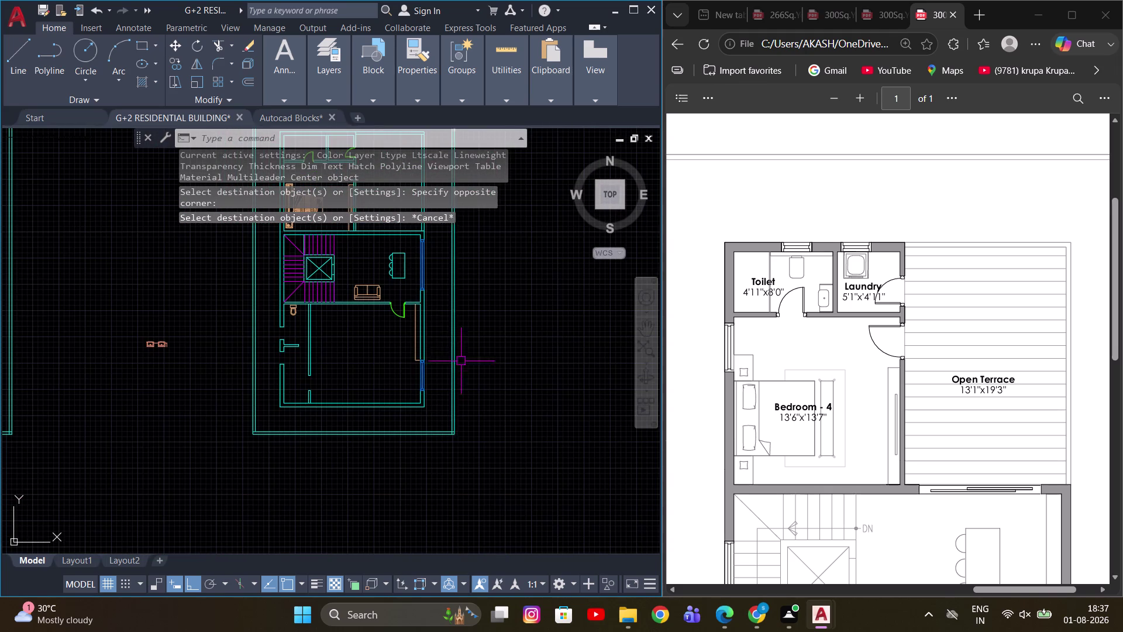
scroll(up, 3)
drag(412, 371, 395, 403)
click(392, 411)
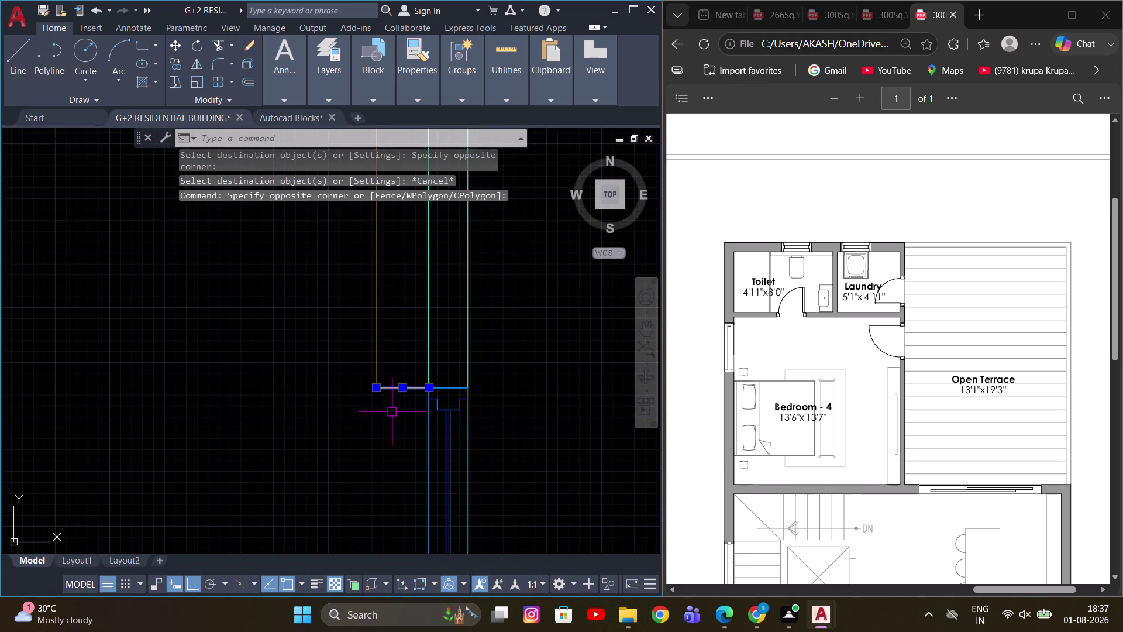
key(e)
key(space)
scroll(down, 3)
key(r)
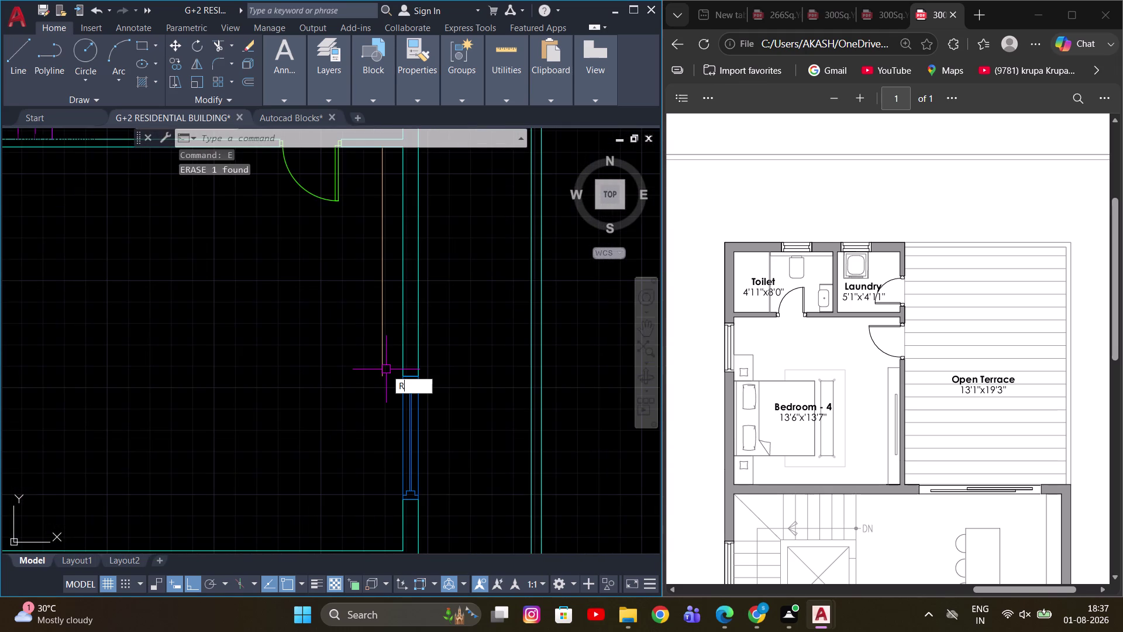
key(Delete)
key(BackSpace)
key(BackSpace)
text(EC)
key(space)
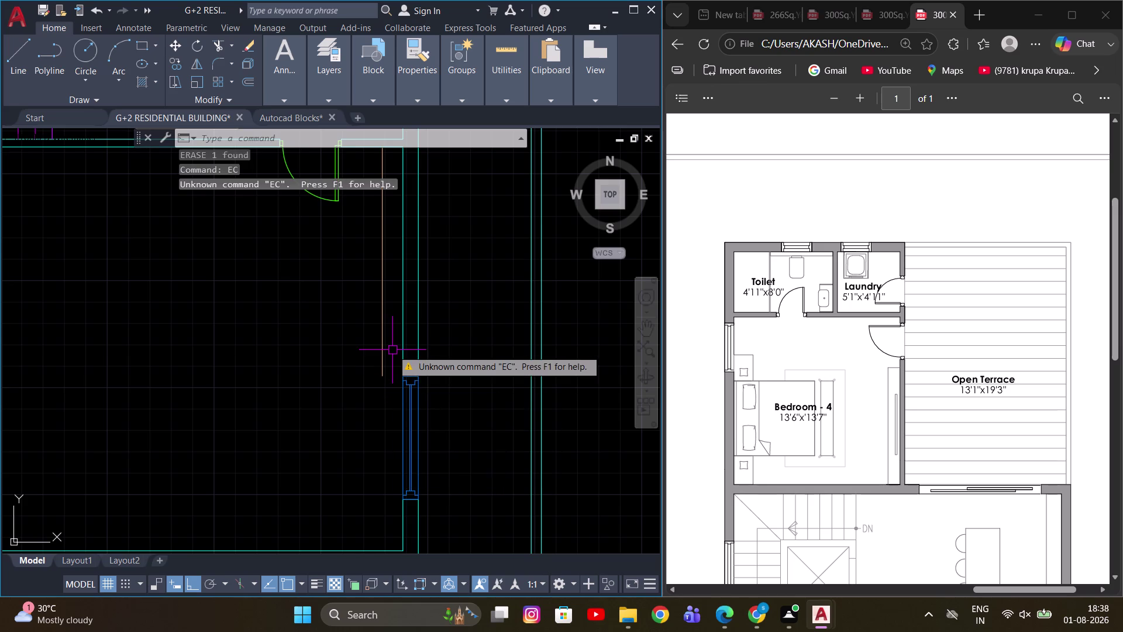
key(Escape)
text(EX)
key(space)
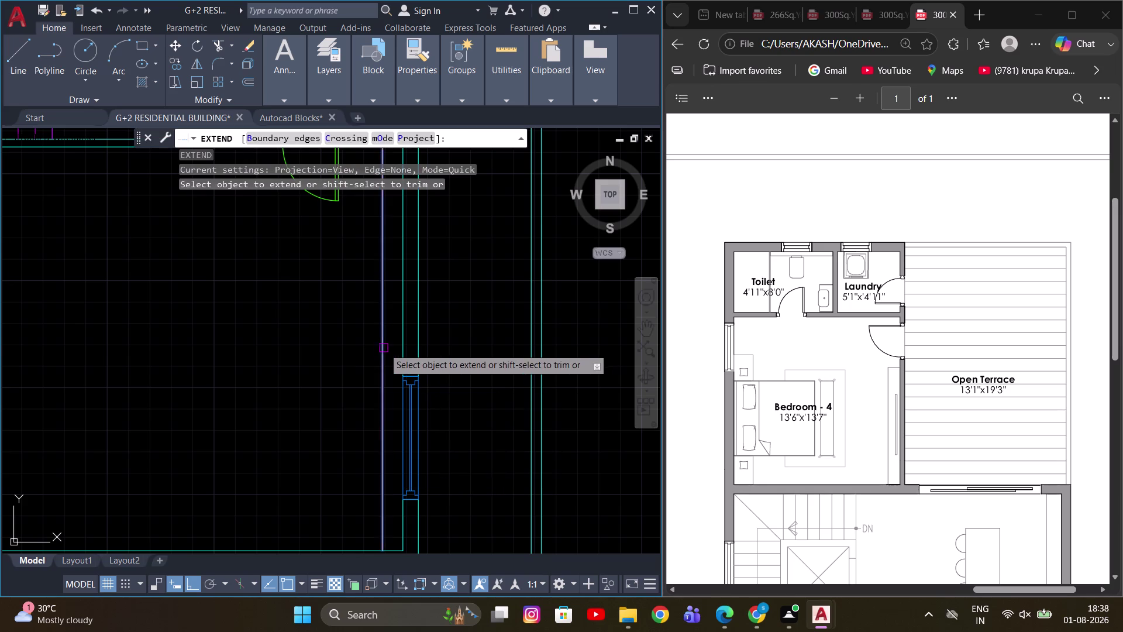
scroll(down, 3)
click(381, 348)
scroll(down, 3)
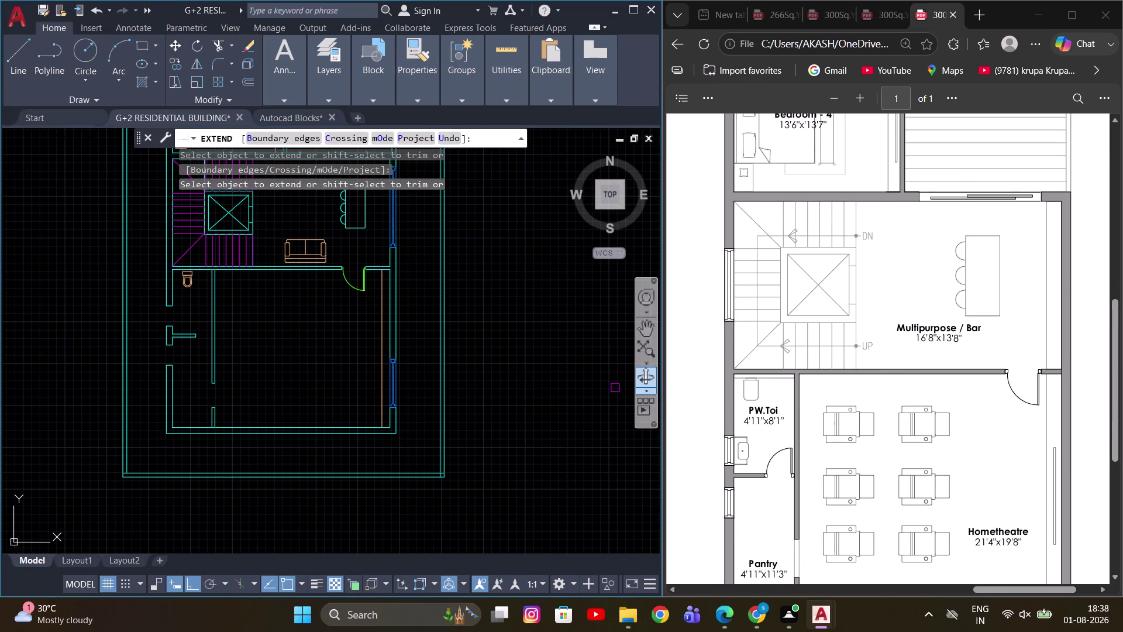
key(Escape)
scroll(up, 3)
middle_drag(379, 316, 386, 369)
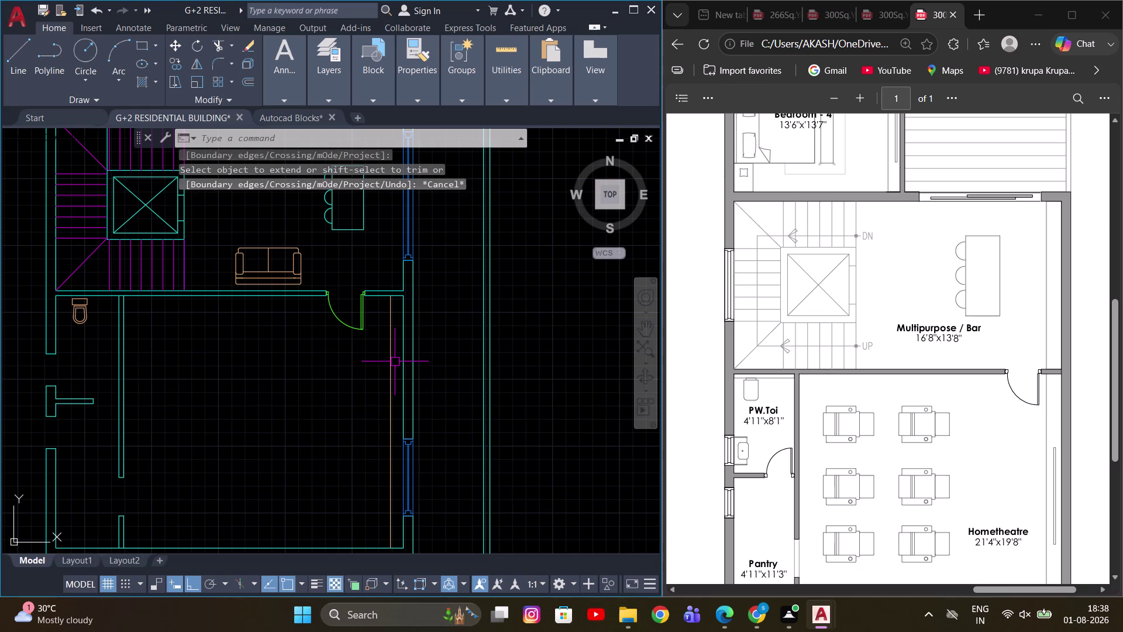
middle_drag(386, 361, 387, 451)
click(396, 416)
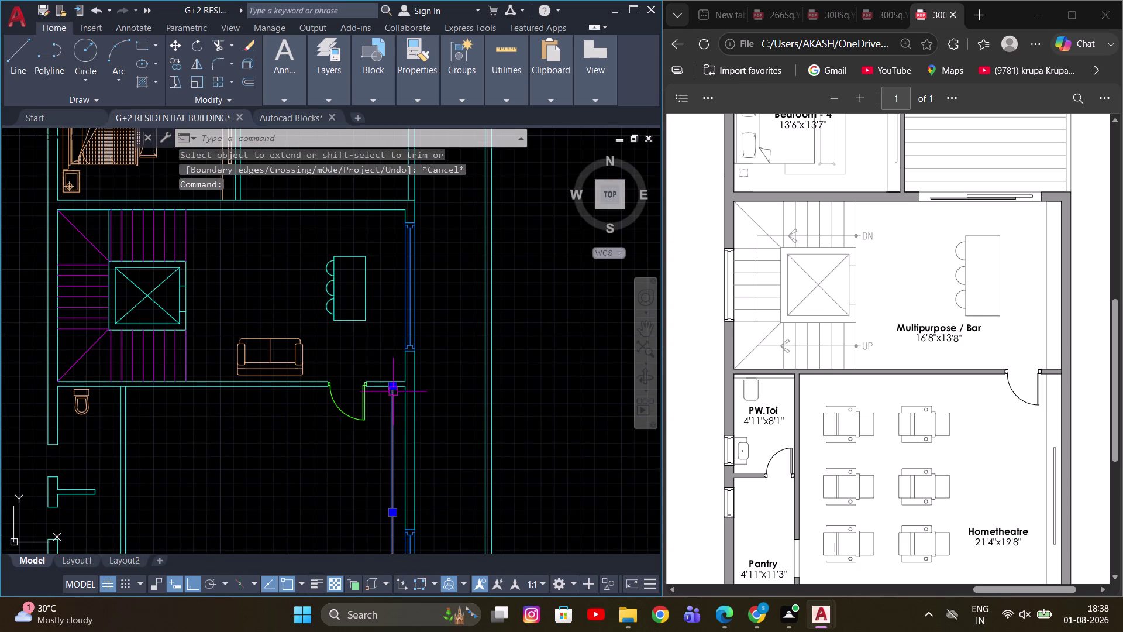
click(393, 385)
scroll(up, 3)
middle_drag(391, 220, 396, 302)
click(399, 282)
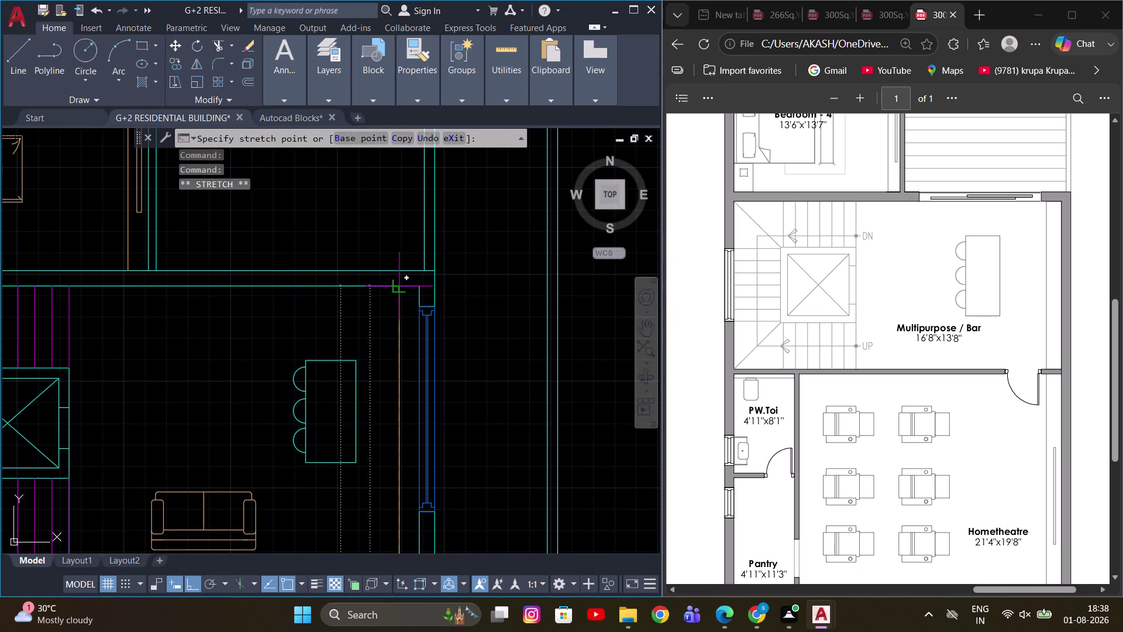
key(Escape)
scroll(down, 3)
scroll(up, 3)
key(Escape)
key(r)
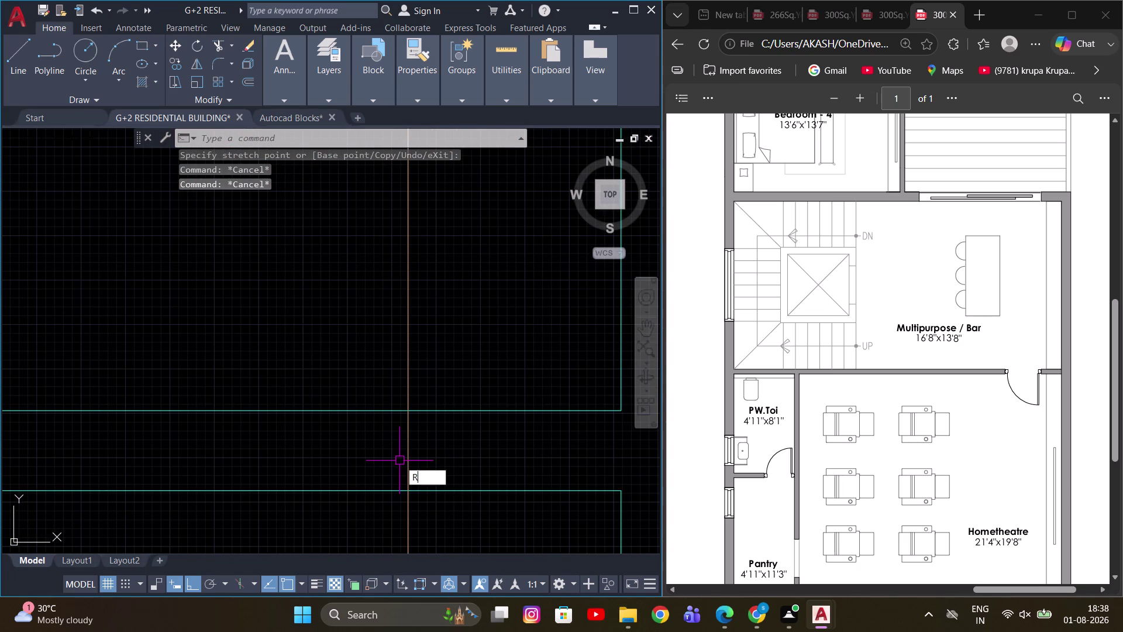
key(Escape)
text(TR)
key(space)
click(390, 451)
click(443, 431)
key(Escape)
scroll(down, 3)
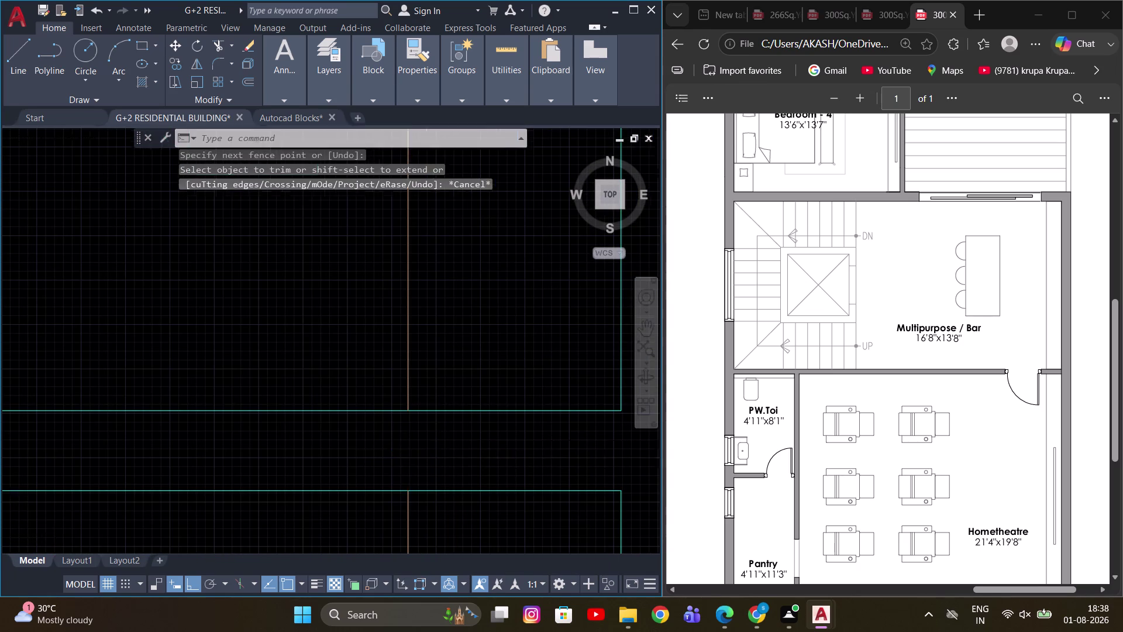
scroll(down, 3)
middle_drag(541, 463, 478, 367)
scroll(down, 3)
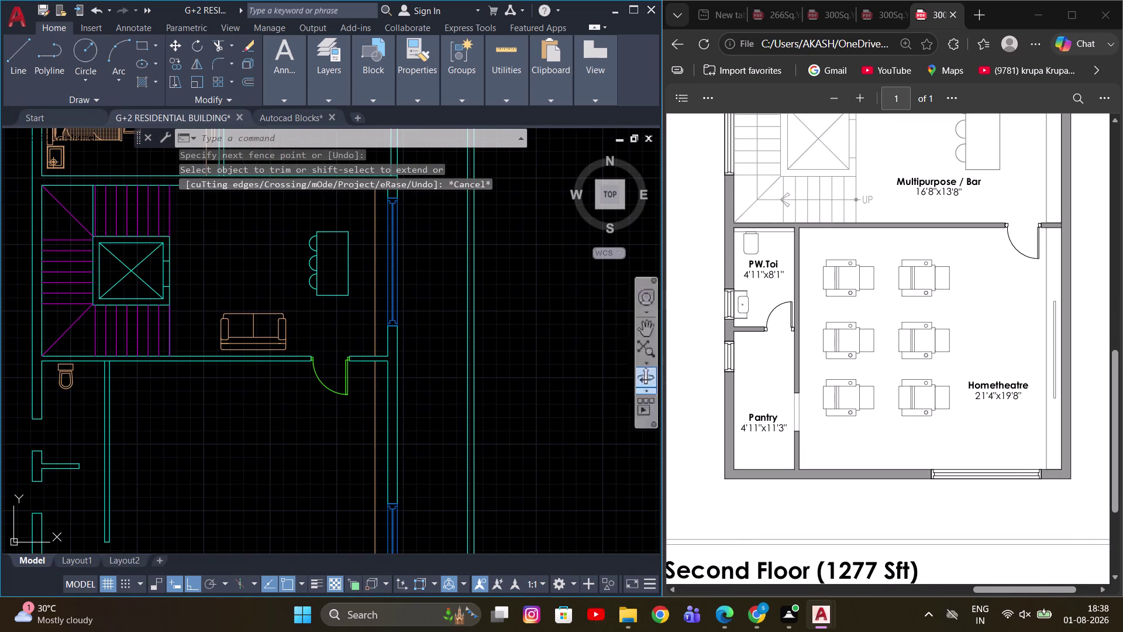
middle_drag(432, 418, 436, 326)
middle_drag(443, 374, 461, 506)
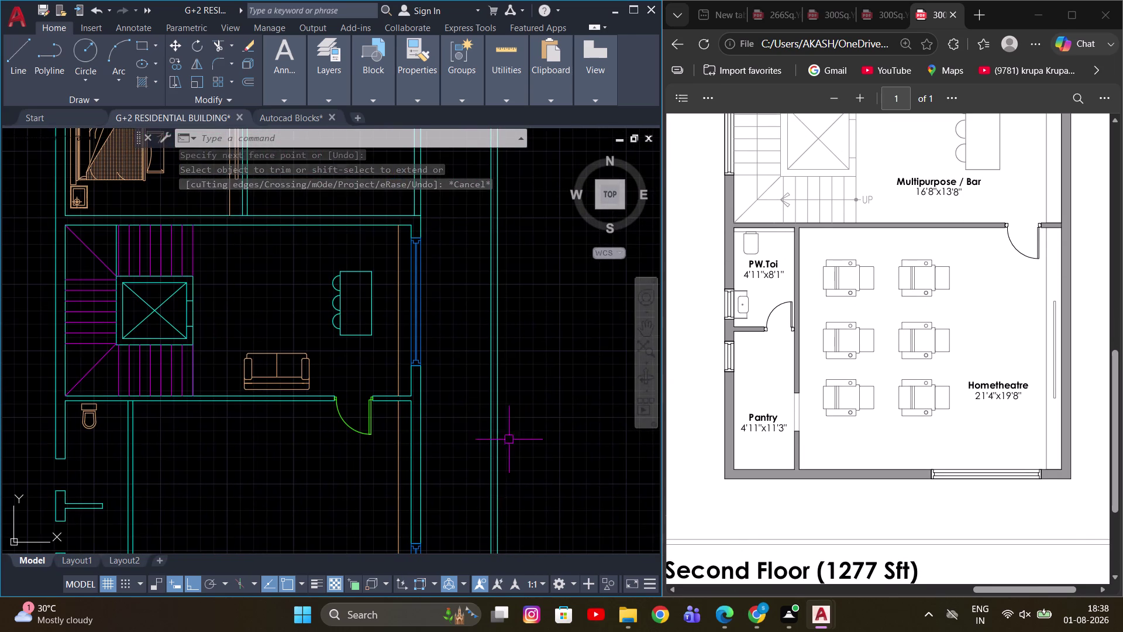
scroll(up, 3)
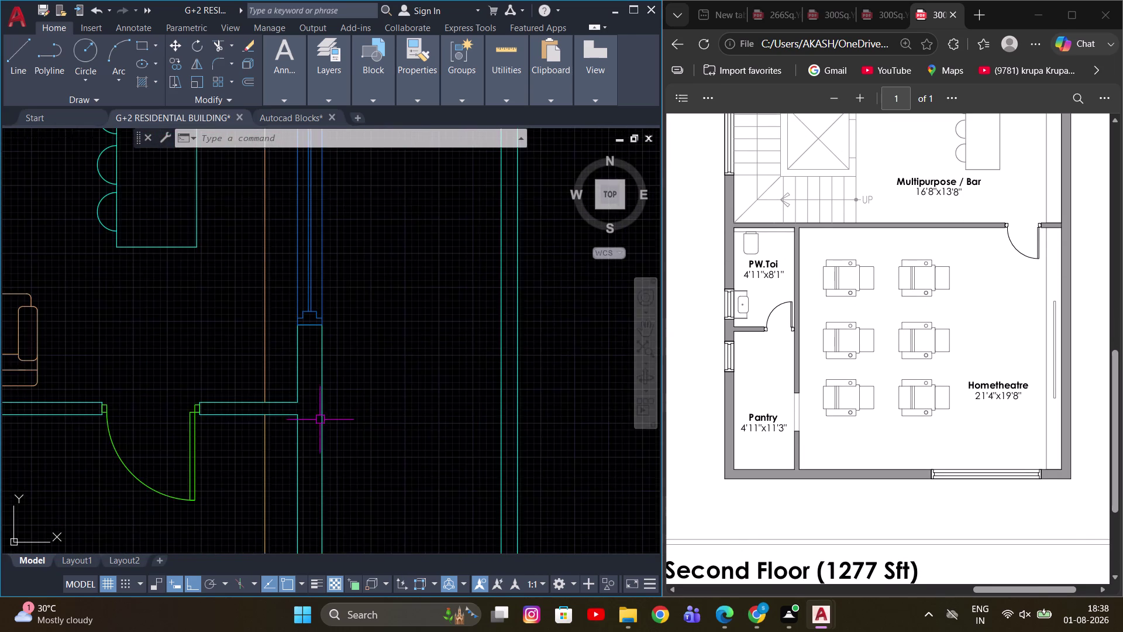
Move the two short wall end lines near the door by 6.
middle_drag(312, 421, 441, 426)
scroll(up, 3)
drag(377, 463, 367, 461)
click(325, 439)
drag(377, 338, 345, 353)
click(316, 363)
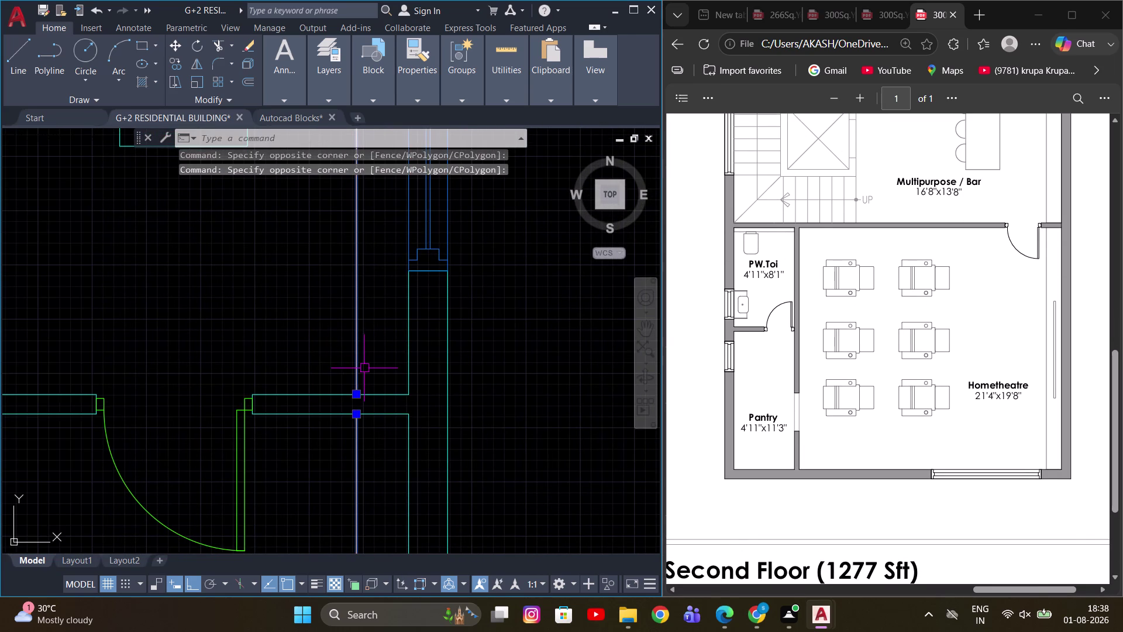
key(m)
key(space)
drag(324, 460, 318, 462)
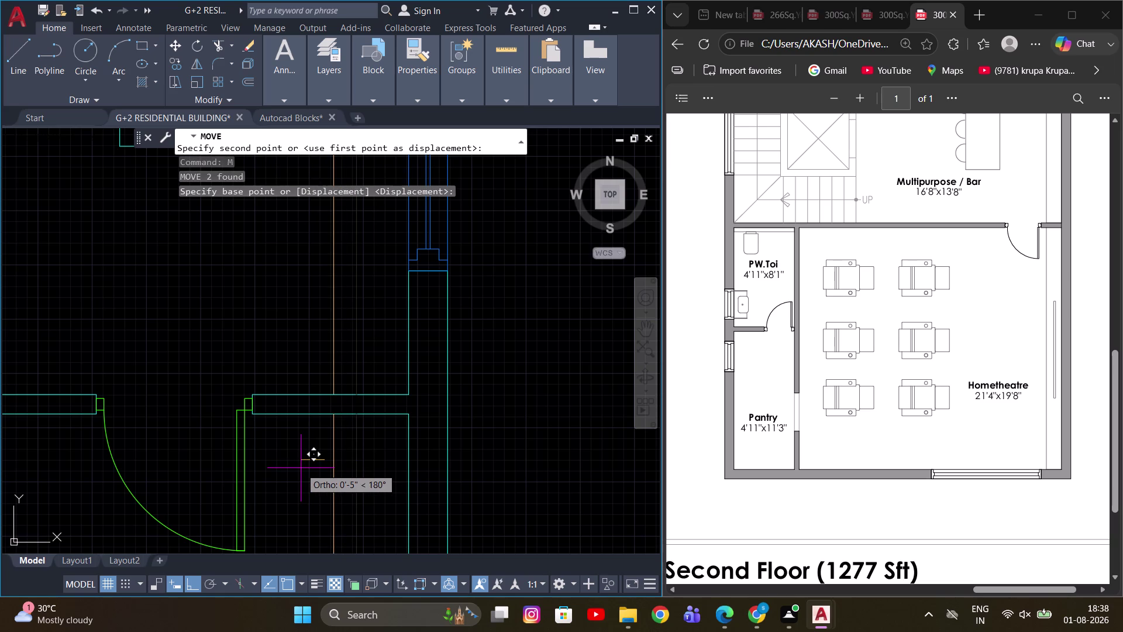
key(6)
key(Return)
scroll(down, 3)
middle_drag(378, 446, 384, 401)
scroll(up, 3)
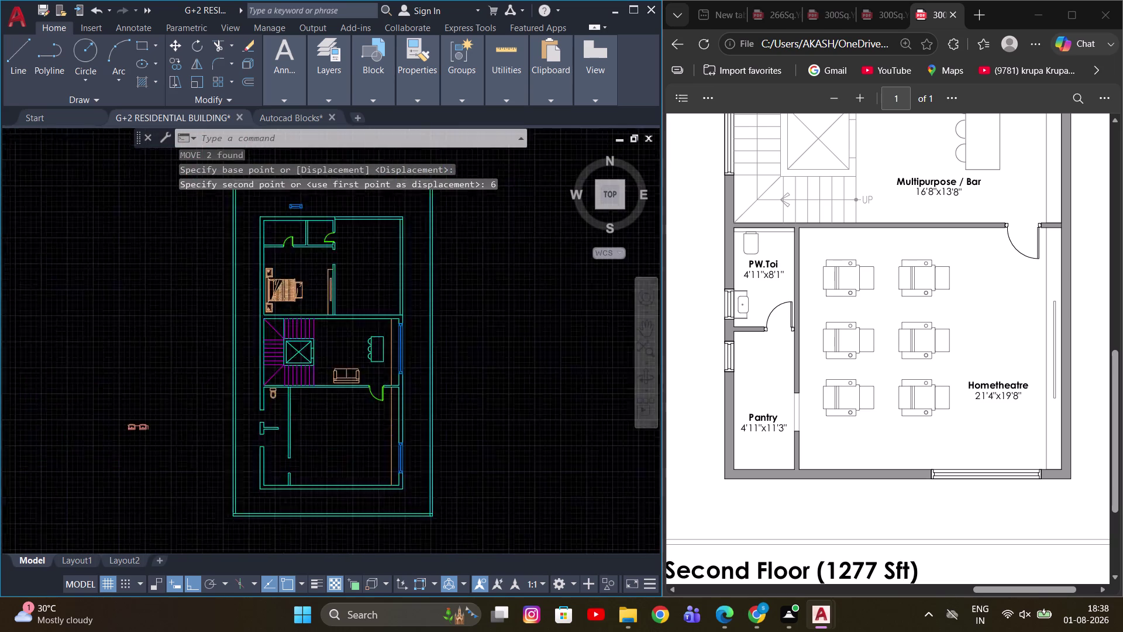
scroll(up, 3)
key(Escape)
Start copying the slim window outline on the bedroom wall and pick its base point.
scroll(up, 3)
middle_drag(417, 348, 385, 412)
scroll(down, 3)
scroll(up, 3)
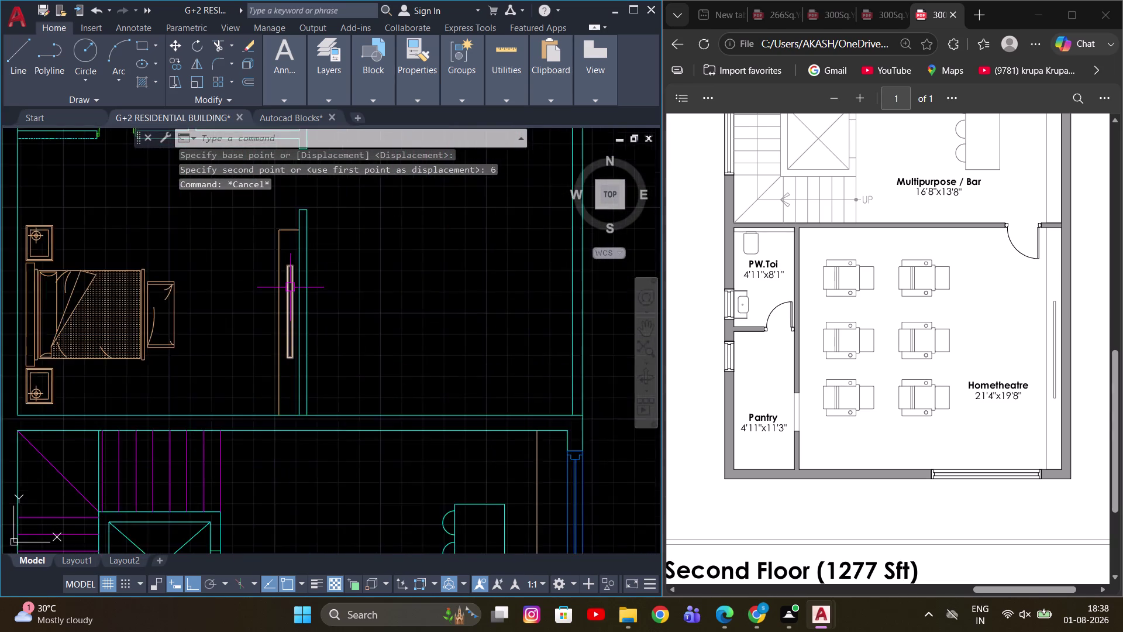
scroll(up, 3)
click(288, 273)
click(276, 294)
key(c)
key(o)
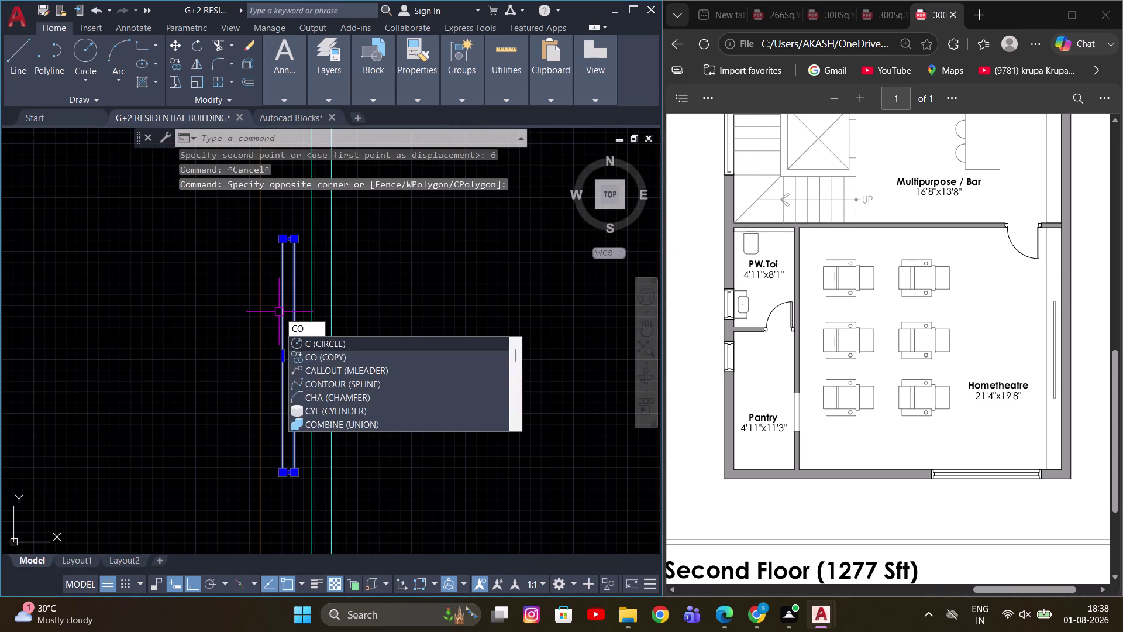
key(space)
click(293, 236)
Place the window outline copy further down along the hall wall.
scroll(down, 3)
middle_drag(451, 422, 283, 396)
key(F8)
scroll(down, 3)
scroll(up, 3)
scroll(up, 3)
scroll(down, 3)
scroll(up, 3)
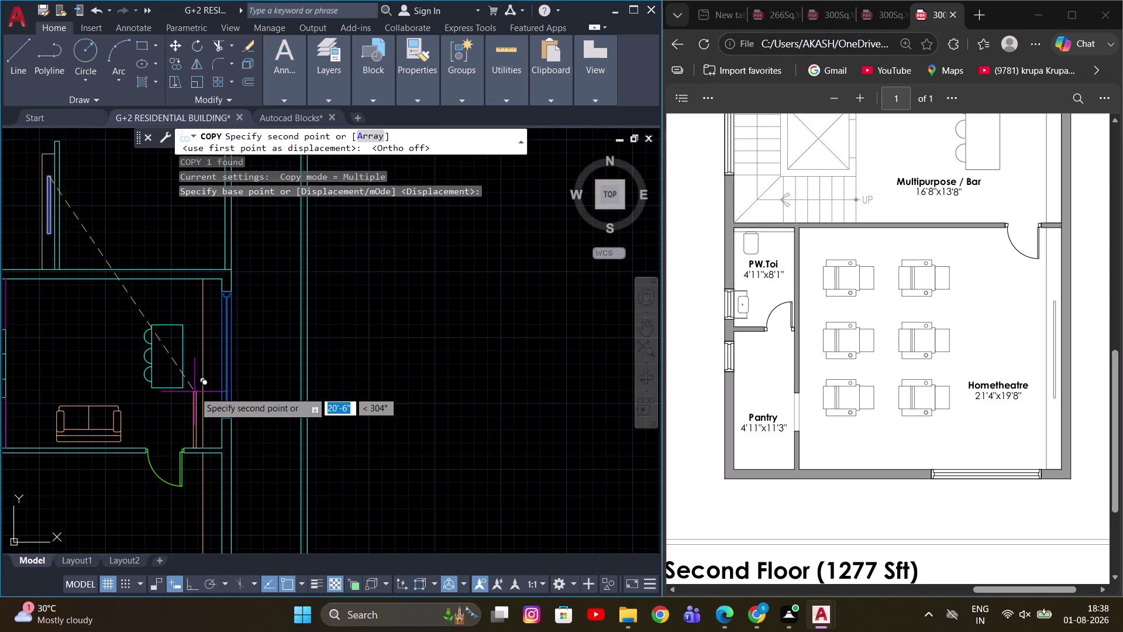
scroll(up, 3)
scroll(down, 3)
middle_drag(293, 431, 328, 267)
scroll(up, 3)
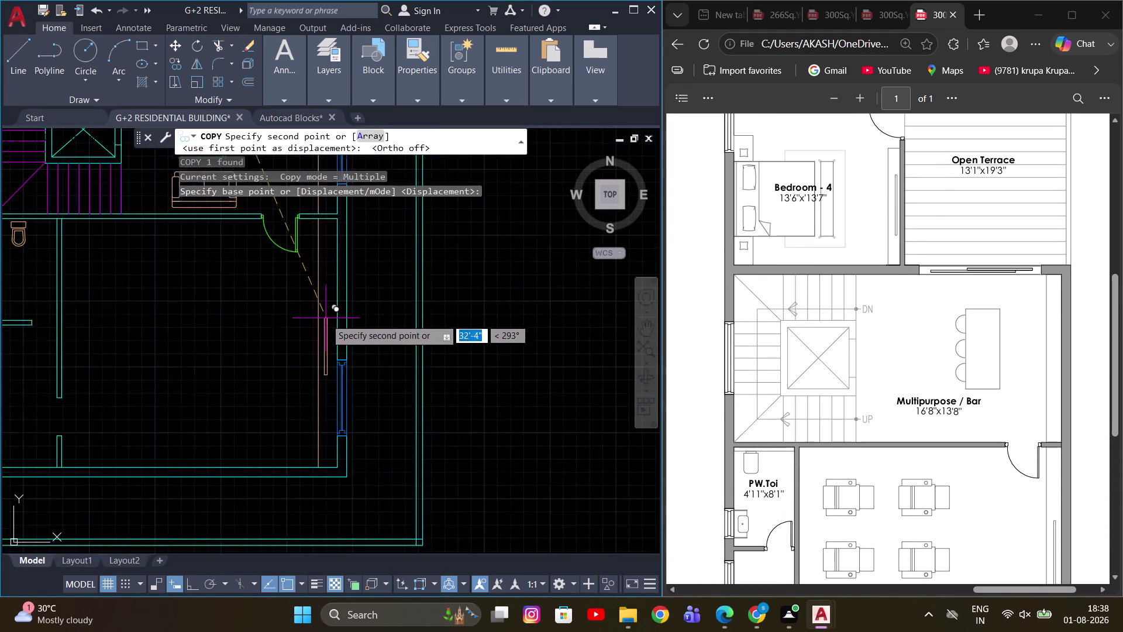
scroll(up, 3)
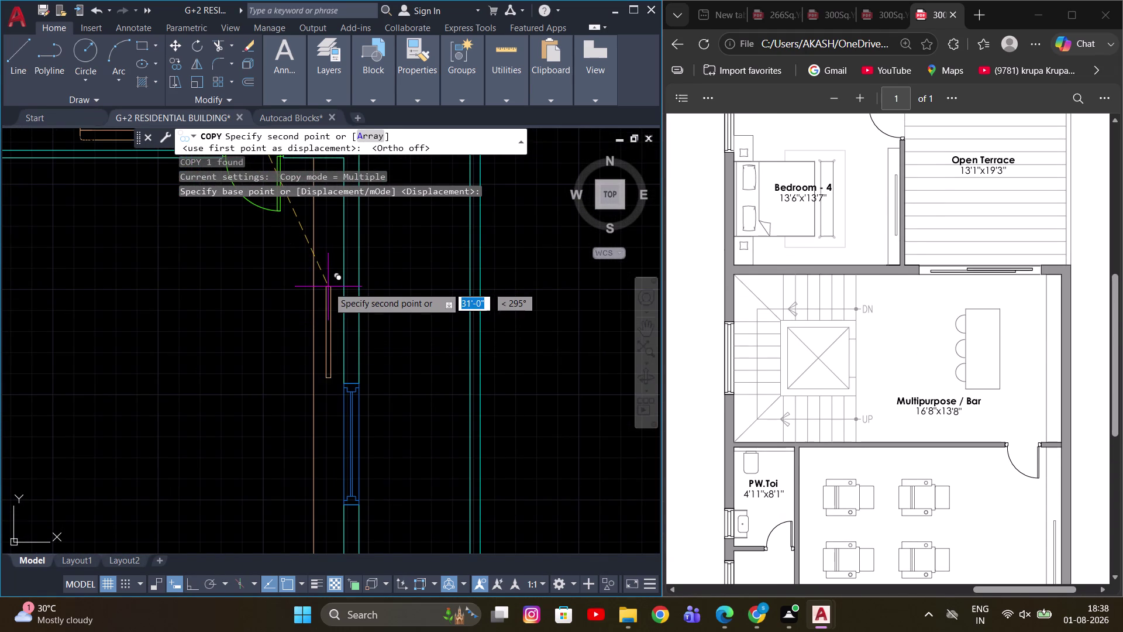
click(328, 287)
key(Escape)
scroll(down, 3)
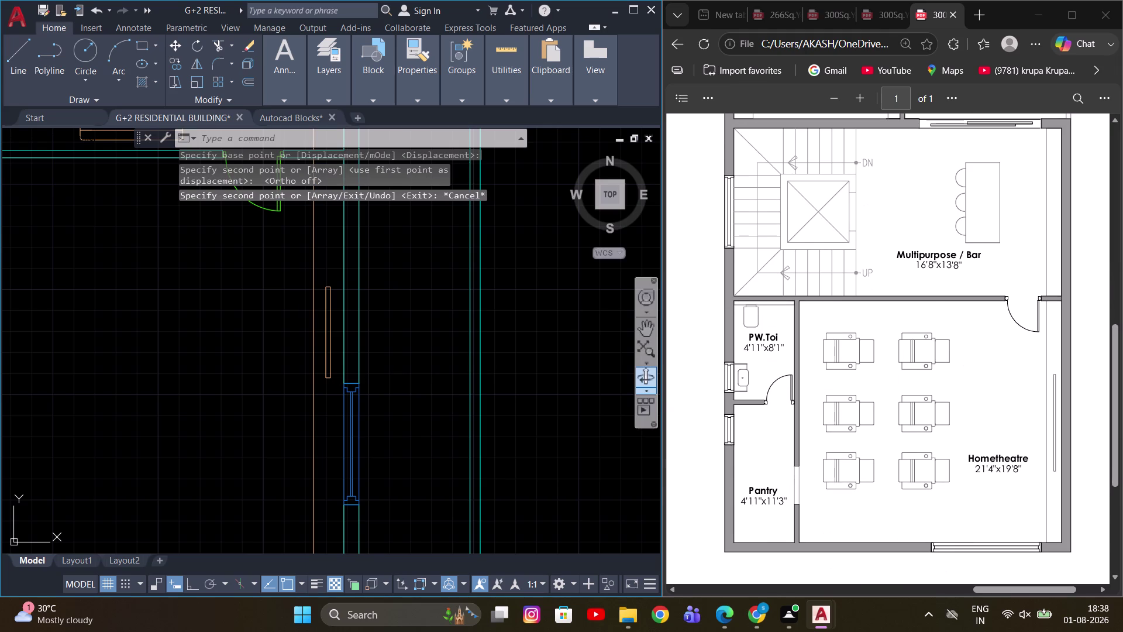
key(Escape)
click(351, 423)
Erase the window on the hall's right wall.
text(E)
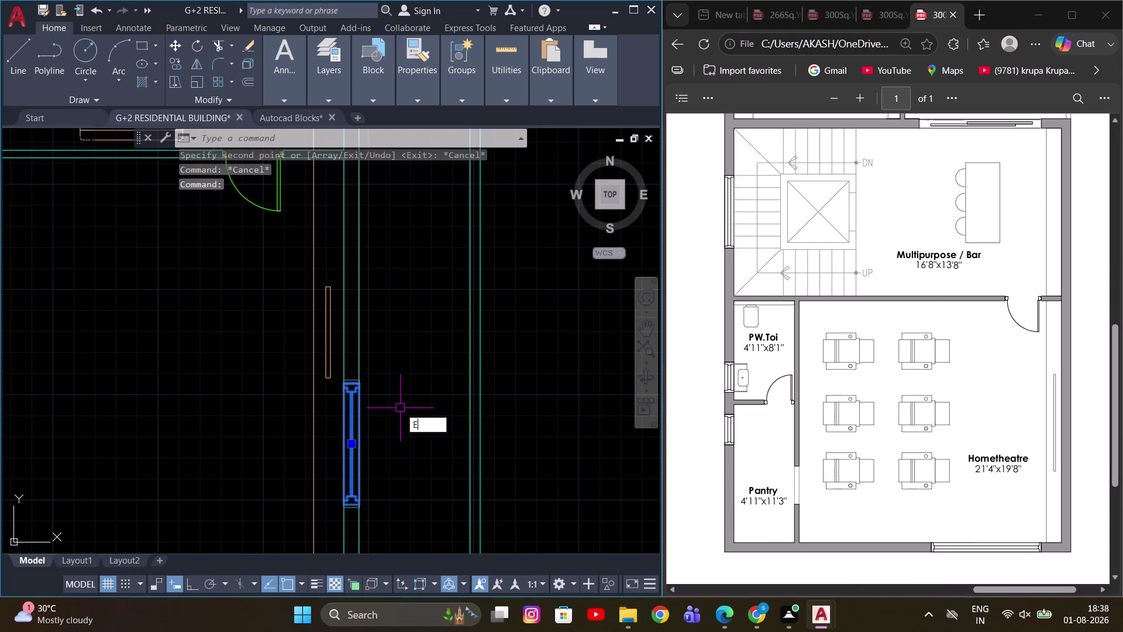
key(space)
scroll(down, 3)
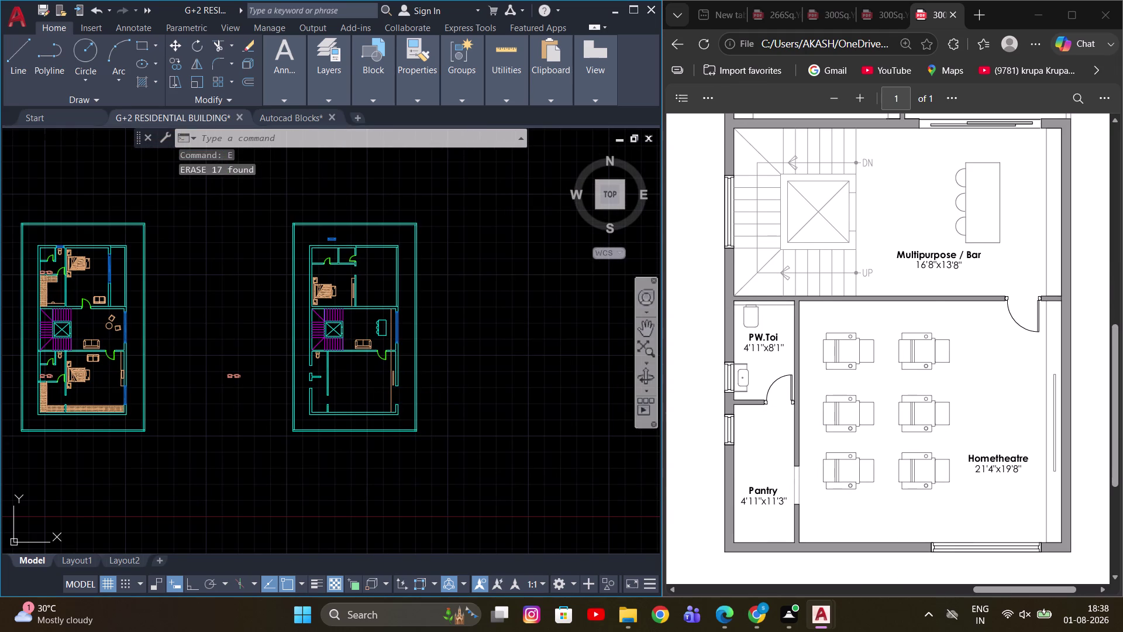
key(Escape)
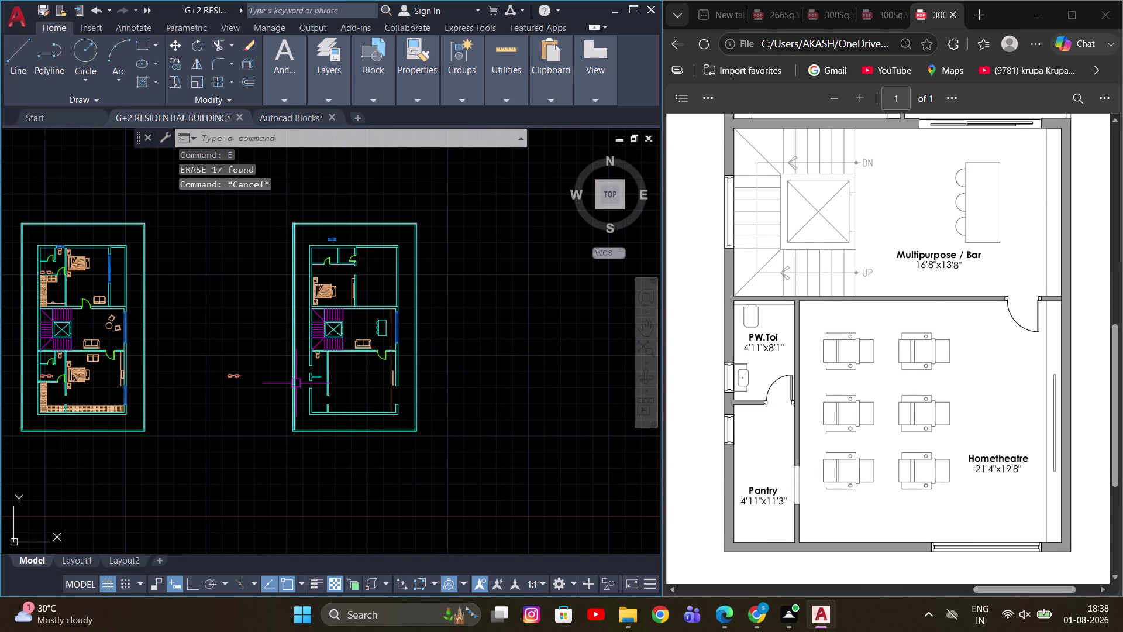
scroll(up, 3)
middle_drag(434, 407, 427, 414)
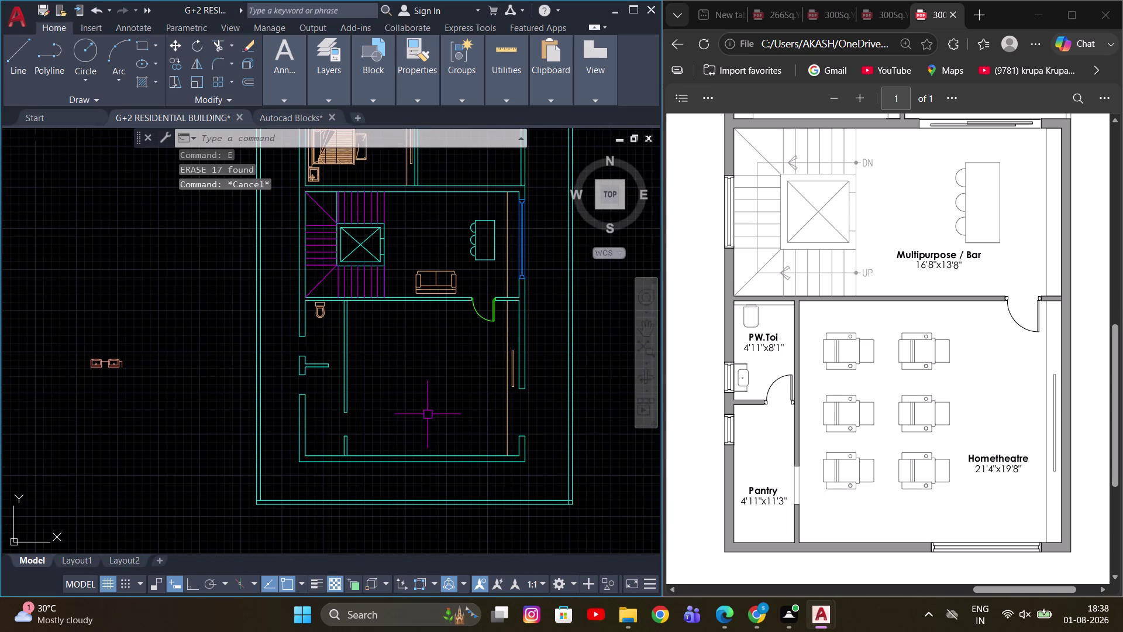
scroll(up, 3)
Erase the short wall piece and the leftover stub line on the right wall.
click(448, 439)
scroll(down, 3)
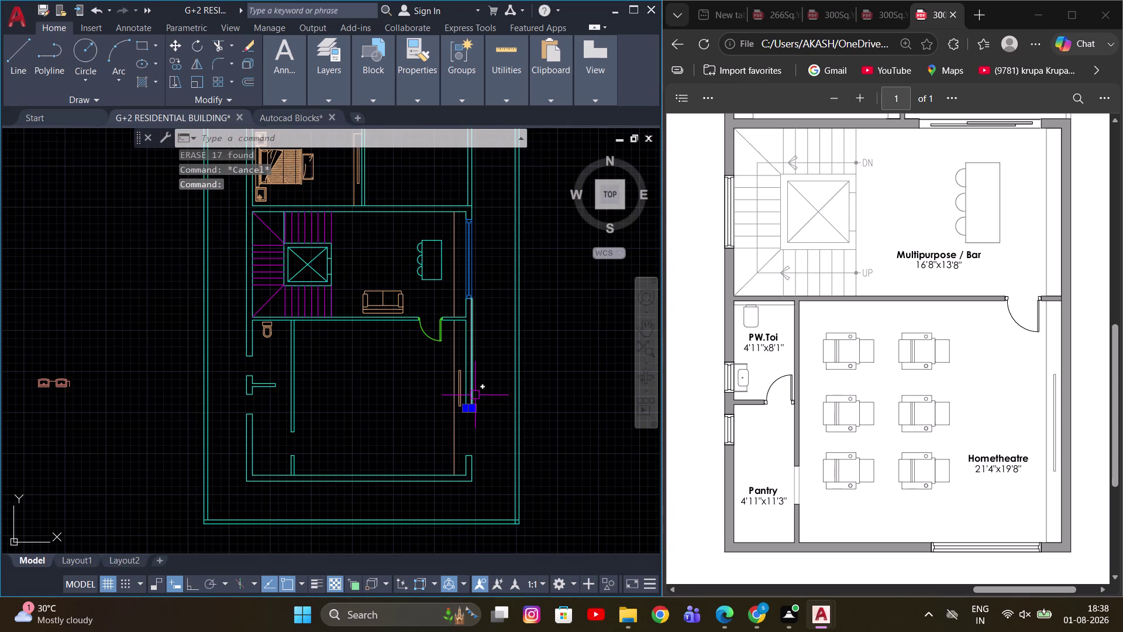
key(e)
key(space)
scroll(up, 3)
click(456, 482)
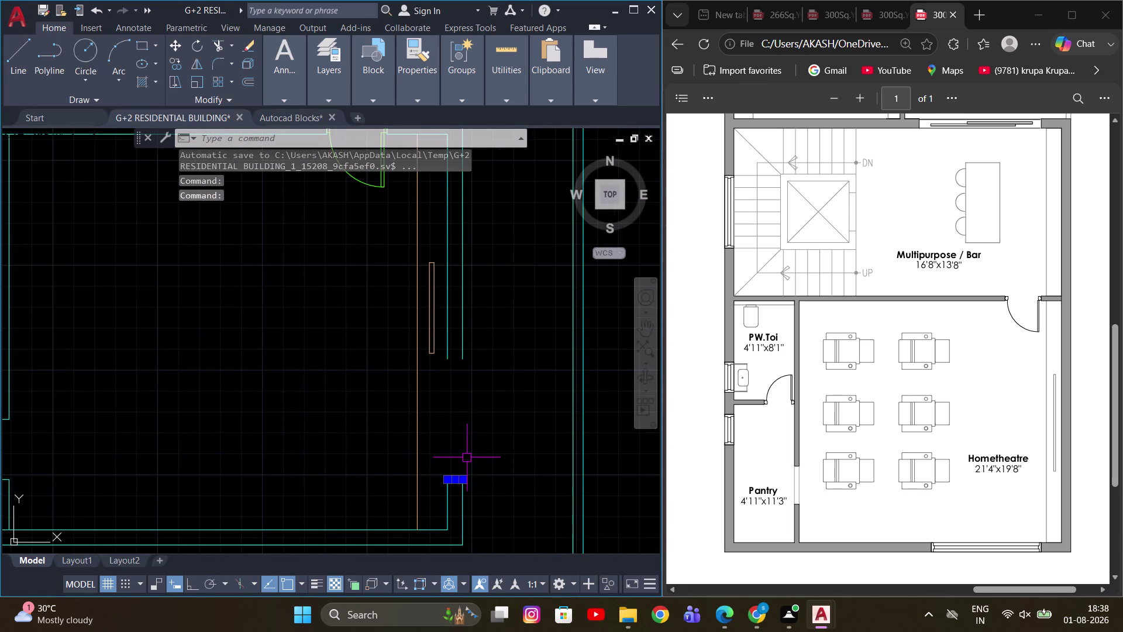
key(e)
key(space)
Join the broken right wall segments into one line with JOIN.
drag(477, 500, 473, 482)
click(460, 317)
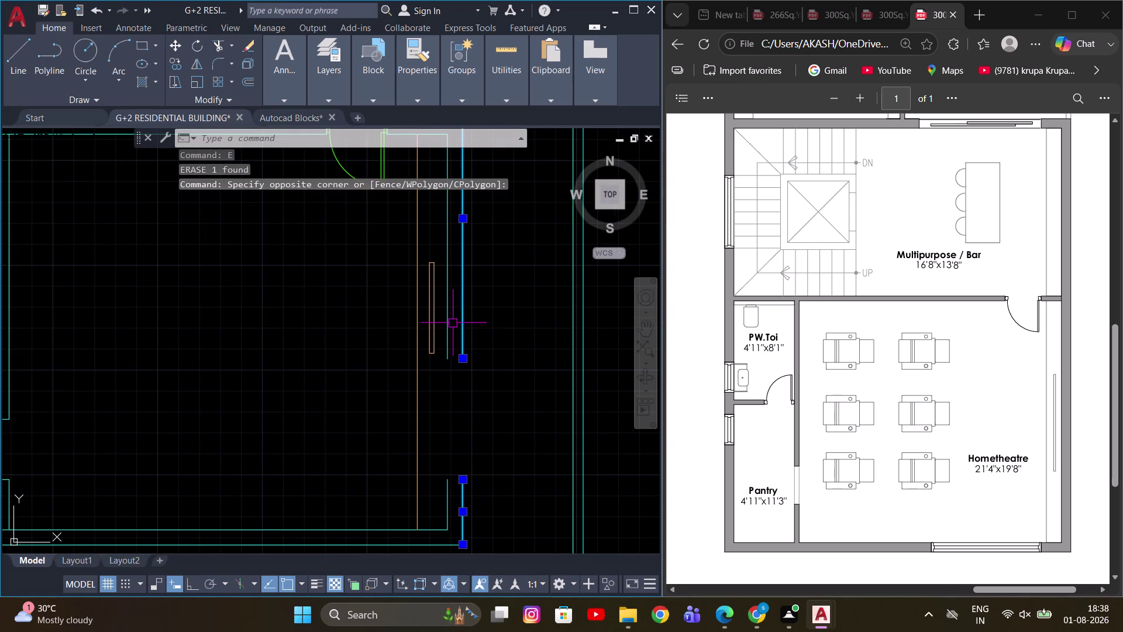
text(J)
key(space)
drag(450, 483, 449, 456)
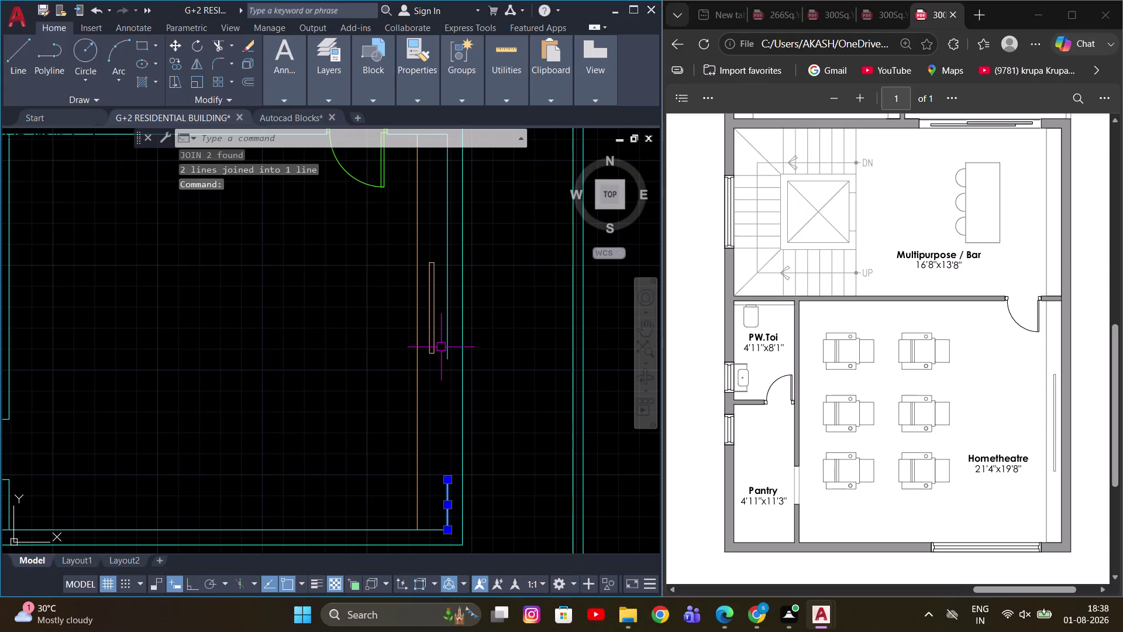
click(448, 350)
key(j)
key(space)
scroll(down, 3)
scroll(up, 3)
key(Escape)
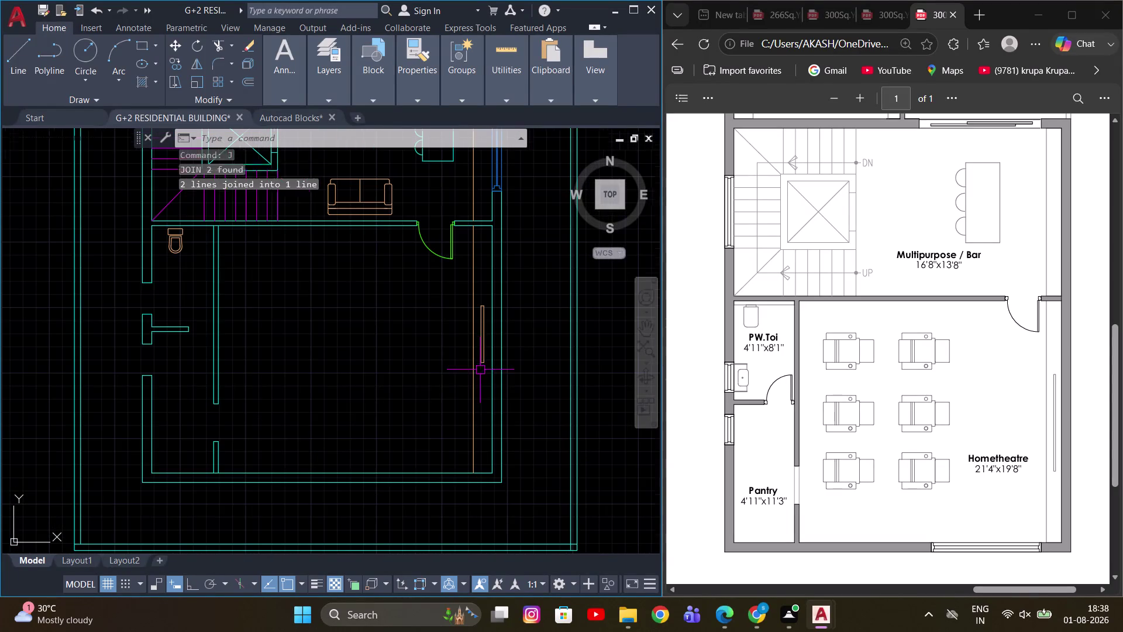
middle_drag(258, 422, 305, 411)
middle_drag(399, 435, 320, 399)
Measure the hall's dimensions with MEASUREGEOM.
key(m)
key(e)
key(a)
key(space)
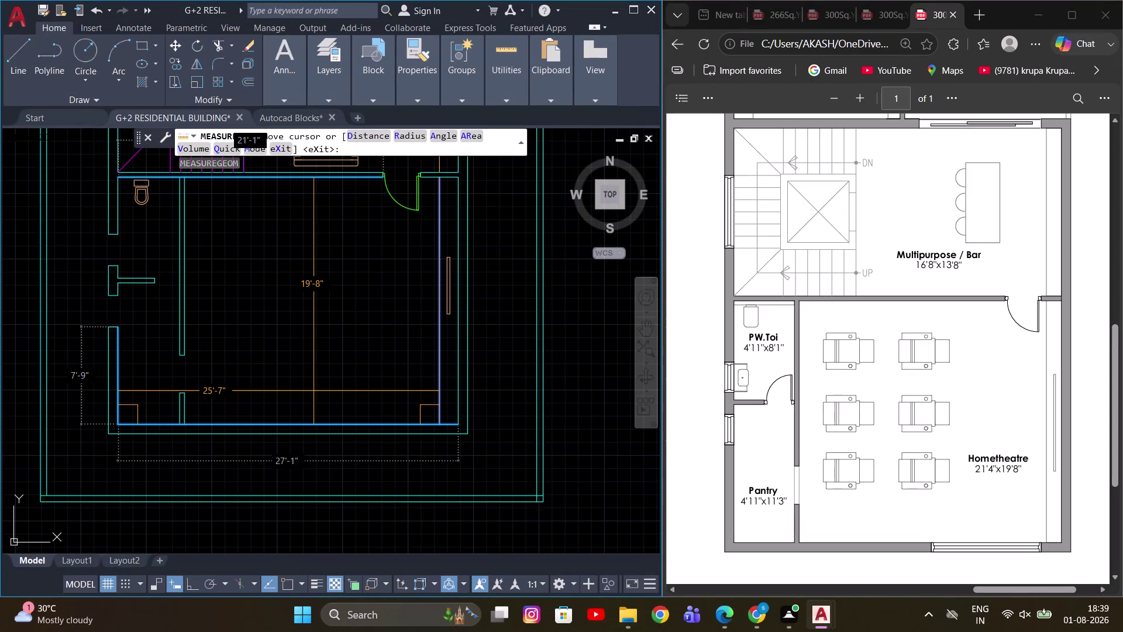
key(Escape)
Hide the hall's right wall line and remeasure the room, about 21'-10" by 19'-8".
click(439, 383)
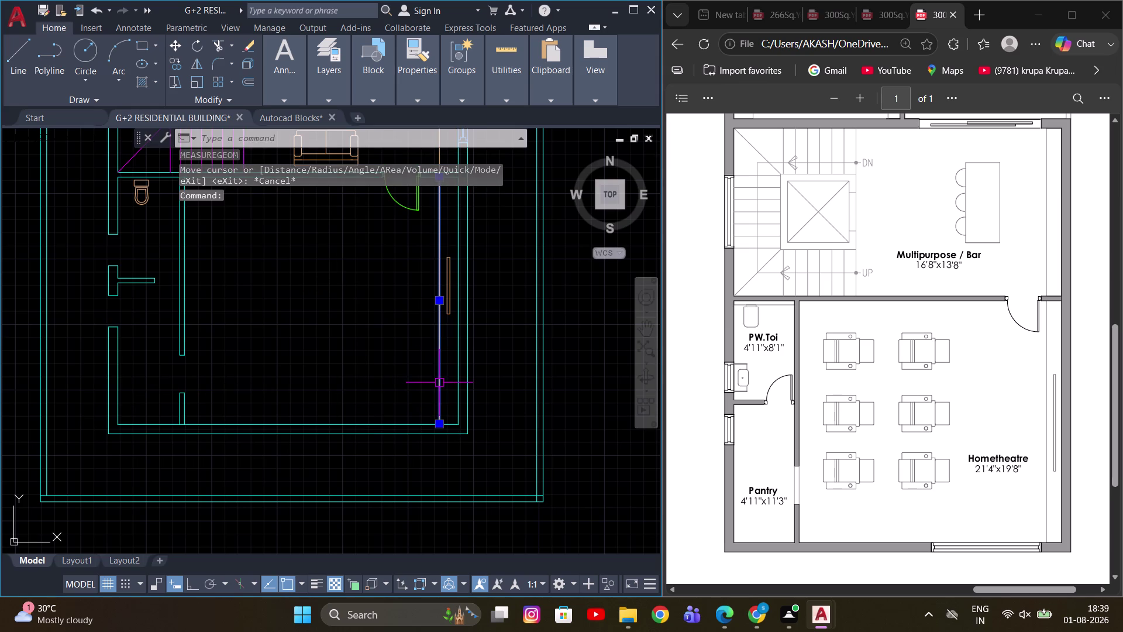
right_click(325, 344)
click(383, 301)
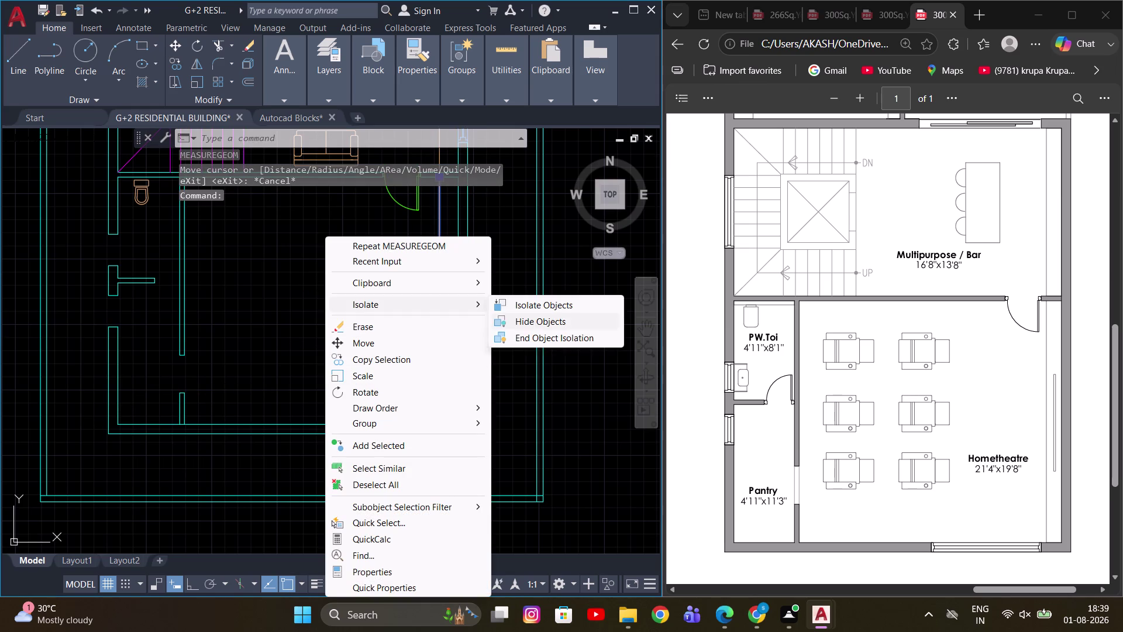
click(535, 319)
text(ME)
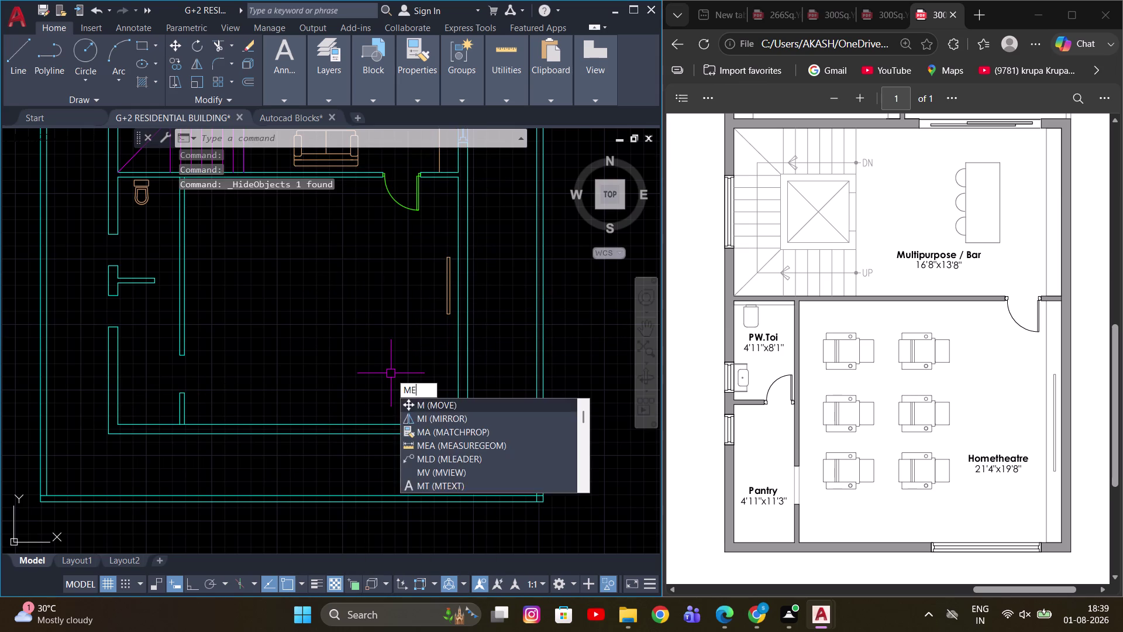
text(A)
key(space)
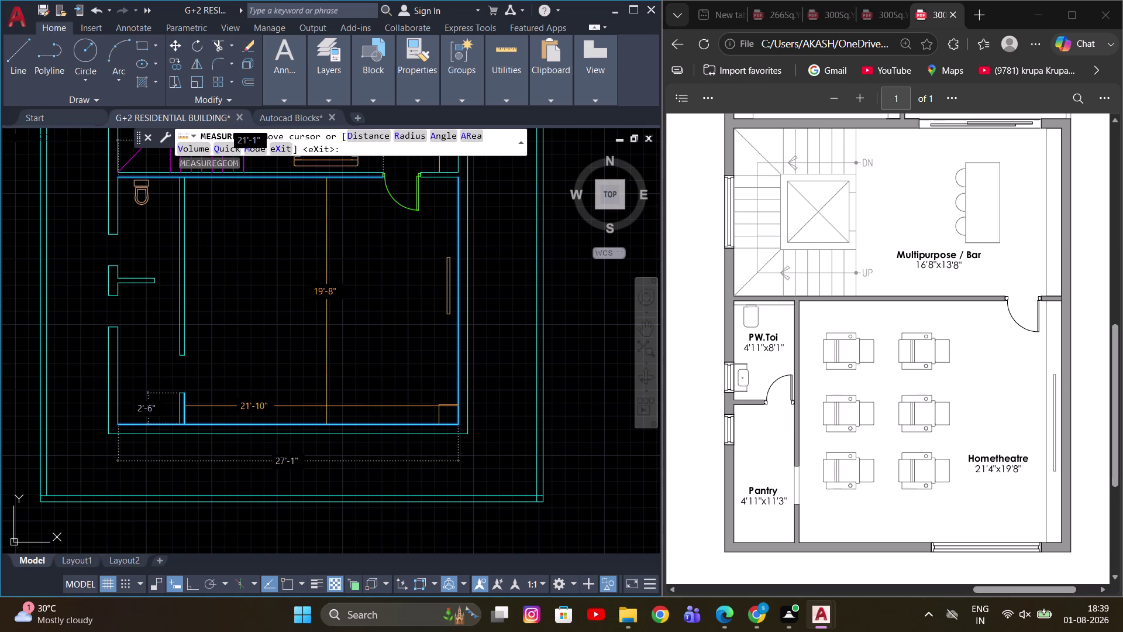
key(Escape)
Stretch the slim window line's end grip down to a new point.
scroll(up, 3)
scroll(up, 3)
click(445, 321)
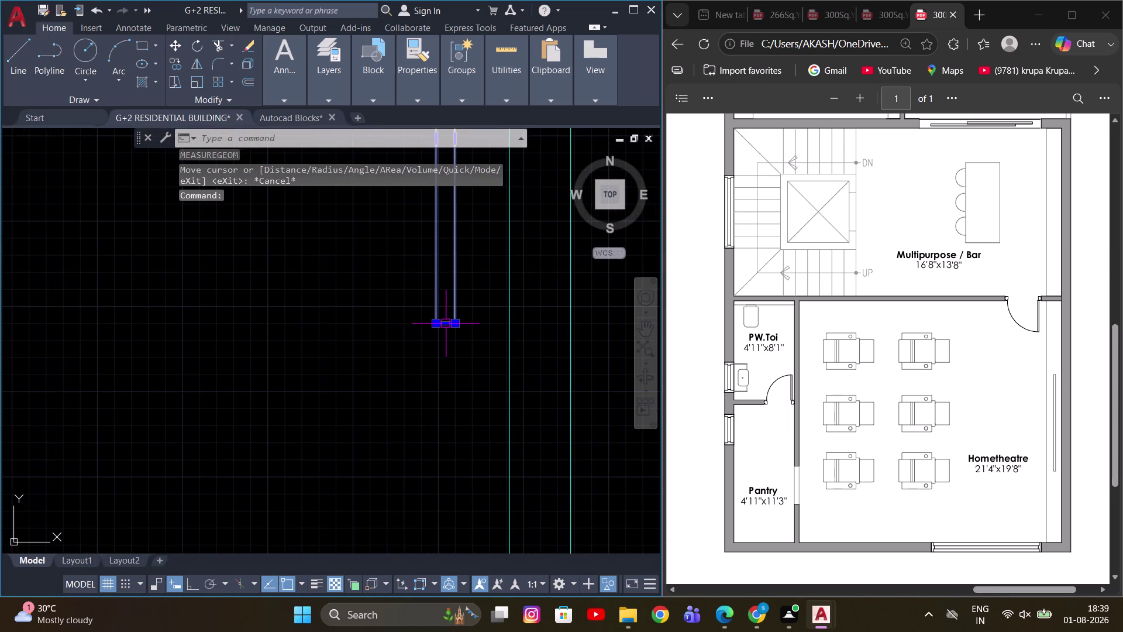
click(445, 326)
scroll(down, 3)
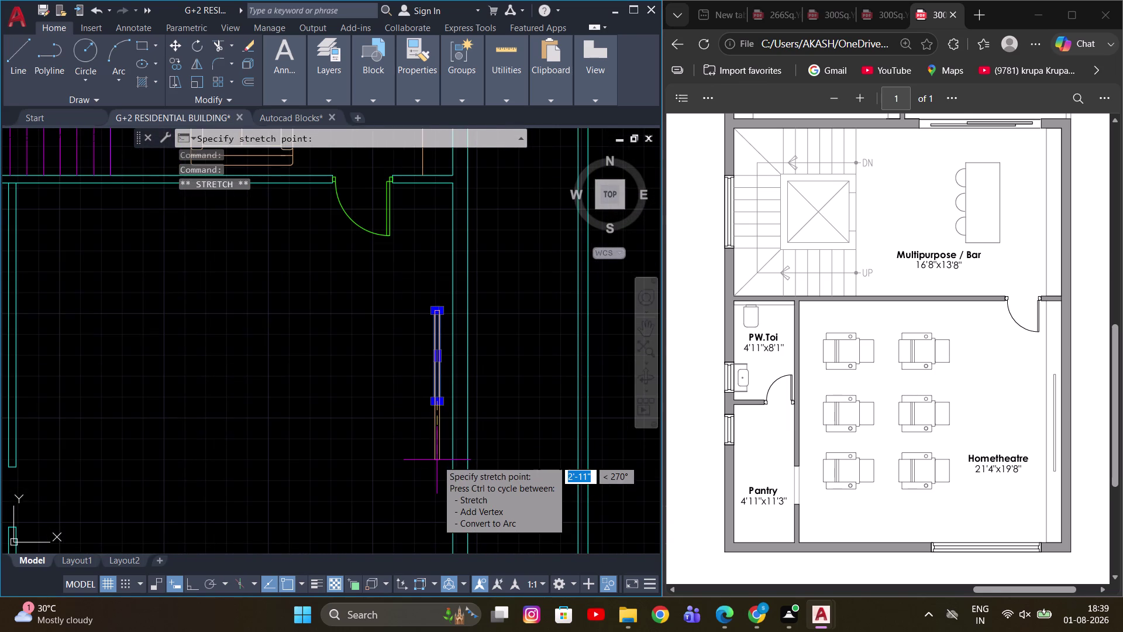
key(F8)
scroll(up, 3)
click(435, 462)
key(Escape)
scroll(down, 3)
End object isolation to show the hidden wall line again.
right_click(507, 376)
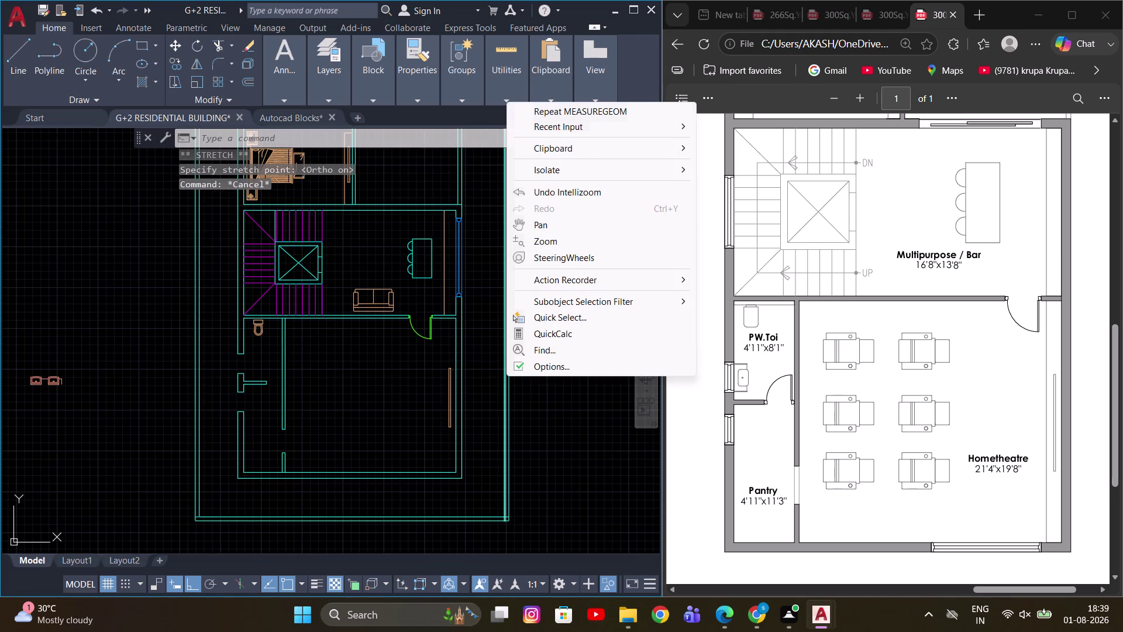
click(578, 168)
click(740, 199)
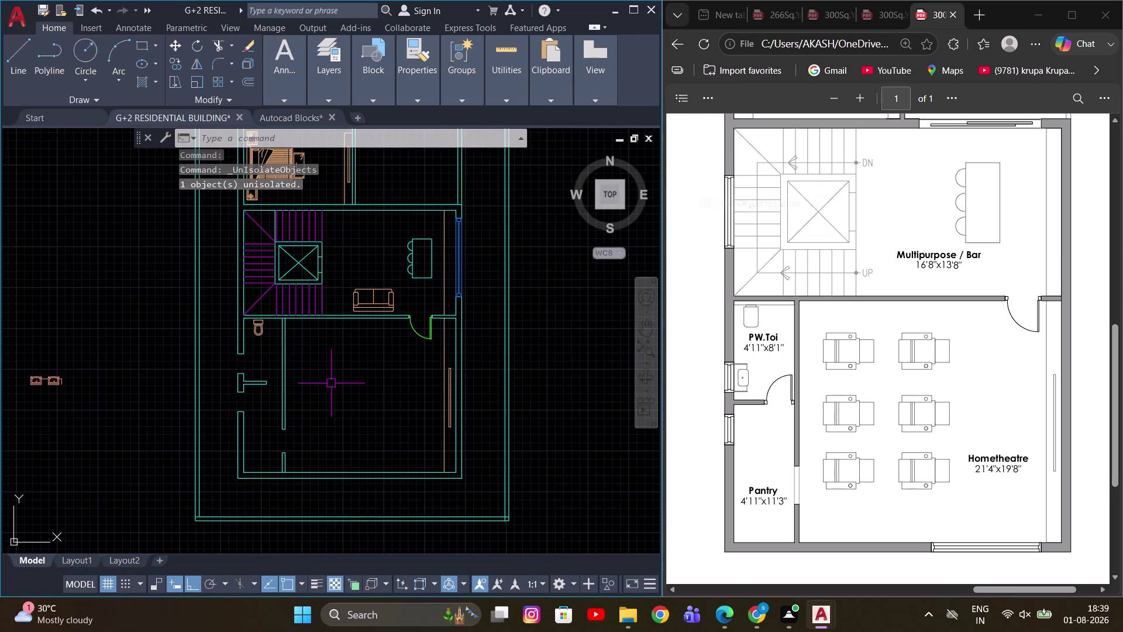
middle_drag(313, 399, 406, 386)
middle_drag(427, 393, 310, 405)
scroll(up, 3)
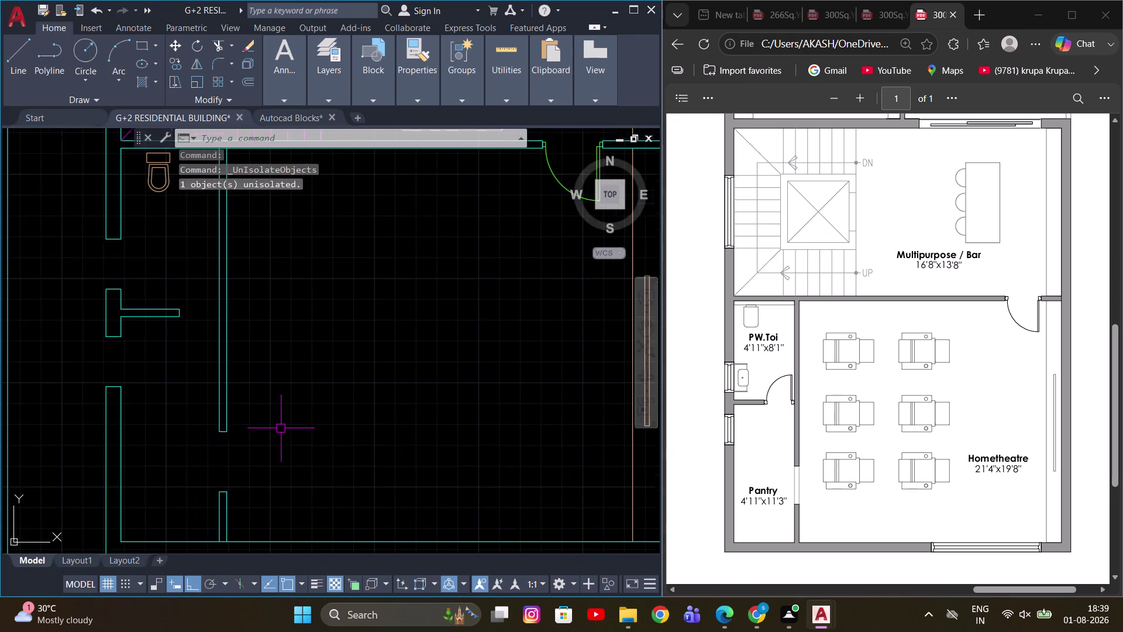
scroll(down, 3)
middle_drag(322, 400, 342, 409)
click(308, 114)
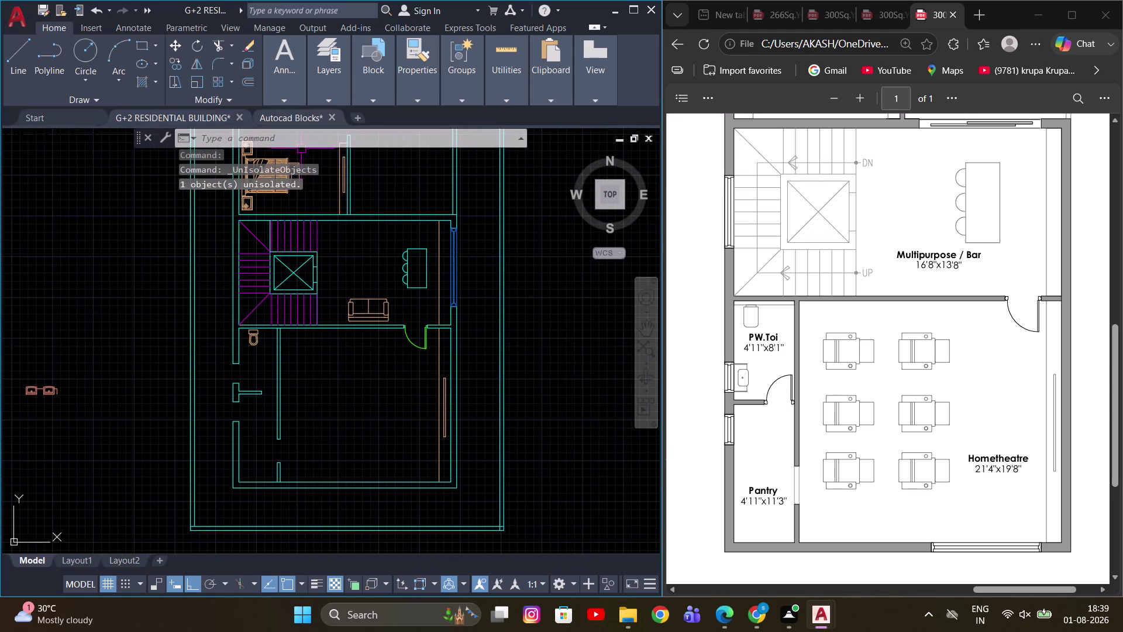
Pan and zoom through the furniture blocks drawing to the tilted armchair group.
scroll(down, 3)
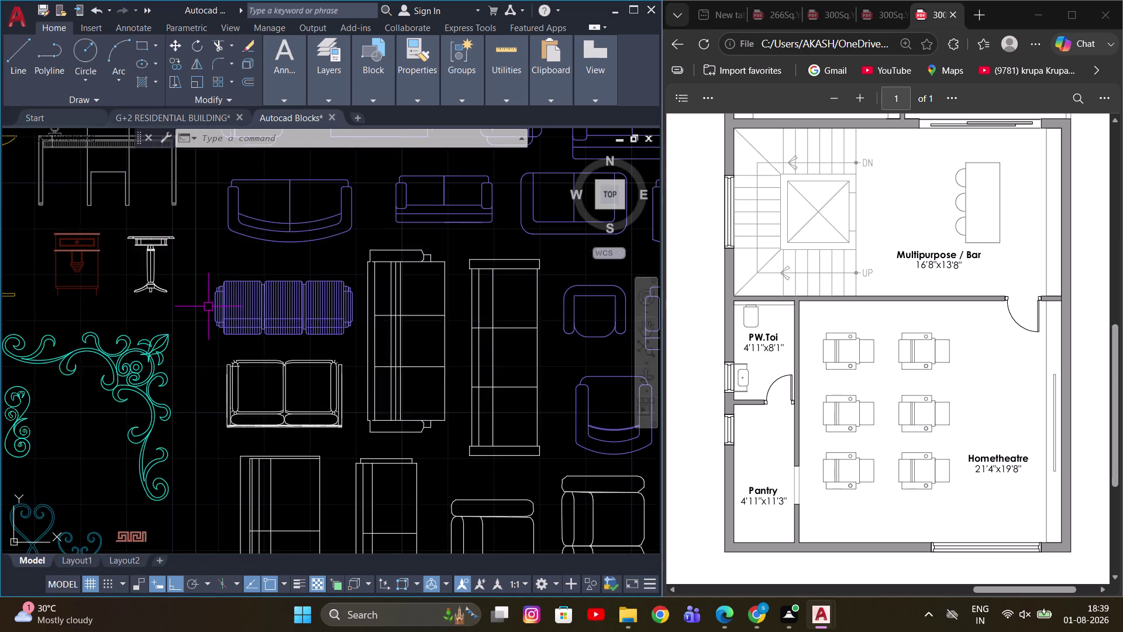
scroll(down, 3)
key(Escape)
middle_drag(323, 344, 454, 437)
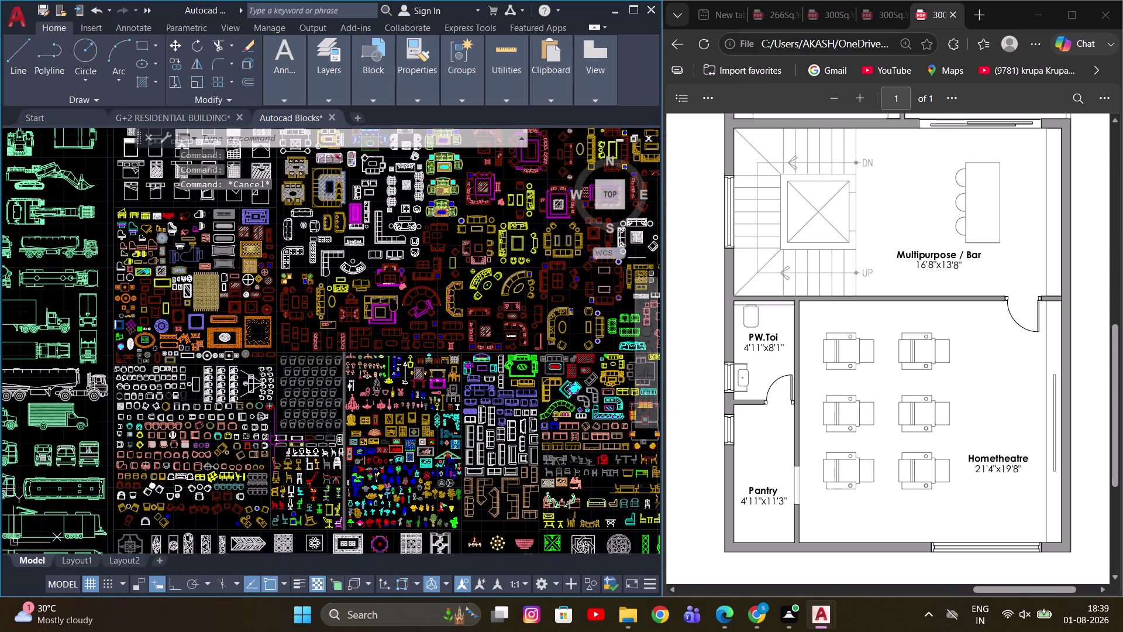
scroll(up, 3)
middle_drag(184, 393, 394, 508)
scroll(down, 3)
scroll(up, 3)
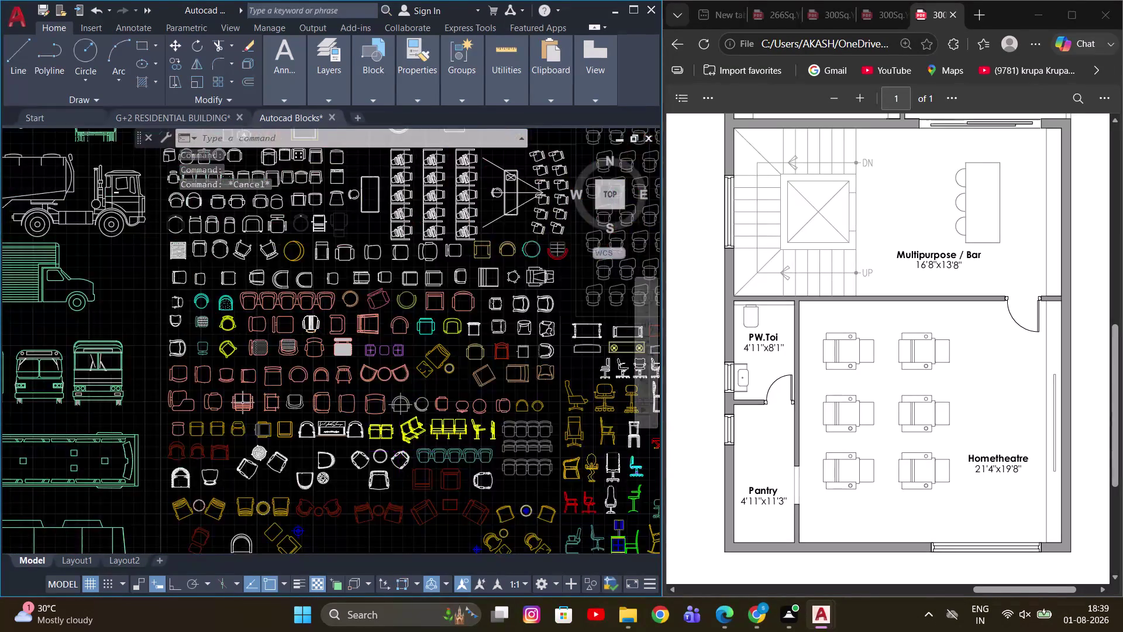
middle_drag(398, 451, 281, 298)
scroll(down, 3)
middle_drag(466, 340, 479, 363)
scroll(up, 3)
scroll(down, 3)
middle_drag(373, 360, 504, 328)
scroll(down, 3)
middle_drag(355, 300, 377, 486)
scroll(up, 3)
scroll(up, 3)
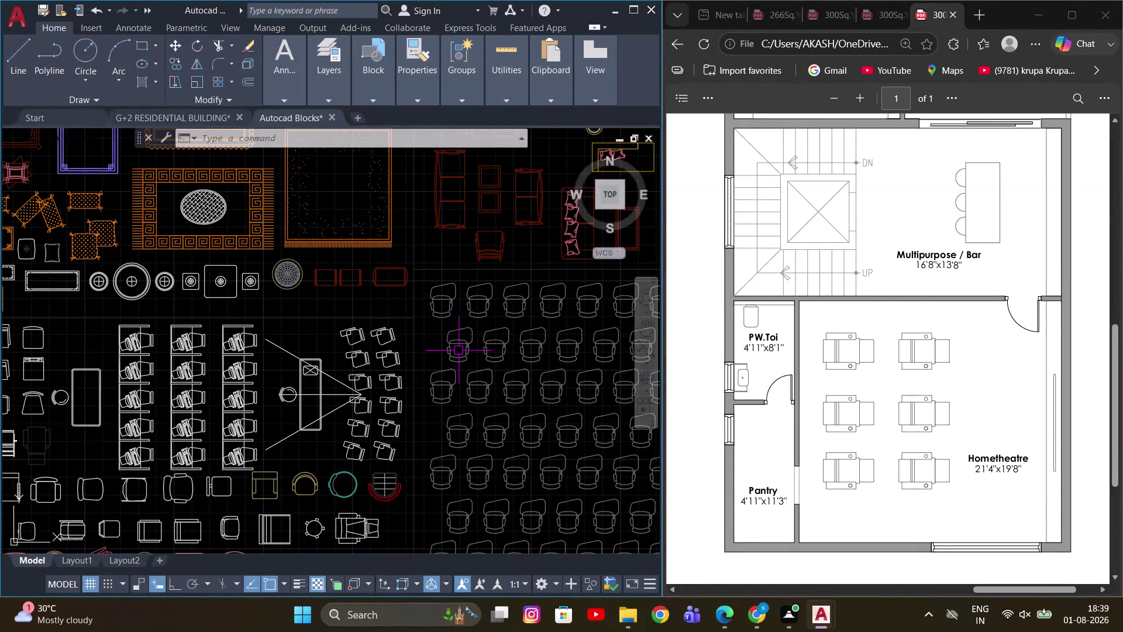
scroll(down, 3)
middle_drag(338, 376, 431, 460)
scroll(up, 3)
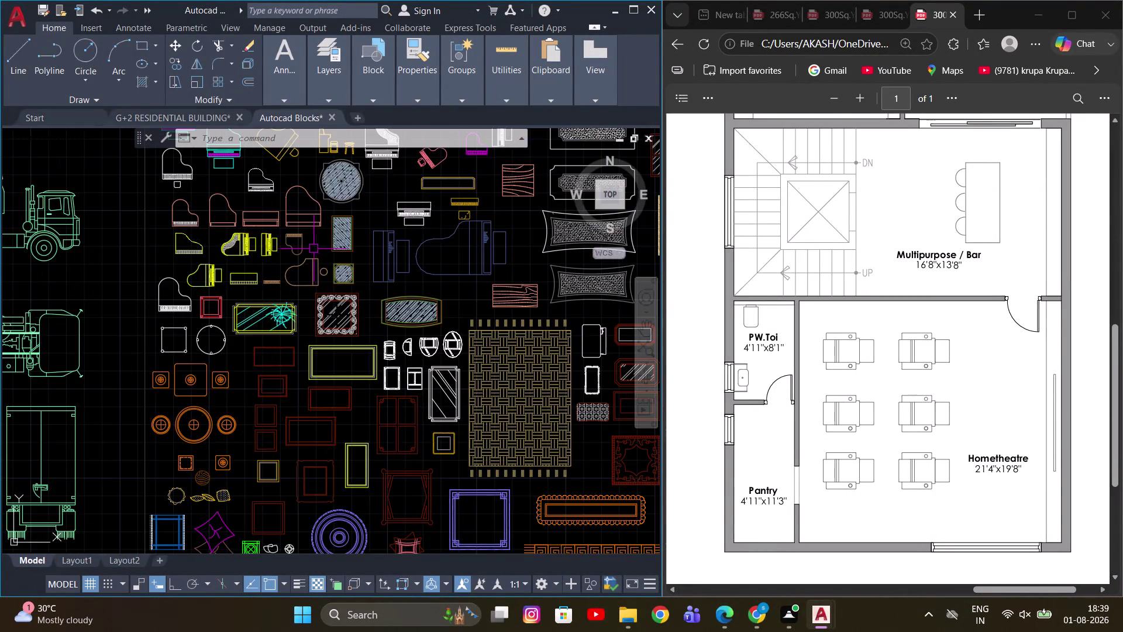
scroll(down, 3)
middle_drag(459, 407, 341, 285)
scroll(up, 3)
scroll(down, 3)
middle_drag(288, 418, 374, 400)
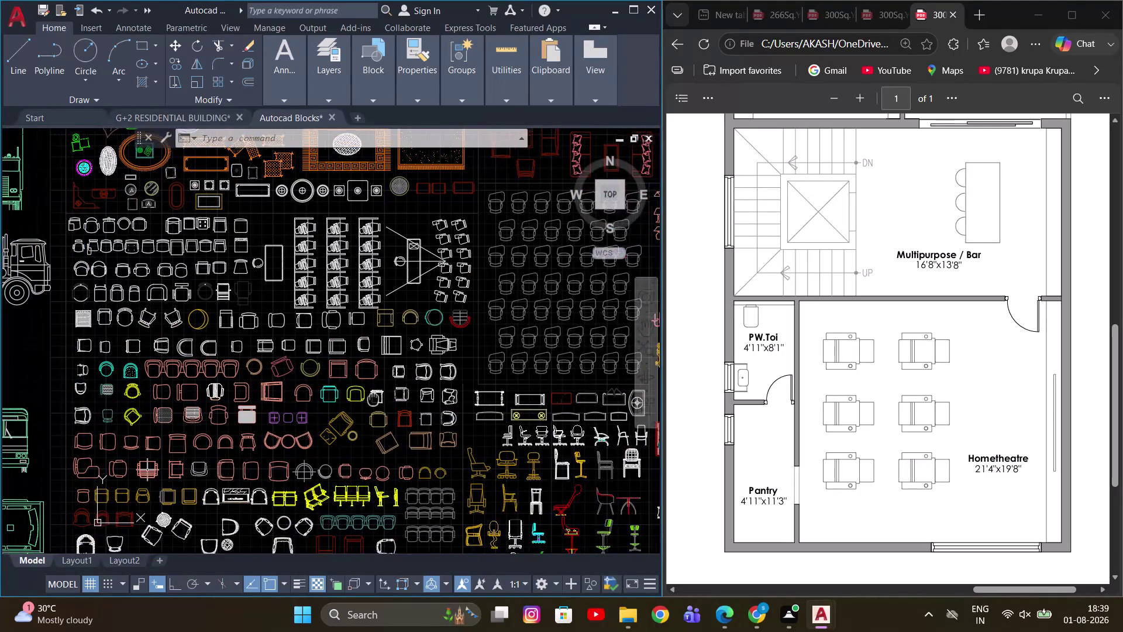
middle_drag(374, 399, 380, 407)
scroll(up, 3)
Try selecting the tilted armchair and round side table individually, clearing each.
click(364, 416)
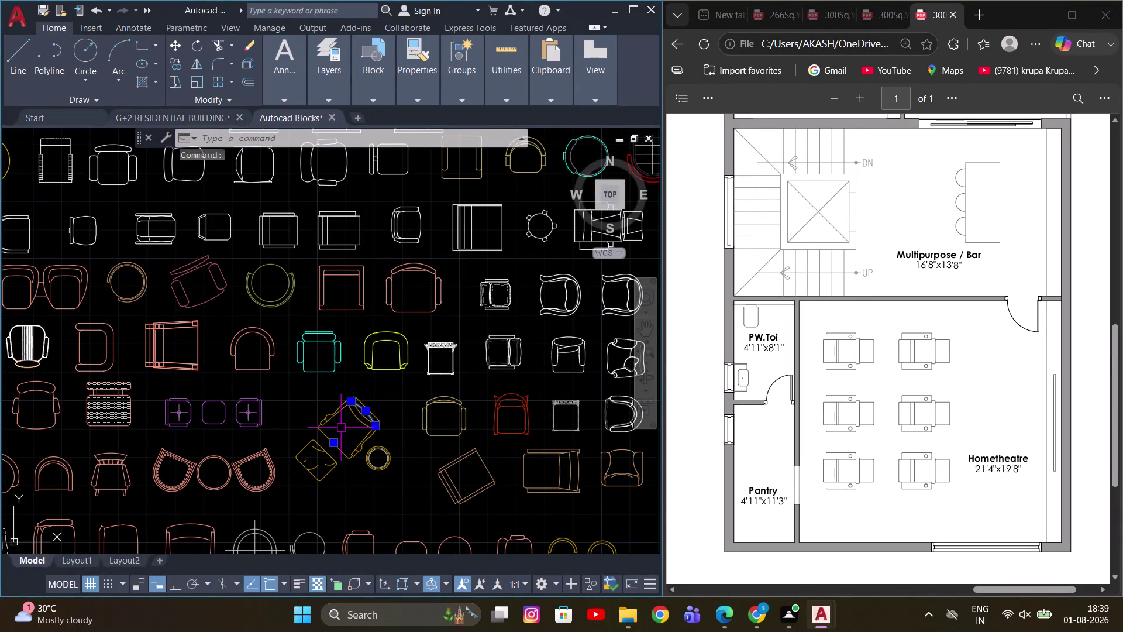
scroll(up, 3)
key(Escape)
scroll(up, 3)
middle_drag(360, 445, 405, 407)
scroll(up, 3)
scroll(down, 3)
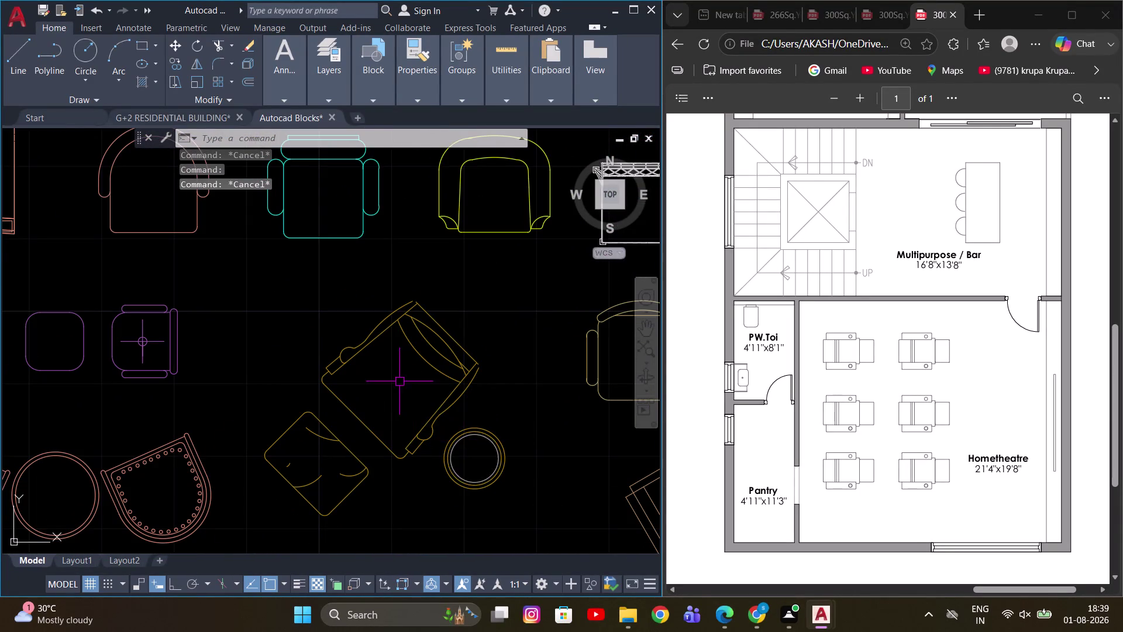
scroll(down, 3)
scroll(up, 3)
drag(489, 396, 456, 435)
click(421, 456)
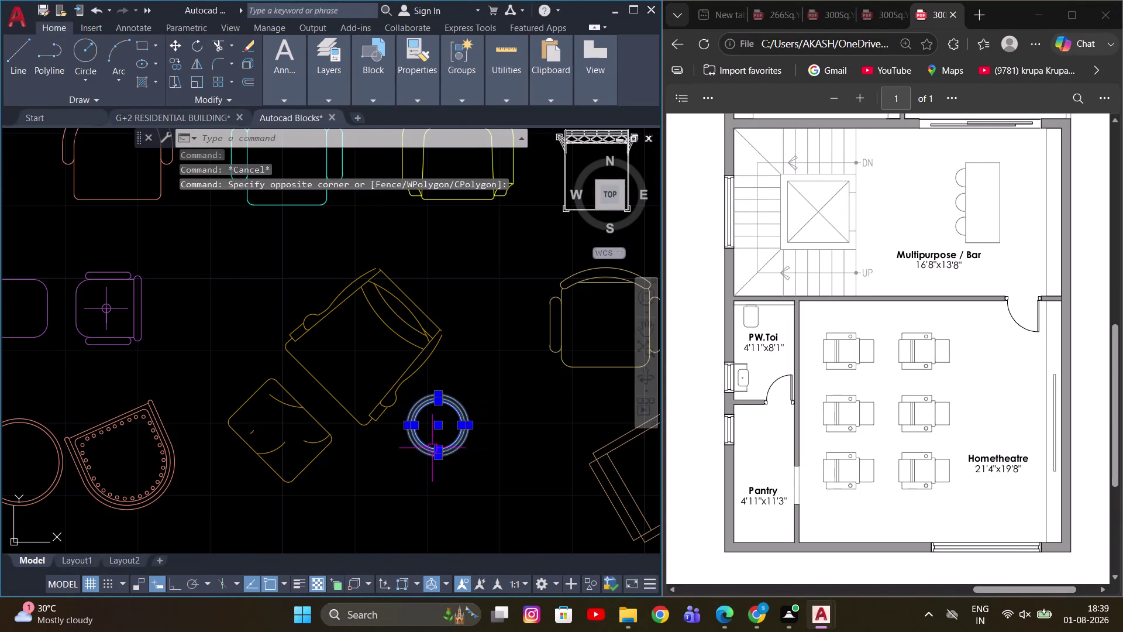
key(Escape)
Window-select the armchair, ottoman and round side table and copy them.
click(431, 252)
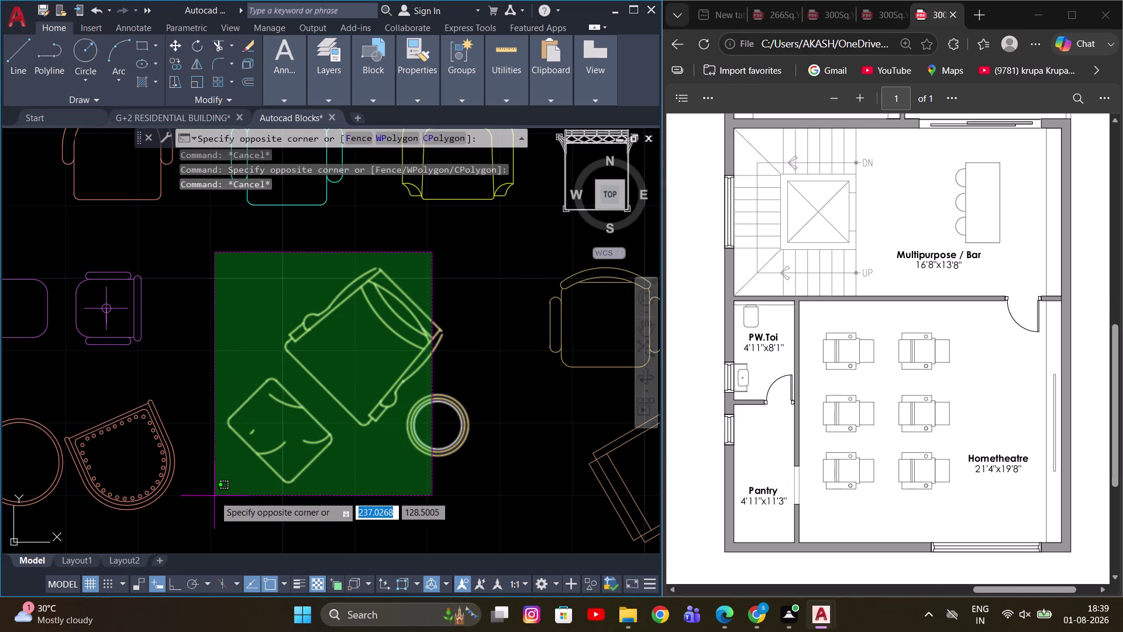
click(214, 495)
drag(480, 309, 465, 360)
click(382, 481)
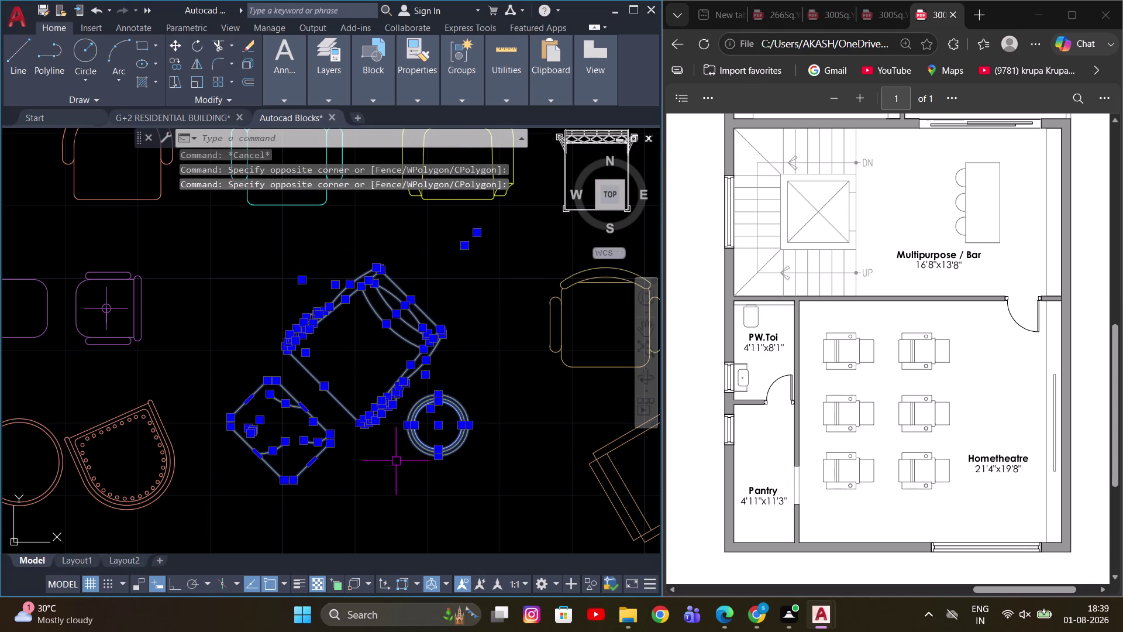
key(ctrl+c)
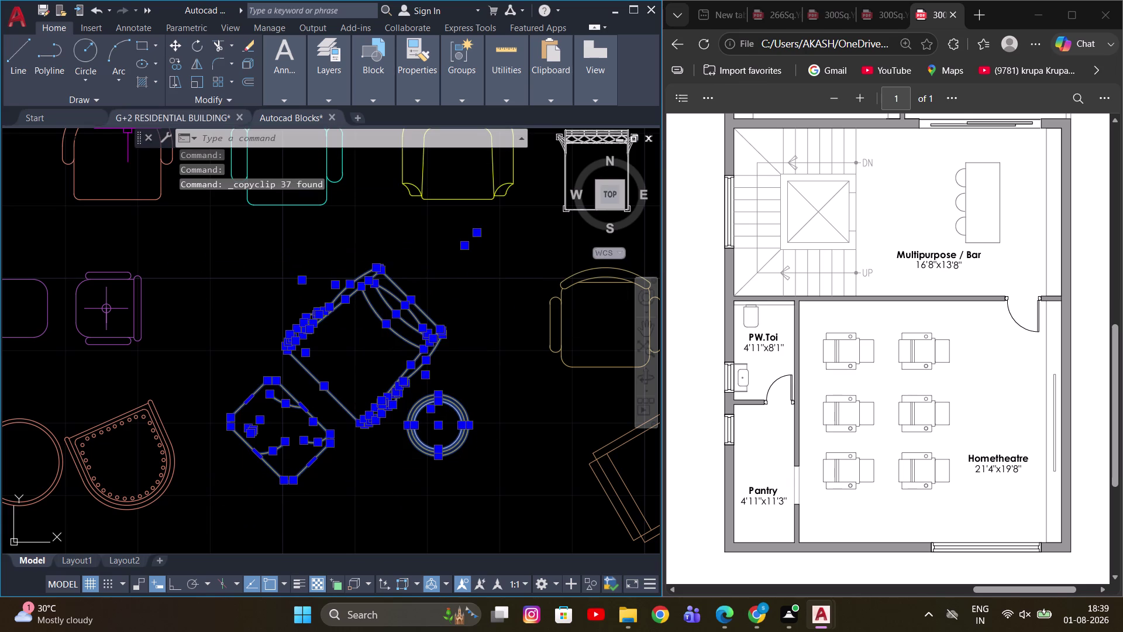
Return to the G+2 residential building drawing and pan the plan view.
click(154, 120)
scroll(up, 3)
middle_drag(316, 391, 264, 387)
key(ctrl+v)
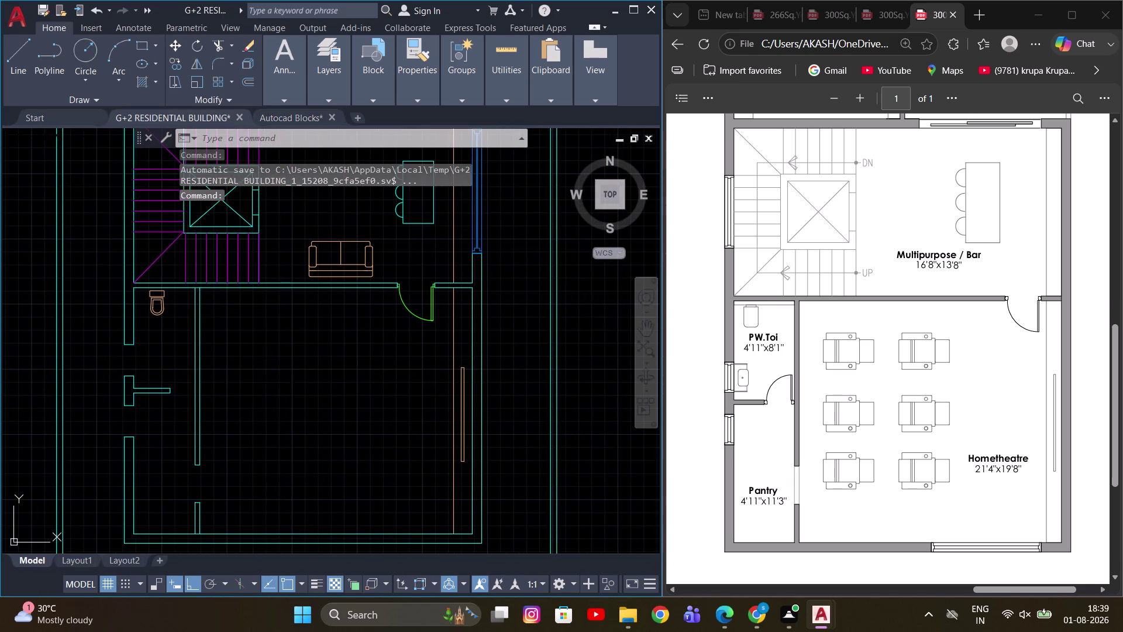
Paste the copied furniture group into empty space in the plan.
scroll(up, 3)
click(267, 430)
key(Escape)
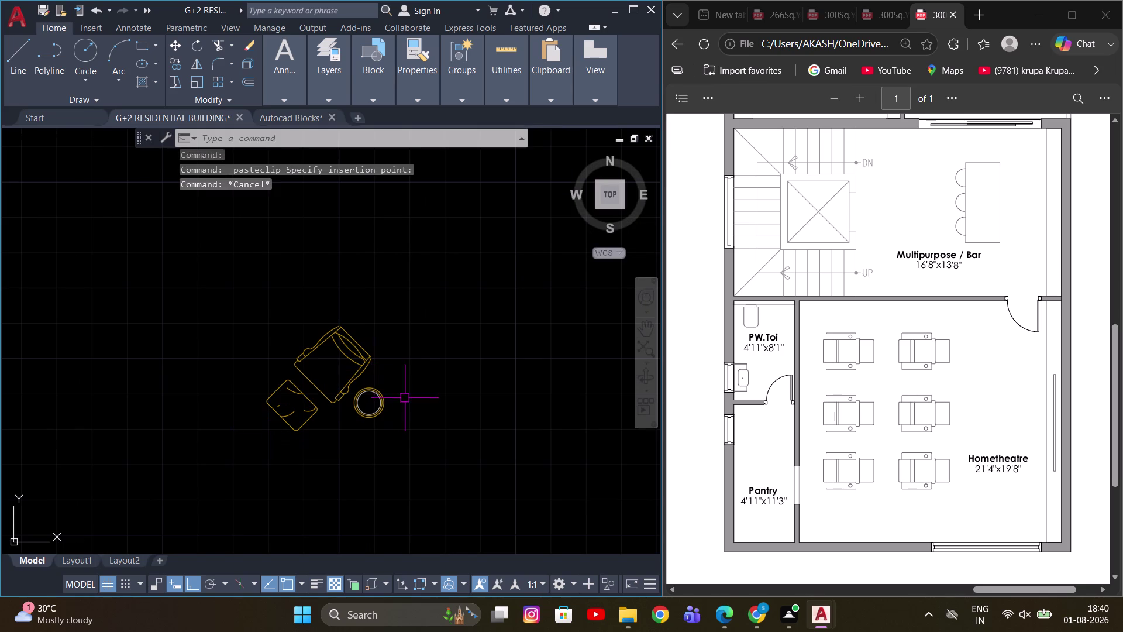
drag(410, 389, 385, 399)
click(355, 421)
Select the round side table and erase it.
scroll(up, 3)
drag(445, 320, 399, 361)
scroll(down, 3)
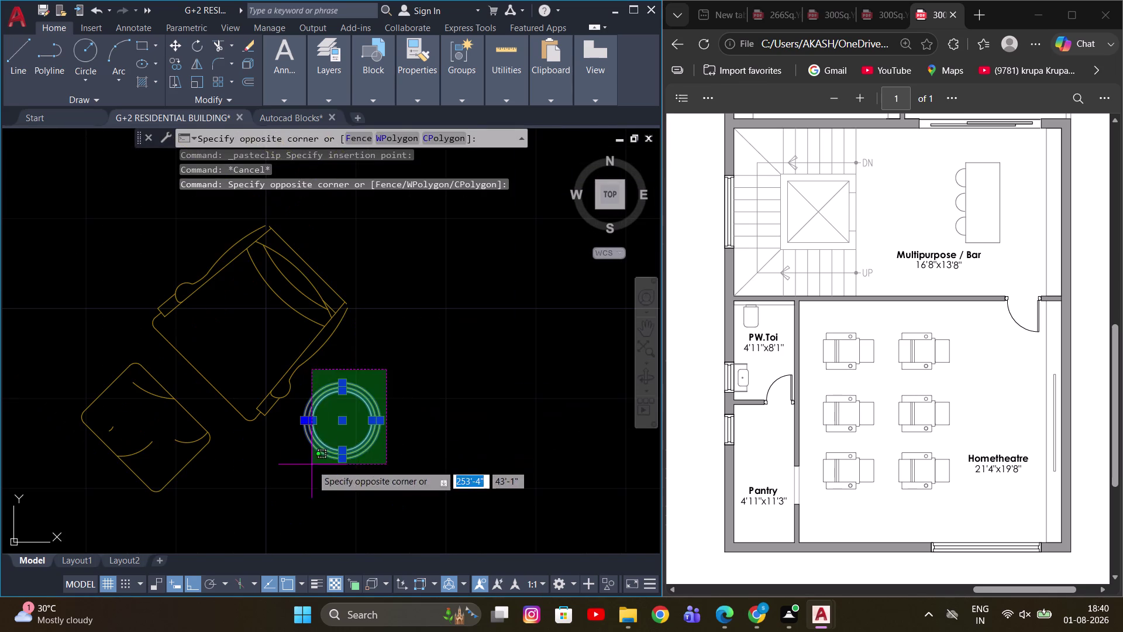
click(311, 464)
key(e)
key(space)
Rotate the armchair and ottoman with RO and ortho on to square them up.
scroll(down, 3)
drag(201, 323, 212, 335)
click(386, 473)
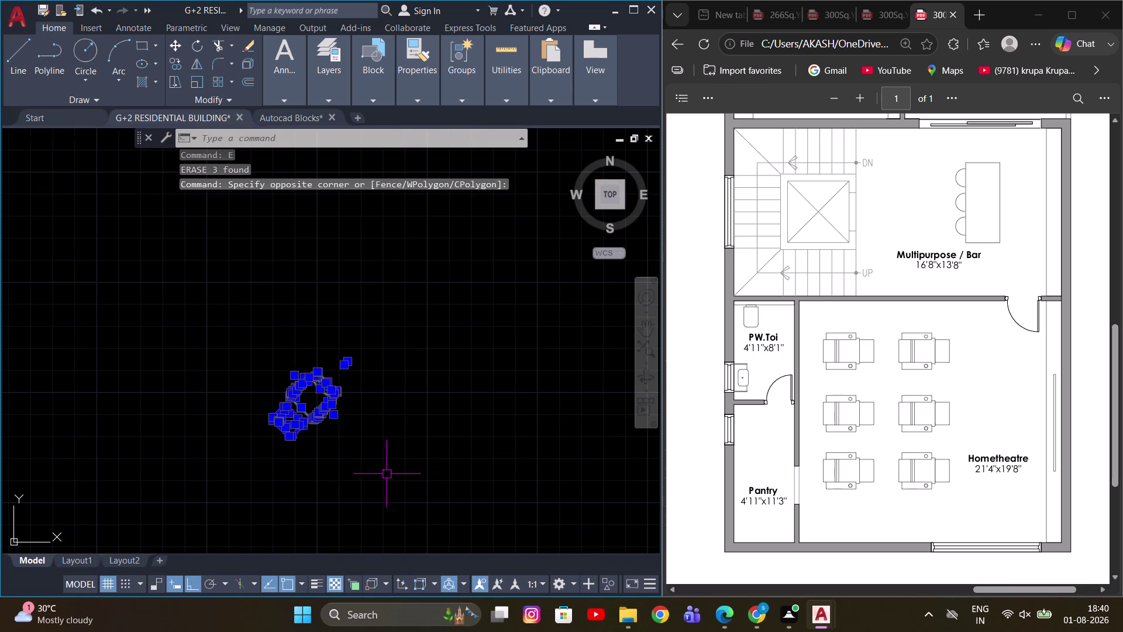
text(RO)
key(space)
scroll(up, 3)
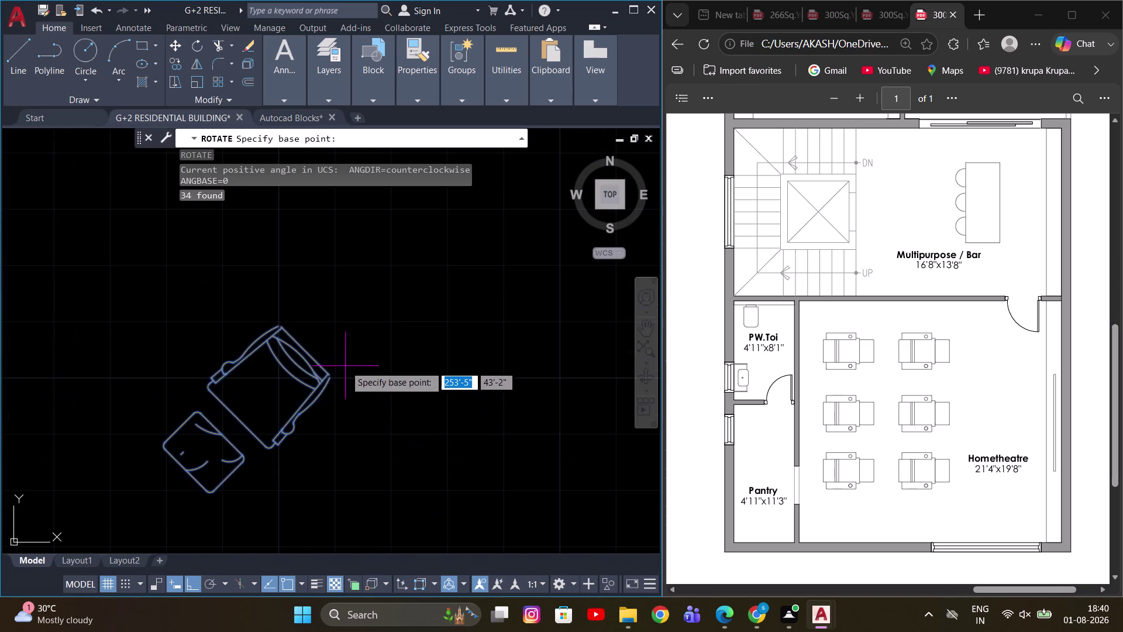
click(345, 366)
key(F8)
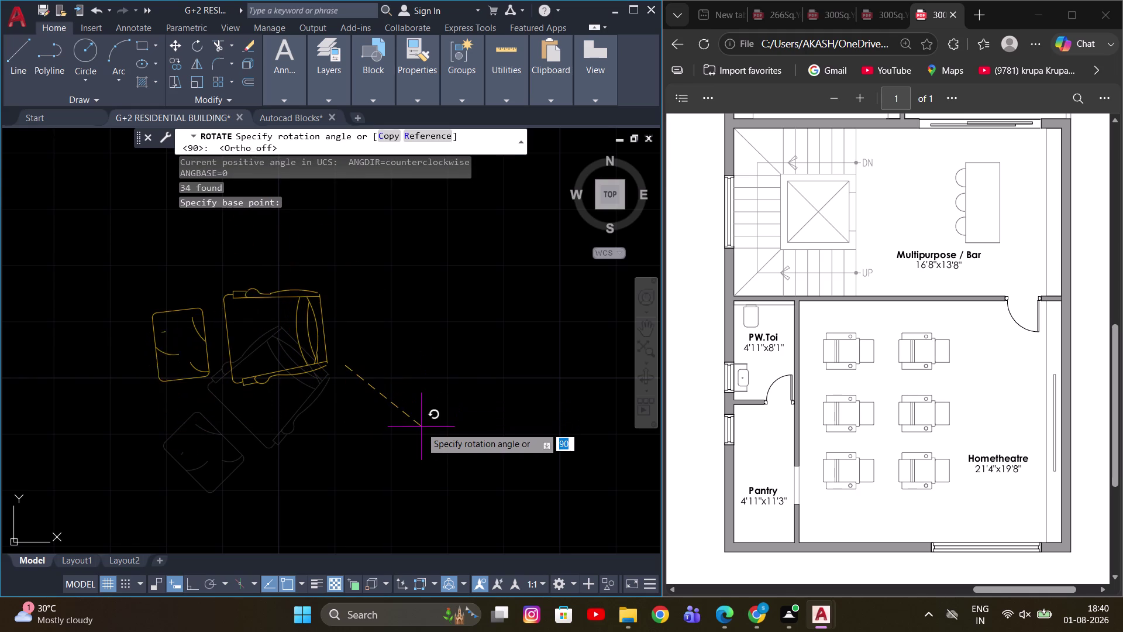
click(420, 429)
key(Escape)
Clear the furniture selection and cancel a stray slanted line.
scroll(down, 3)
click(197, 304)
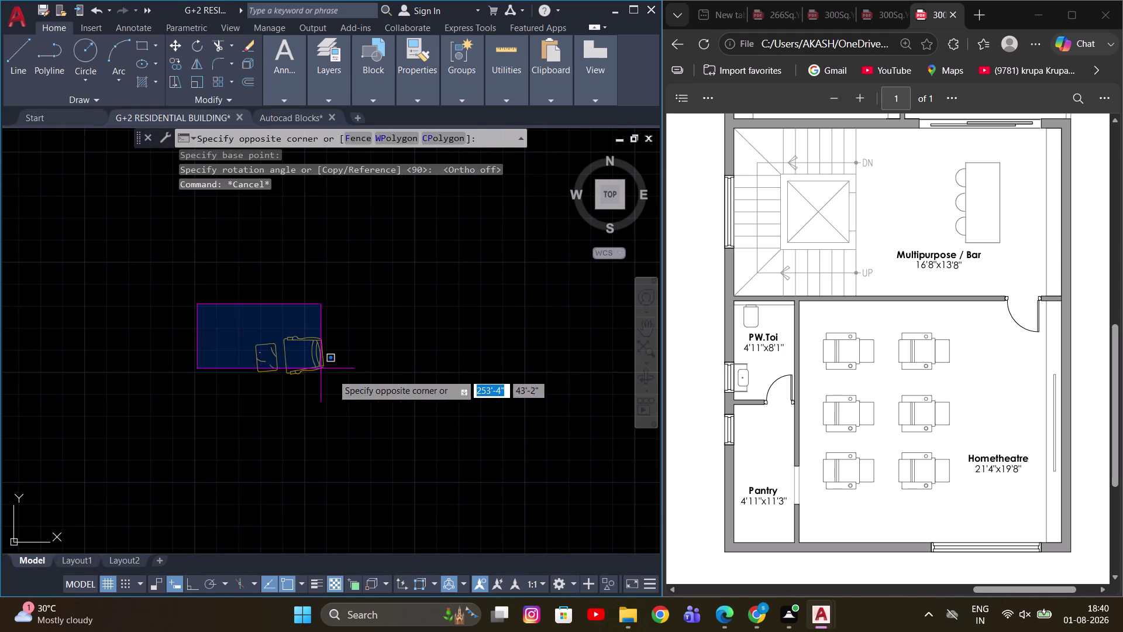
click(362, 394)
scroll(up, 3)
scroll(down, 3)
key(Escape)
scroll(up, 3)
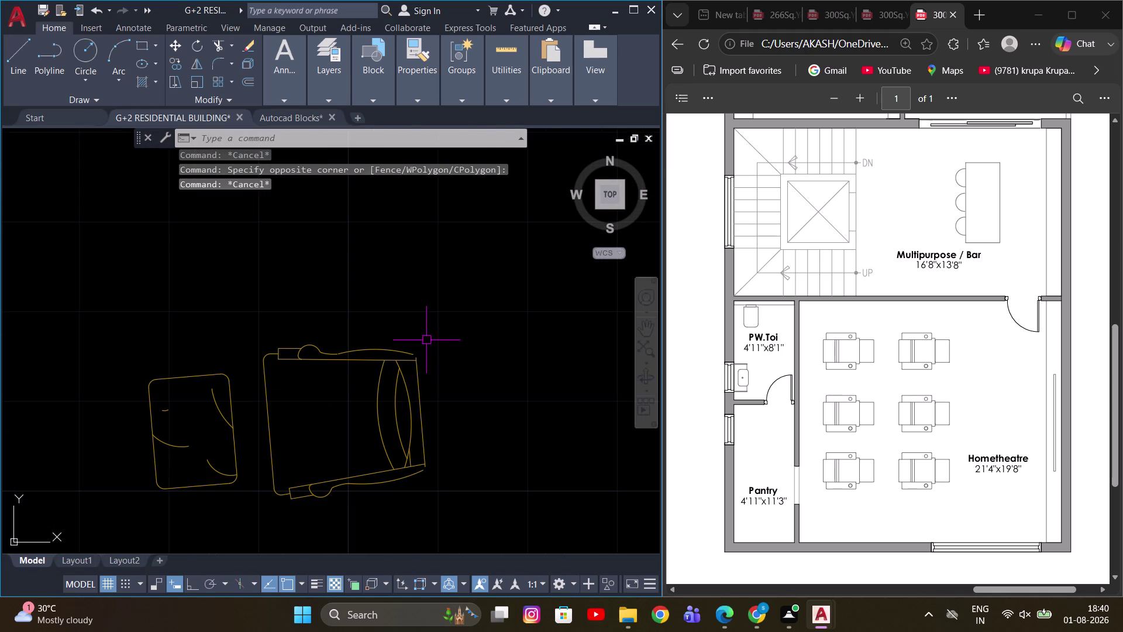
key(l)
key(space)
click(128, 285)
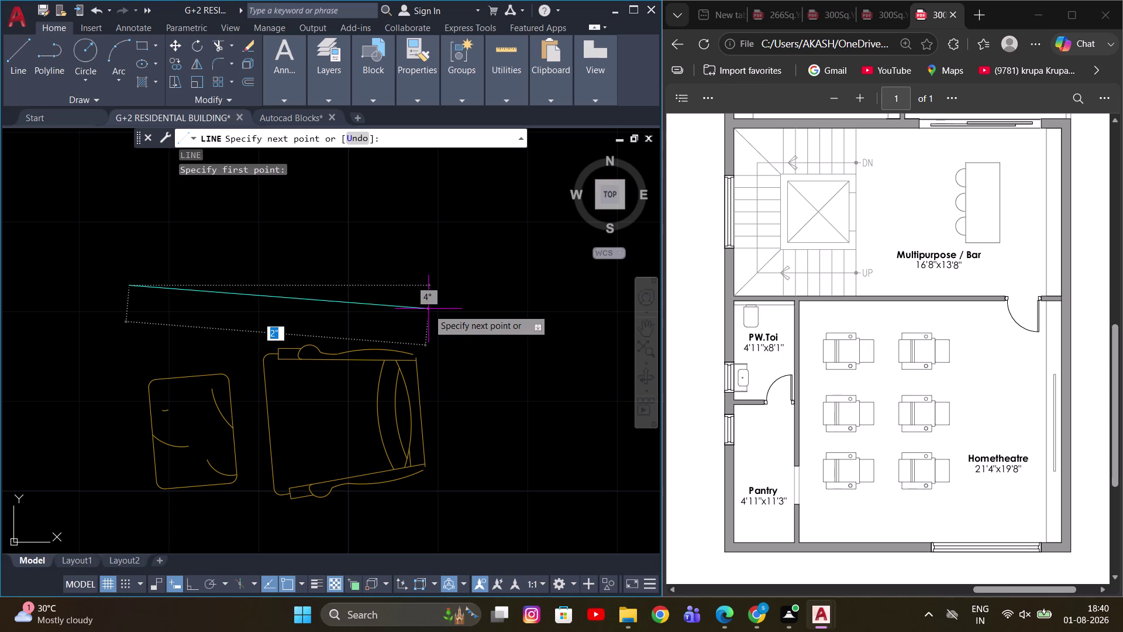
key(Escape)
Draw a line along the armchair's back edge.
key(l)
key(space)
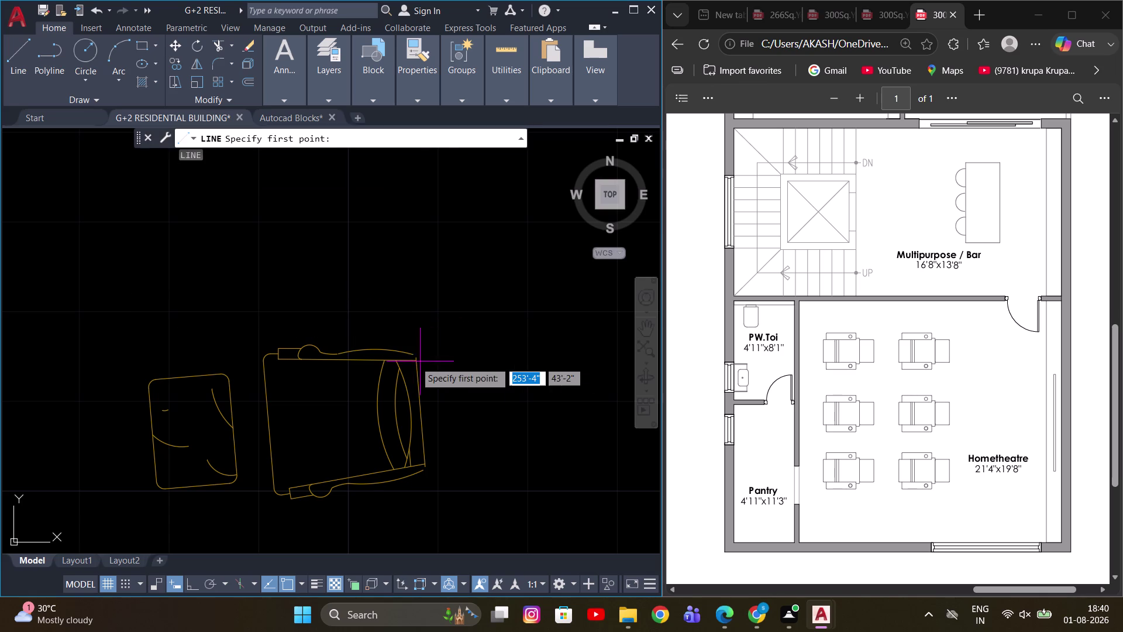
scroll(up, 3)
drag(409, 361, 400, 366)
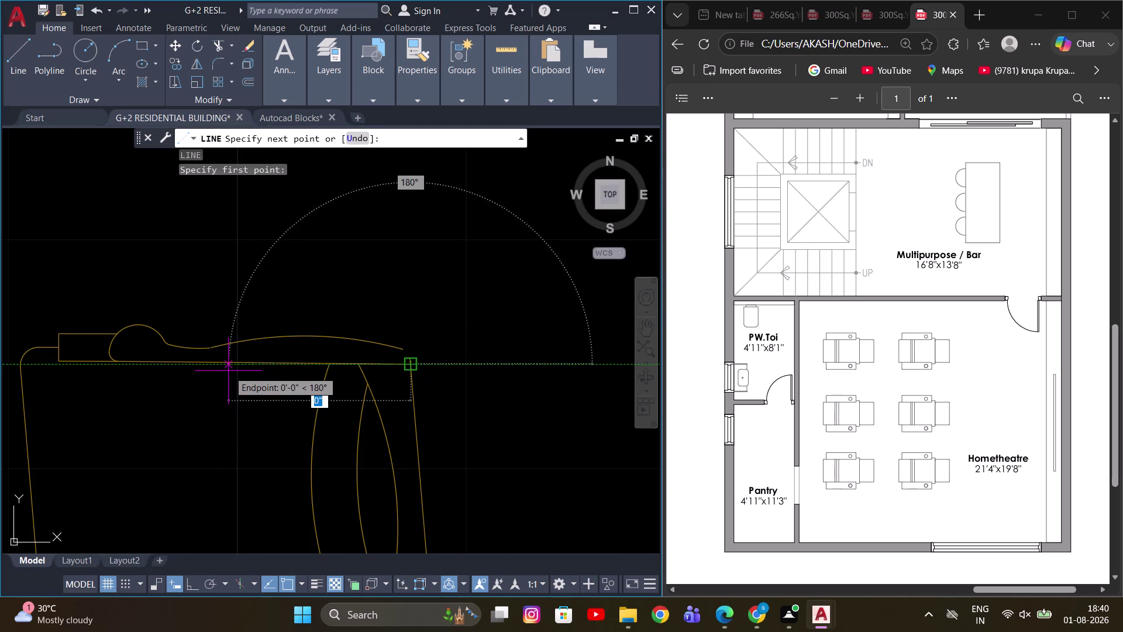
click(223, 362)
key(Escape)
scroll(down, 3)
click(269, 357)
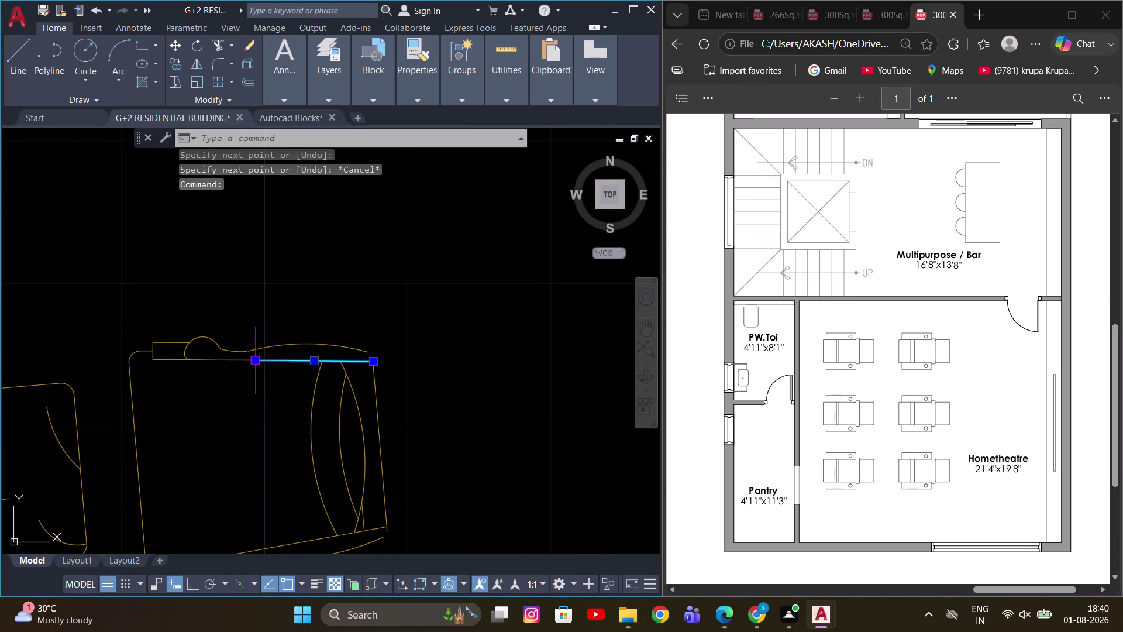
Lengthen the chair-back line further left using its end grip.
click(332, 395)
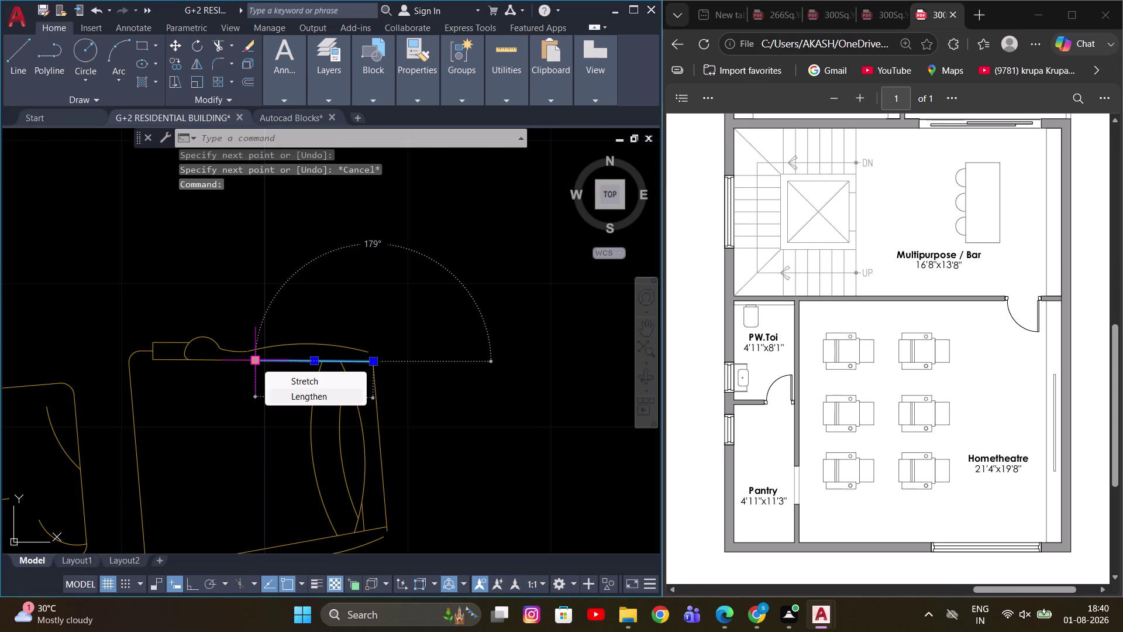
scroll(down, 3)
scroll(up, 3)
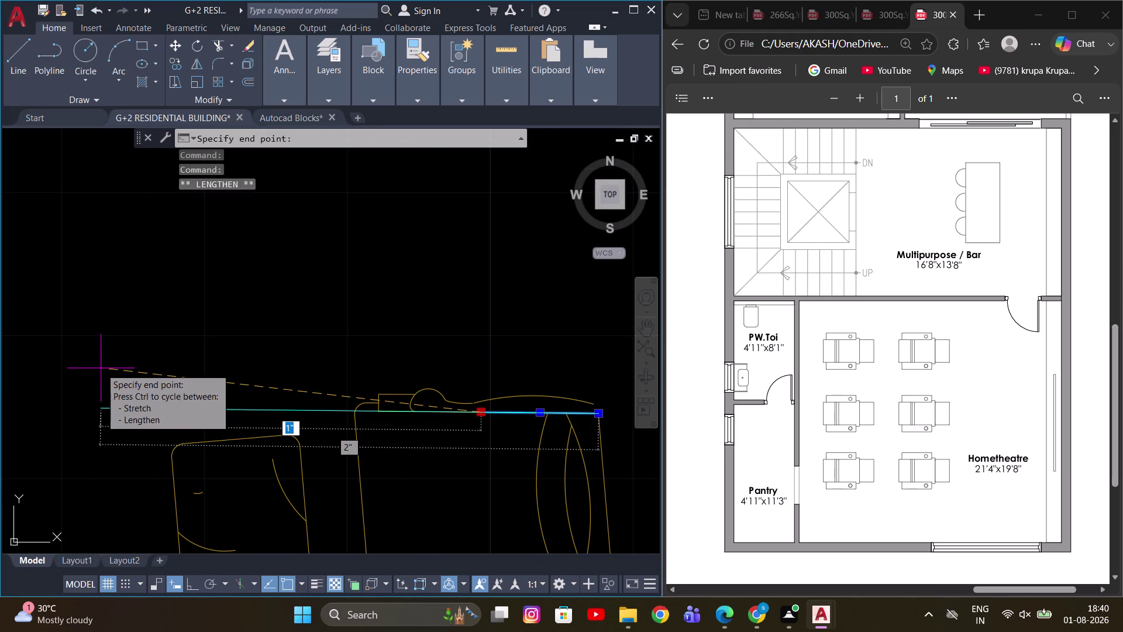
click(87, 369)
key(Escape)
scroll(down, 3)
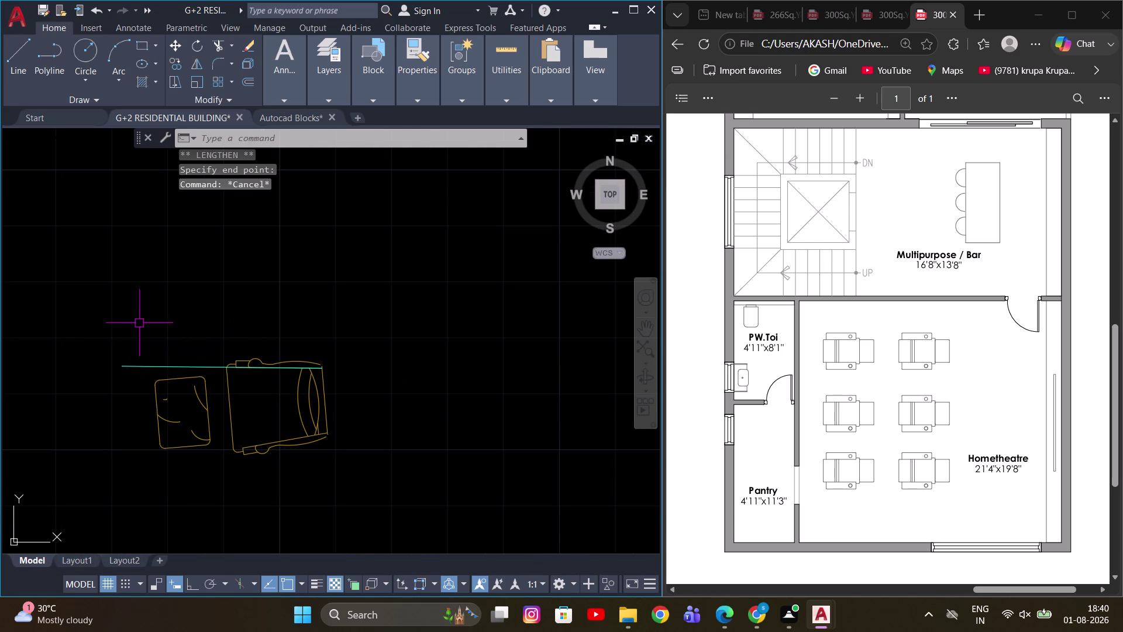
click(139, 318)
key(Escape)
click(238, 331)
scroll(up, 3)
click(361, 334)
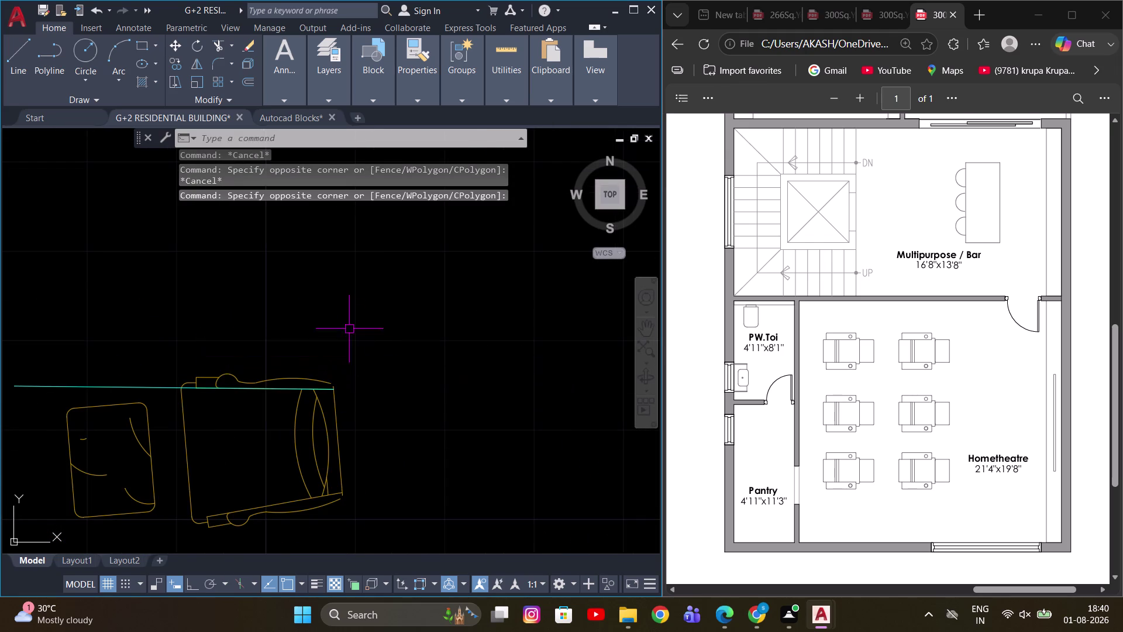
Draw a horizontal guide line from the chair's right corner with Ortho on.
scroll(up, 3)
middle_drag(350, 326, 366, 372)
key(l)
key(space)
scroll(down, 3)
click(40, 332)
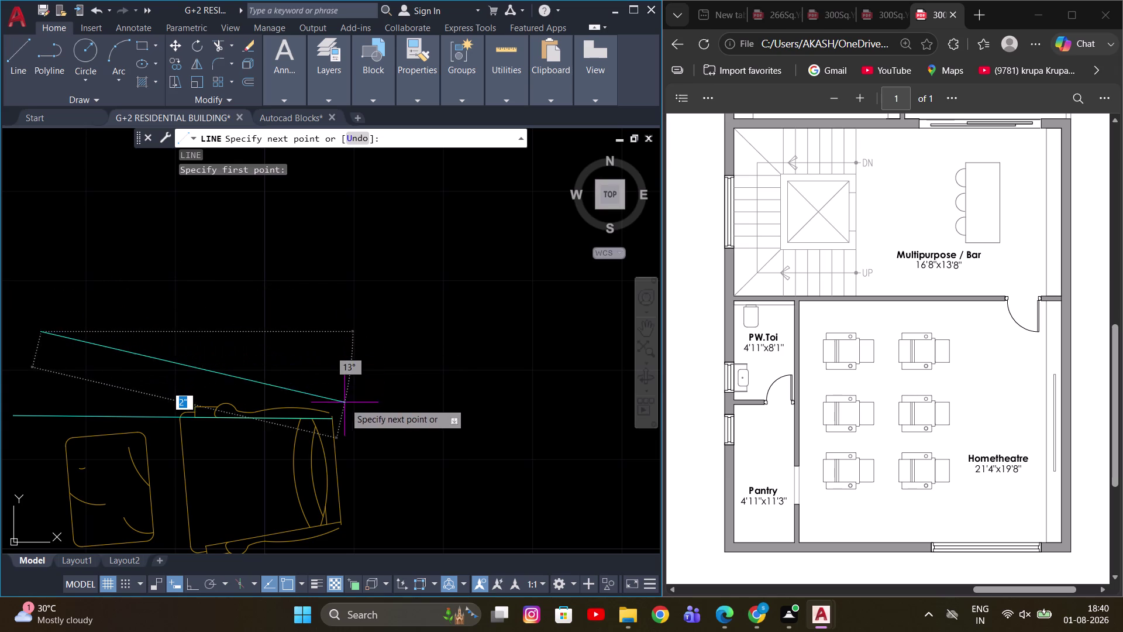
key(Escape)
middle_drag(338, 407, 459, 372)
scroll(up, 3)
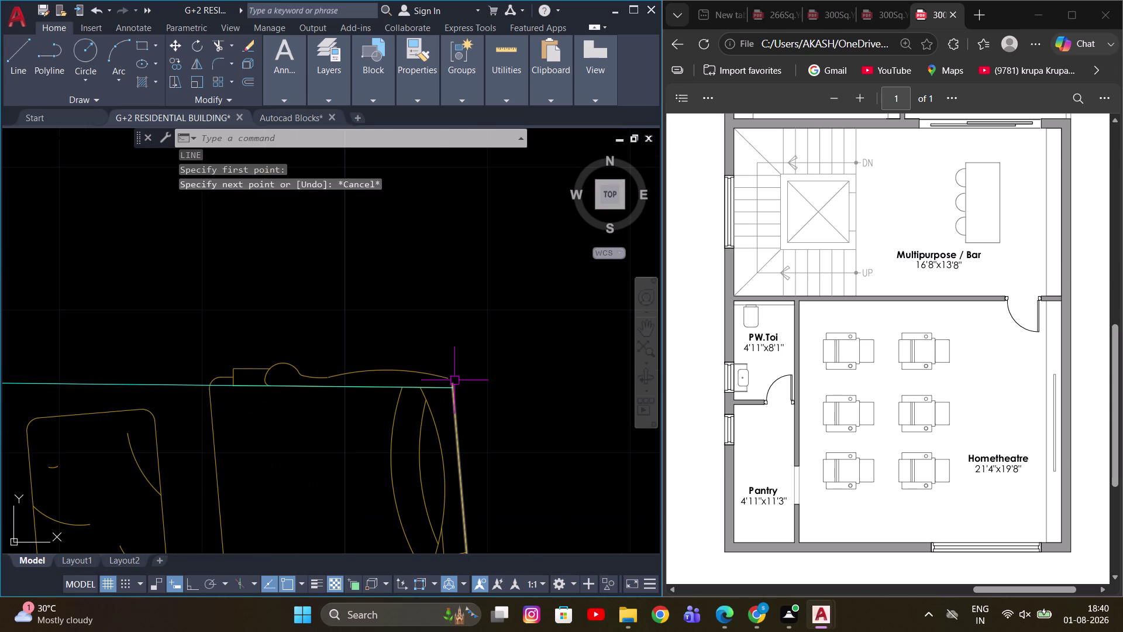
key(l)
key(space)
click(452, 389)
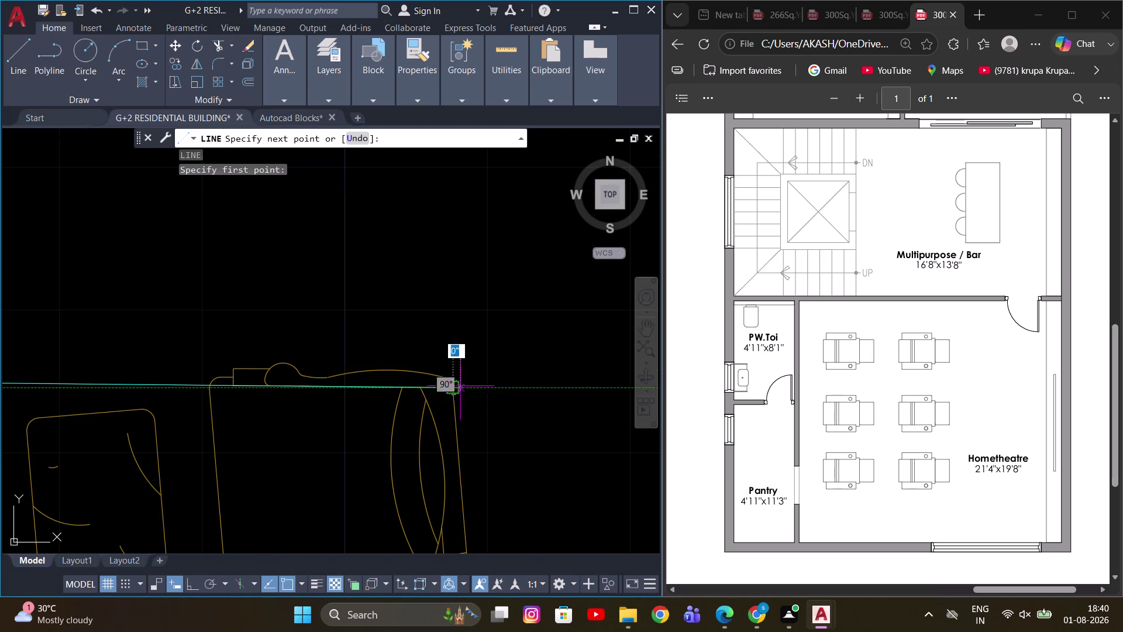
scroll(down, 3)
key(F8)
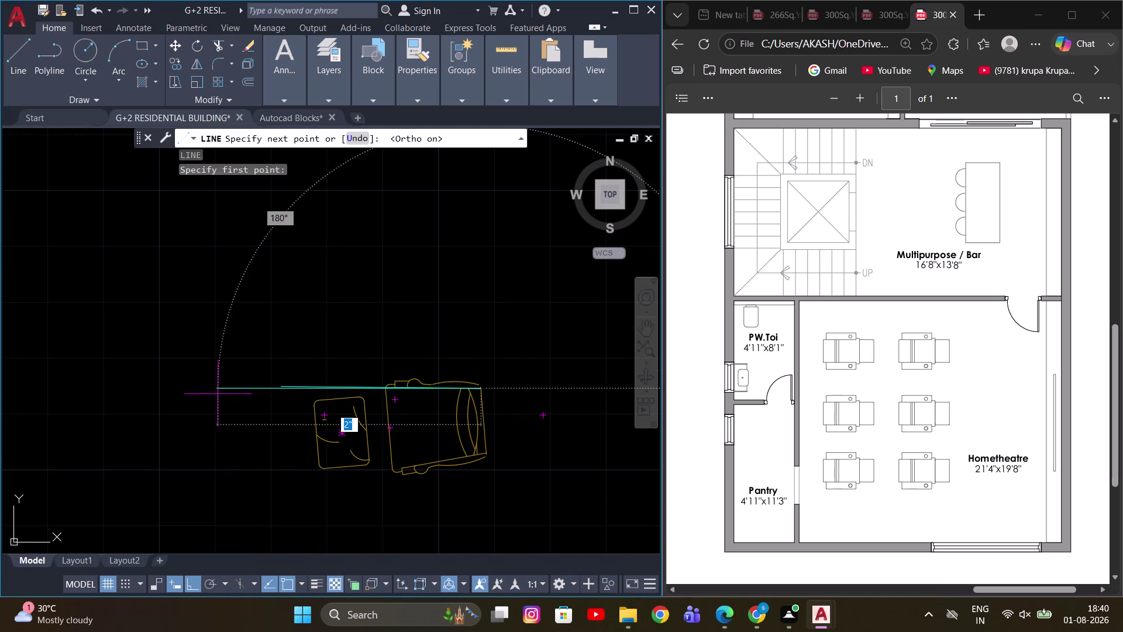
scroll(up, 3)
click(215, 397)
key(Escape)
scroll(down, 3)
scroll(up, 3)
middle_drag(337, 337, 311, 305)
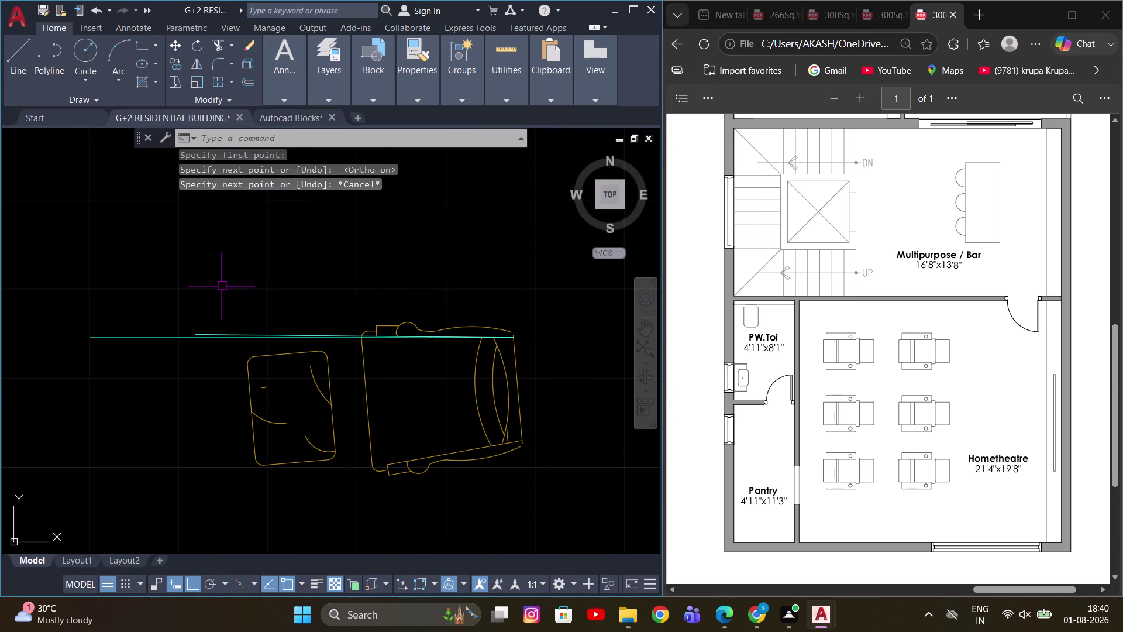
Select the armchair and side table and start ROTATE, pivoting on the chair back's corner.
click(227, 270)
click(552, 525)
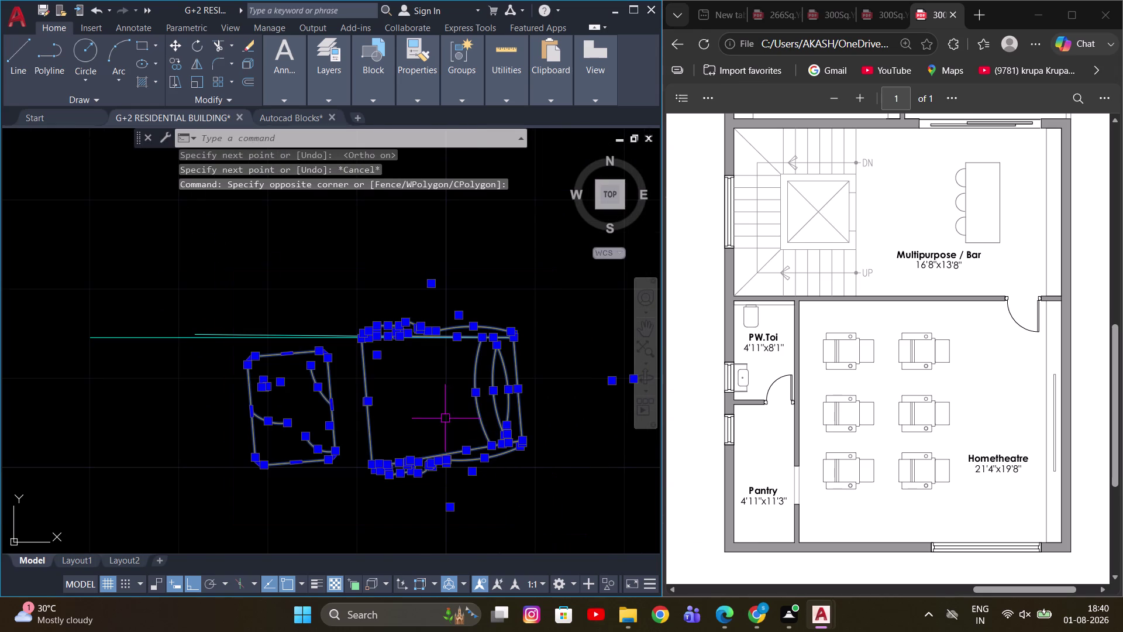
text(RO)
key(space)
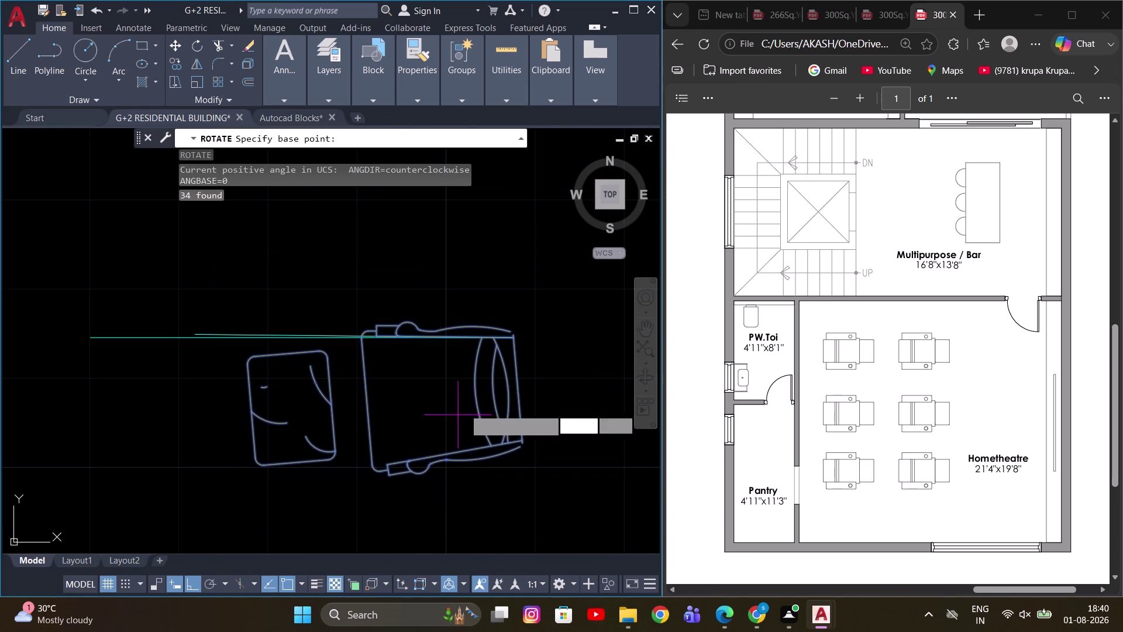
scroll(up, 3)
scroll(down, 3)
scroll(up, 3)
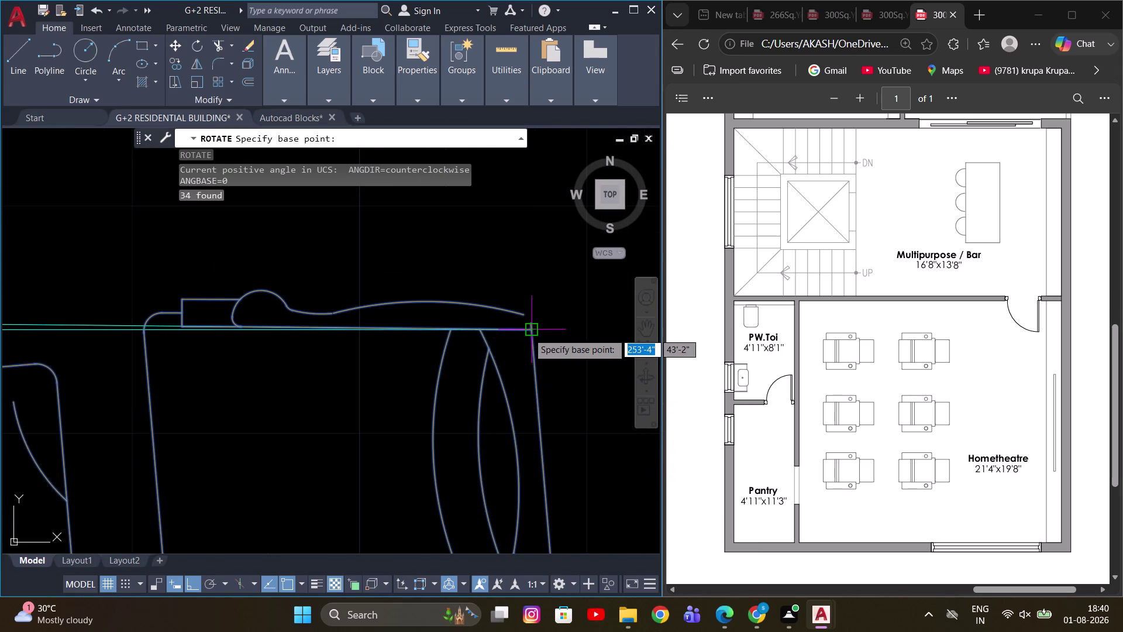
click(528, 332)
scroll(down, 3)
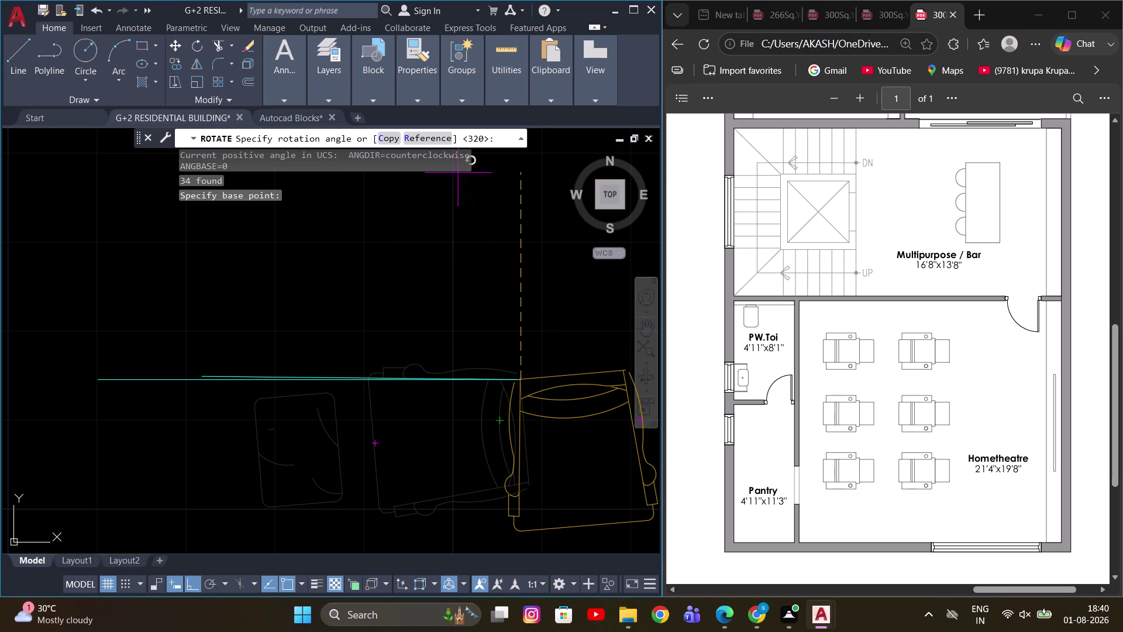
Rotate by Reference, picking the tilted back edge and setting it level horizontal.
click(427, 138)
scroll(up, 3)
scroll(up, 3)
middle_drag(549, 403, 501, 400)
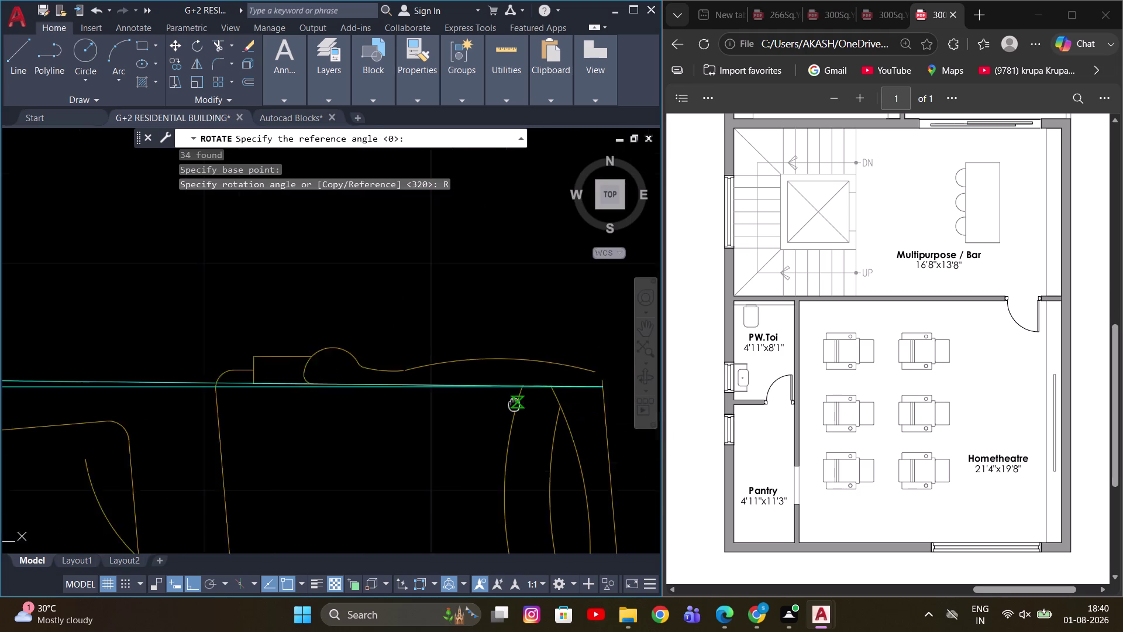
middle_drag(501, 401, 388, 382)
scroll(up, 3)
click(493, 362)
scroll(down, 3)
middle_drag(183, 374, 409, 361)
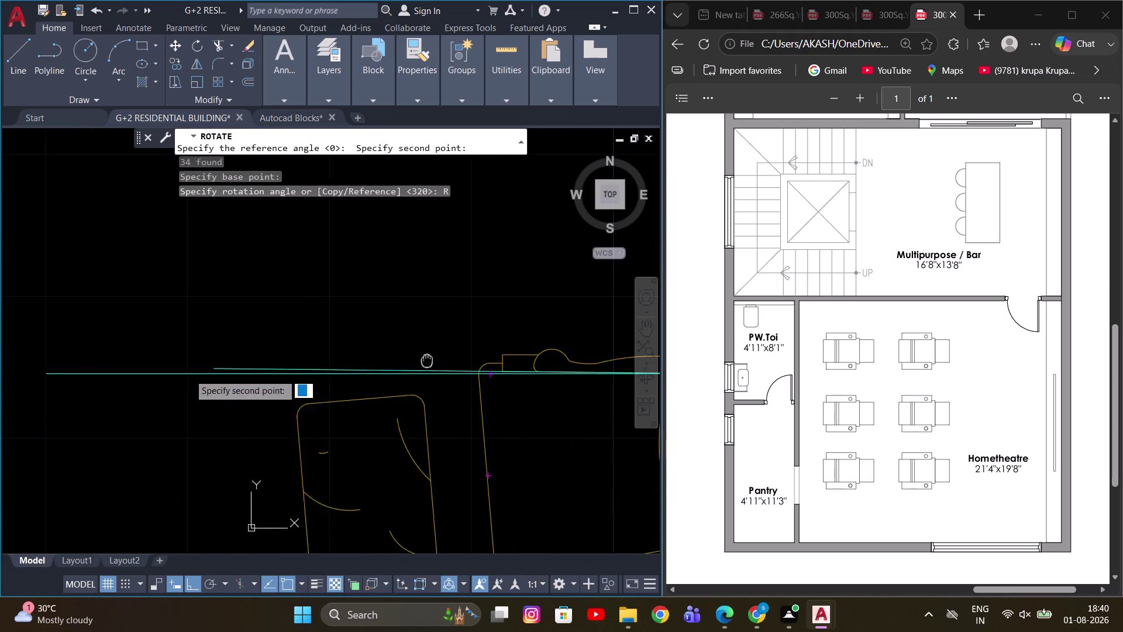
middle_drag(409, 361, 435, 360)
scroll(up, 3)
click(253, 416)
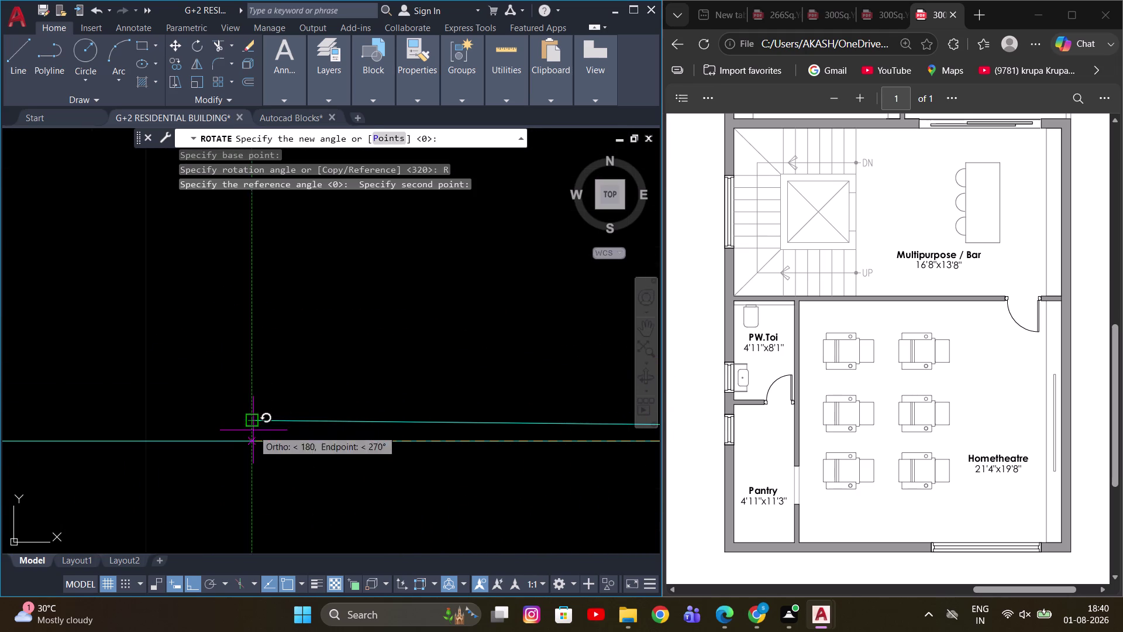
click(253, 439)
Bring the straightened set into view and begin selecting the horizontal guide lines.
scroll(down, 3)
scroll(down, 3)
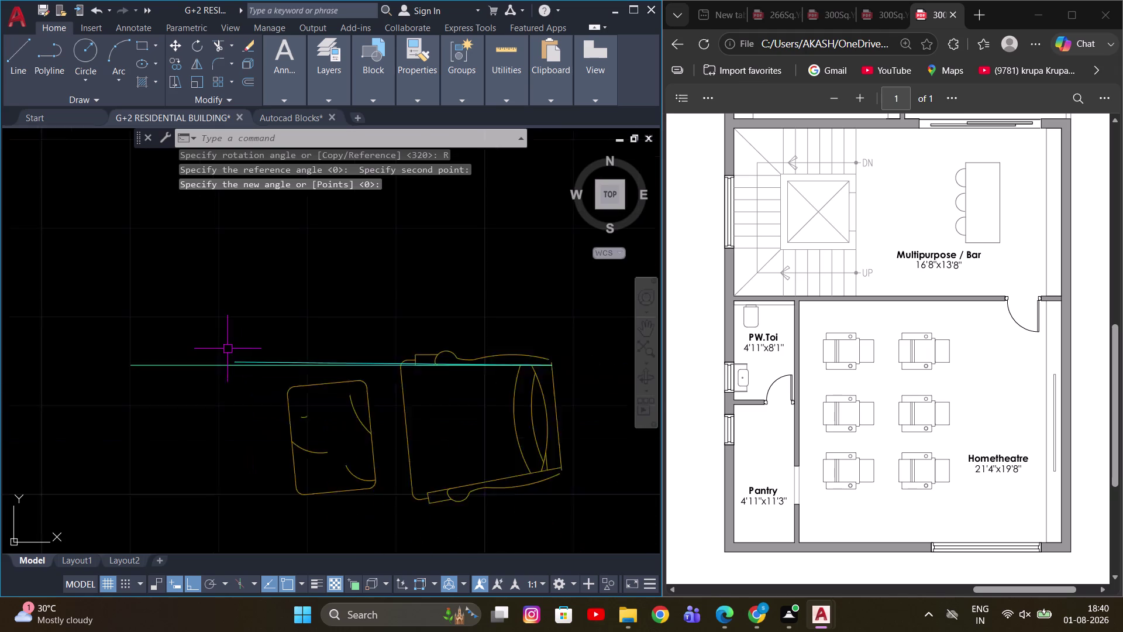
scroll(down, 3)
scroll(up, 3)
middle_drag(322, 362, 451, 390)
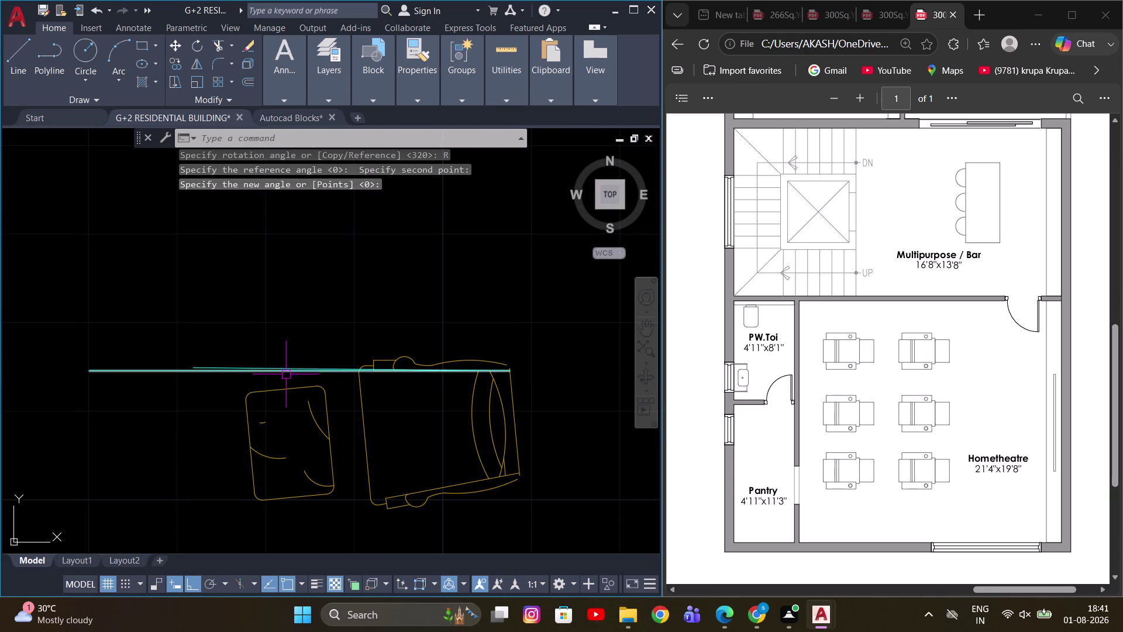
click(285, 375)
click(235, 339)
scroll(down, 3)
scroll(up, 3)
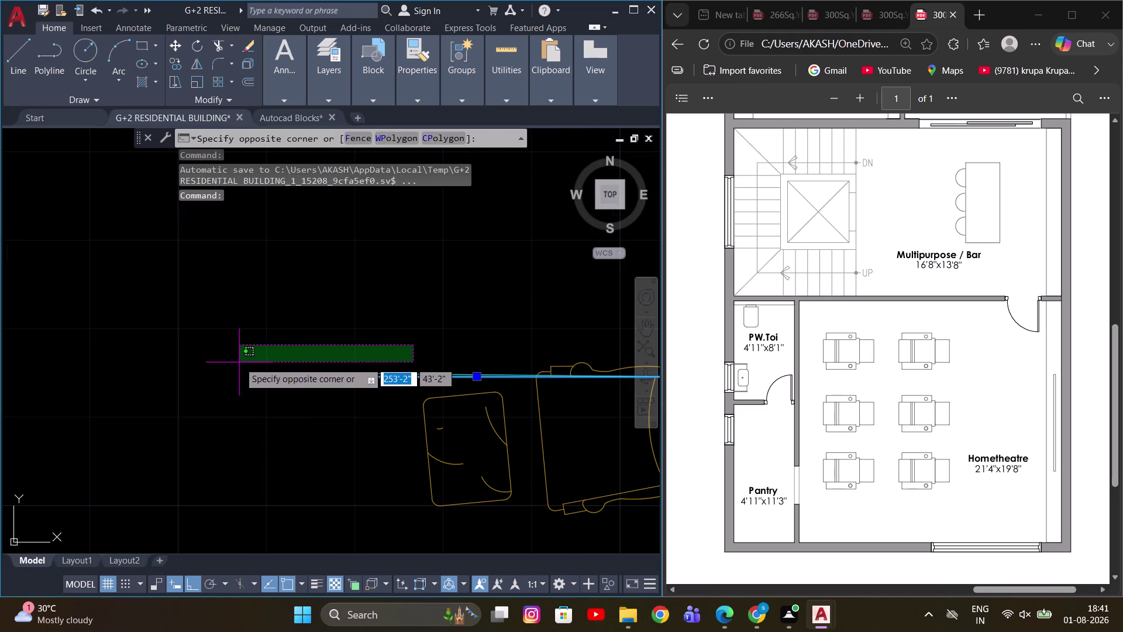
Erase the two horizontal guide lines.
click(225, 394)
key(e)
key(space)
scroll(down, 3)
scroll(up, 3)
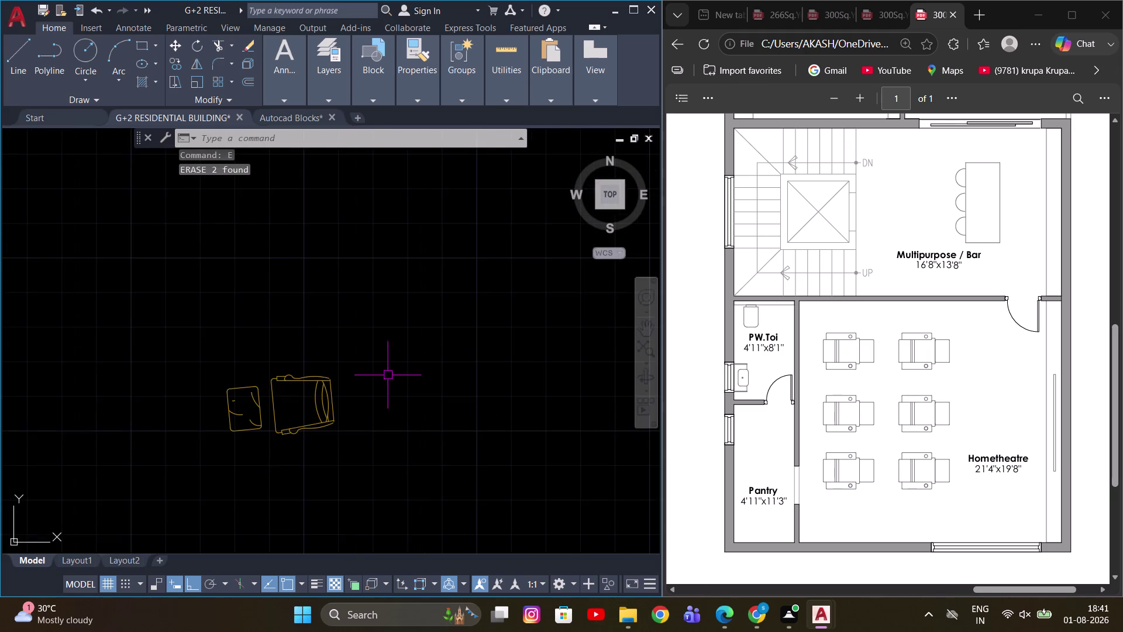
scroll(down, 3)
scroll(down, 3)
scroll(down, 3)
scroll(up, 3)
Group the armchair and side table into one group.
drag(347, 404, 362, 416)
click(439, 473)
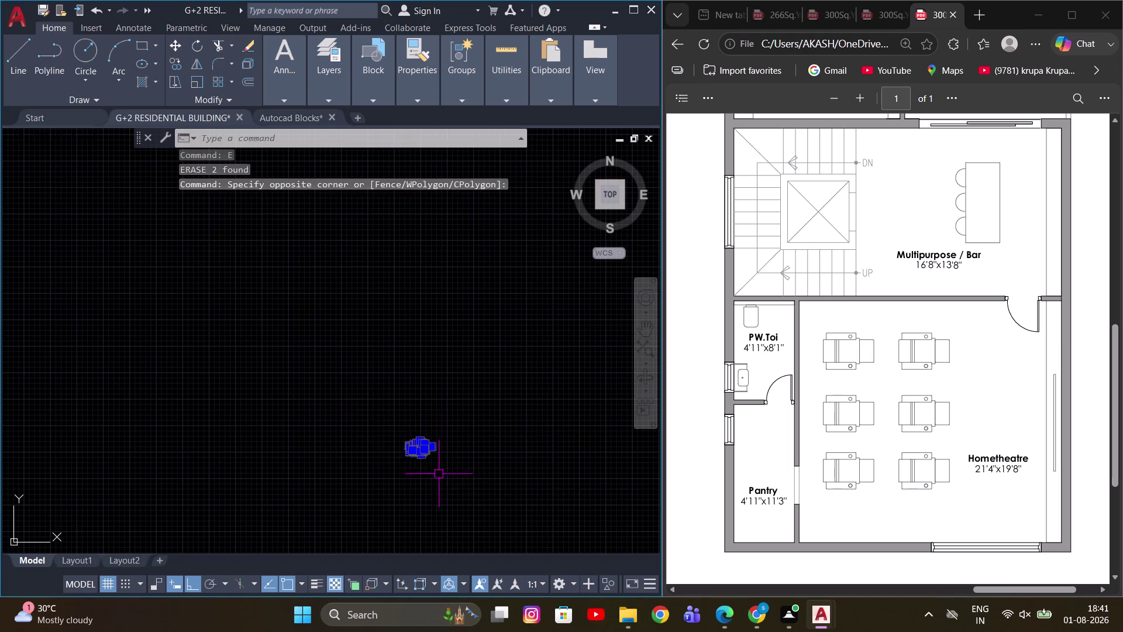
scroll(up, 3)
middle_drag(407, 437, 334, 382)
scroll(up, 3)
scroll(down, 3)
key(g)
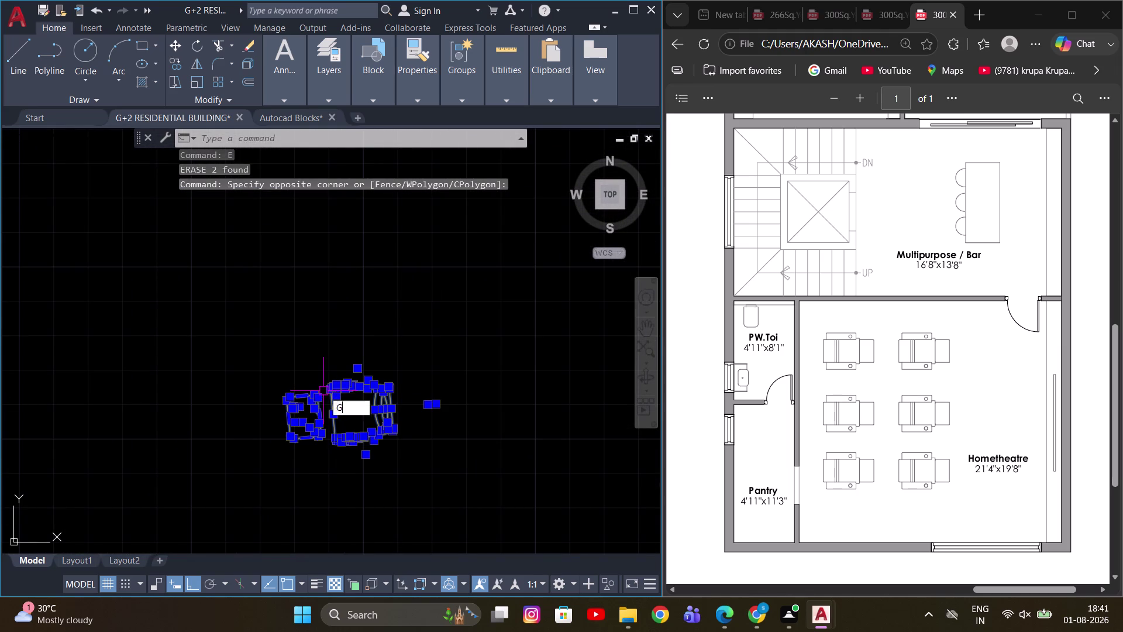
key(space)
click(354, 380)
key(d)
key(Escape)
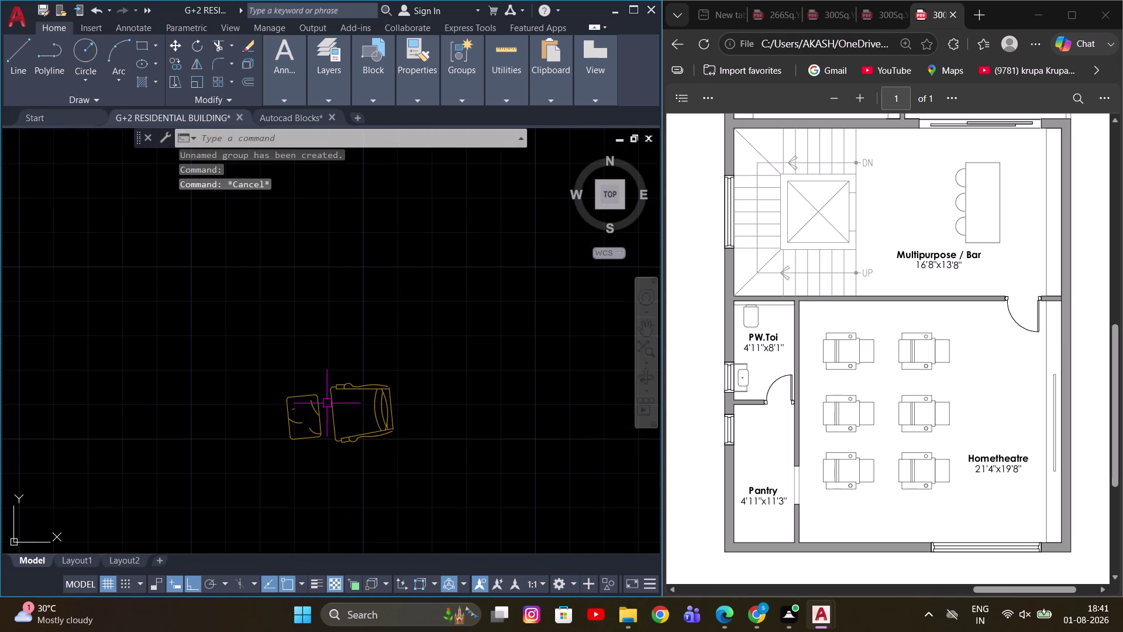
Start scaling the grouped chair set, then reselect the set.
key(s)
key(c)
key(space)
drag(403, 454, 368, 429)
click(311, 375)
key(space)
click(357, 417)
scroll(down, 3)
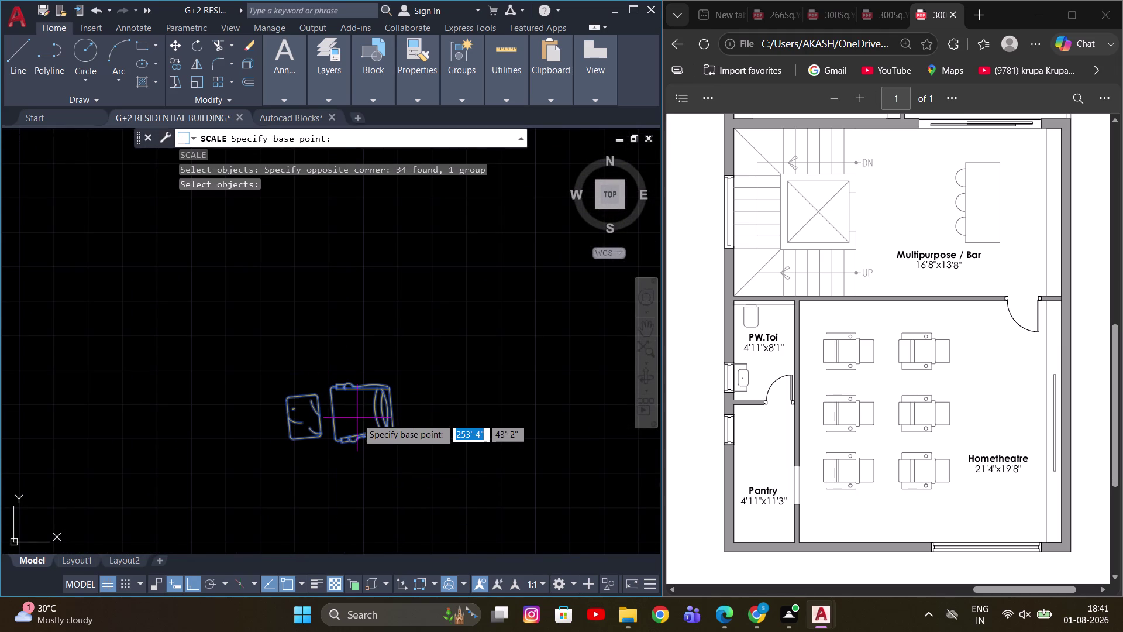
scroll(down, 3)
scroll(down, 3)
scroll(up, 3)
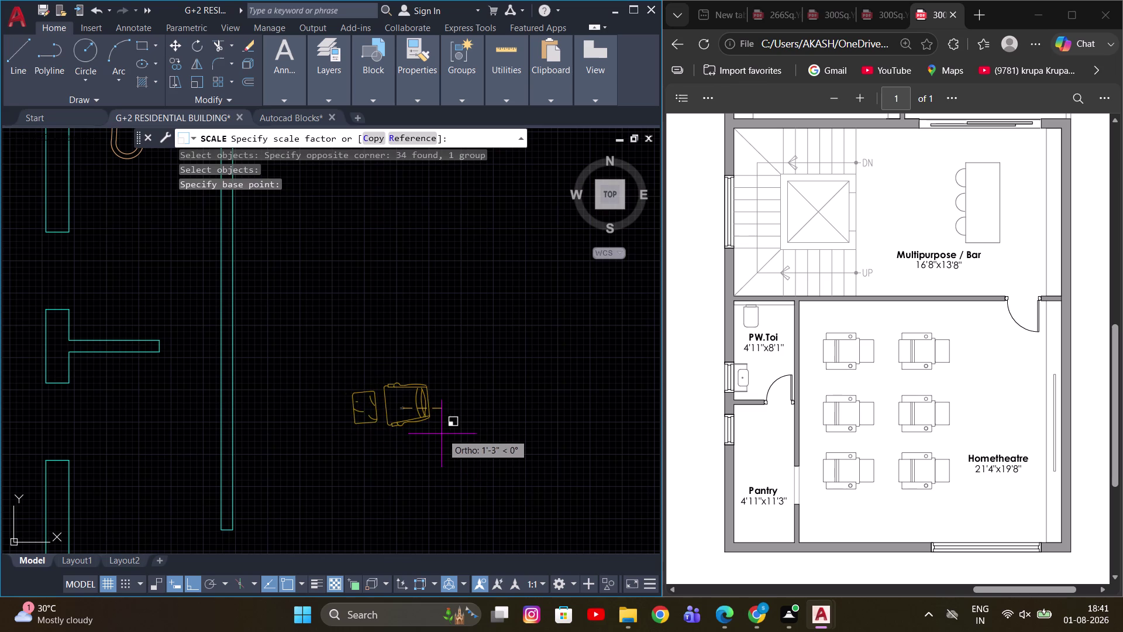
click(441, 433)
drag(452, 401, 445, 402)
click(414, 380)
Rotate the grouped chair set 180° about a point beside it.
middle_drag(478, 409, 359, 409)
text(R)
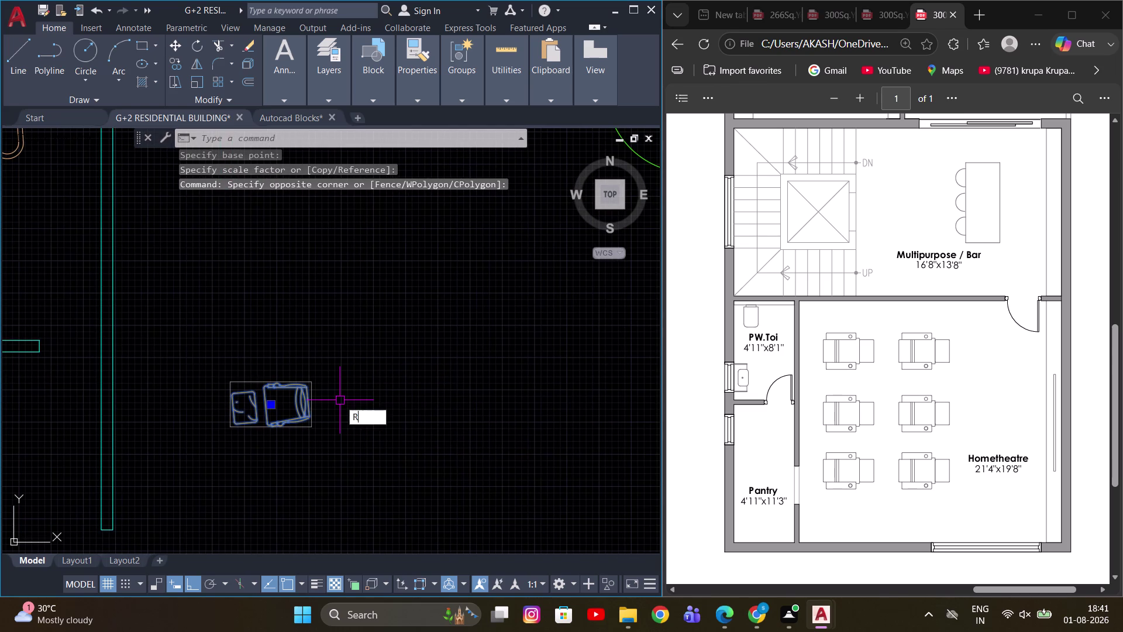
text(O)
key(space)
click(289, 402)
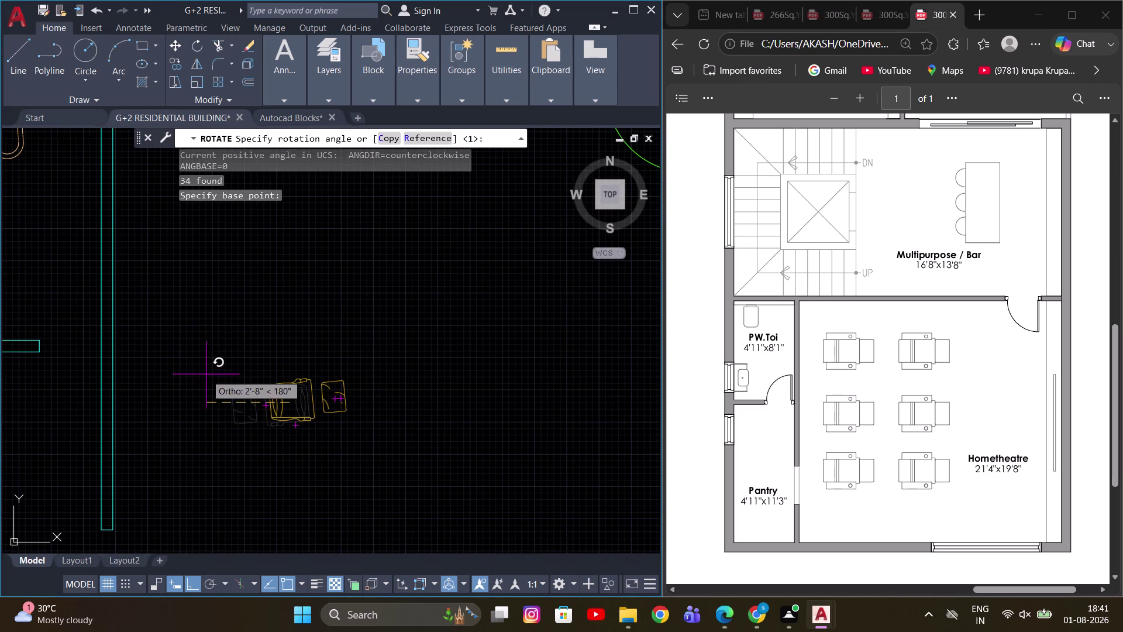
click(206, 375)
scroll(up, 3)
middle_drag(319, 382, 360, 373)
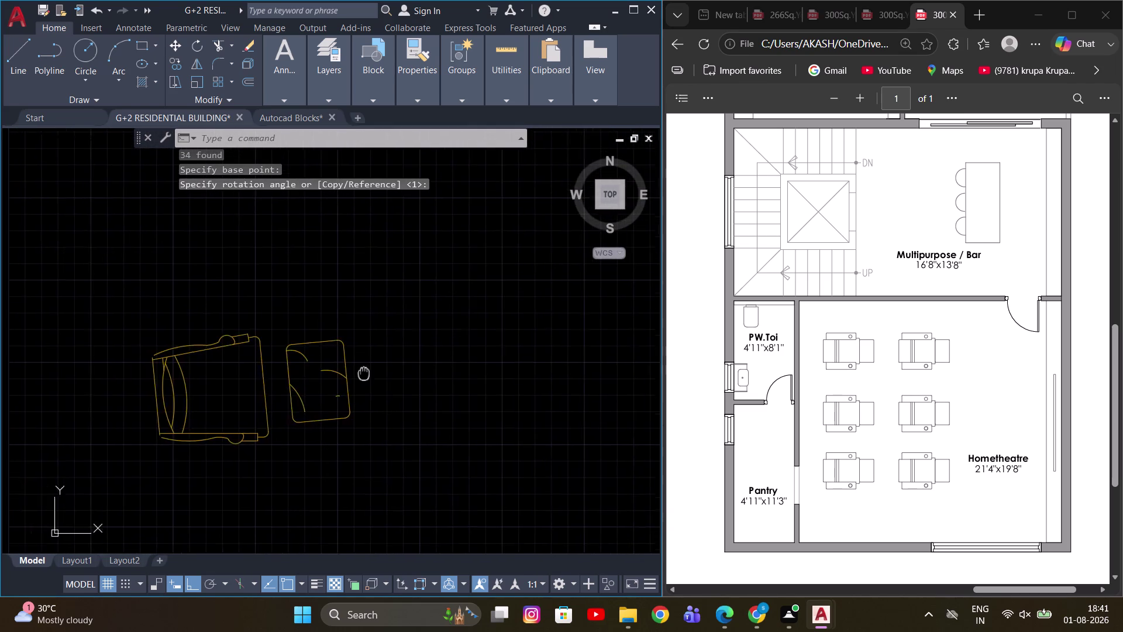
middle_drag(360, 373, 432, 381)
scroll(down, 3)
scroll(up, 3)
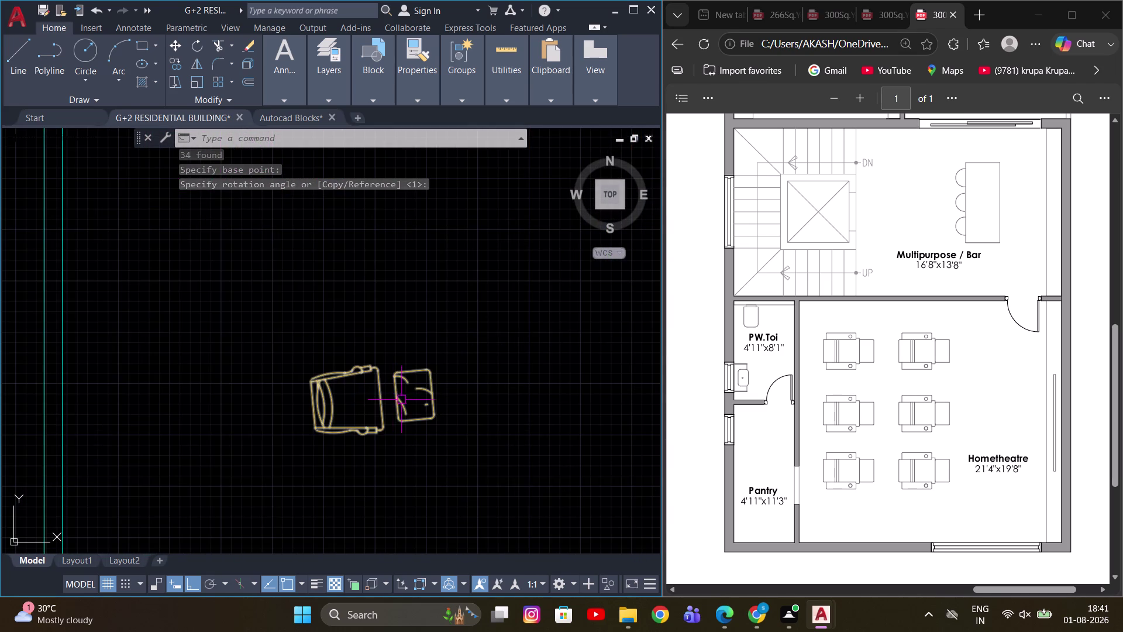
scroll(down, 3)
scroll(down, 3)
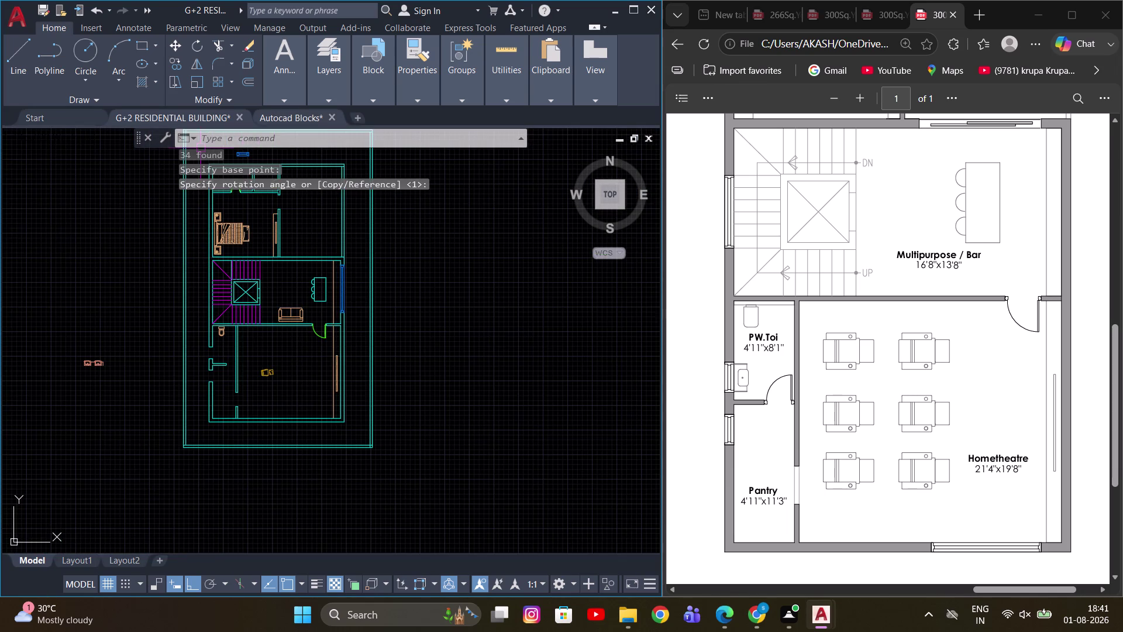
Browse the Autocad Blocks furniture library to find the armchair blocks.
click(282, 120)
scroll(down, 3)
scroll(down, 3)
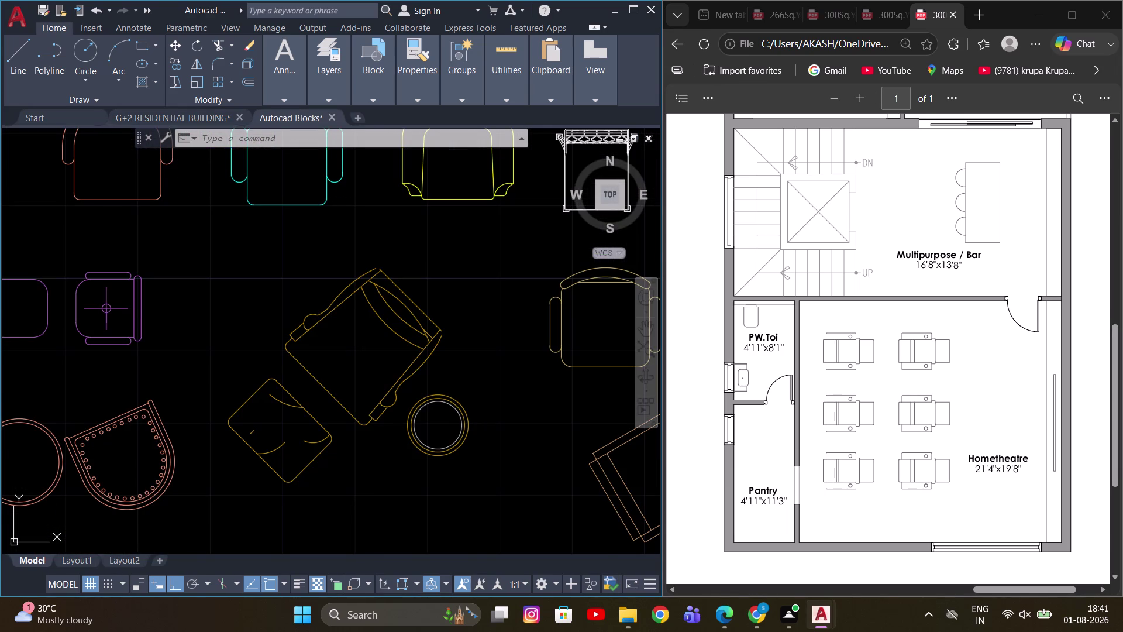
scroll(down, 3)
middle_drag(312, 365, 411, 373)
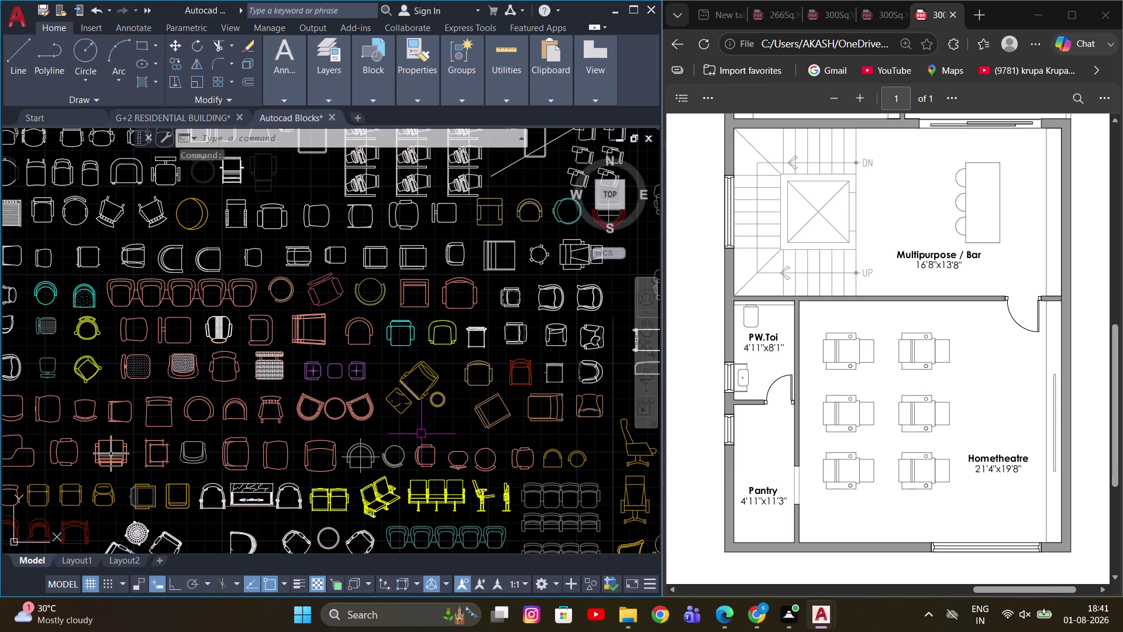
middle_drag(247, 444, 276, 444)
scroll(up, 3)
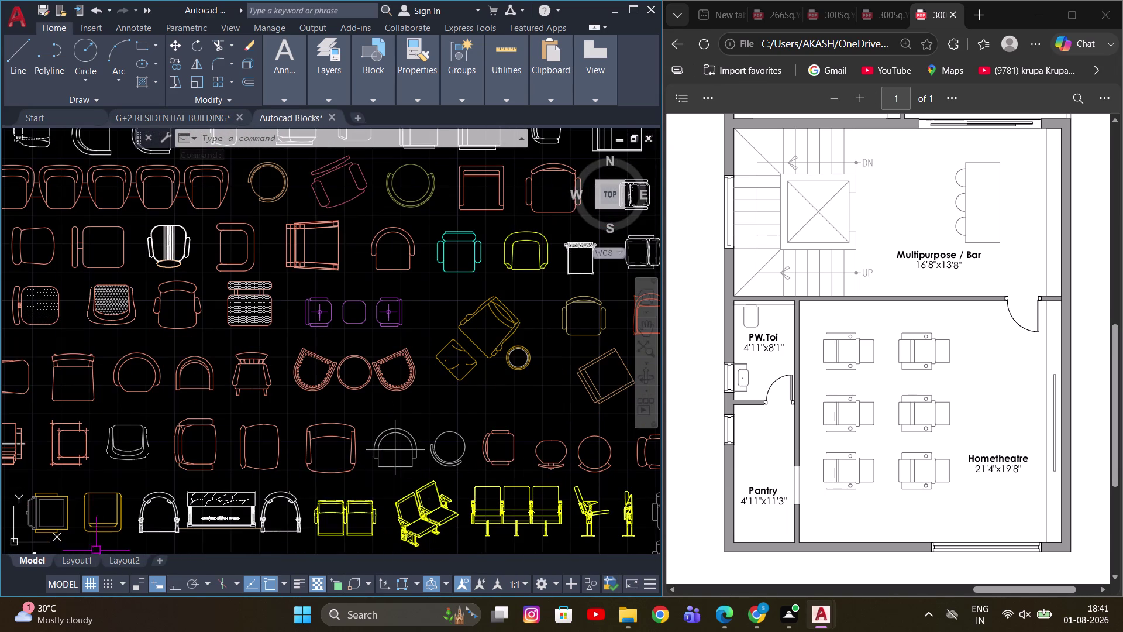
middle_drag(249, 347, 400, 332)
scroll(down, 3)
scroll(up, 3)
middle_drag(246, 413, 235, 445)
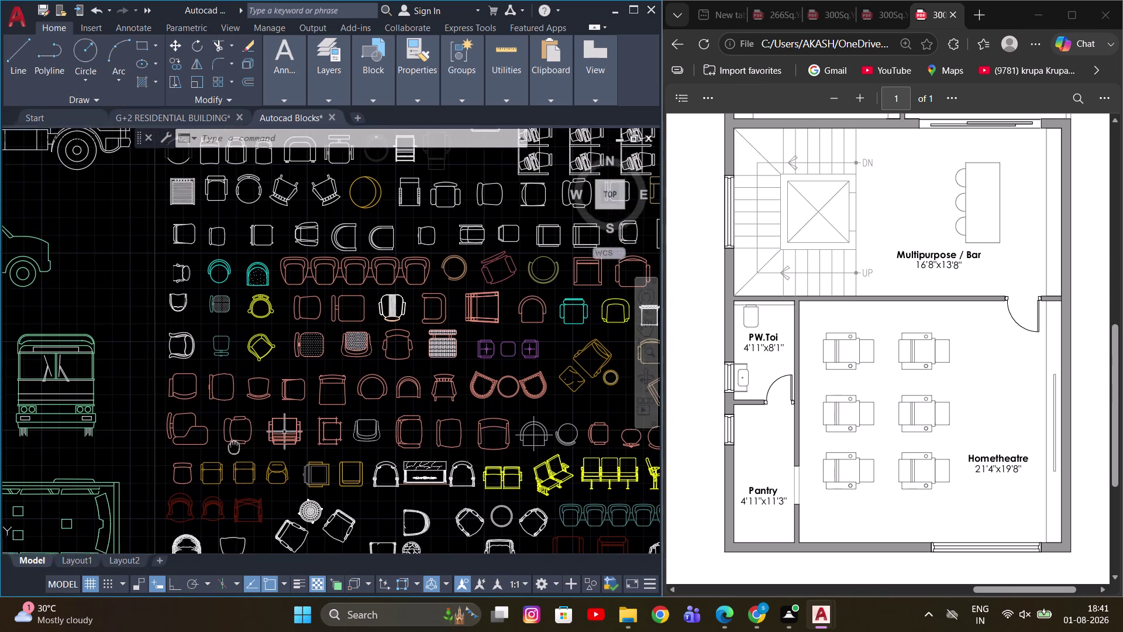
middle_drag(234, 445, 234, 447)
middle_drag(355, 354, 185, 445)
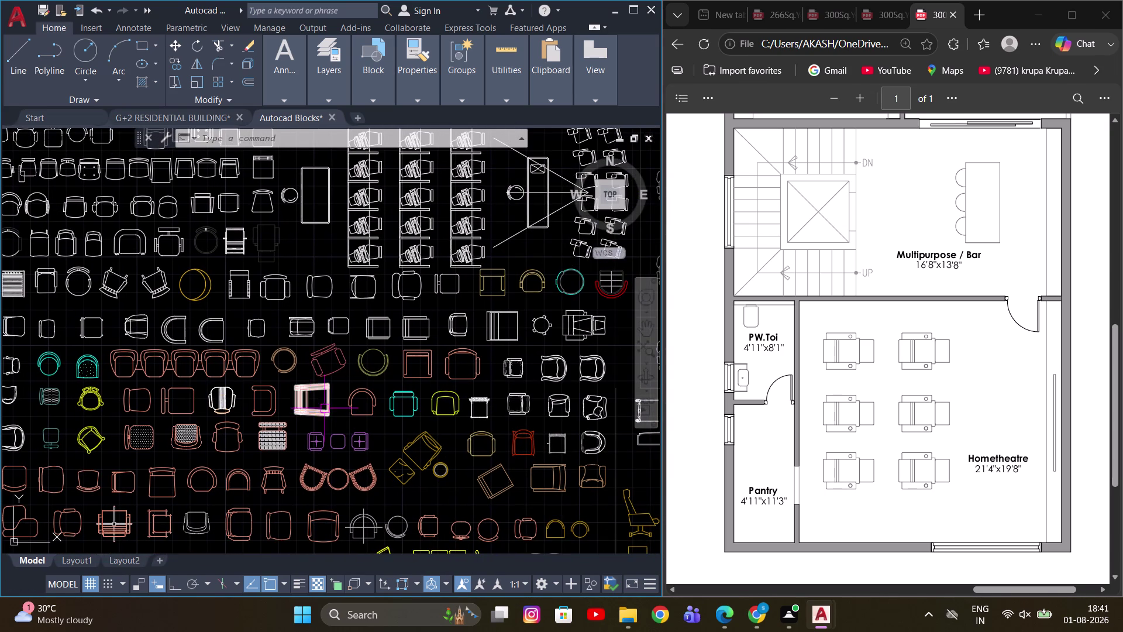
middle_drag(370, 442, 282, 402)
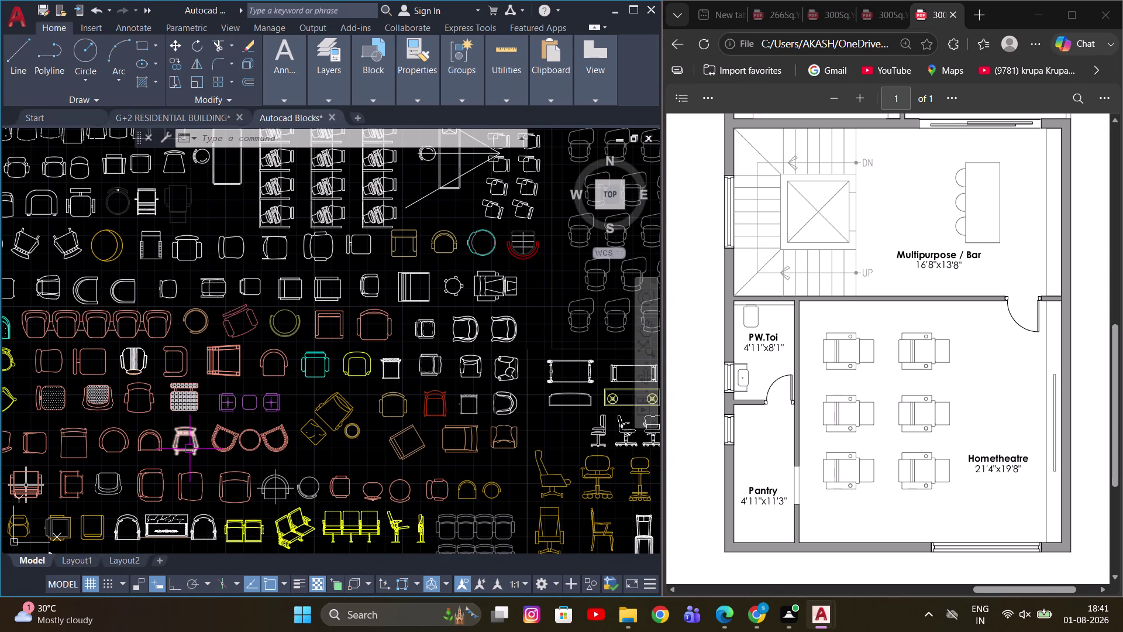
scroll(down, 3)
middle_drag(311, 415, 355, 399)
scroll(up, 3)
middle_drag(295, 478, 341, 462)
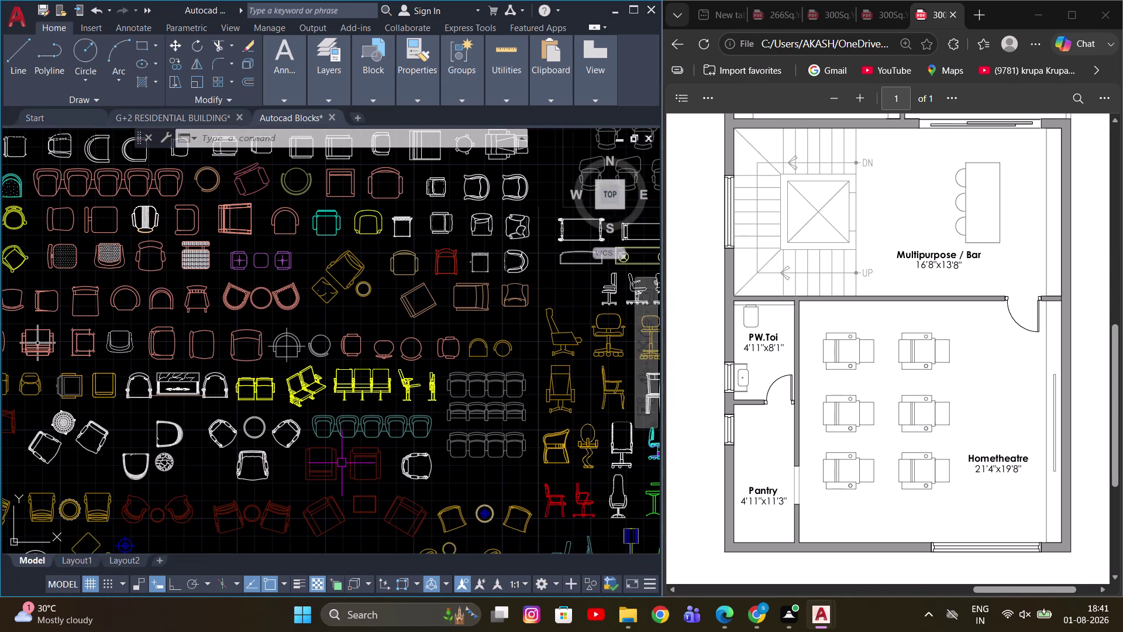
middle_drag(345, 463, 364, 462)
scroll(up, 3)
scroll(down, 3)
middle_drag(223, 445, 251, 445)
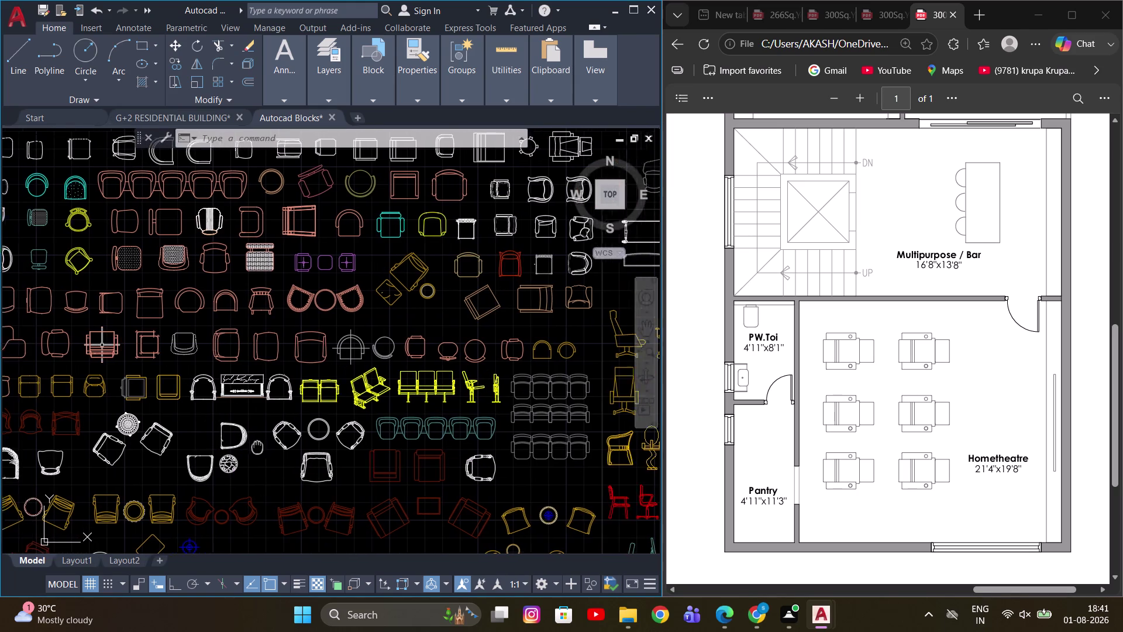
middle_drag(250, 445, 399, 396)
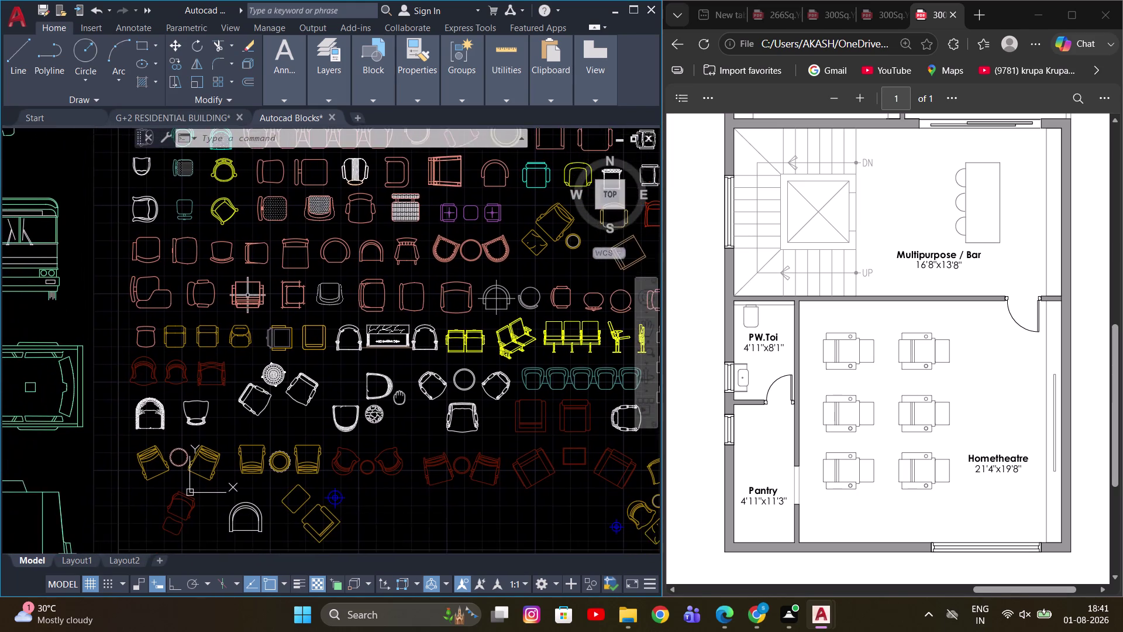
middle_drag(400, 396, 285, 341)
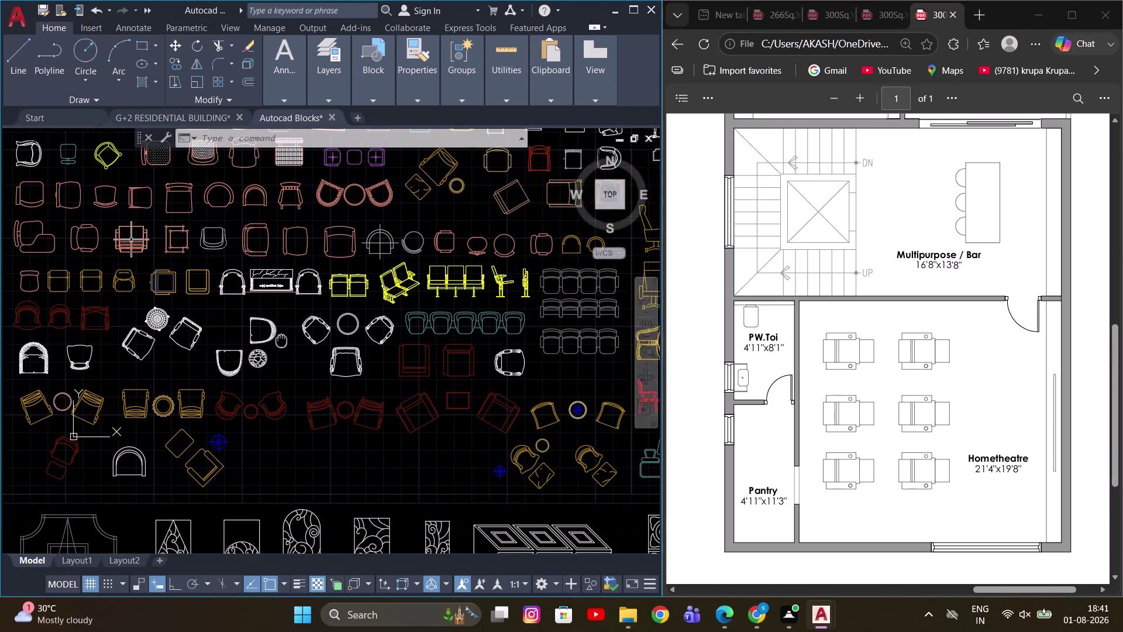
middle_drag(285, 341, 0, 402)
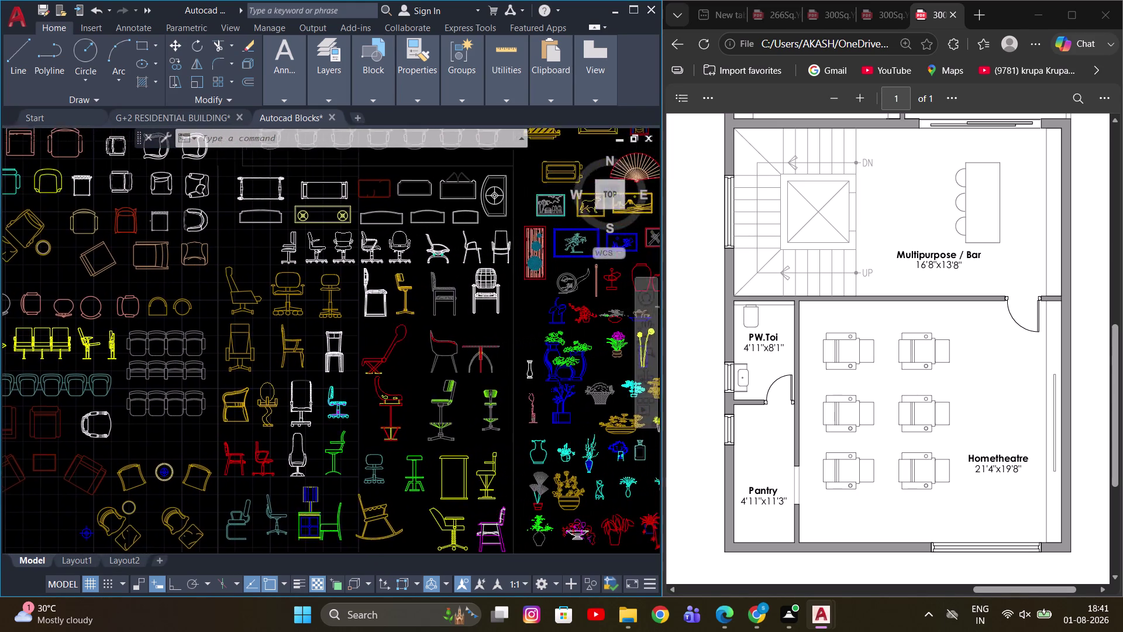
middle_drag(0, 402, 0, 415)
middle_drag(415, 290, 76, 337)
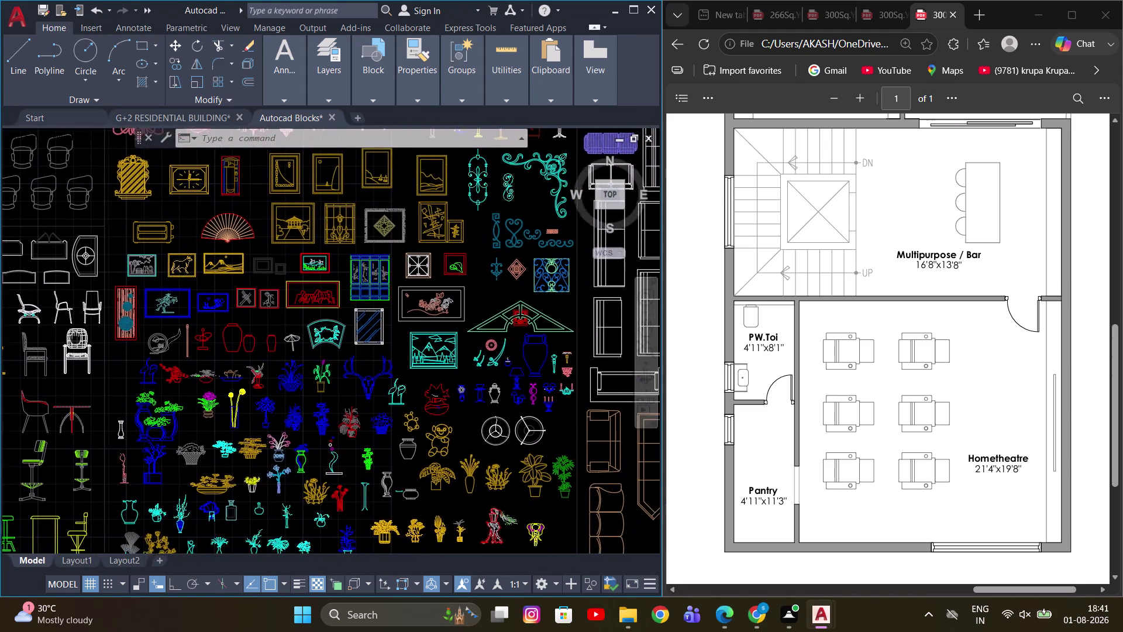
middle_drag(76, 337, 220, 416)
middle_drag(120, 378, 310, 356)
middle_drag(199, 342, 307, 329)
scroll(up, 3)
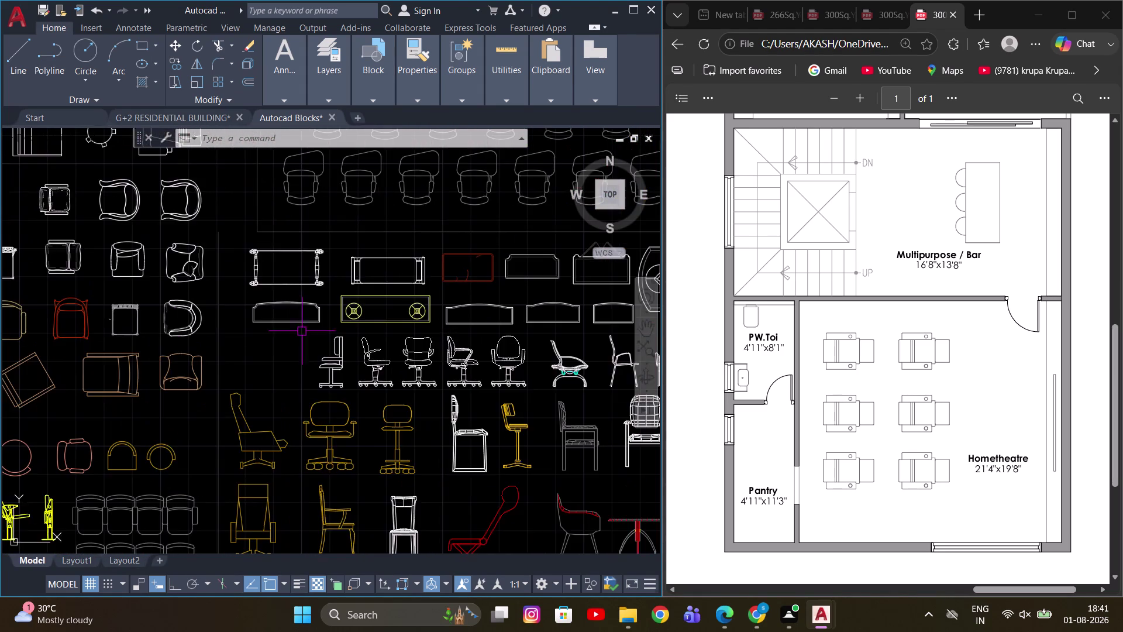
middle_drag(136, 331, 431, 325)
scroll(down, 3)
scroll(up, 3)
scroll(down, 3)
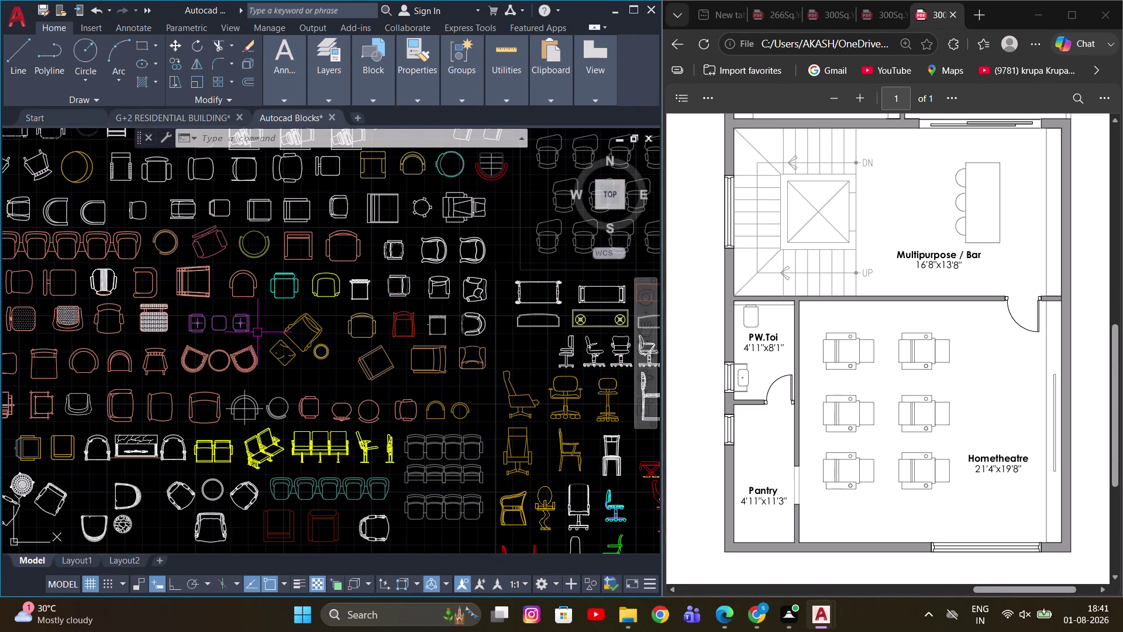
middle_drag(213, 344, 364, 358)
scroll(up, 3)
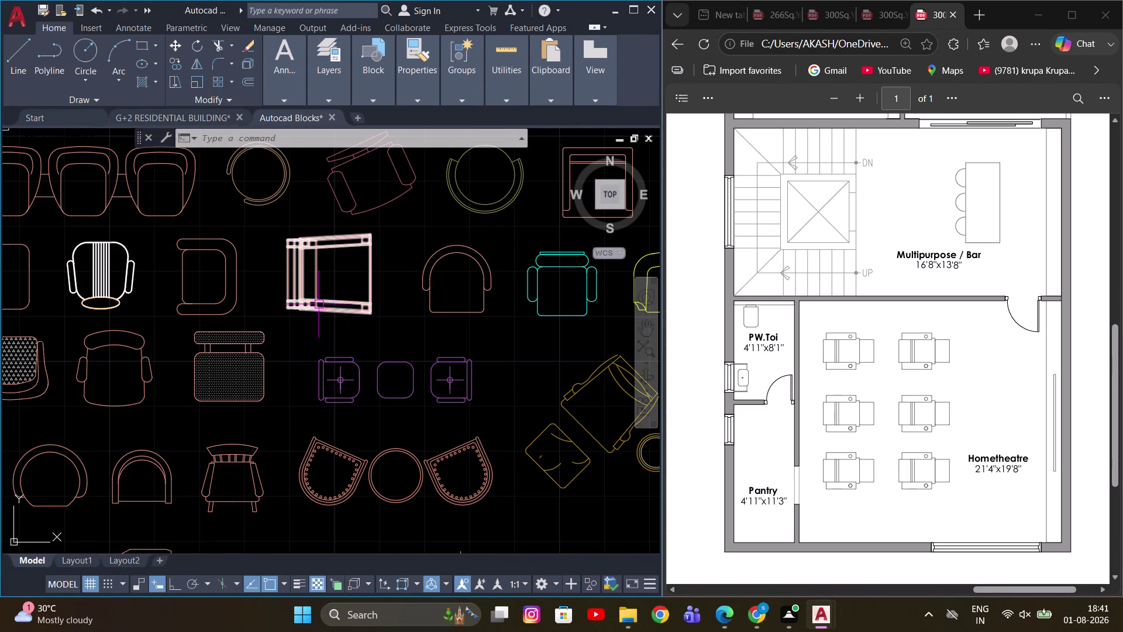
Copy the square-framed armchair block and return to the G+2 residential building drawing.
click(319, 304)
key(ctrl+c)
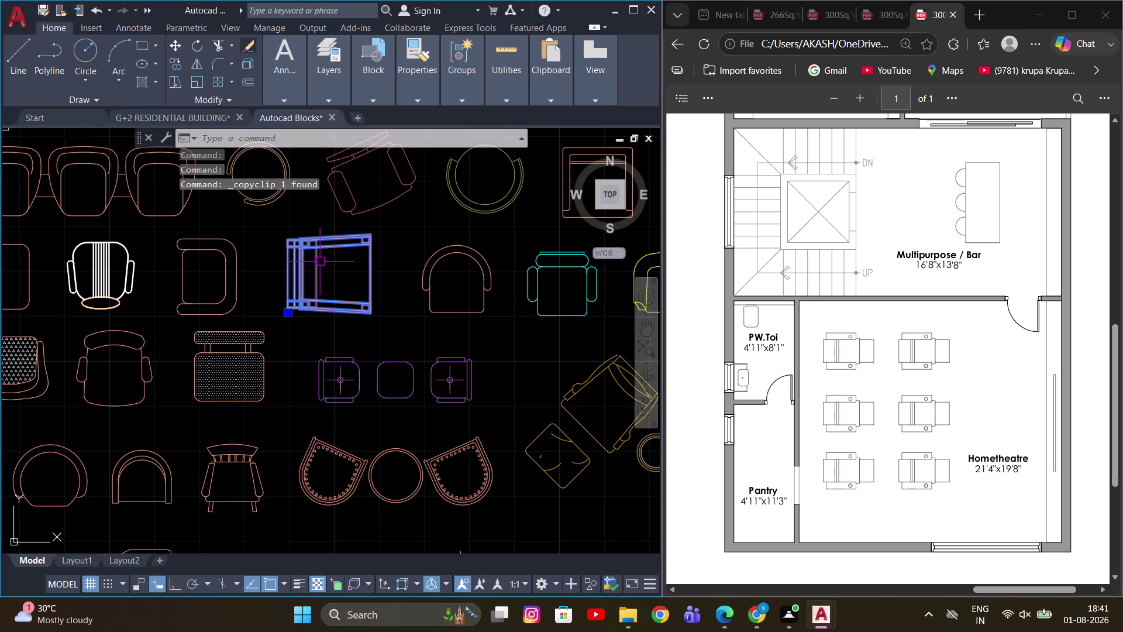
click(181, 120)
scroll(down, 3)
scroll(up, 3)
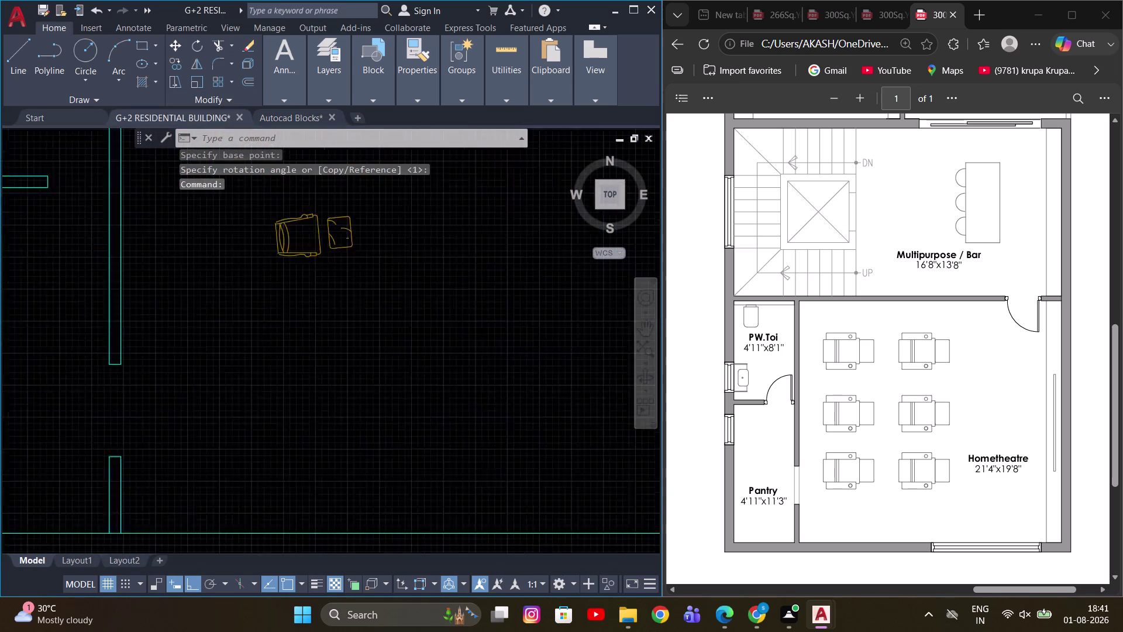
Paste the copied armchair block into the floor plan.
scroll(up, 3)
key(ctrl+v)
scroll(up, 3)
click(248, 394)
scroll(down, 3)
drag(380, 309, 374, 300)
click(258, 199)
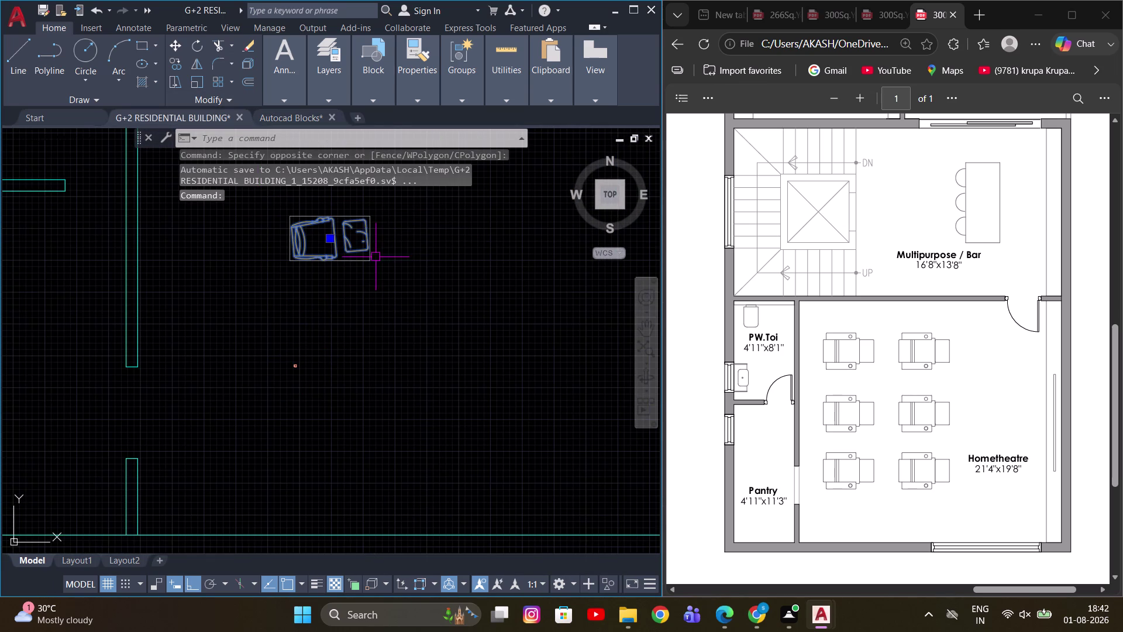
key(e)
key(space)
drag(297, 382, 296, 370)
click(272, 313)
Put the pasted armchair on the FURNITURE layer via Properties.
key(ctrl+1)
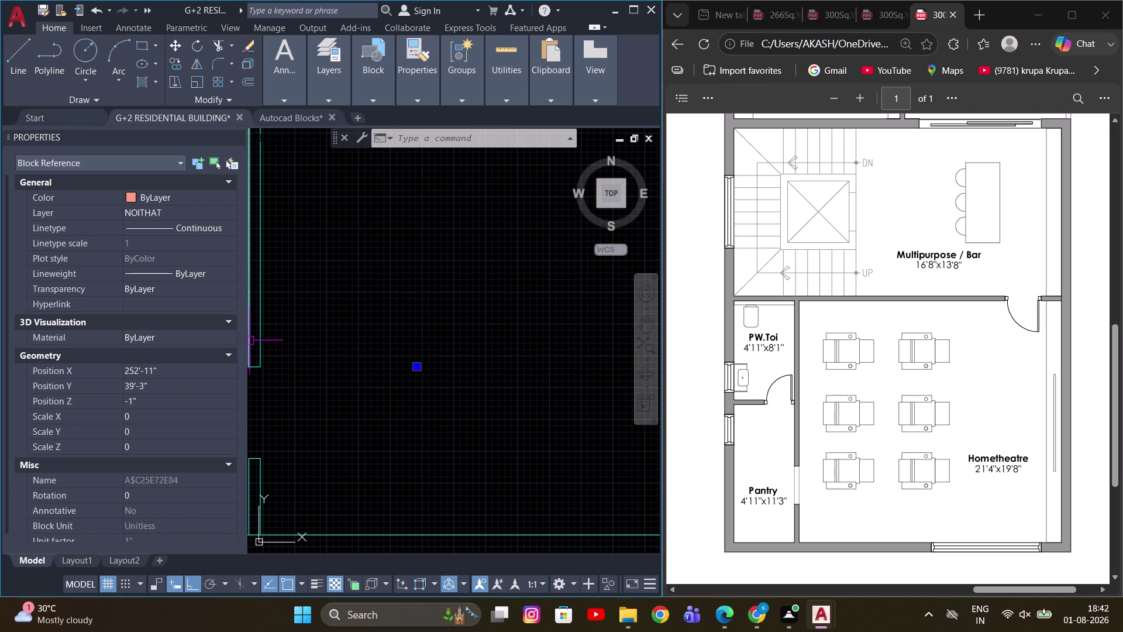
click(167, 214)
click(171, 210)
scroll(down, 3)
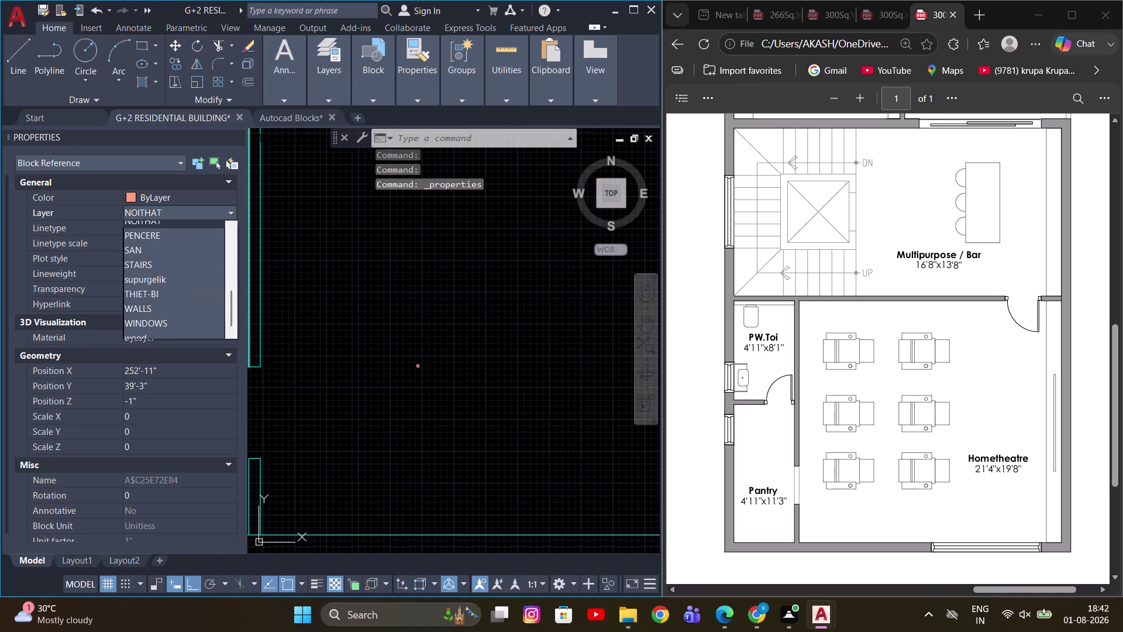
scroll(down, 3)
scroll(up, 3)
scroll(down, 3)
scroll(down, 3)
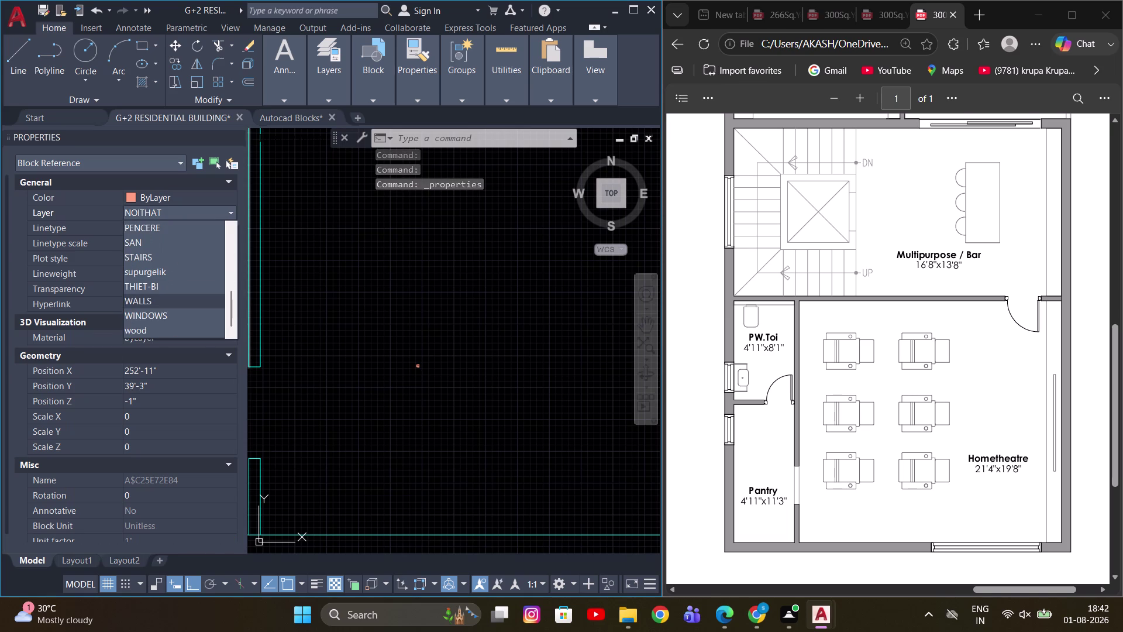
scroll(down, 3)
scroll(down, 3)
scroll(up, 3)
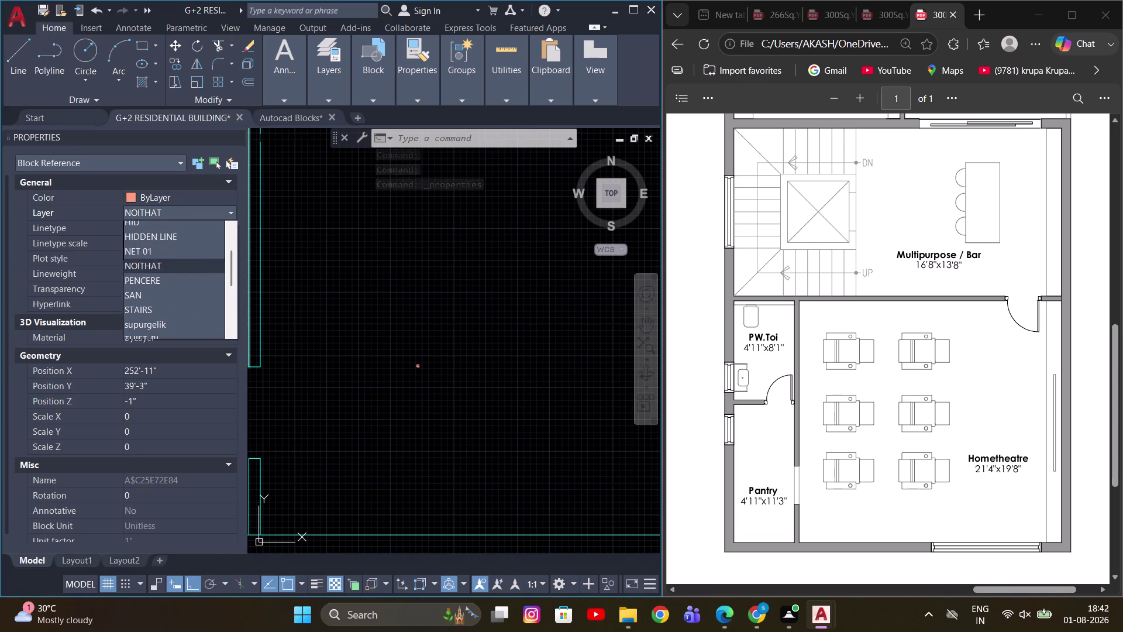
scroll(down, 3)
scroll(up, 3)
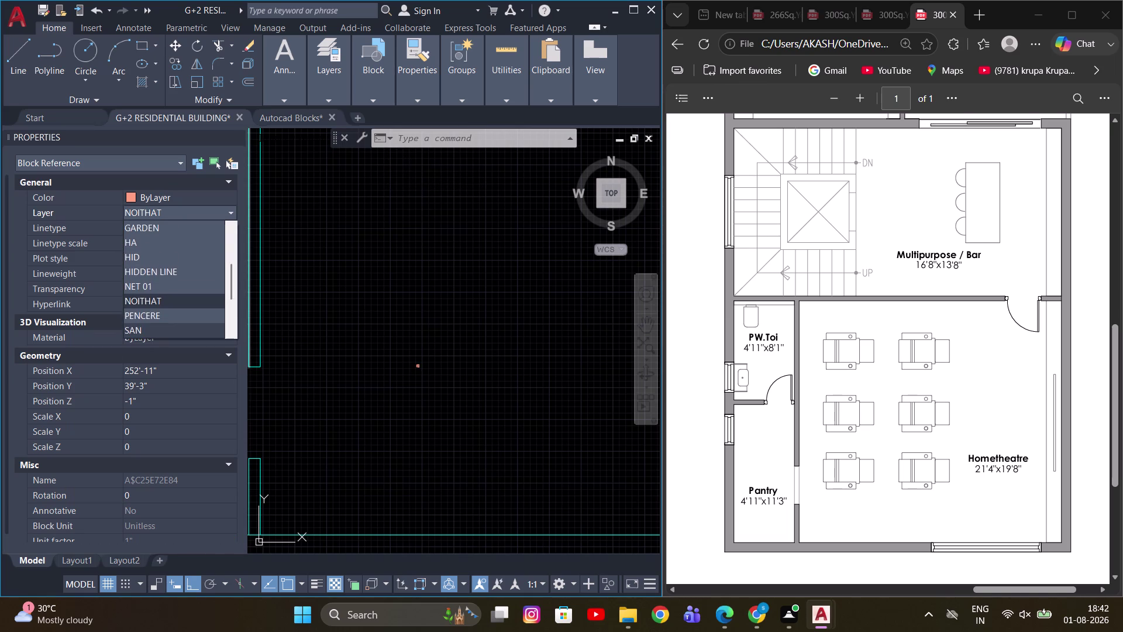
scroll(up, 3)
click(154, 301)
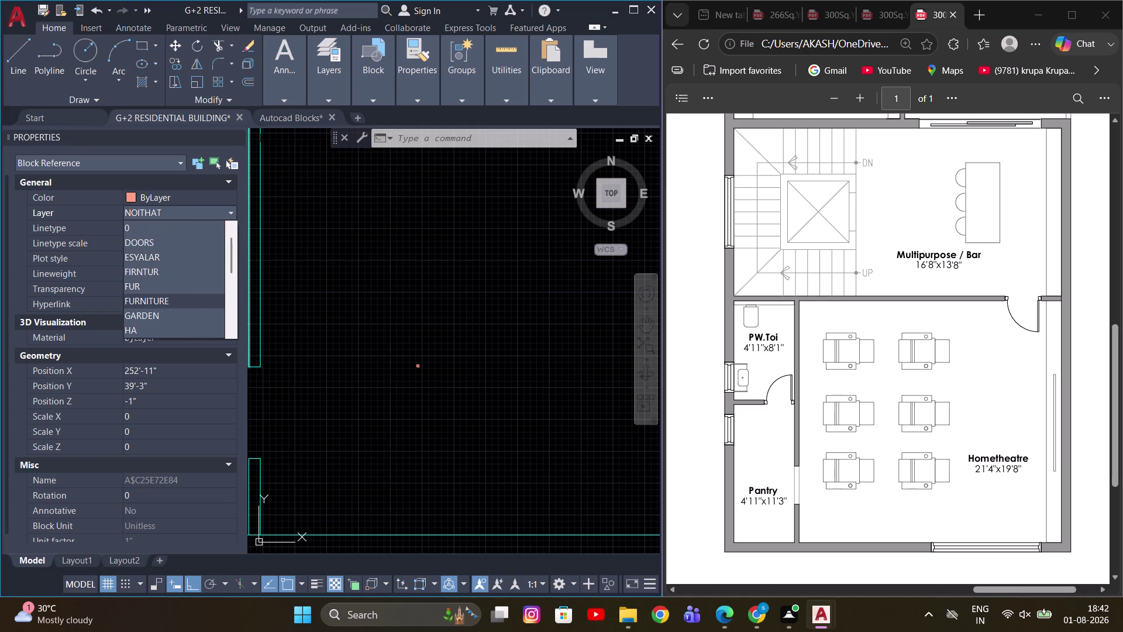
scroll(up, 3)
key(Escape)
Scale the armchair down with SC to suit the room.
drag(439, 331, 432, 315)
click(379, 262)
scroll(up, 3)
middle_drag(433, 278, 364, 334)
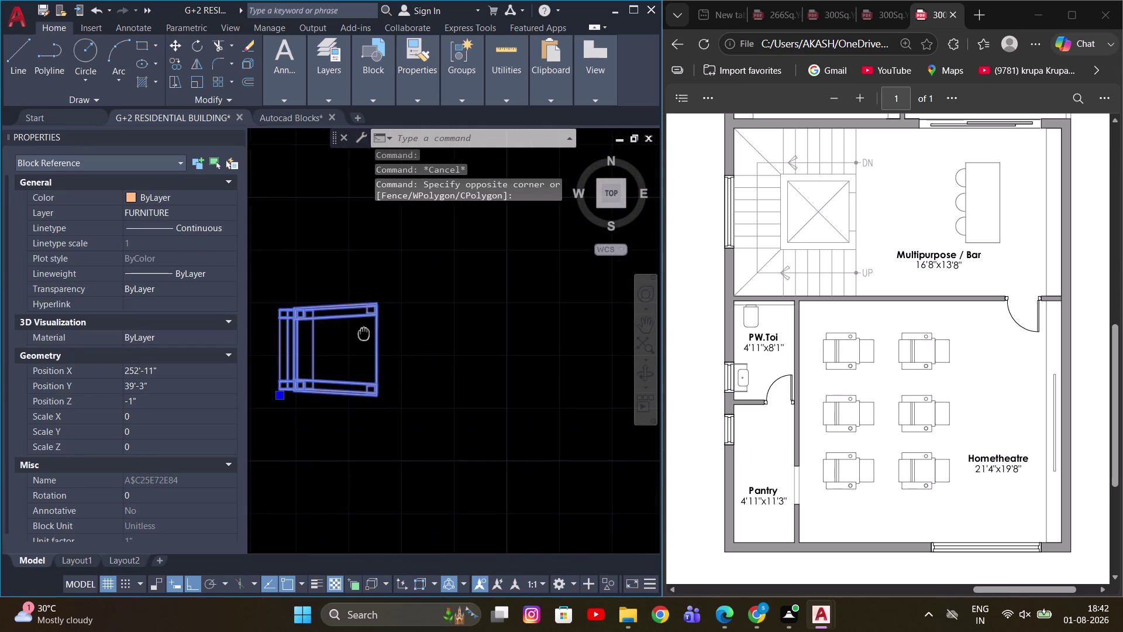
text(SC)
key(space)
click(274, 347)
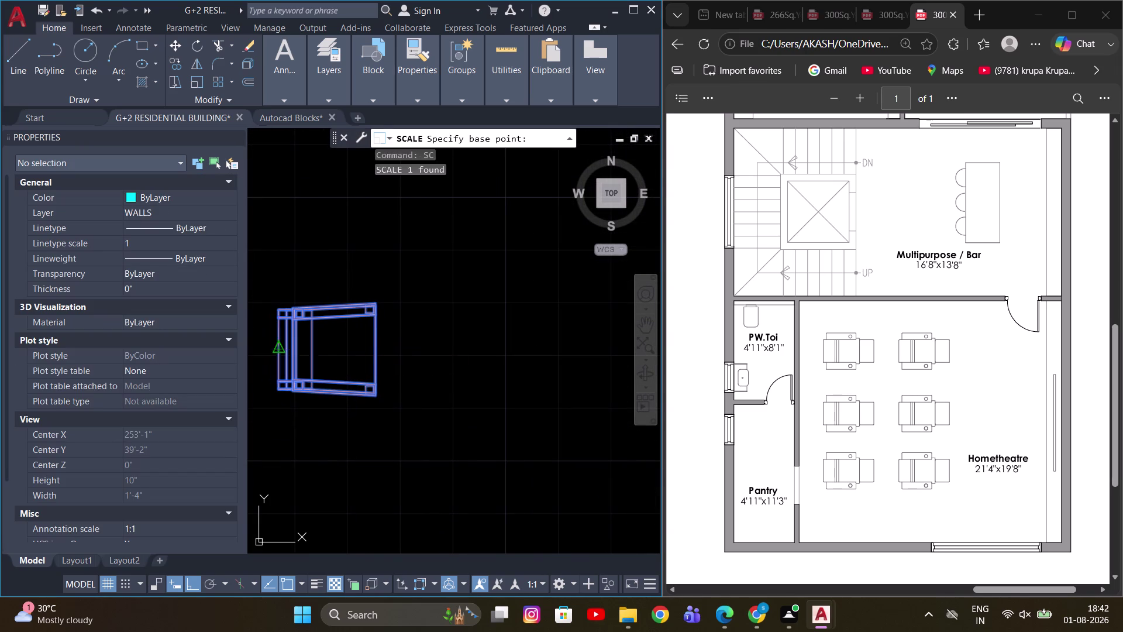
scroll(down, 3)
scroll(up, 3)
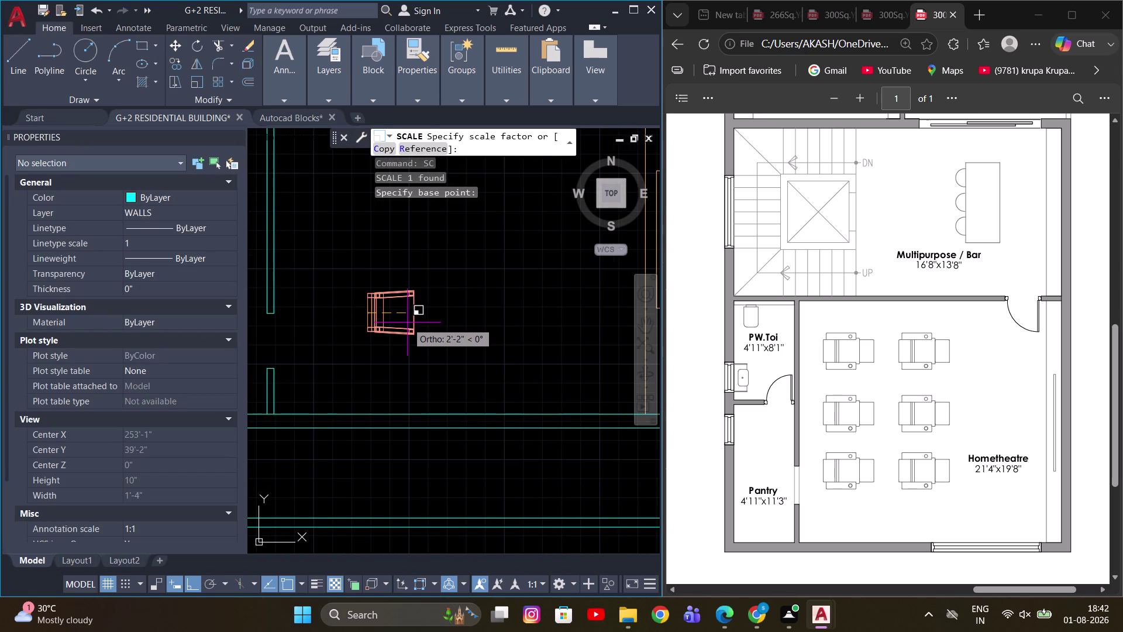
click(413, 324)
Move the armchair into the home theatre room.
click(371, 323)
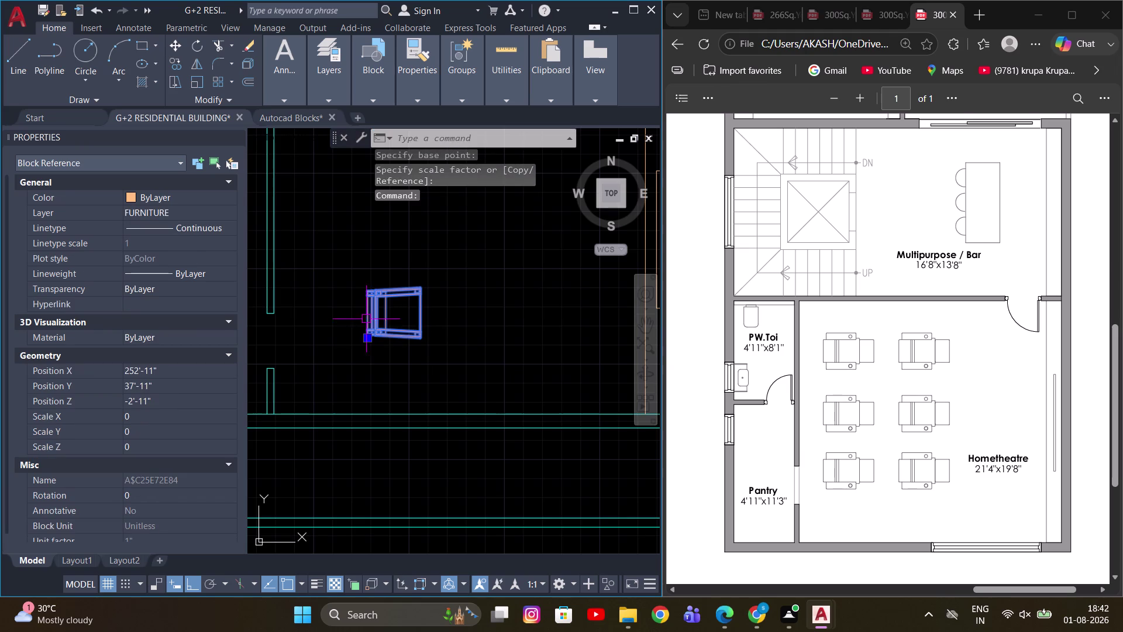
scroll(down, 3)
middle_drag(392, 315, 402, 321)
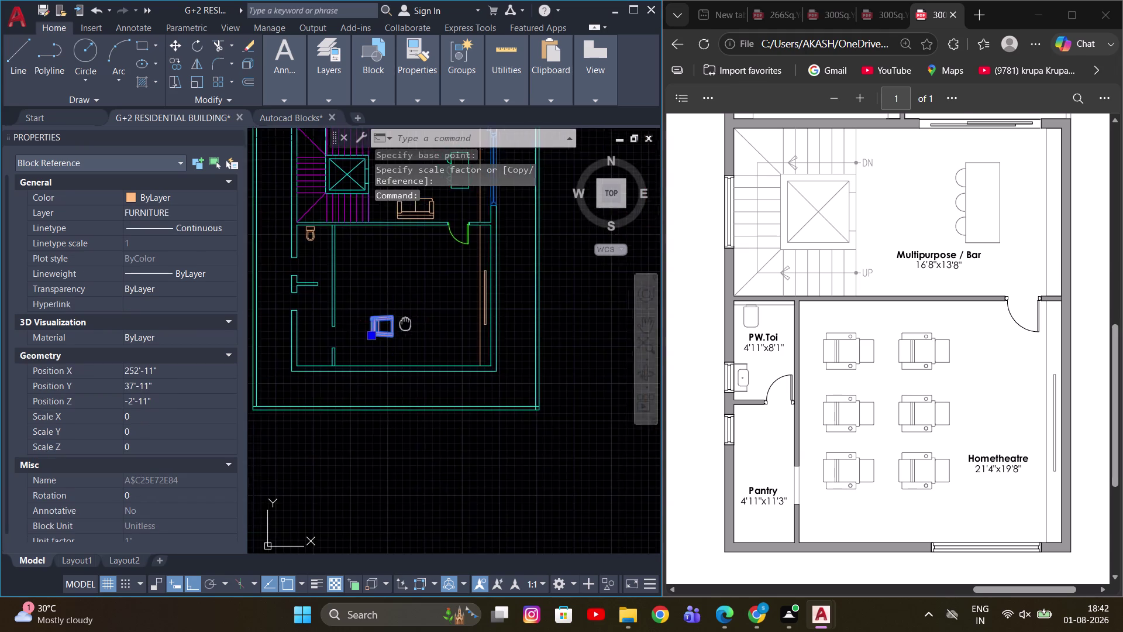
middle_drag(402, 321, 421, 344)
scroll(up, 3)
key(m)
key(space)
click(472, 347)
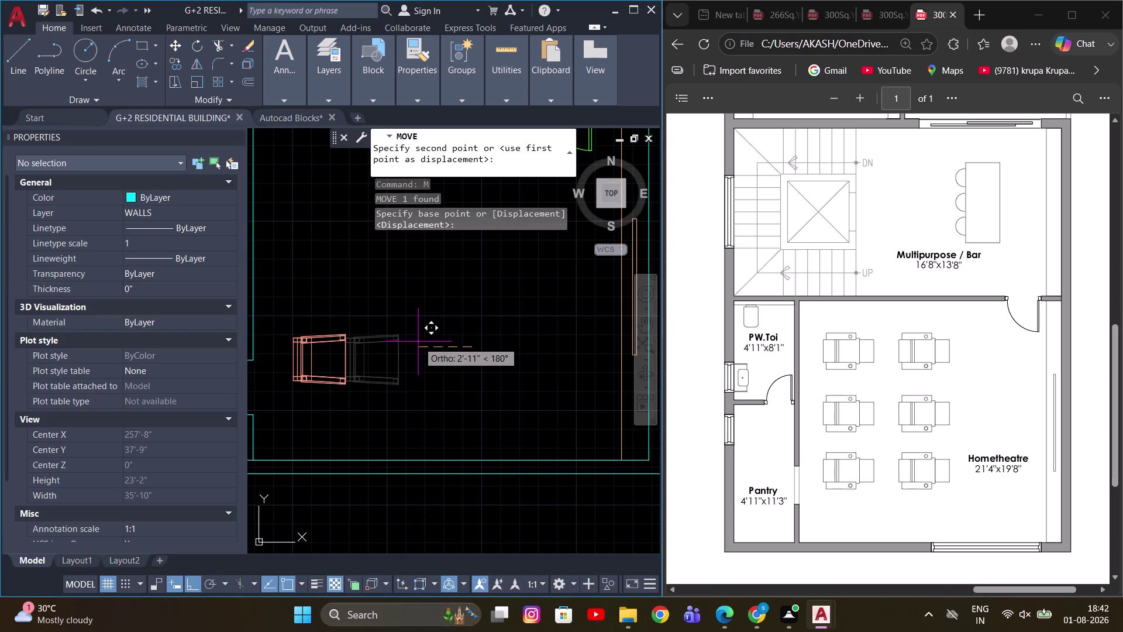
click(421, 337)
Shift the armchair again so it sits nearer the left wall.
drag(376, 329, 350, 348)
click(335, 358)
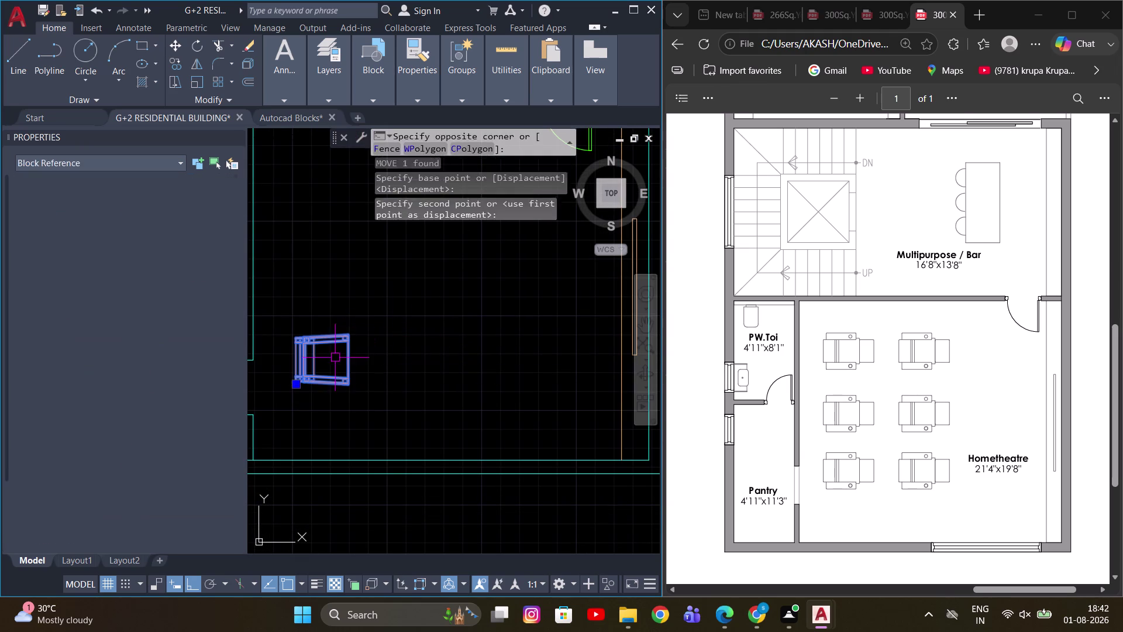
key(space)
click(431, 370)
click(431, 355)
key(Escape)
Reselect the armchair block in the home theatre room.
click(356, 333)
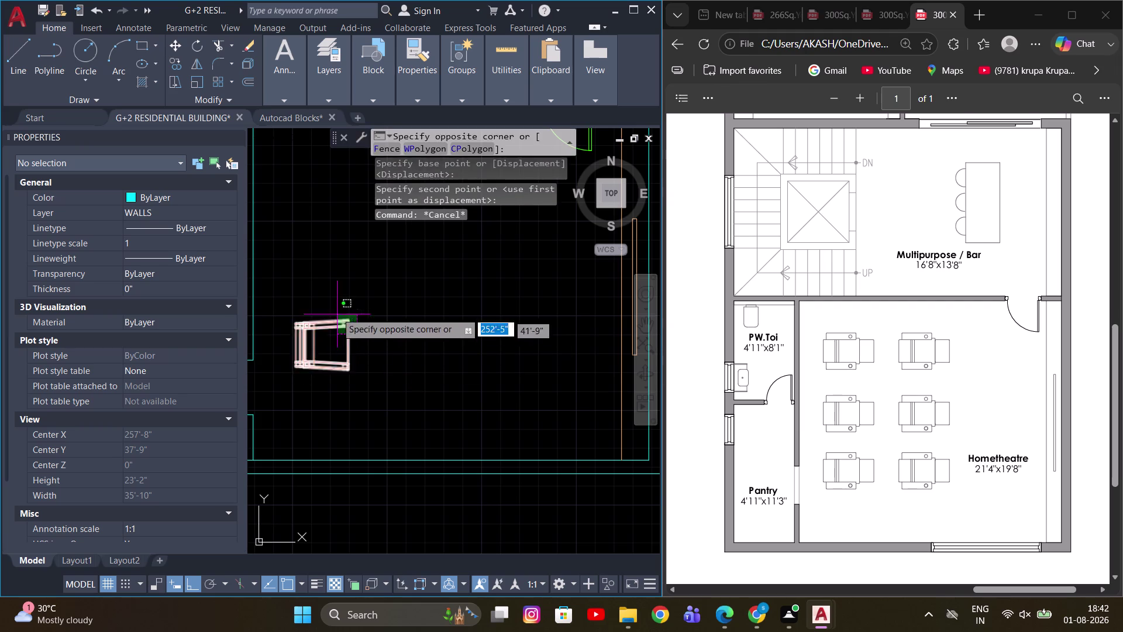
click(329, 298)
middle_drag(429, 322, 402, 371)
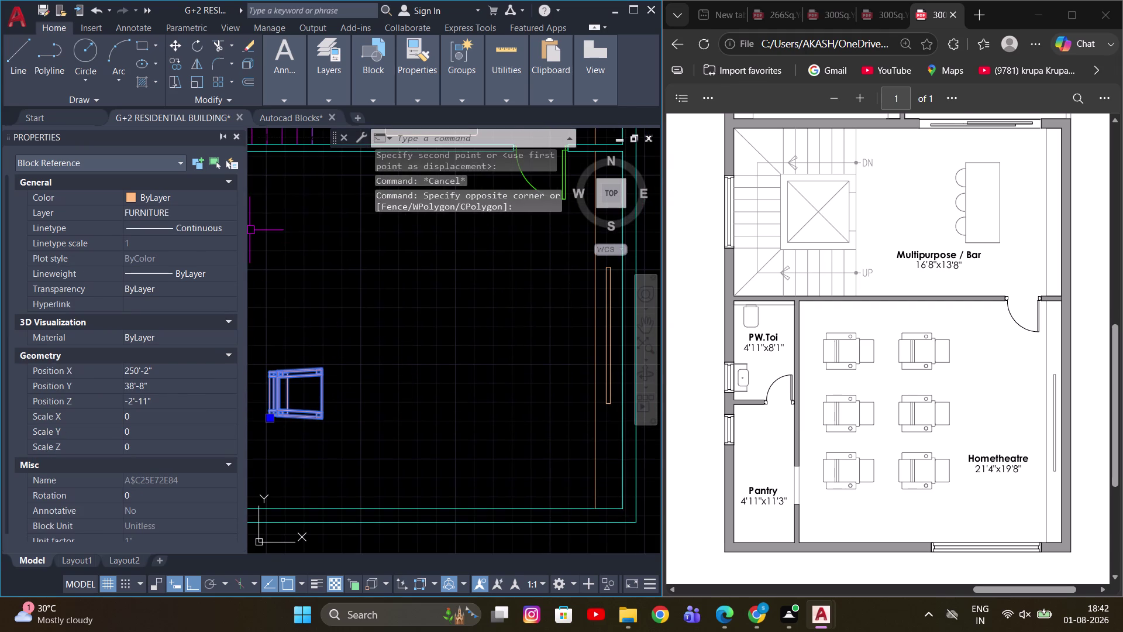
click(235, 133)
Start a rectangular array of the armchair with 3 columns.
text(AR)
key(space)
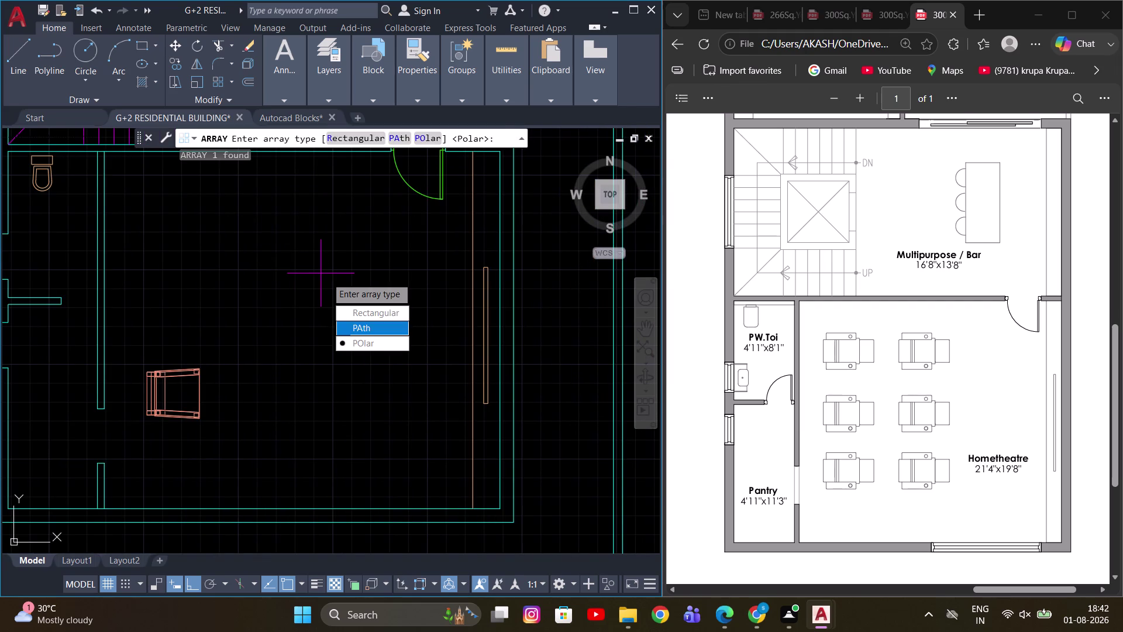
drag(368, 317, 326, 277)
scroll(down, 3)
middle_drag(333, 298, 284, 341)
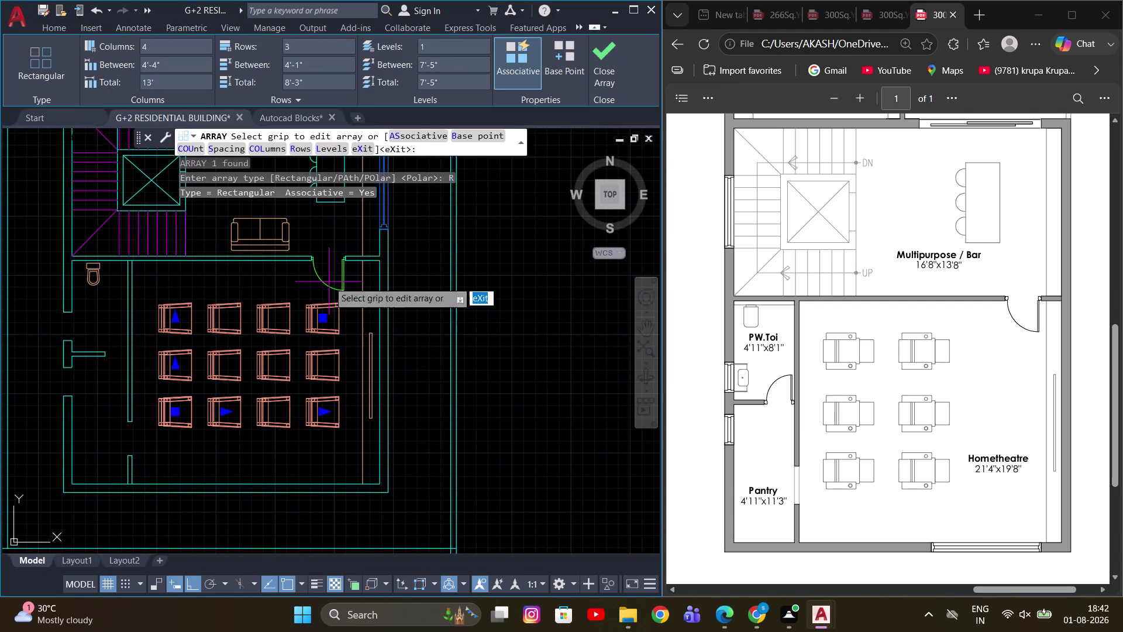
drag(176, 49, 108, 65)
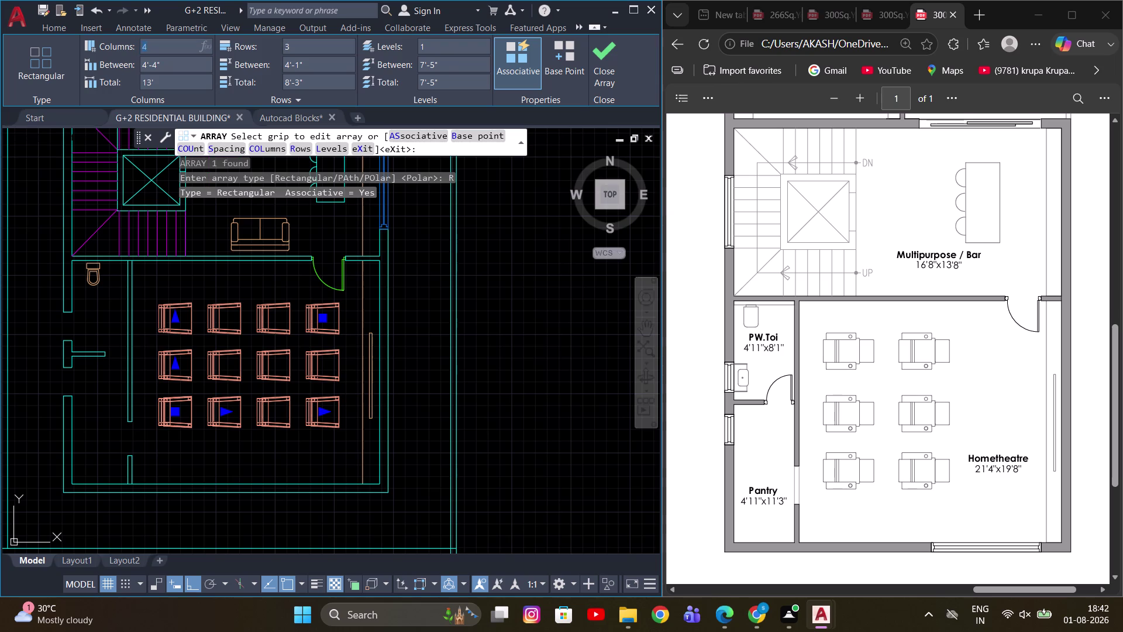
key(3)
key(Return)
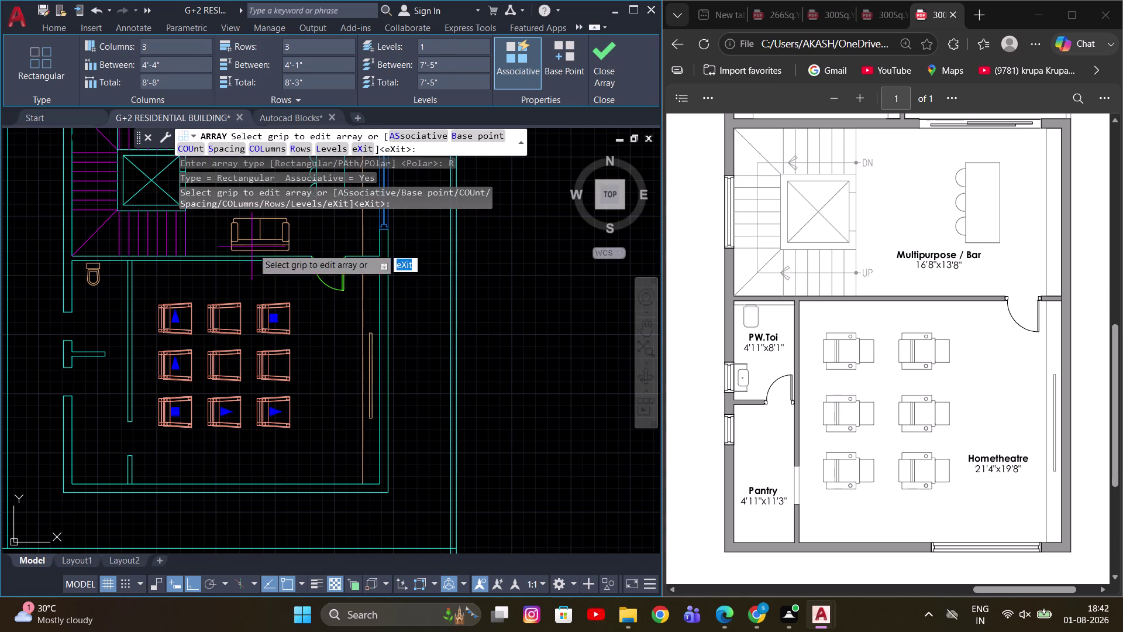
Set the array's total column and row distances to 10'.
scroll(up, 3)
middle_drag(293, 328, 300, 366)
scroll(down, 3)
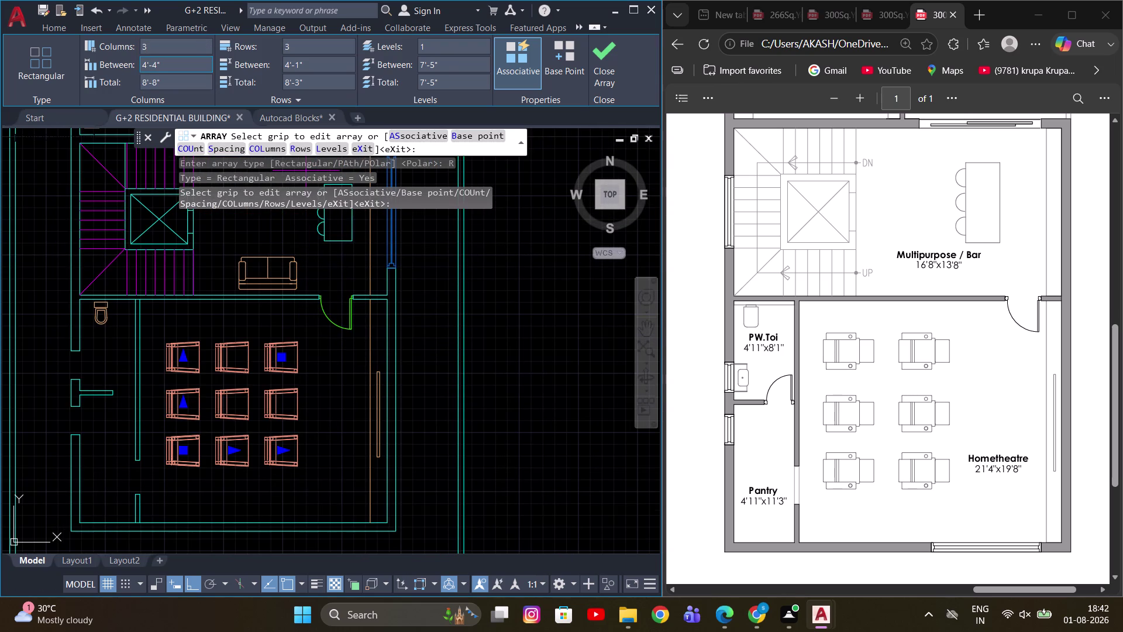
drag(176, 79, 99, 86)
text(10')
key(Return)
drag(344, 81, 338, 80)
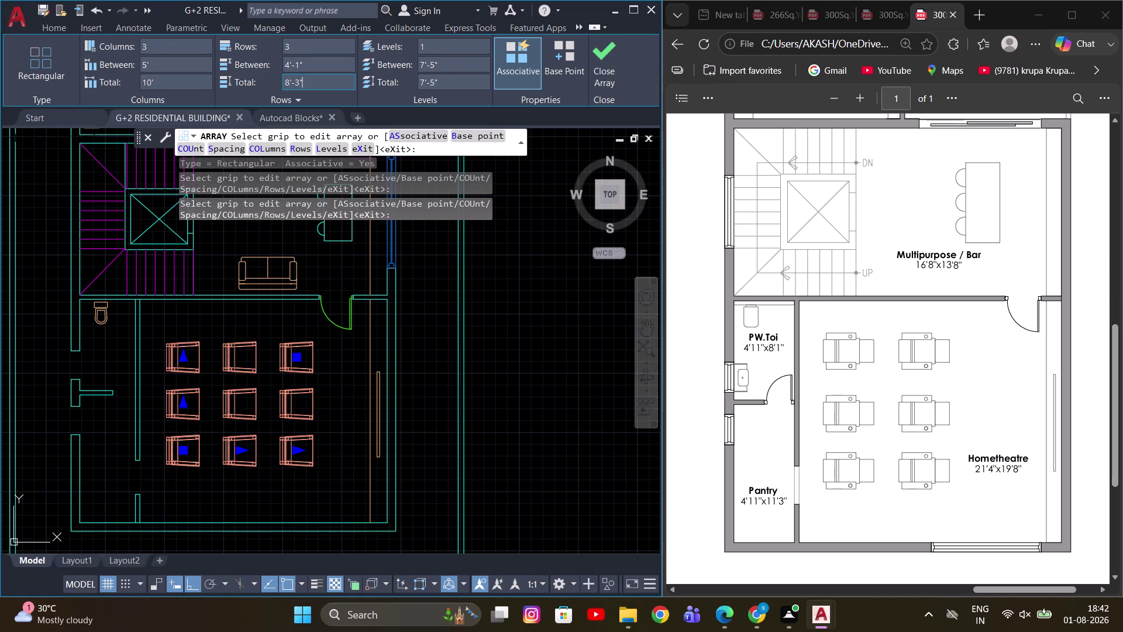
drag(338, 80, 210, 83)
text(10')
key(Return)
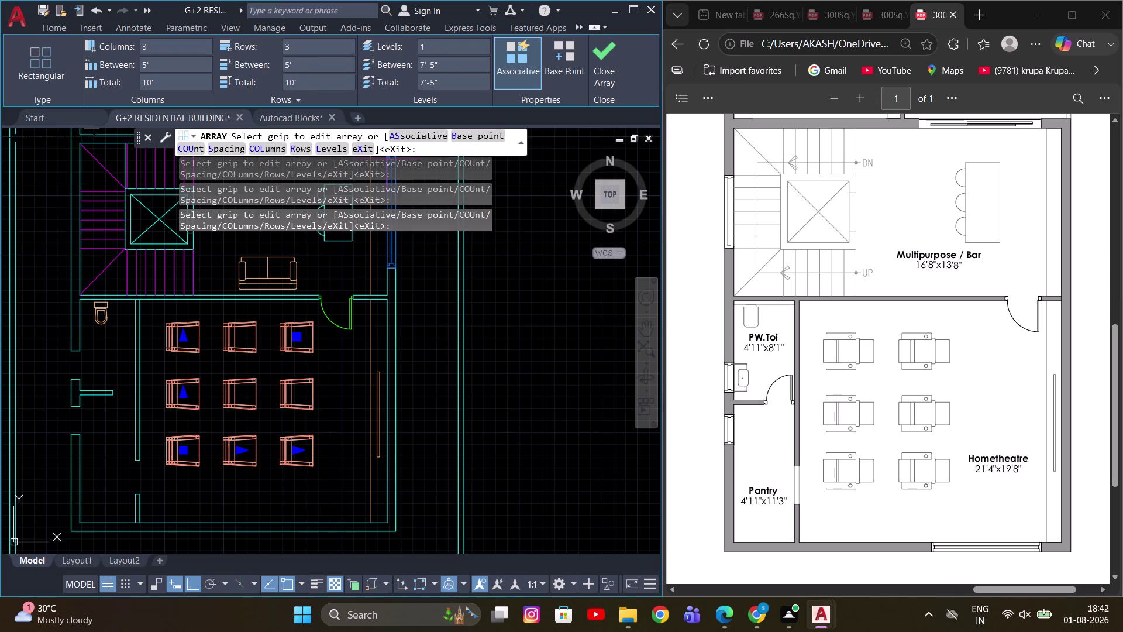
Change the array's row count to 3.
middle_drag(341, 347, 314, 356)
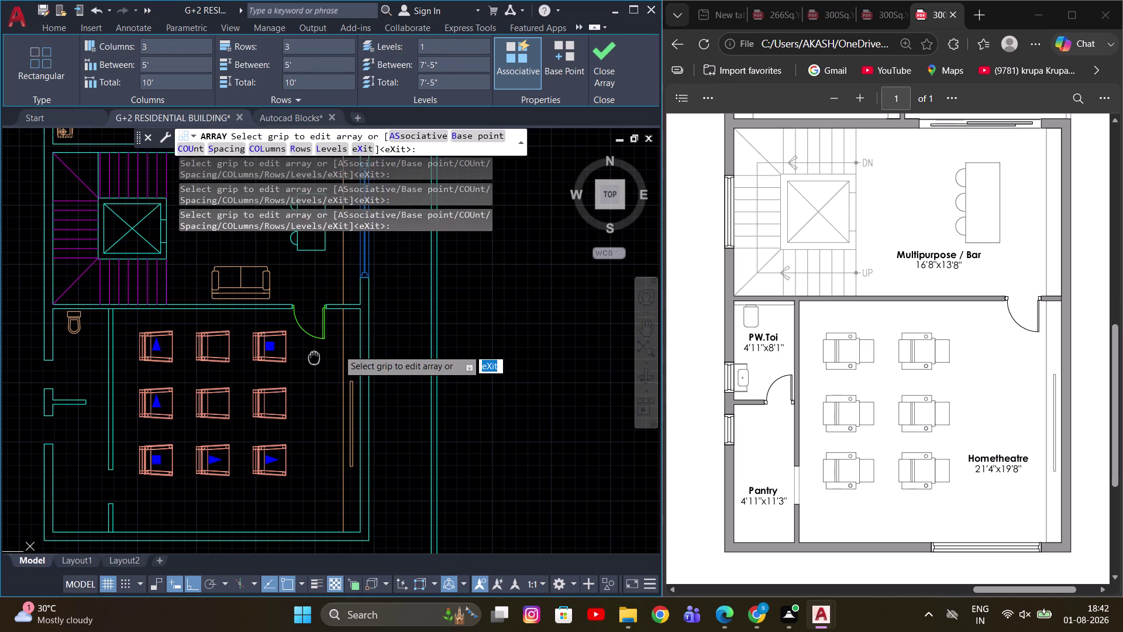
middle_drag(314, 356, 315, 356)
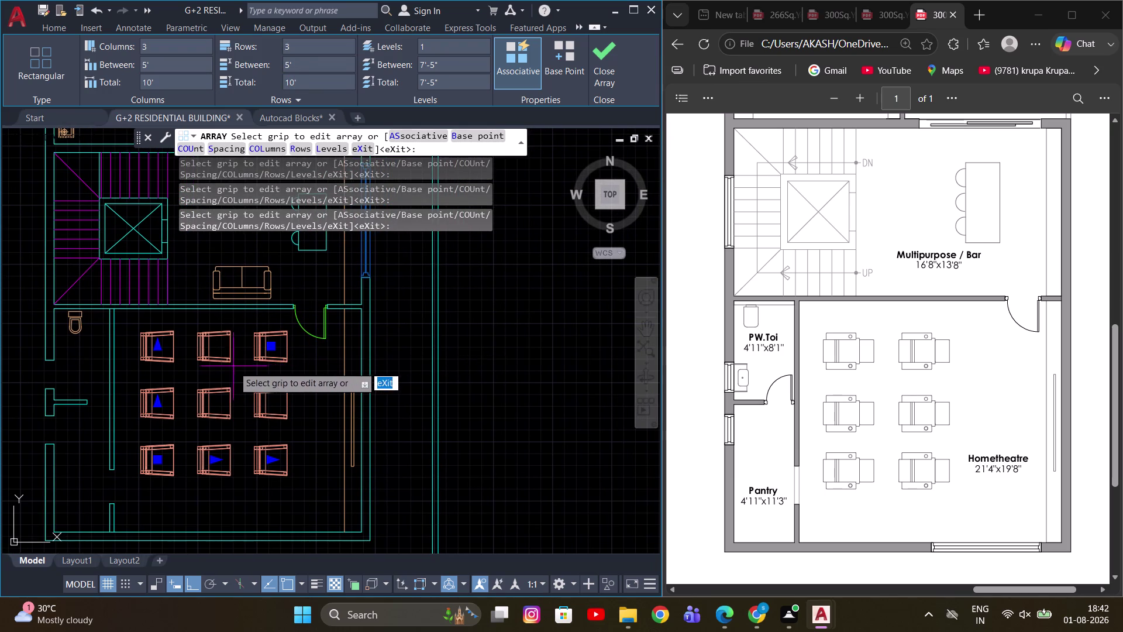
middle_drag(235, 365, 257, 352)
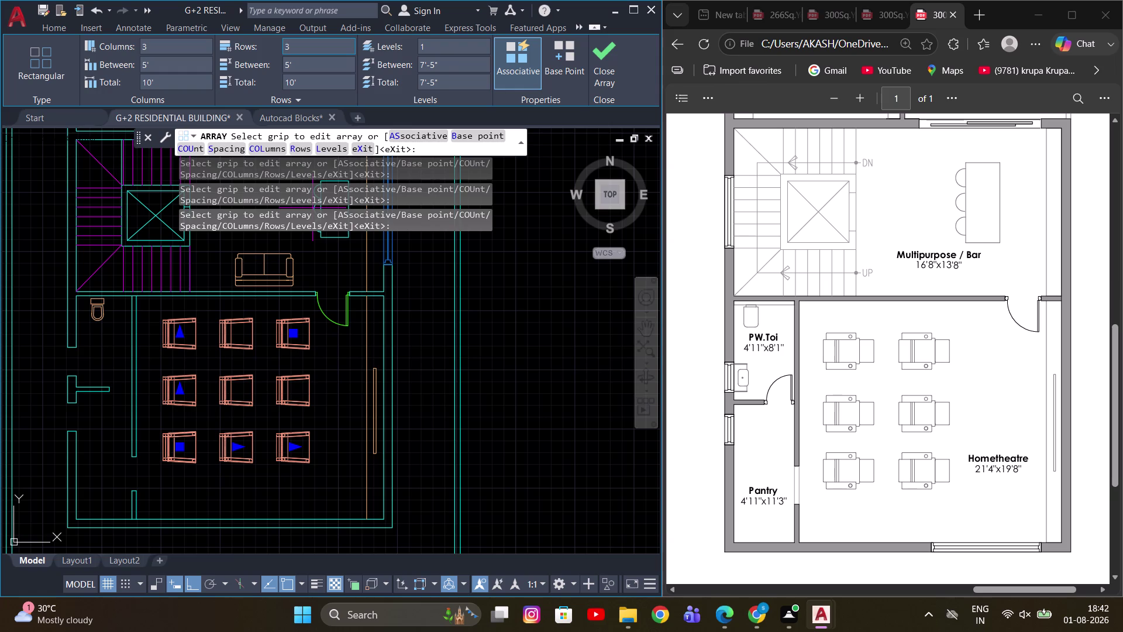
drag(297, 43, 268, 52)
key(1)
key(Return)
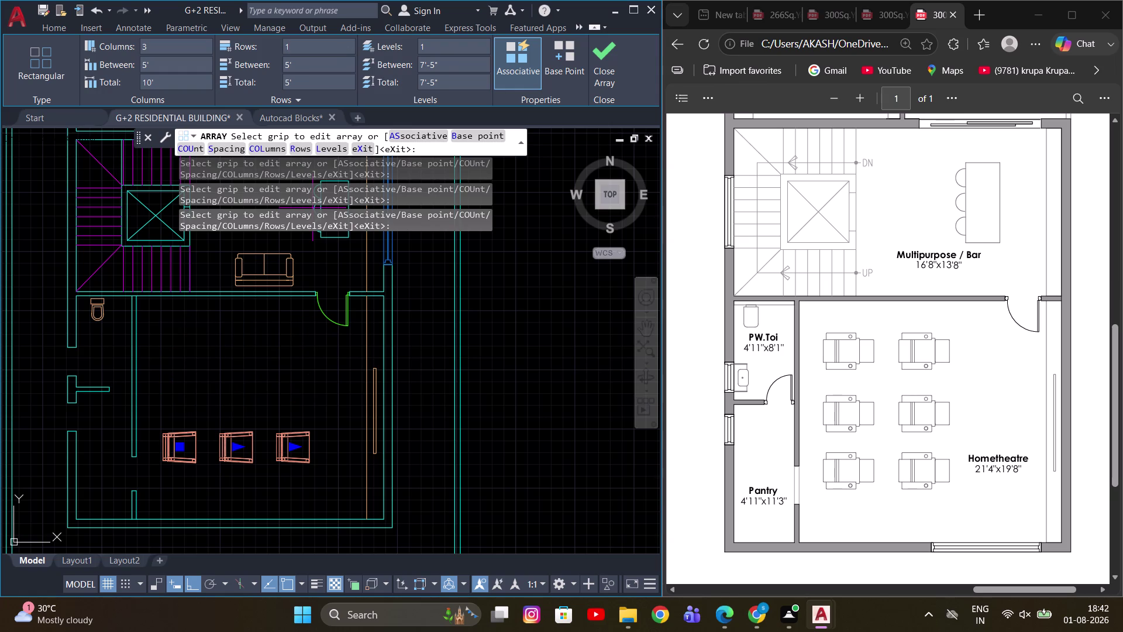
drag(302, 43, 205, 45)
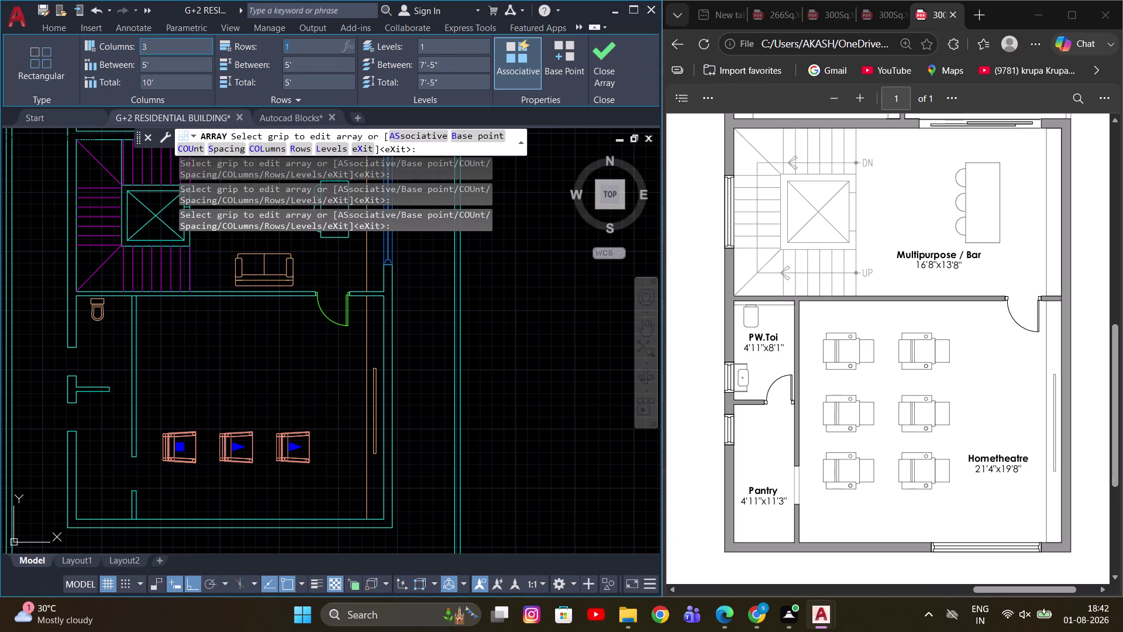
key(2)
key(Return)
drag(310, 38, 274, 52)
drag(300, 45, 255, 52)
key(3)
key(Return)
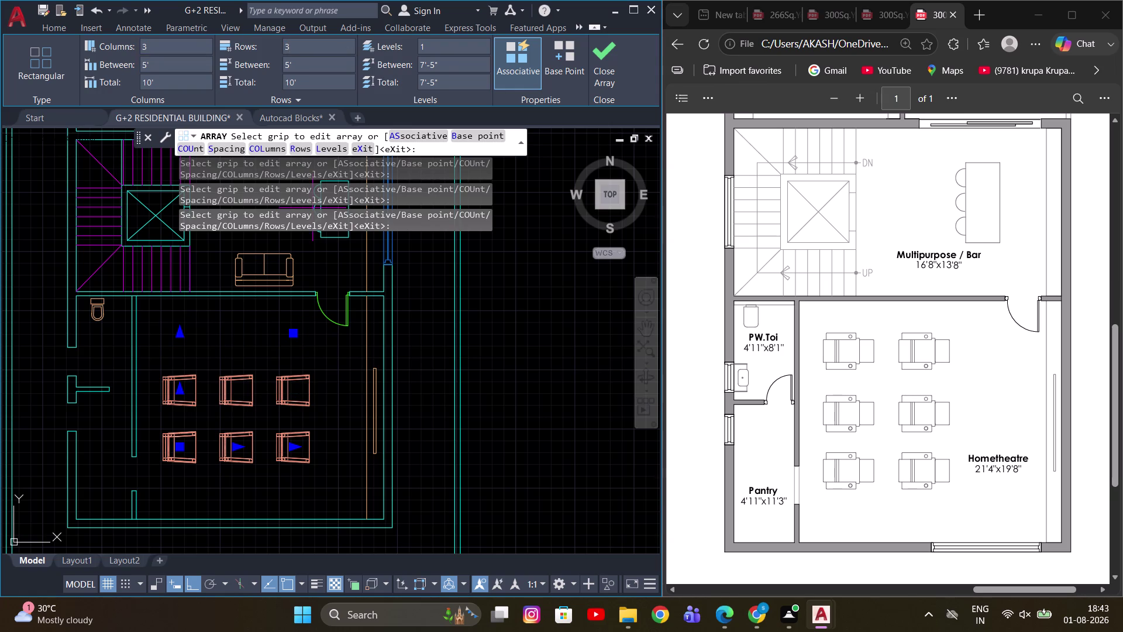
Set the array to 2 columns spaced 7' apart.
drag(158, 41, 103, 66)
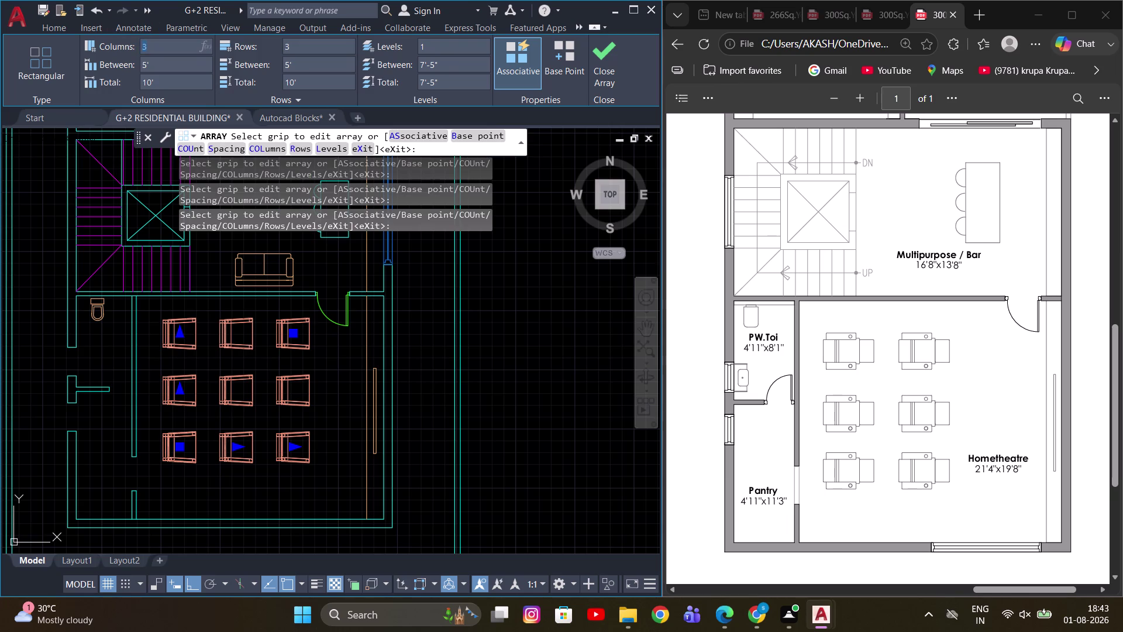
key(2)
key(Return)
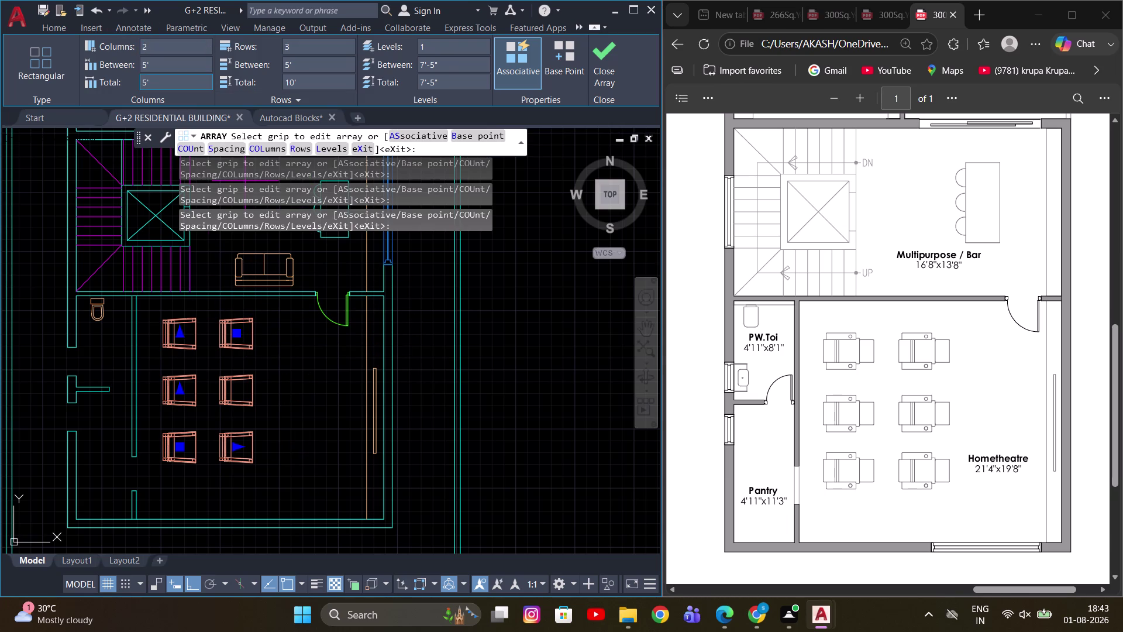
drag(163, 77, 129, 85)
key(7)
key(apostrophe)
key(Return)
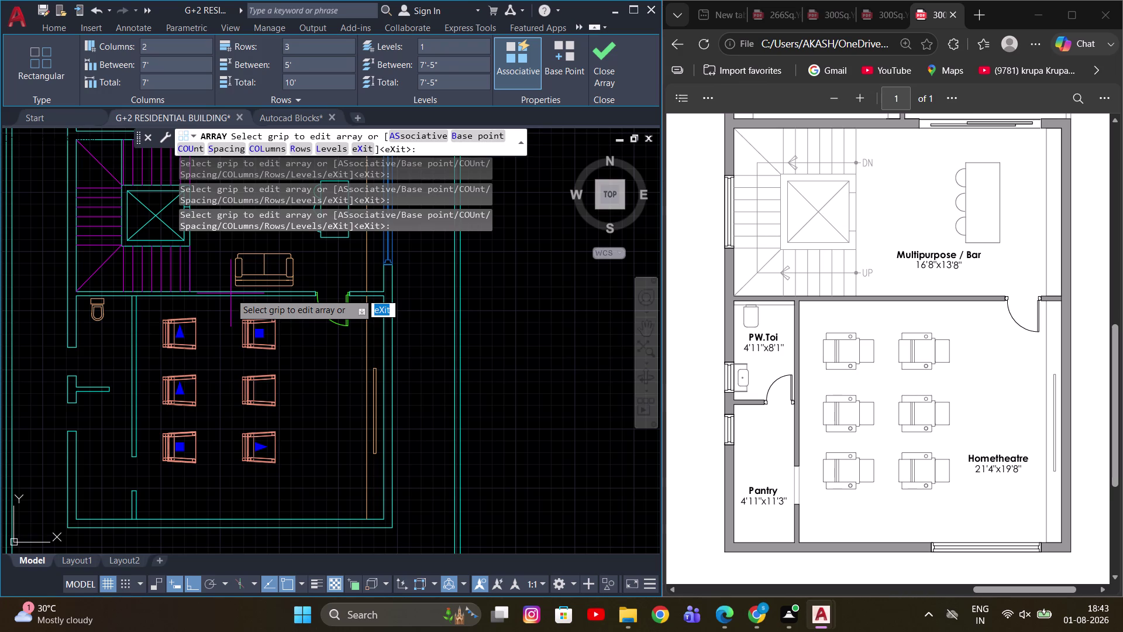
Exit the array editor, leaving six recliners in two columns of three.
middle_drag(304, 356, 355, 413)
scroll(up, 3)
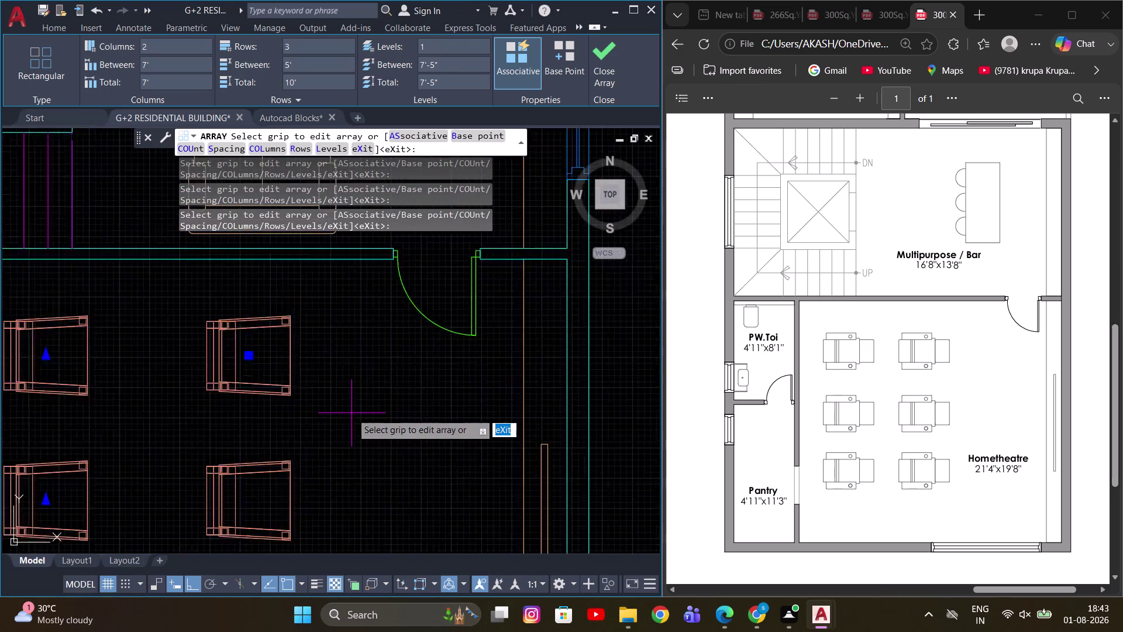
scroll(up, 3)
scroll(down, 3)
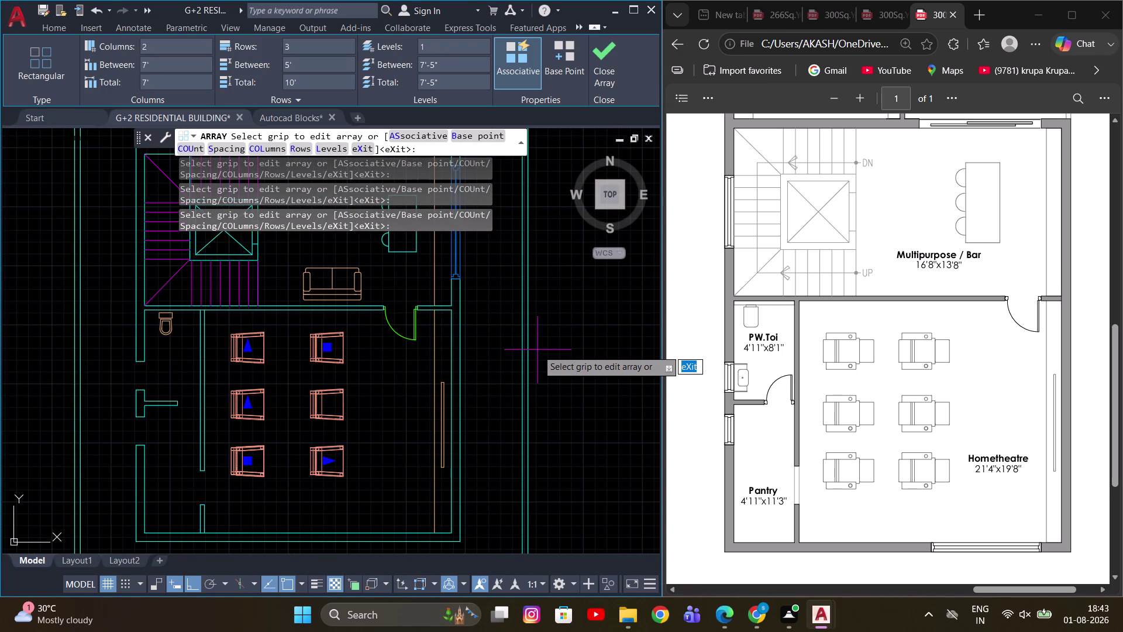
right_click(554, 316)
click(609, 339)
scroll(down, 3)
middle_drag(437, 330, 468, 415)
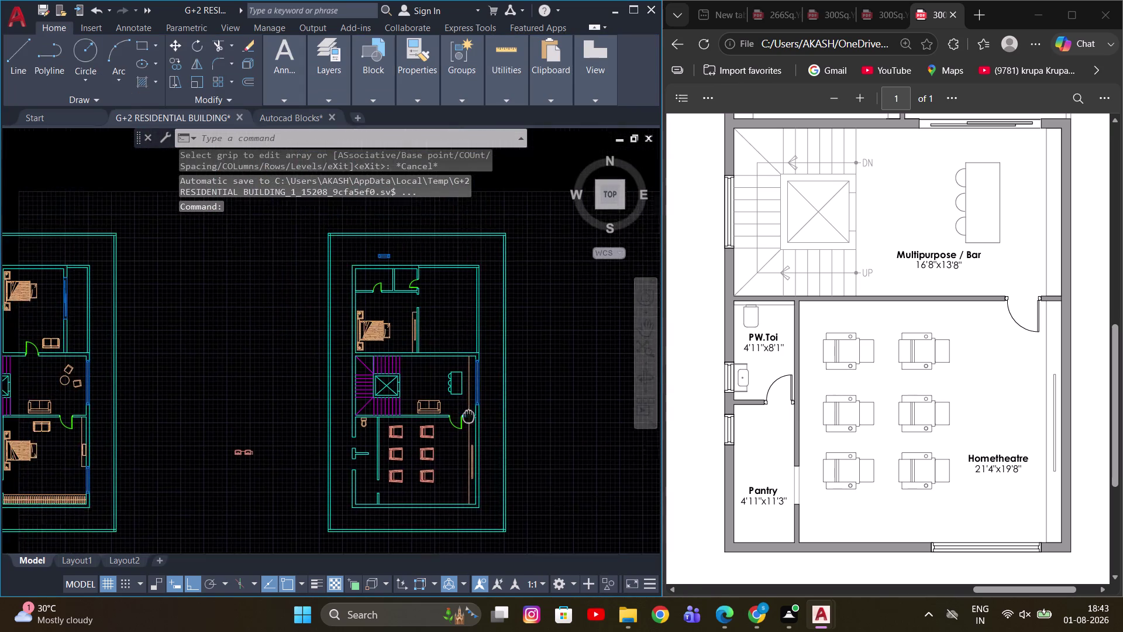
Pan and zoom across the floor plans to inspect the second floor plan.
middle_drag(468, 416, 483, 432)
scroll(down, 3)
scroll(up, 3)
scroll(down, 3)
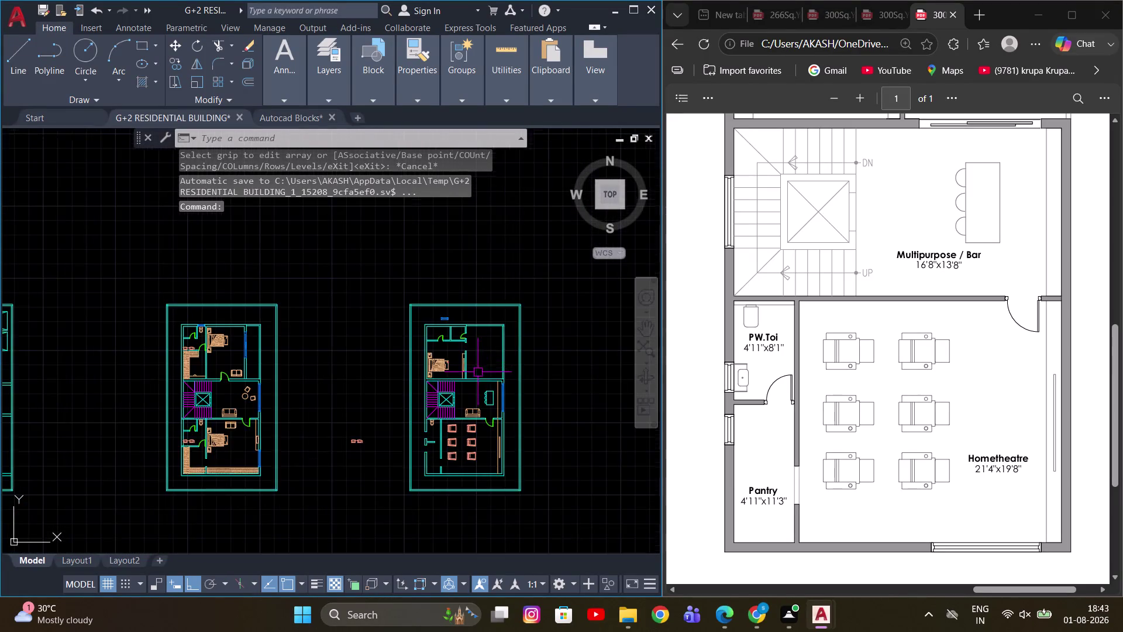
middle_drag(502, 346, 406, 360)
scroll(up, 3)
scroll(up, 3)
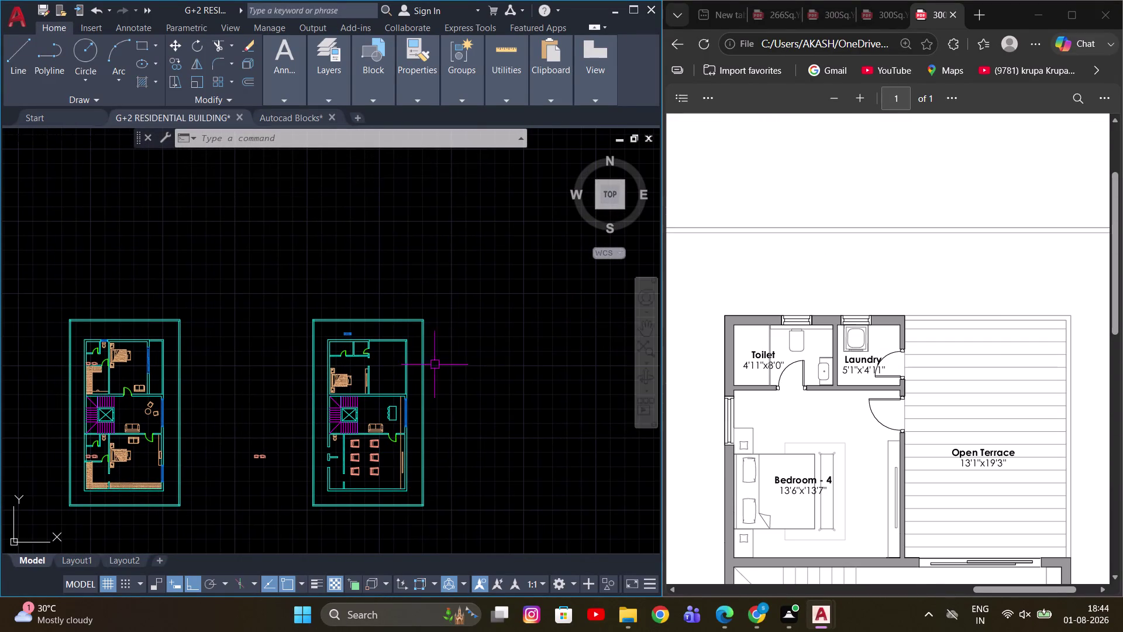
scroll(up, 3)
scroll(up, 3)
middle_drag(317, 378, 341, 414)
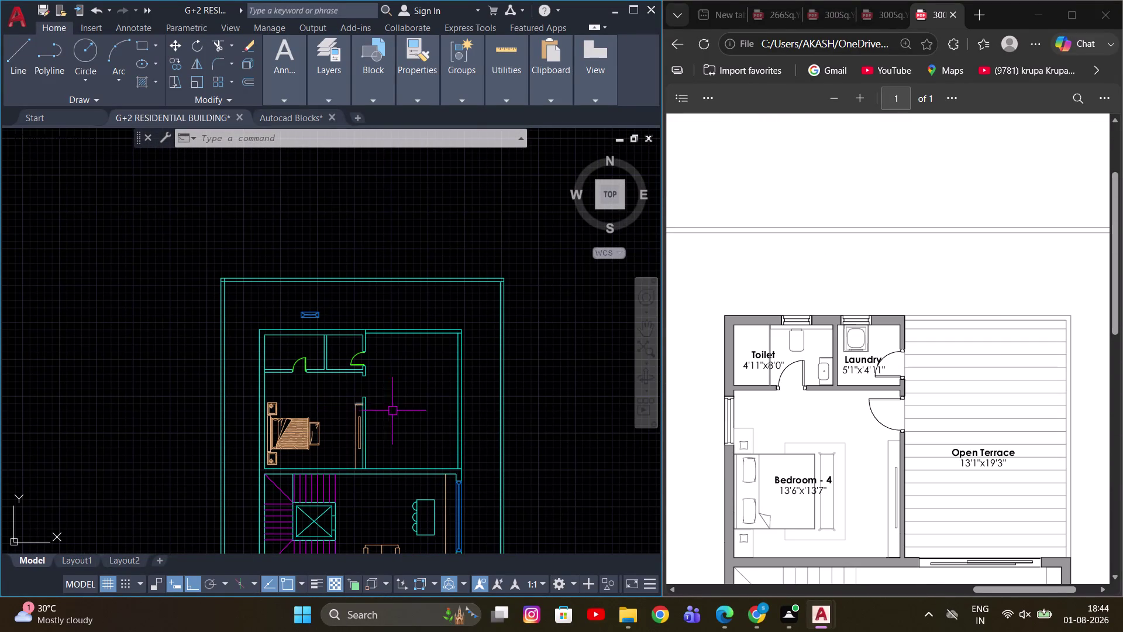
middle_drag(393, 402, 344, 338)
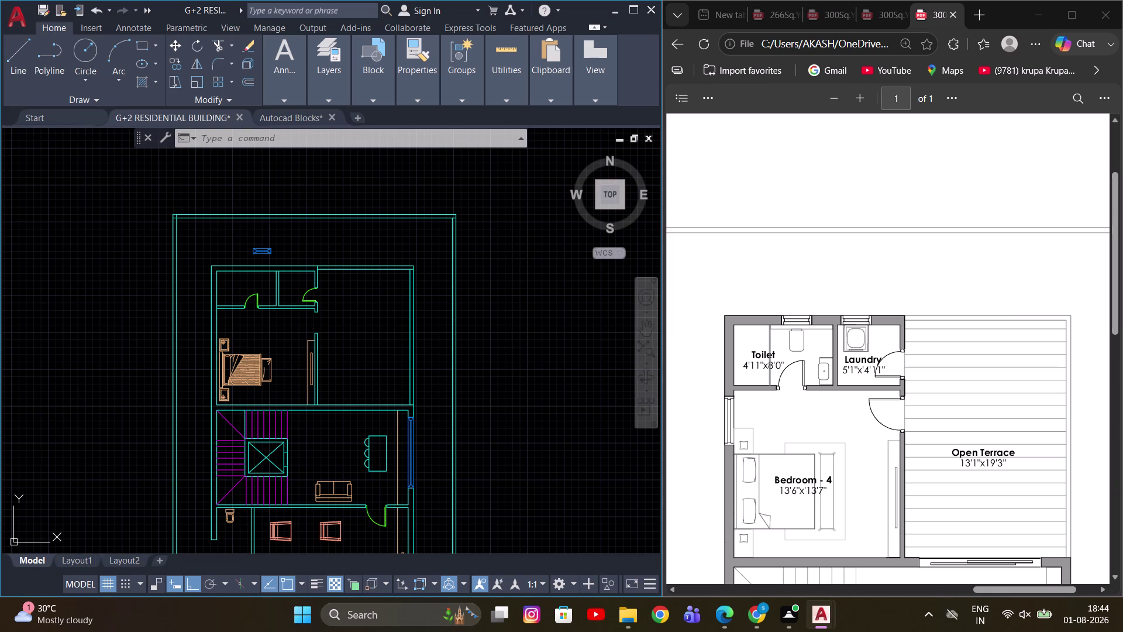
middle_drag(392, 378, 401, 360)
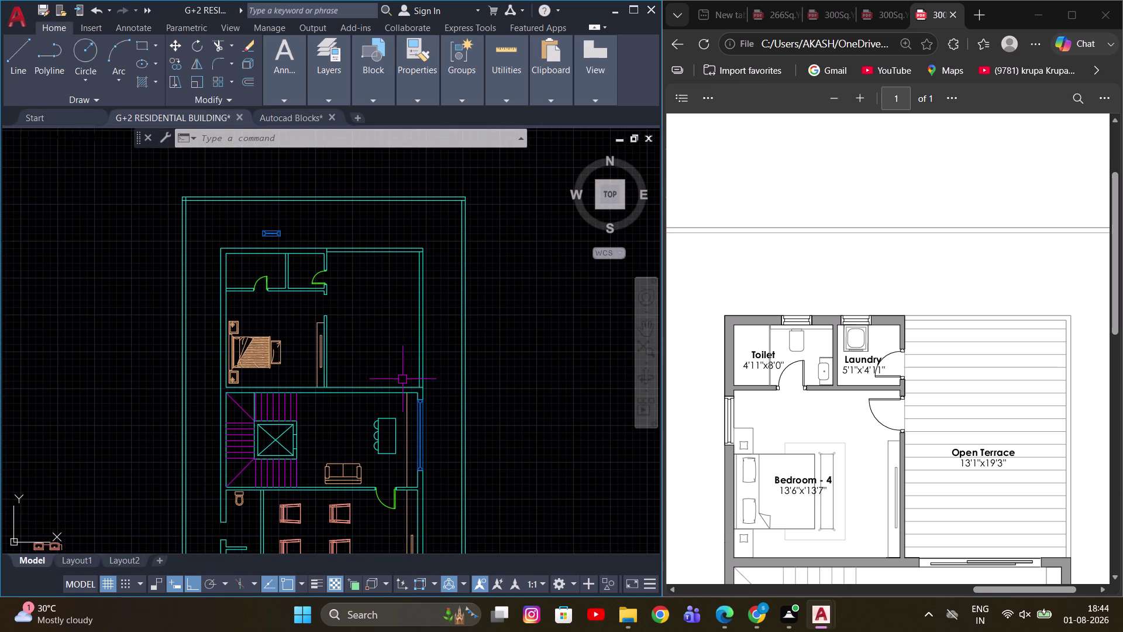
scroll(up, 3)
middle_drag(400, 379, 387, 336)
middle_drag(388, 330, 374, 376)
scroll(down, 3)
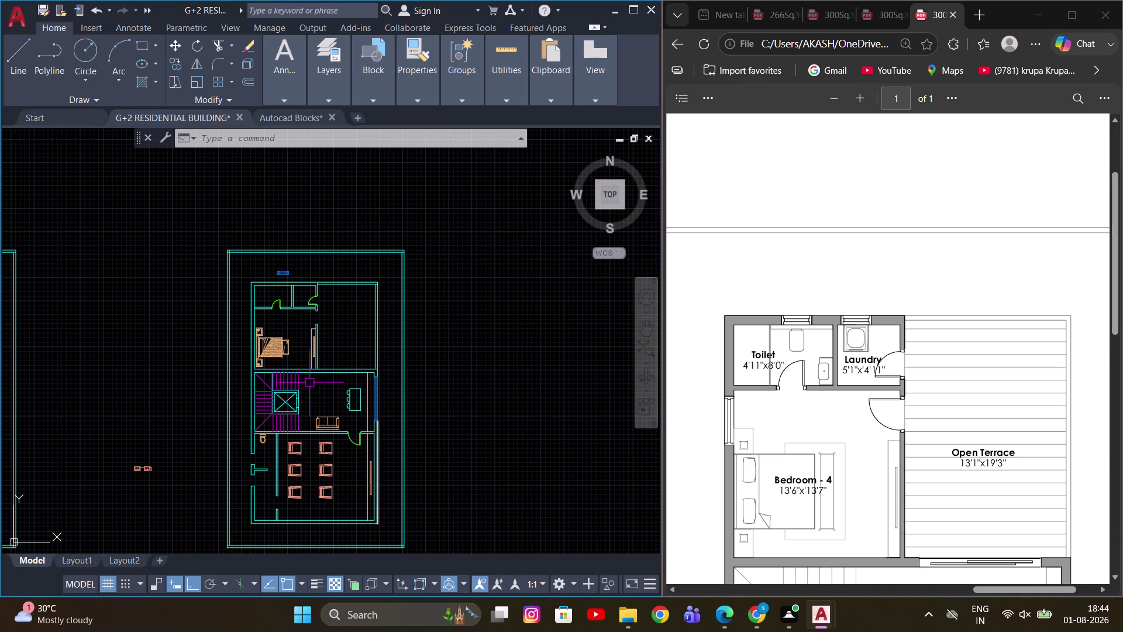
scroll(down, 3)
middle_drag(169, 364, 259, 346)
middle_click(322, 354)
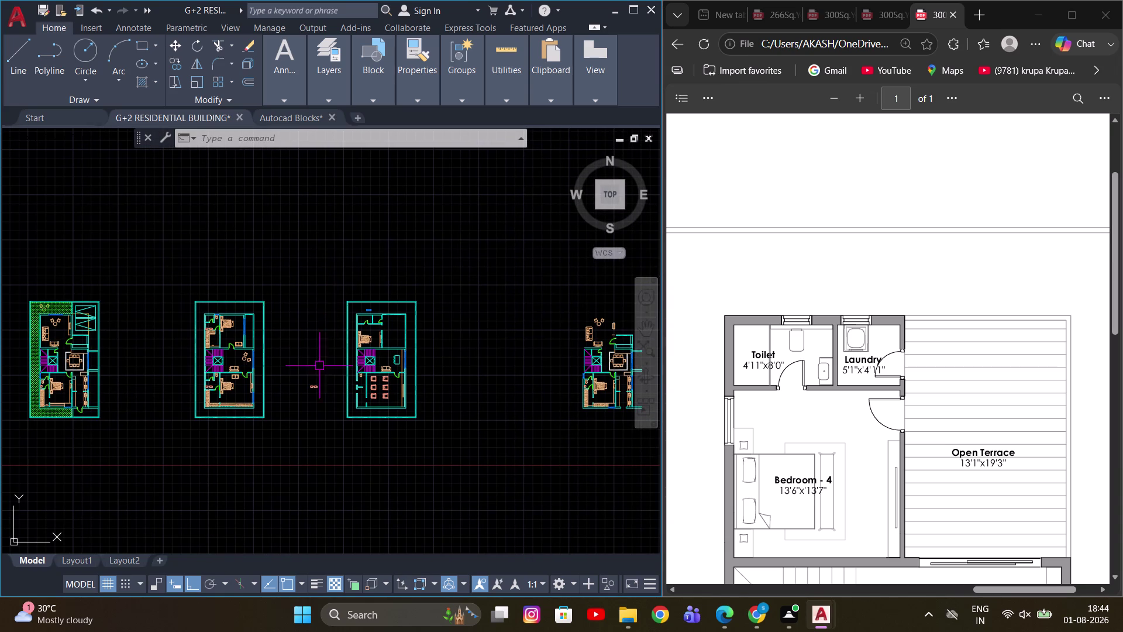
scroll(up, 3)
Window-select the 31 stray objects between the plans and erase them.
drag(321, 410, 318, 404)
click(289, 328)
key(e)
key(space)
scroll(down, 3)
scroll(up, 3)
middle_drag(295, 319, 383, 327)
scroll(up, 3)
scroll(up, 3)
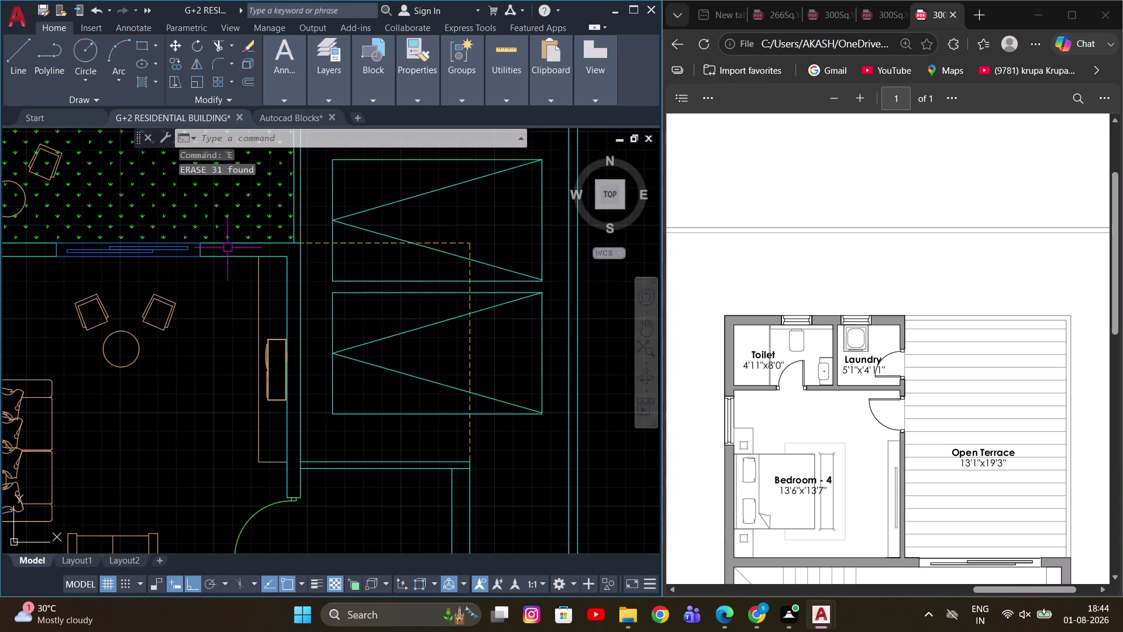
click(220, 220)
middle_drag(227, 246, 317, 349)
scroll(down, 3)
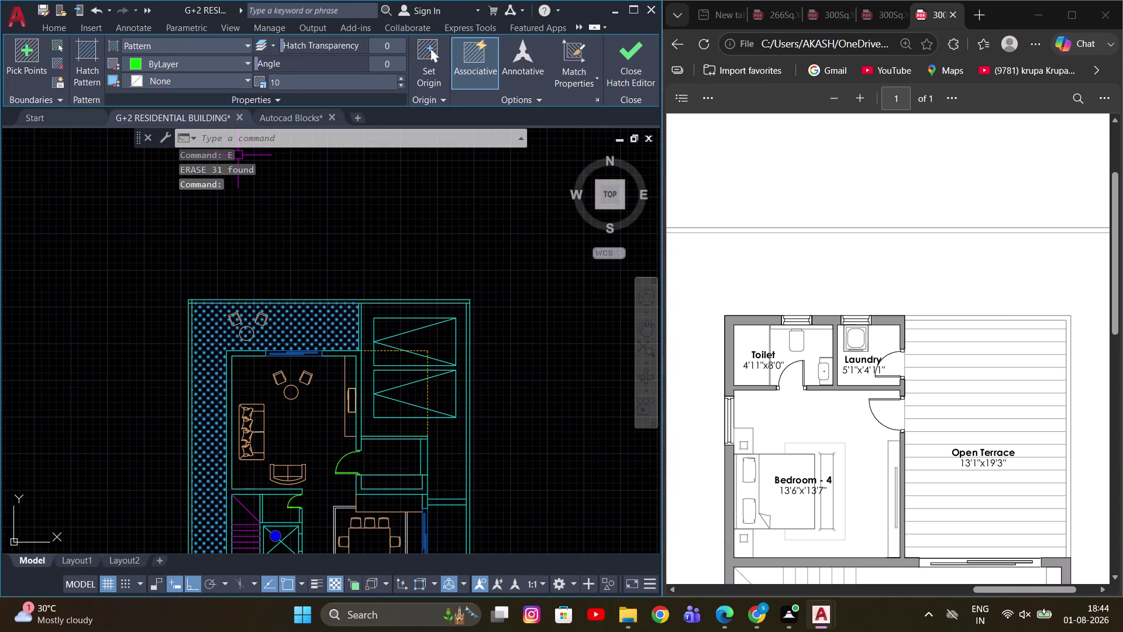
click(179, 69)
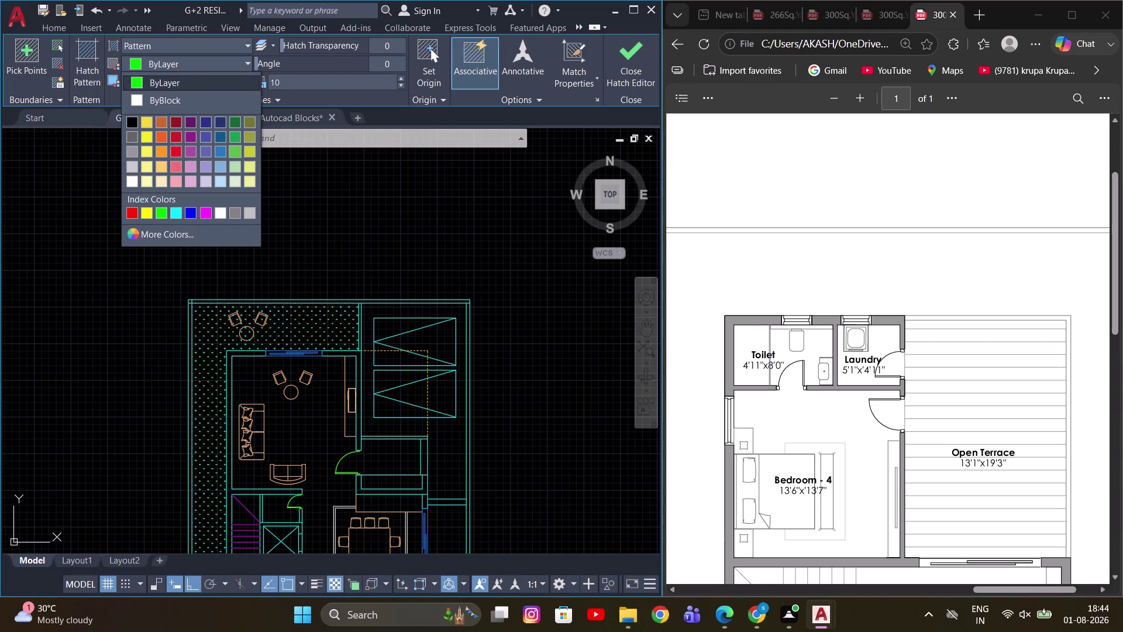
click(230, 158)
scroll(down, 3)
key(Escape)
scroll(up, 3)
middle_drag(315, 304, 292, 271)
scroll(down, 3)
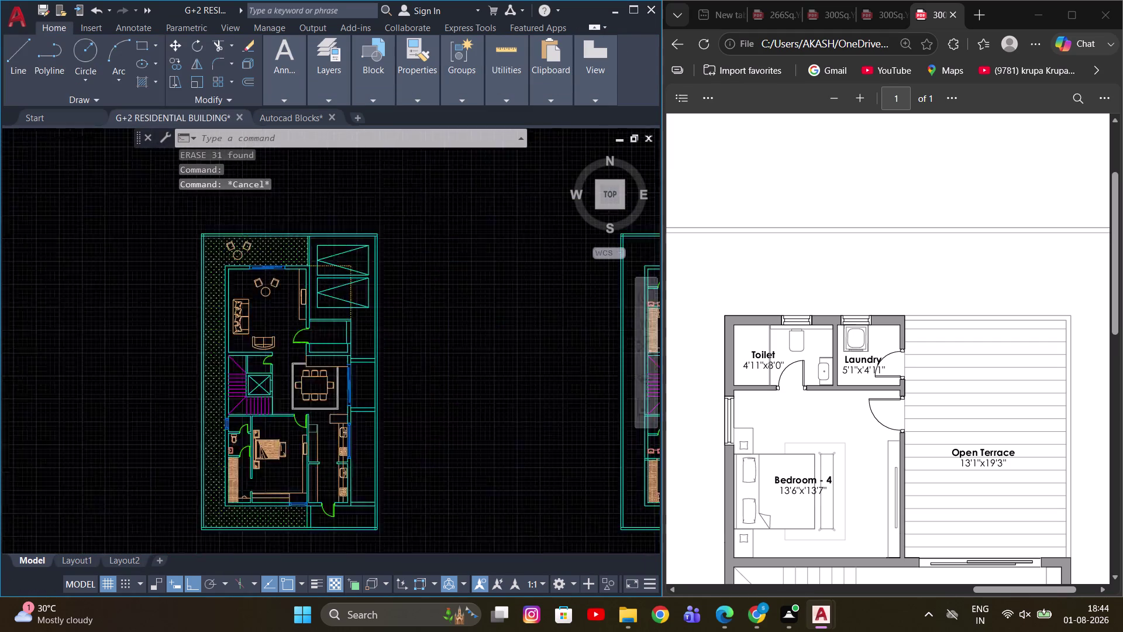
scroll(down, 3)
middle_drag(368, 301, 335, 321)
key(Escape)
middle_drag(451, 314, 313, 307)
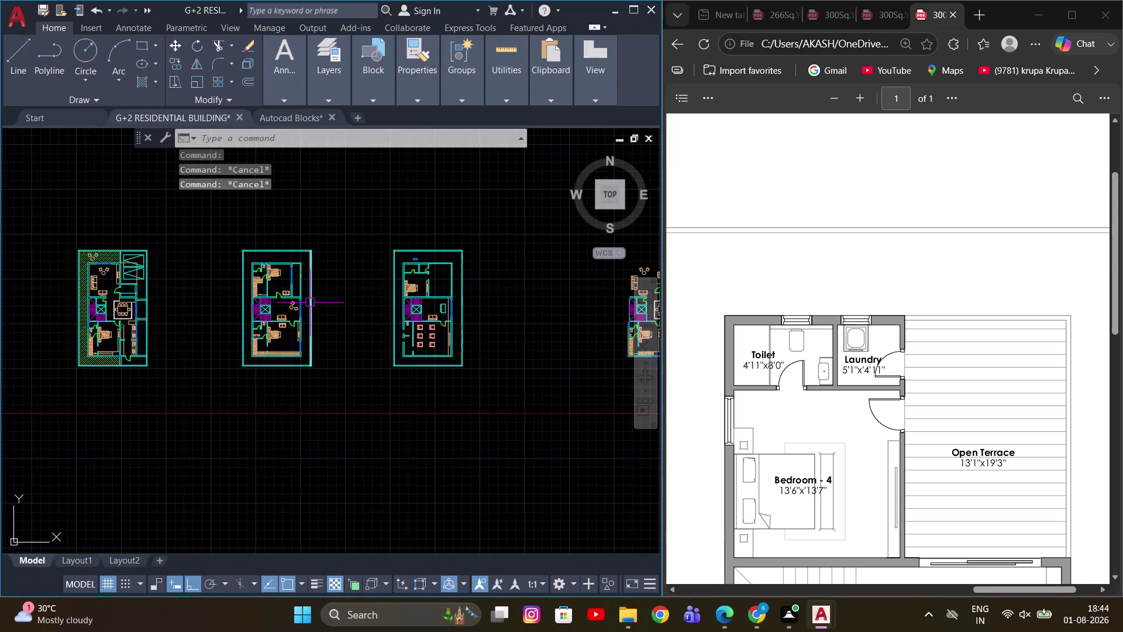
scroll(up, 3)
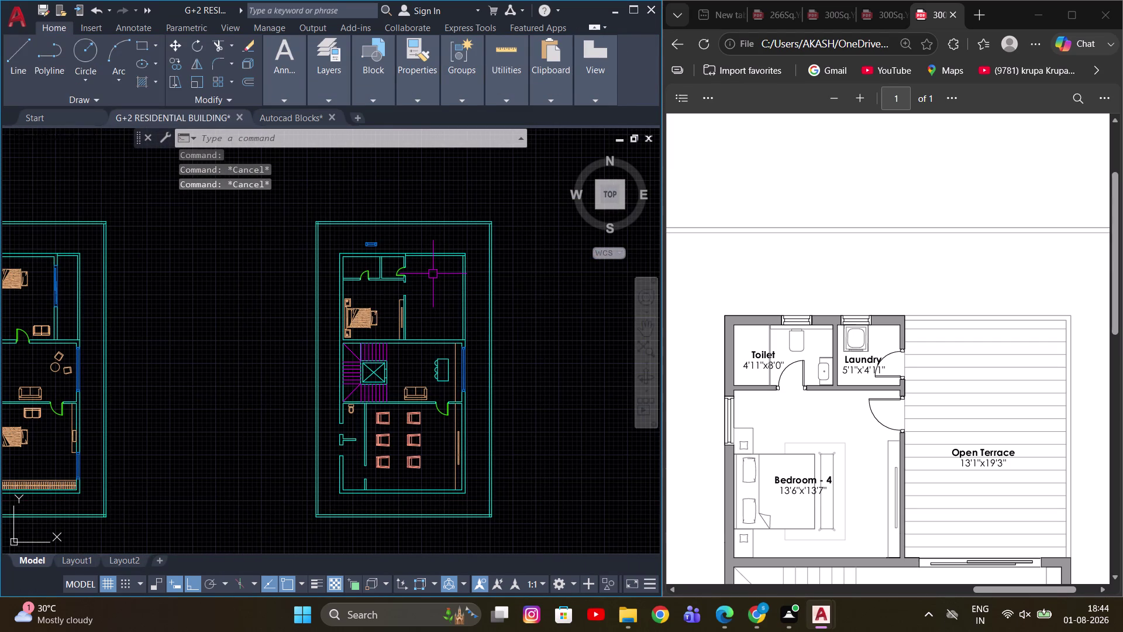
middle_drag(475, 404, 428, 290)
key(Escape)
scroll(up, 3)
middle_drag(404, 252, 416, 433)
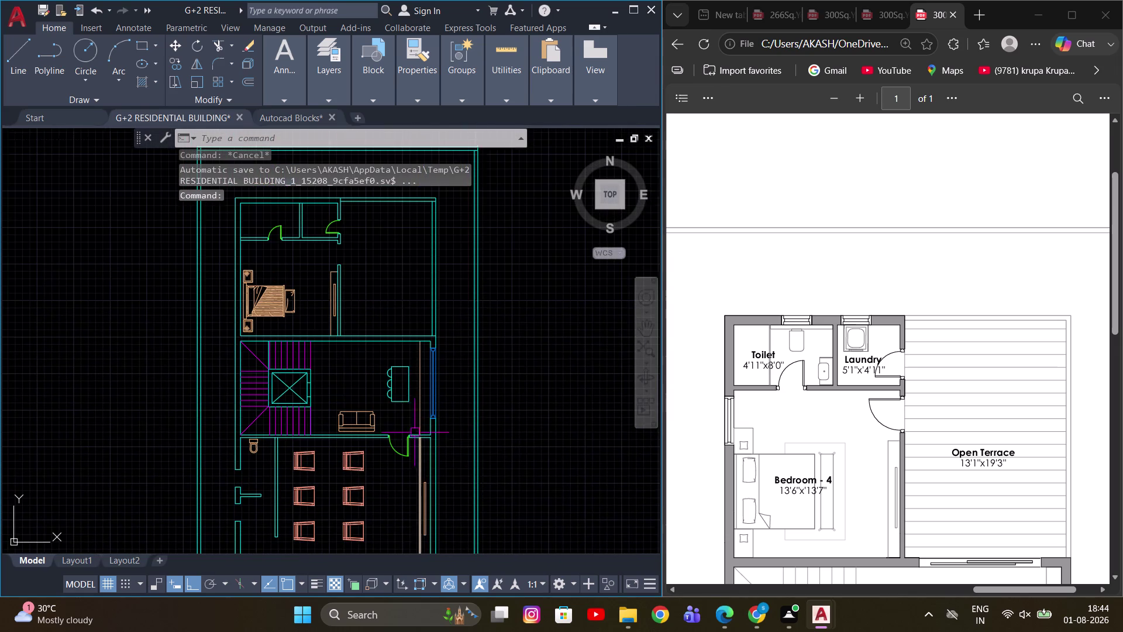
click(309, 88)
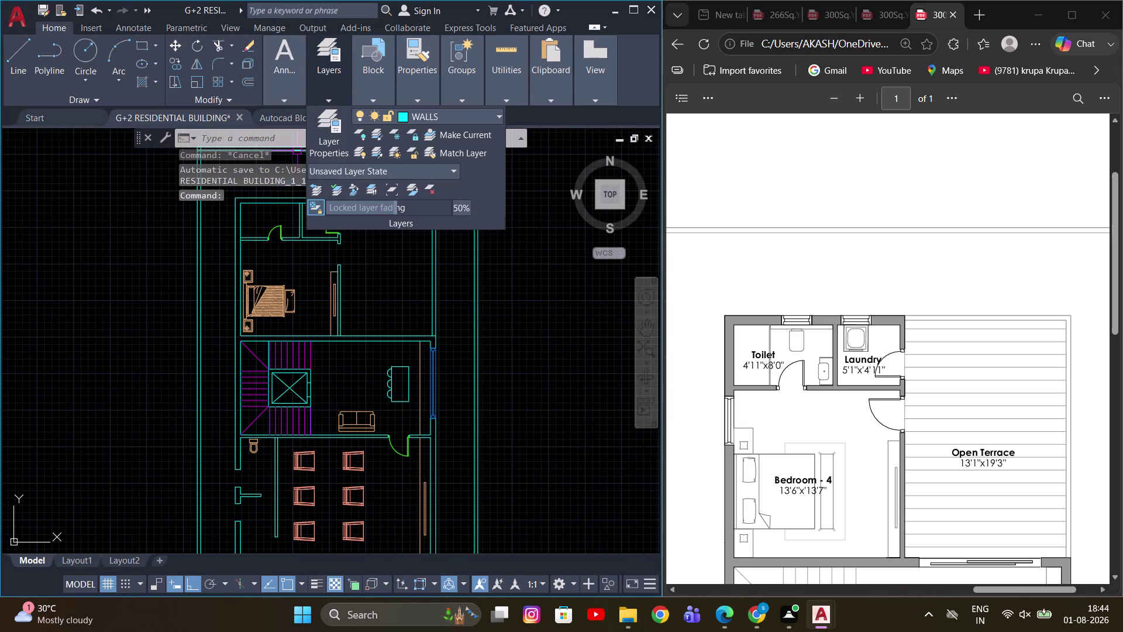
click(426, 115)
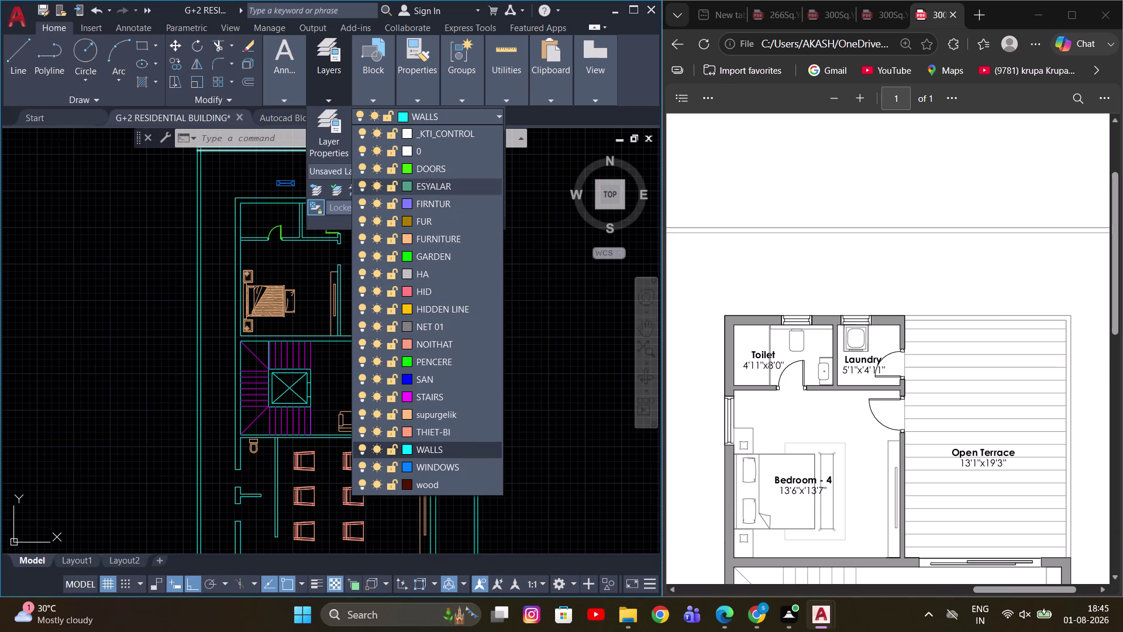
click(560, 304)
scroll(down, 3)
key(Escape)
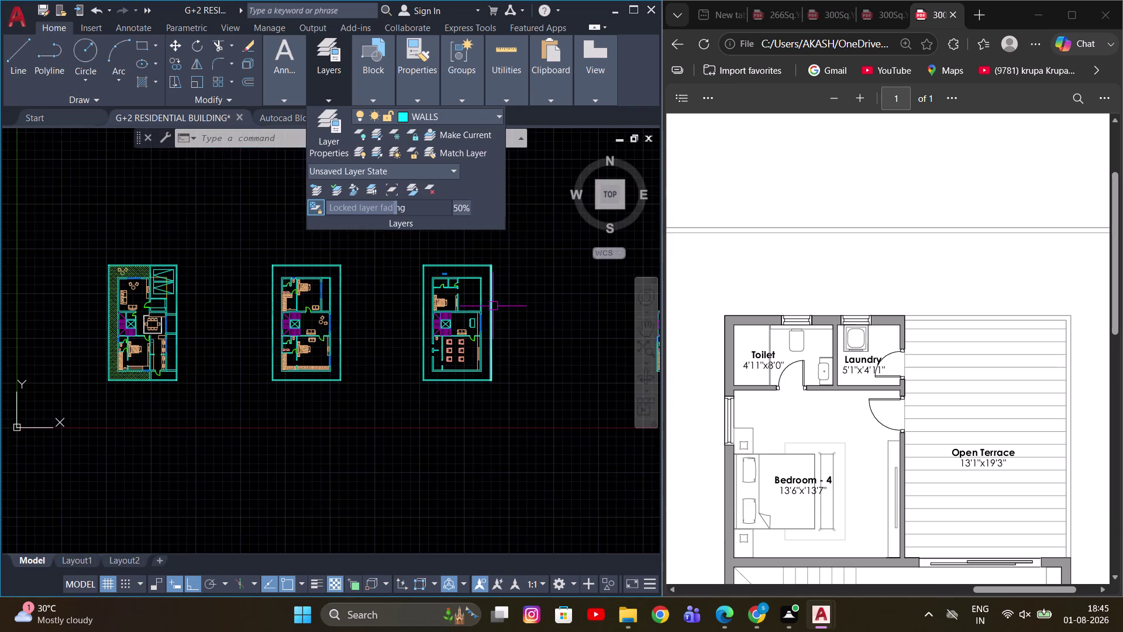
middle_drag(489, 324, 389, 348)
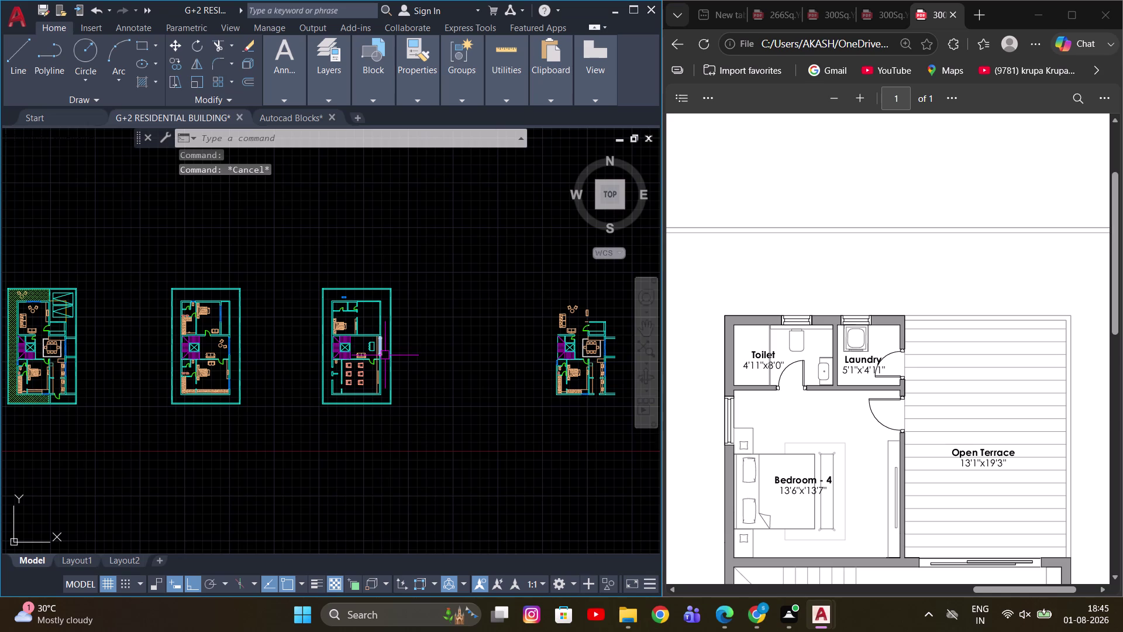
key(p)
key(u)
key(r)
key(g)
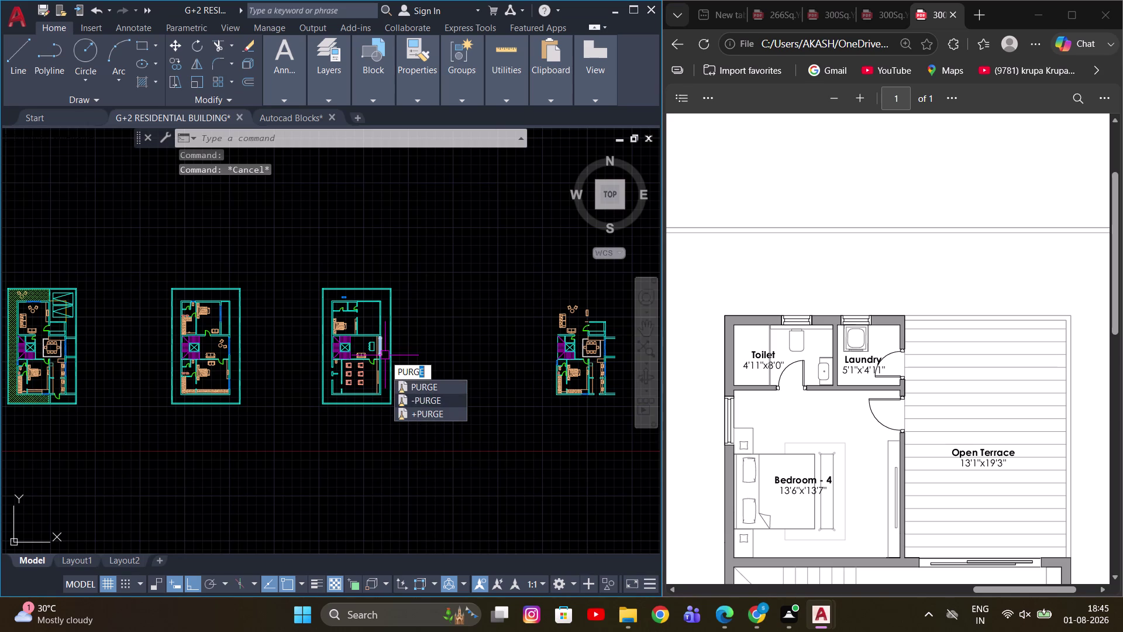
Purge all unused named items from the drawing and review the purged list.
click(450, 387)
click(618, 448)
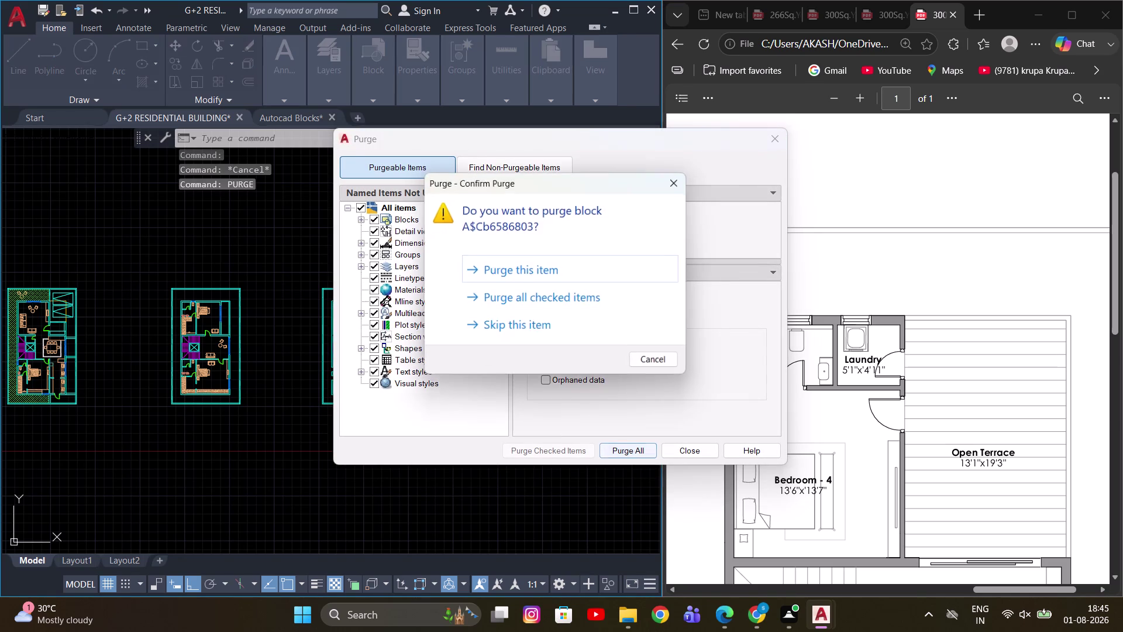
click(546, 304)
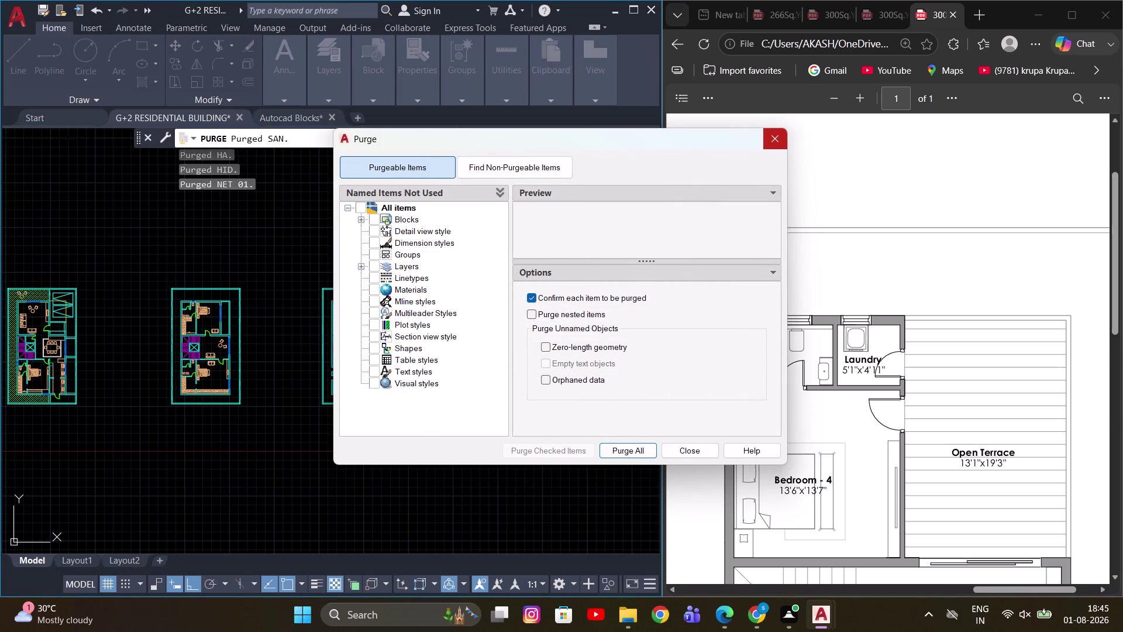
click(774, 138)
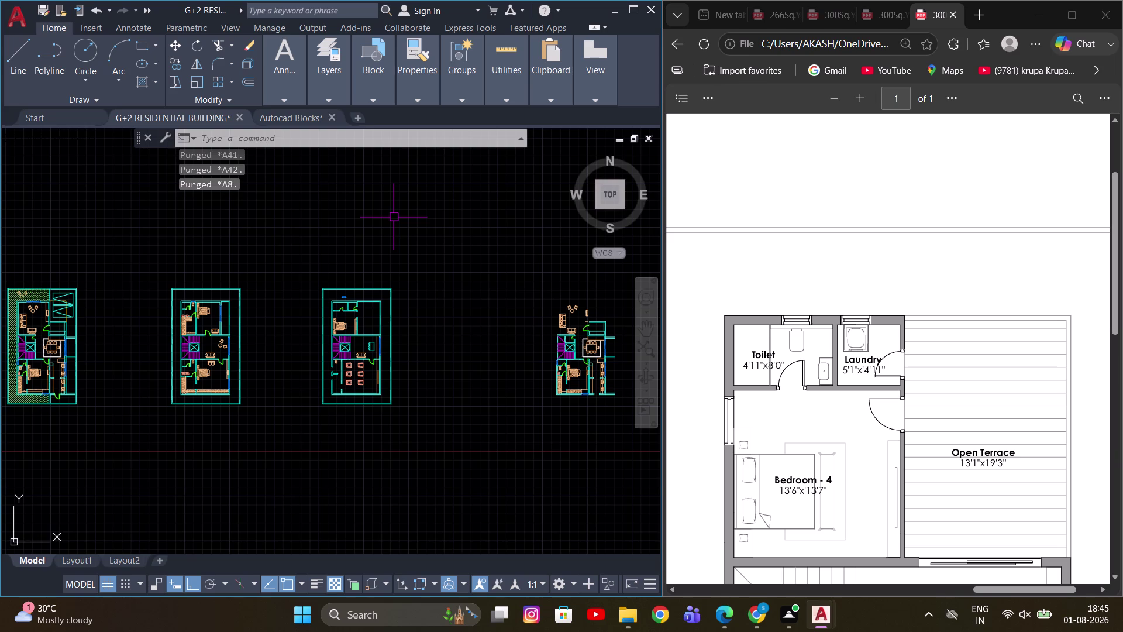
key(F2)
scroll(up, 3)
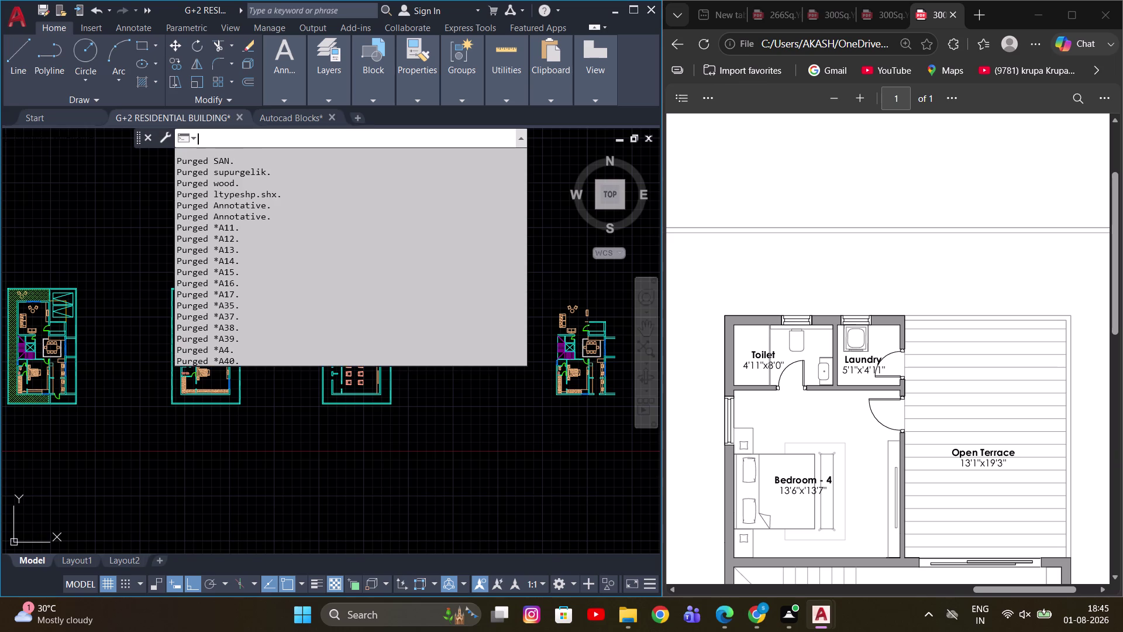
scroll(up, 3)
click(547, 244)
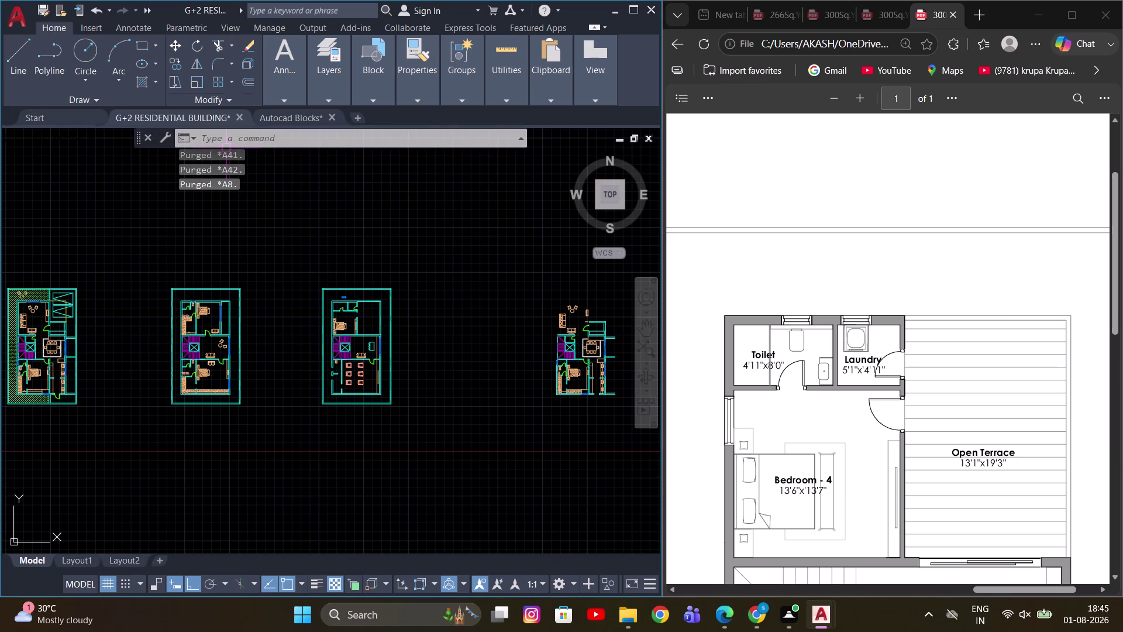
Cancel the pending command and open the layer list with LA.
key(l)
key(a)
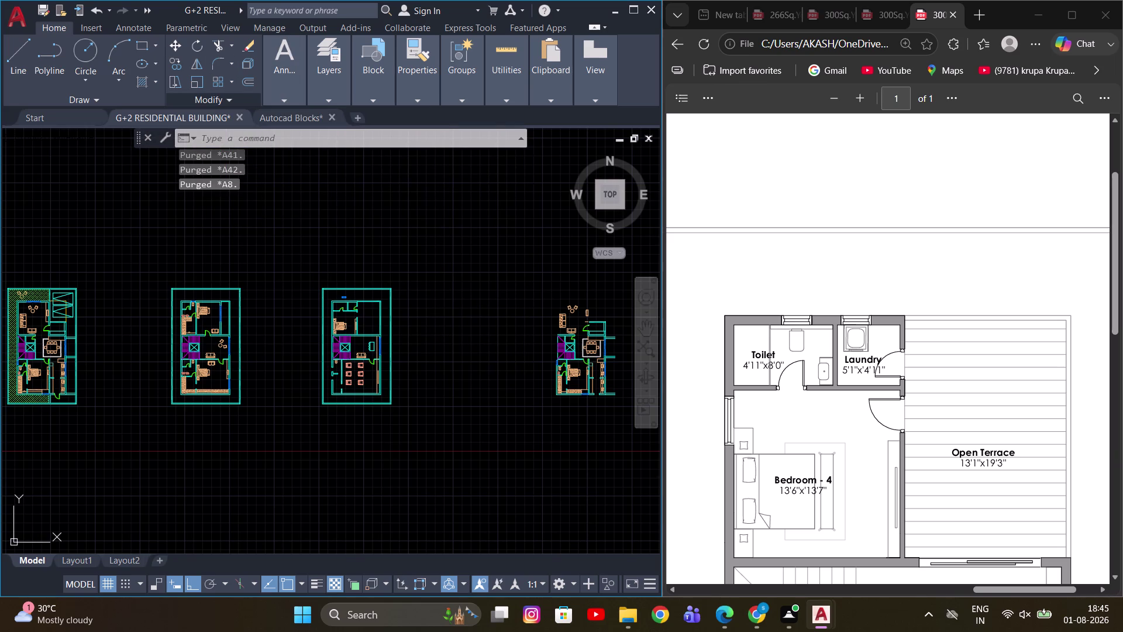
key(space)
key(Escape)
text(L)
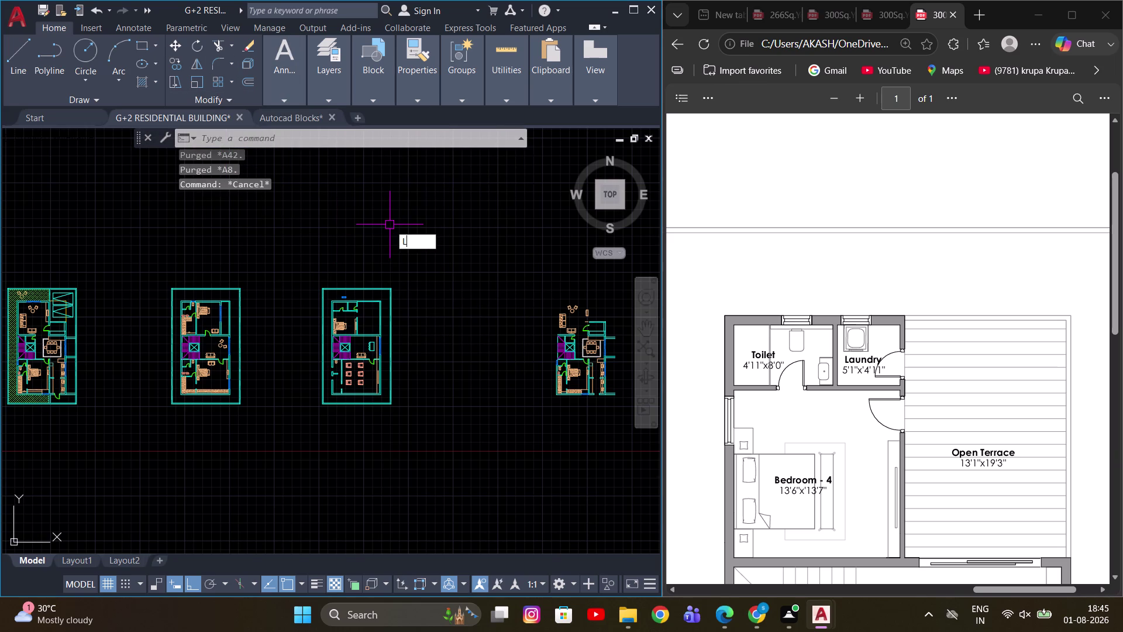
text(A)
key(space)
Create a new layer named OPEN in the Layer Properties Manager.
scroll(down, 3)
scroll(up, 3)
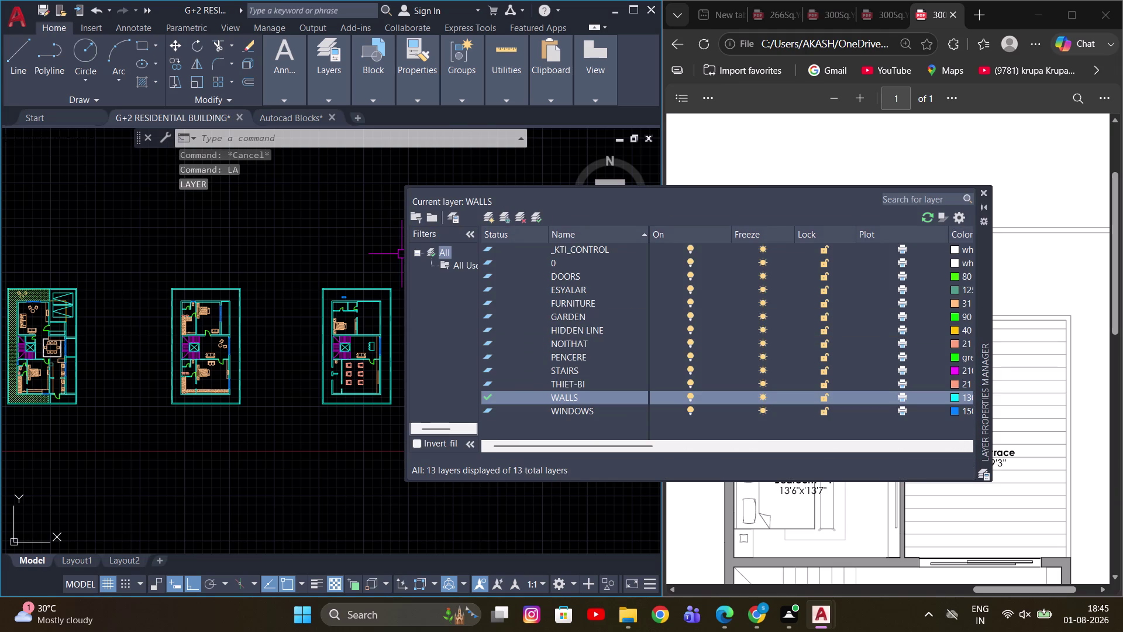
click(986, 193)
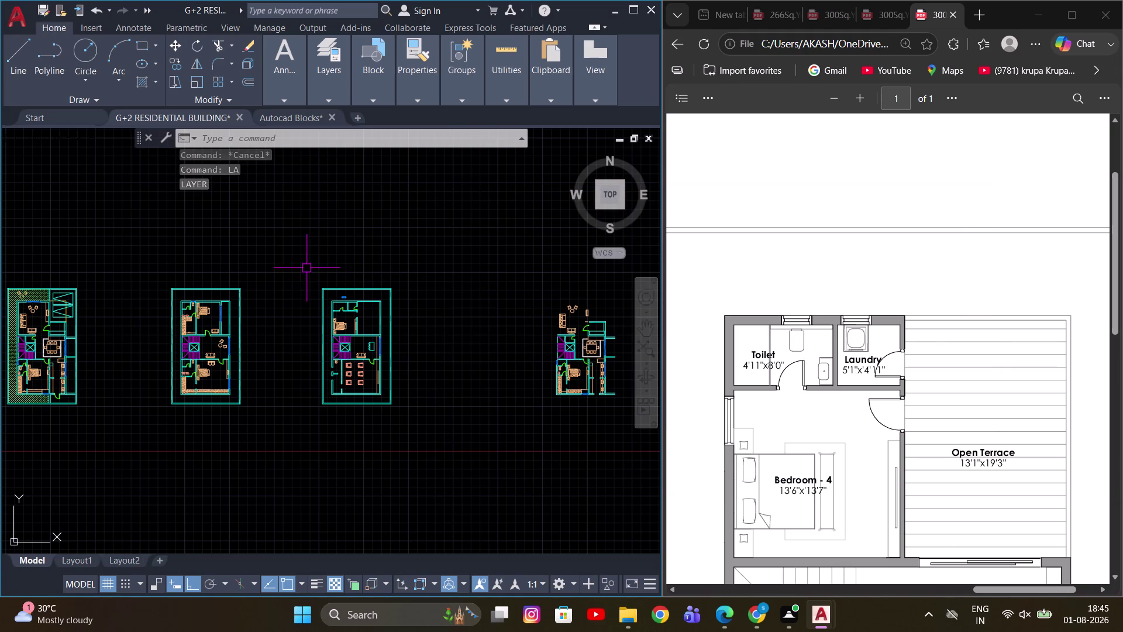
middle_drag(389, 219, 423, 223)
scroll(up, 3)
middle_drag(509, 309, 377, 274)
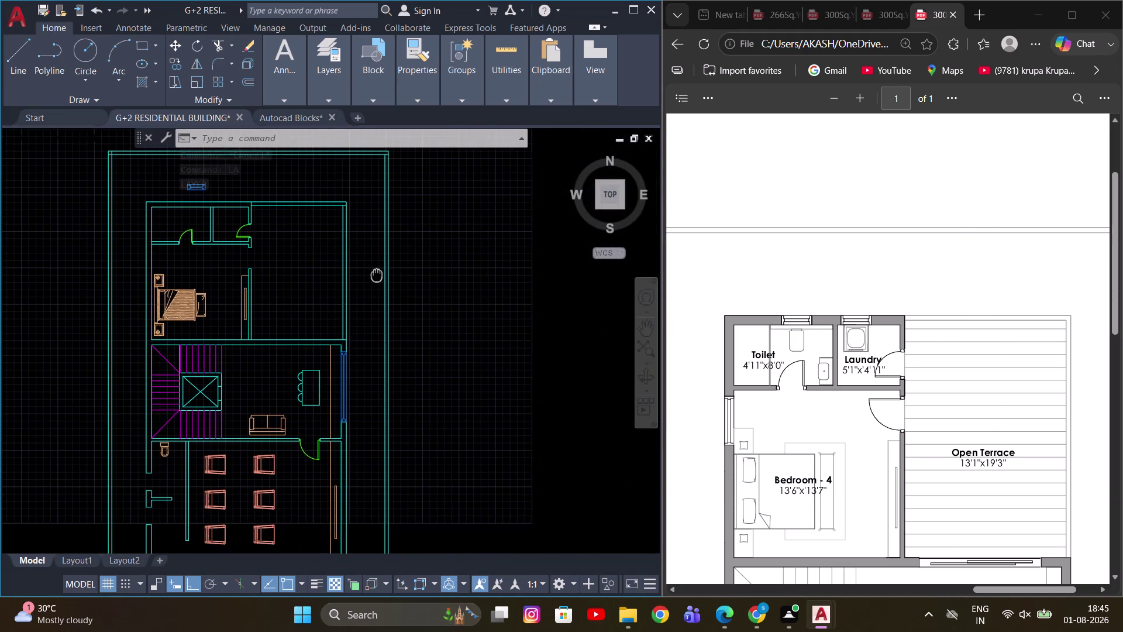
middle_drag(377, 274, 377, 273)
scroll(up, 3)
middle_drag(276, 323, 267, 335)
click(280, 93)
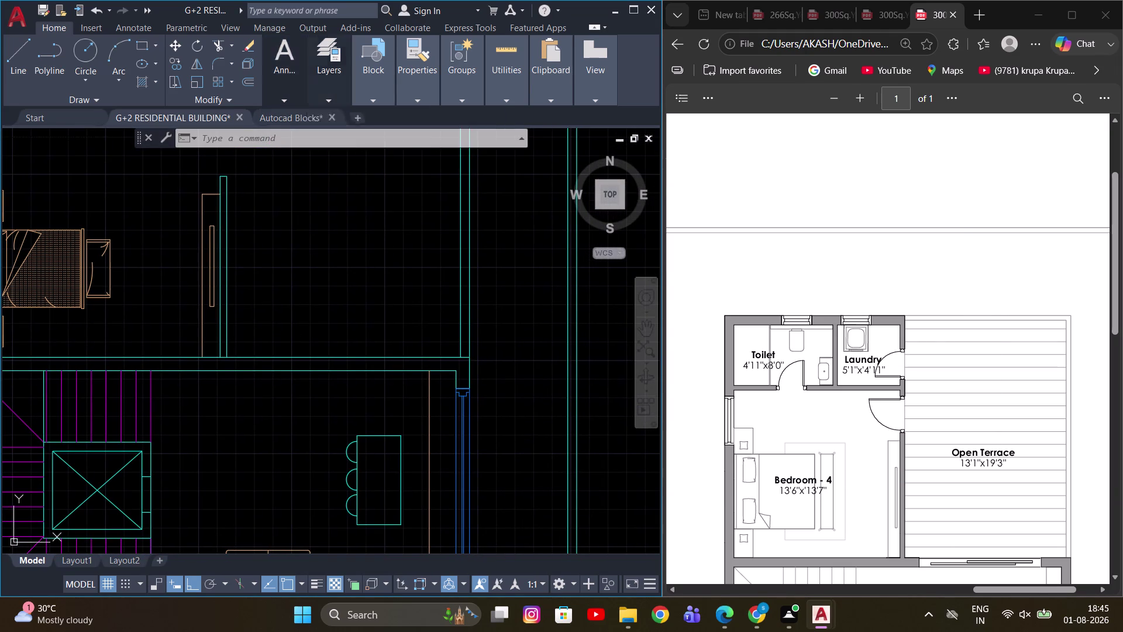
click(333, 91)
click(335, 150)
click(489, 222)
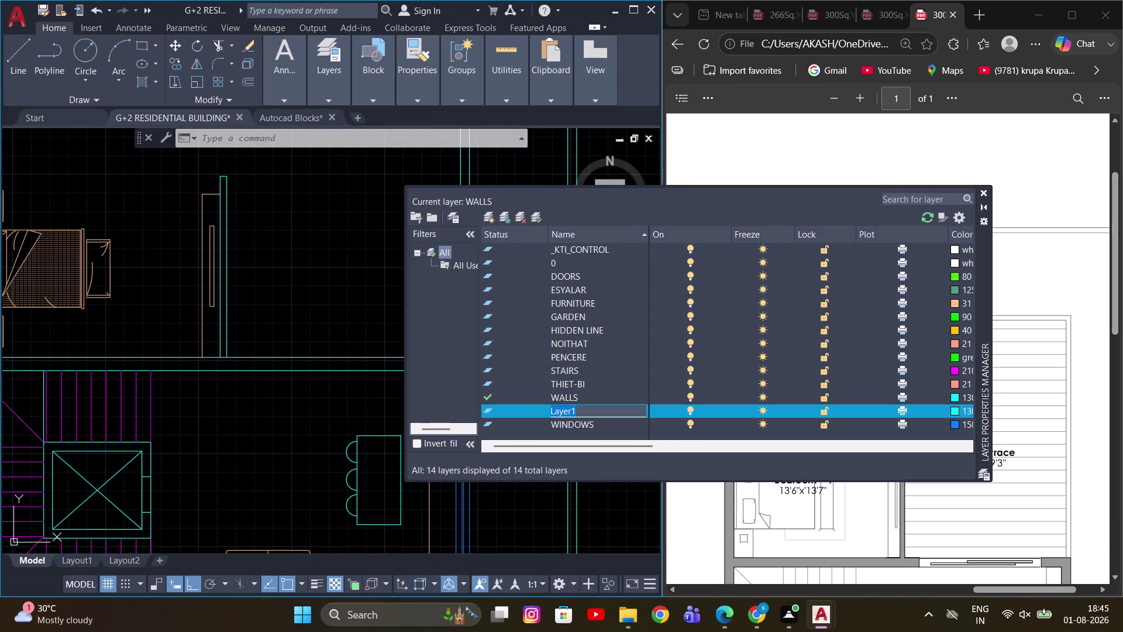
text(OPEN)
click(955, 412)
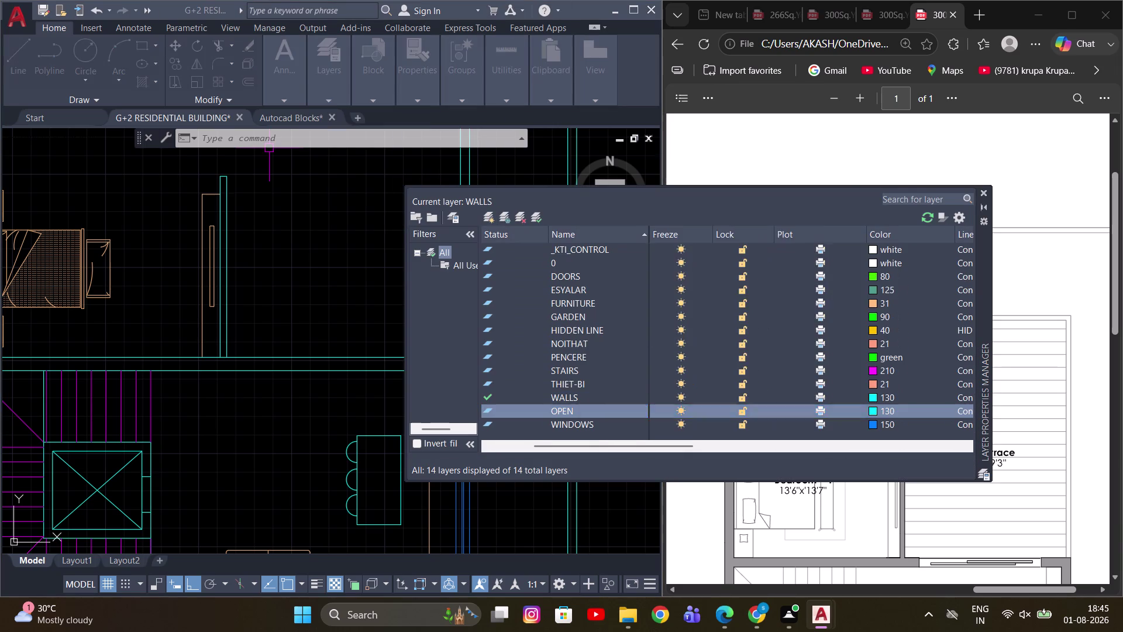
Set the OPEN layer's colour to 20 and close the layer list.
click(609, 256)
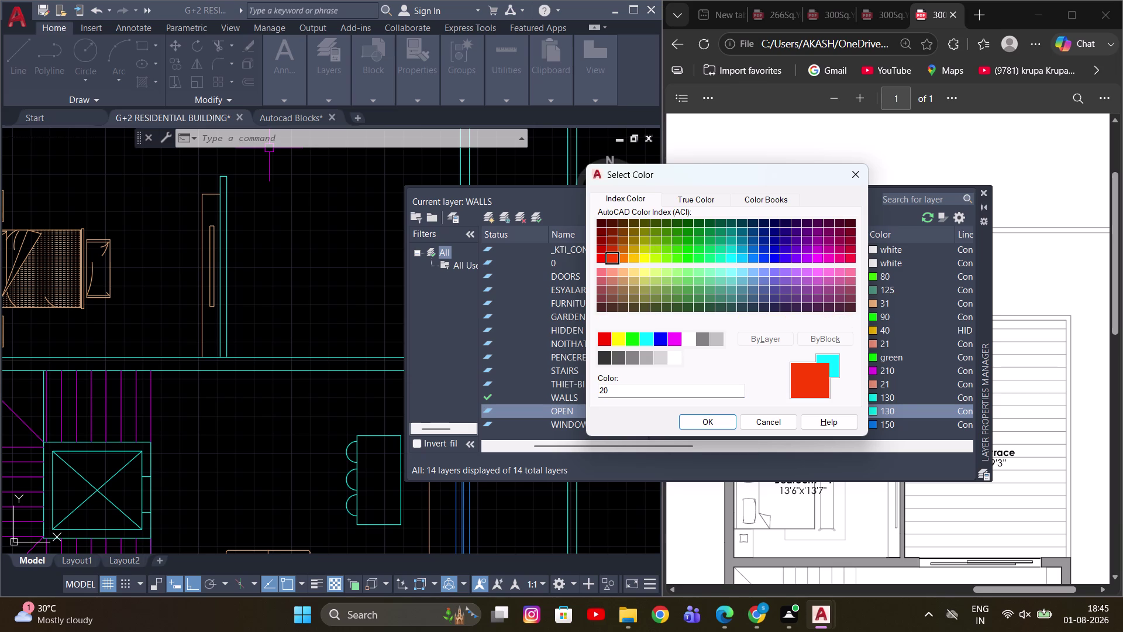
click(688, 418)
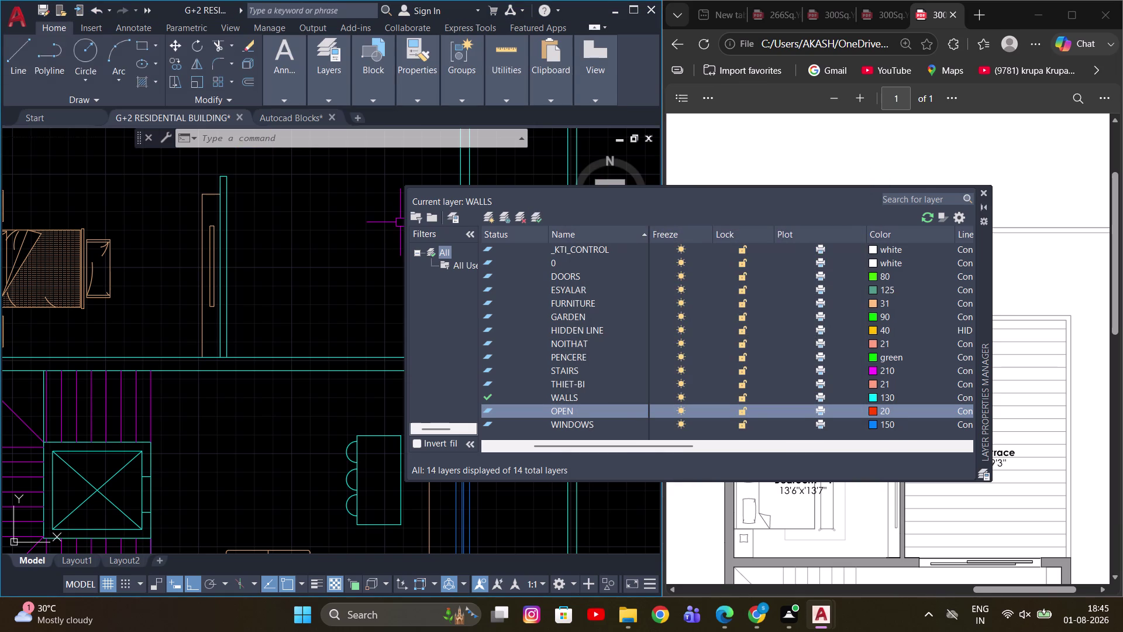
click(983, 195)
scroll(down, 3)
middle_drag(347, 344, 343, 328)
scroll(up, 3)
middle_drag(345, 335, 456, 325)
key(Escape)
scroll(up, 3)
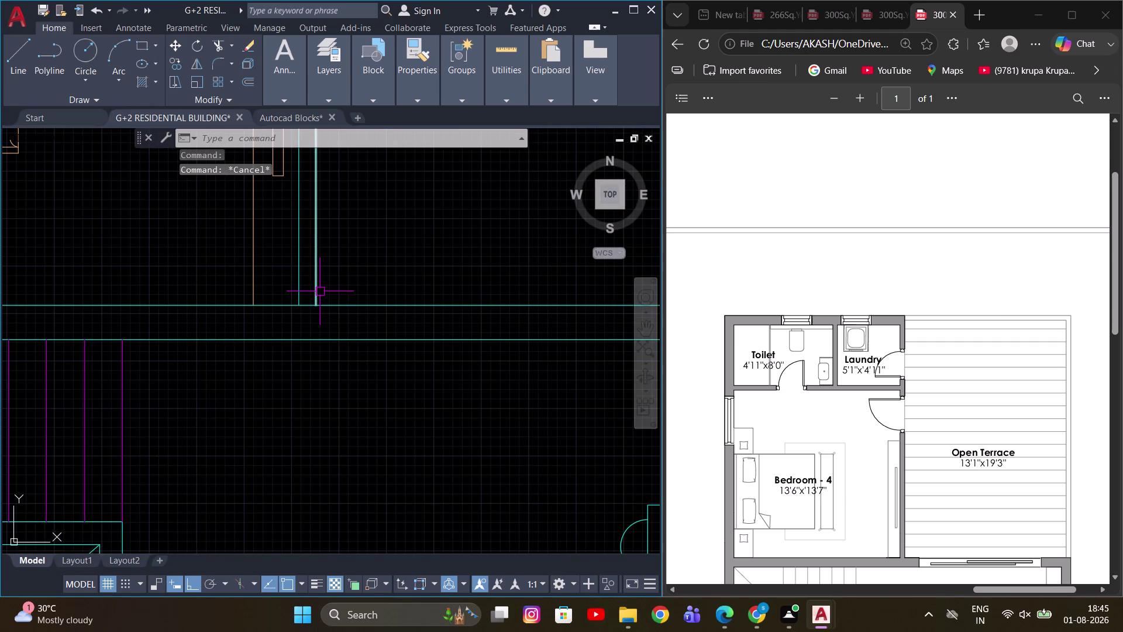
Extend a multipurpose room wall line to its boundary.
key(e)
text(X)
key(space)
click(315, 289)
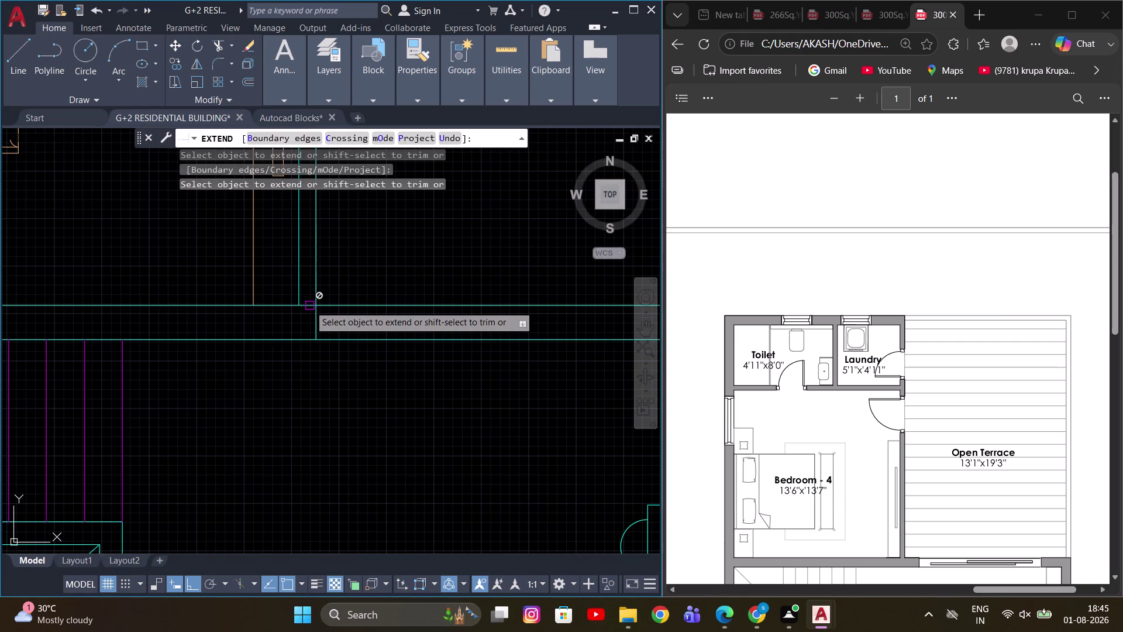
key(Escape)
middle_drag(366, 284, 310, 307)
Offset the wall line 1' toward the multipurpose room.
key(o)
key(space)
key(1)
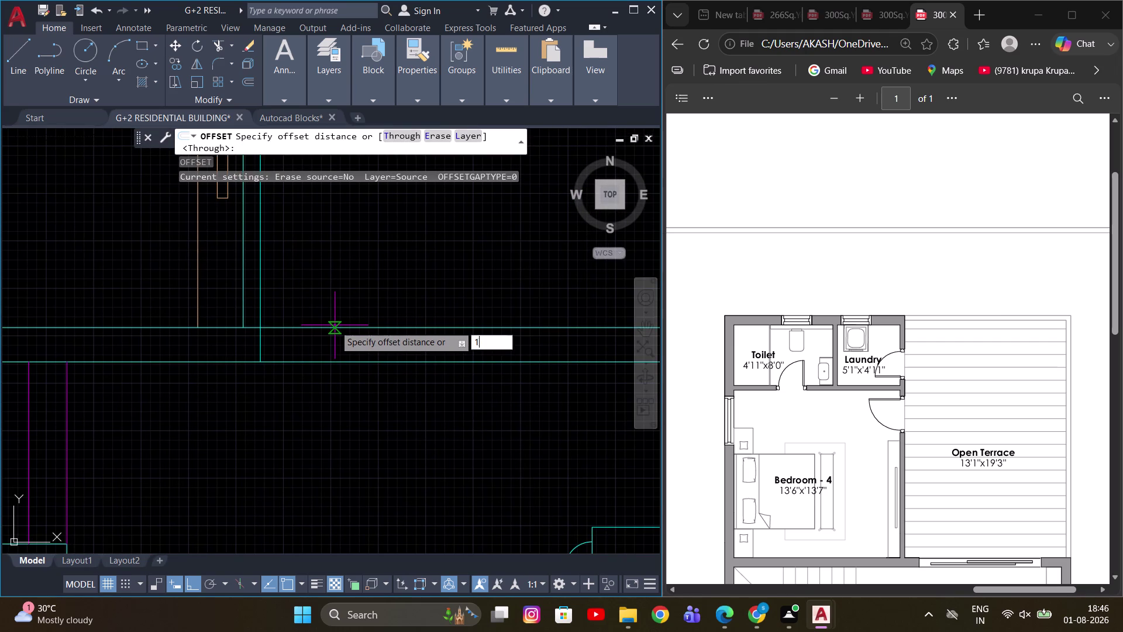
key(apostrophe)
key(Return)
click(266, 292)
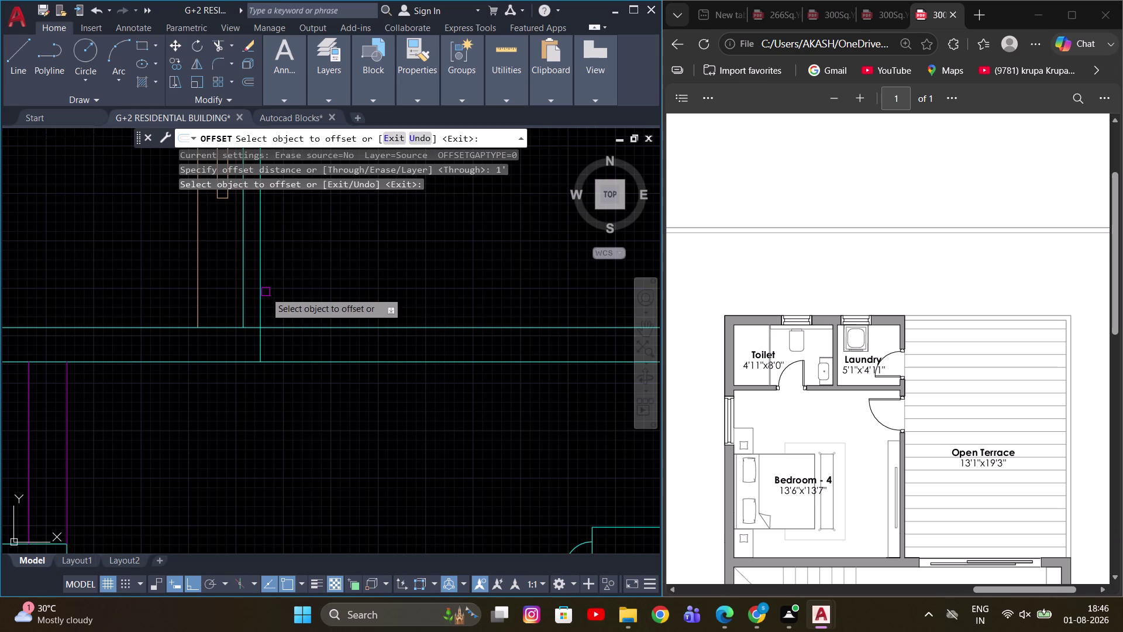
click(264, 293)
middle_drag(433, 282, 441, 312)
click(443, 305)
scroll(down, 3)
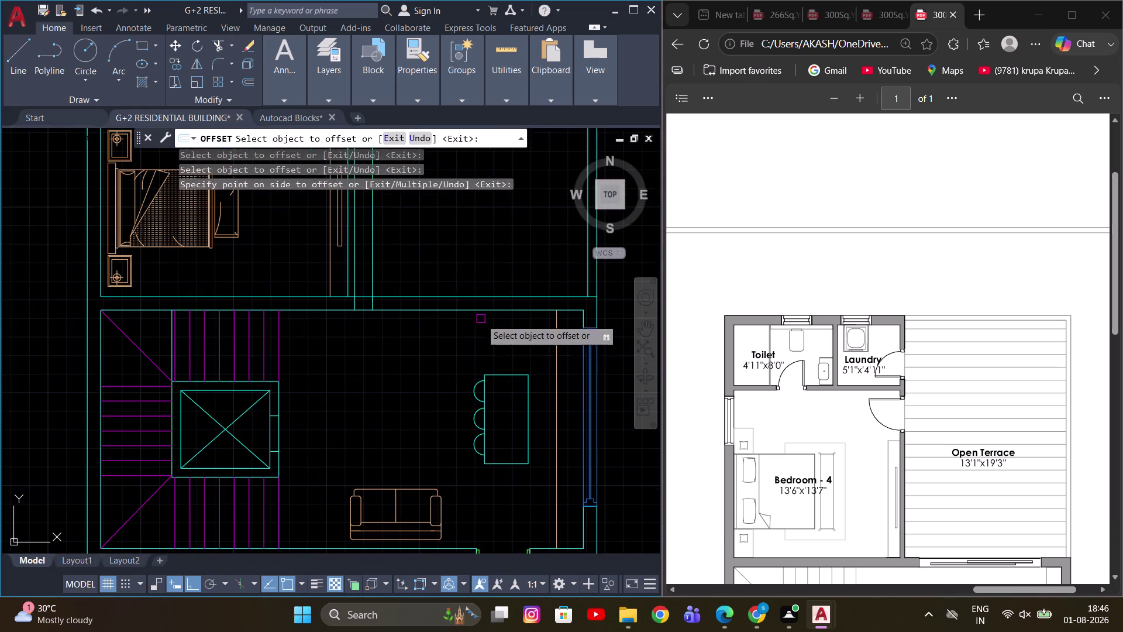
middle_drag(481, 333, 390, 330)
scroll(up, 3)
scroll(down, 3)
scroll(down, 3)
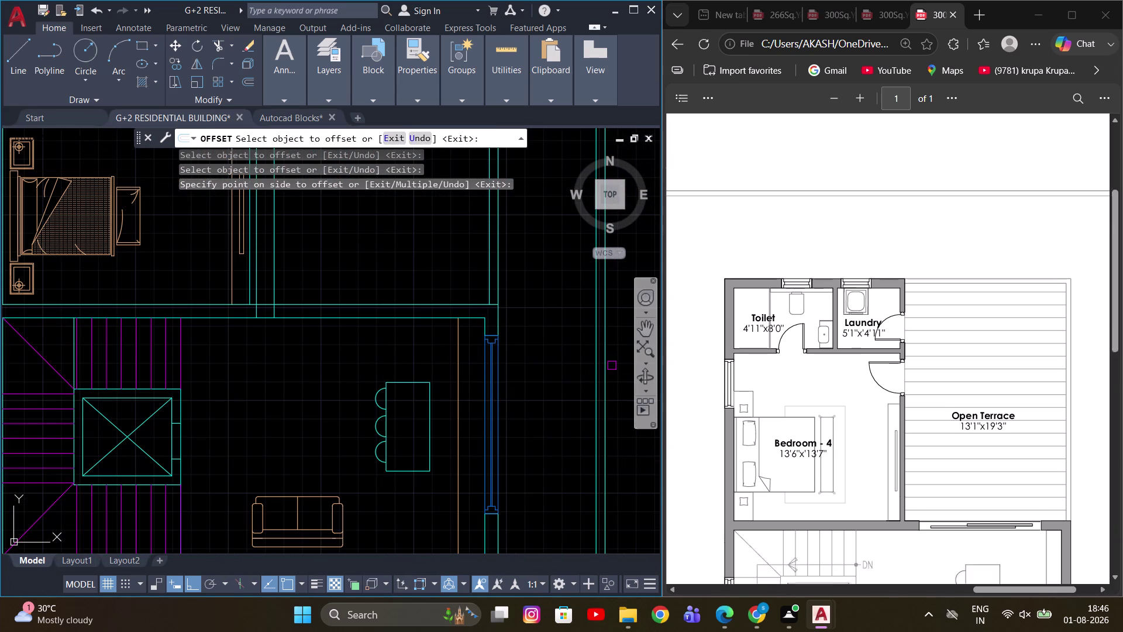
scroll(down, 3)
middle_drag(494, 380, 491, 319)
key(Escape)
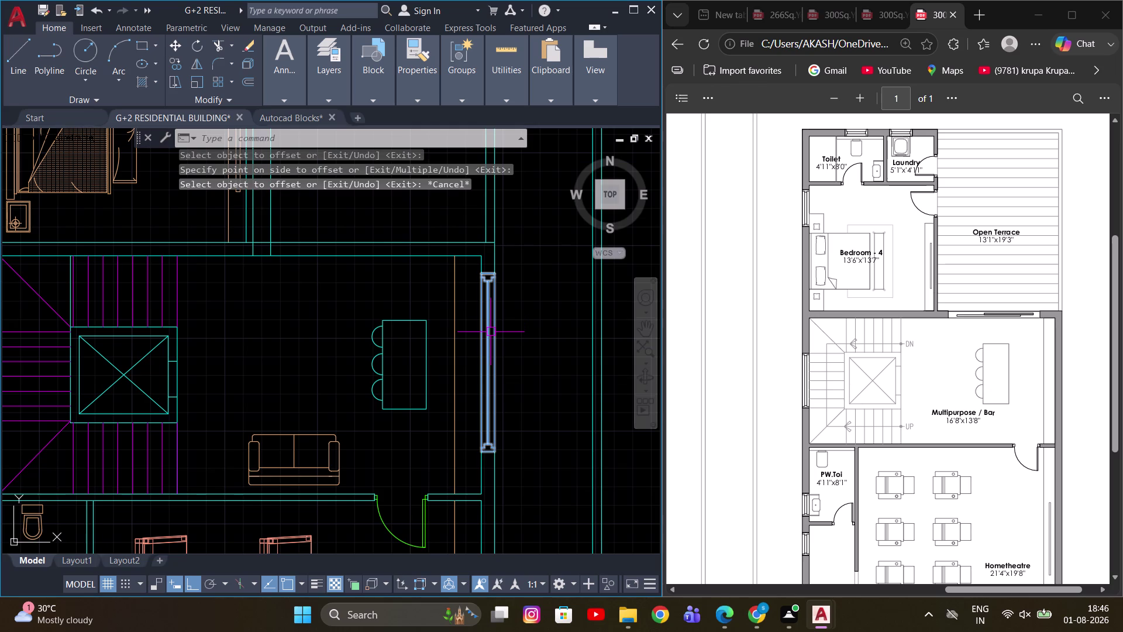
Erase the window in the right wall and its leftover wall line pieces.
click(490, 332)
key(e)
key(space)
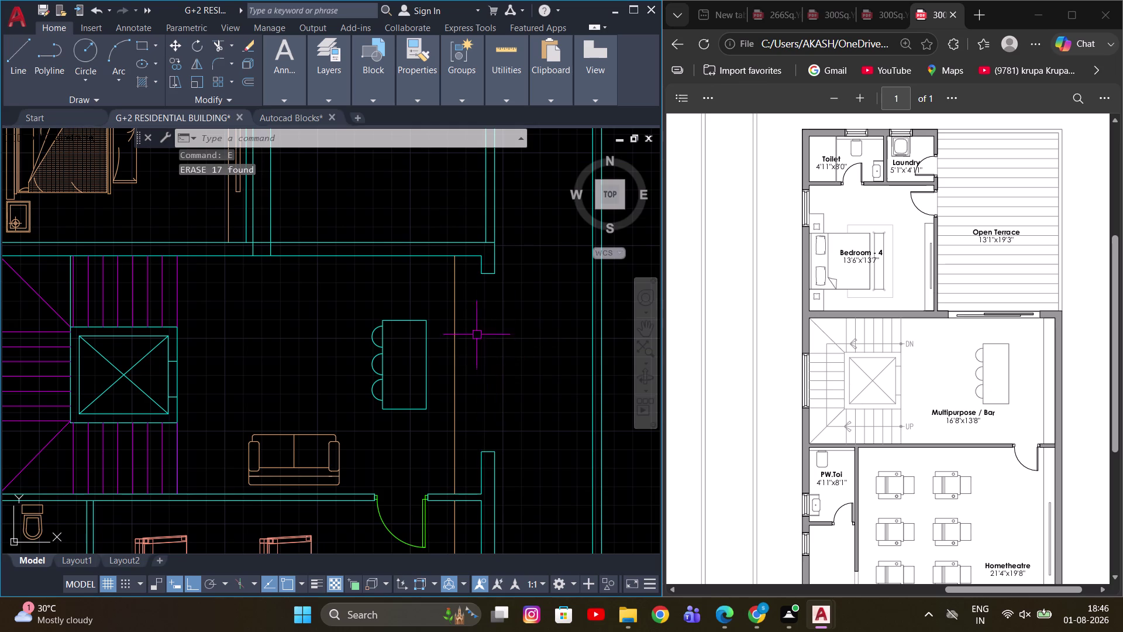
scroll(up, 3)
click(486, 270)
scroll(down, 3)
scroll(up, 3)
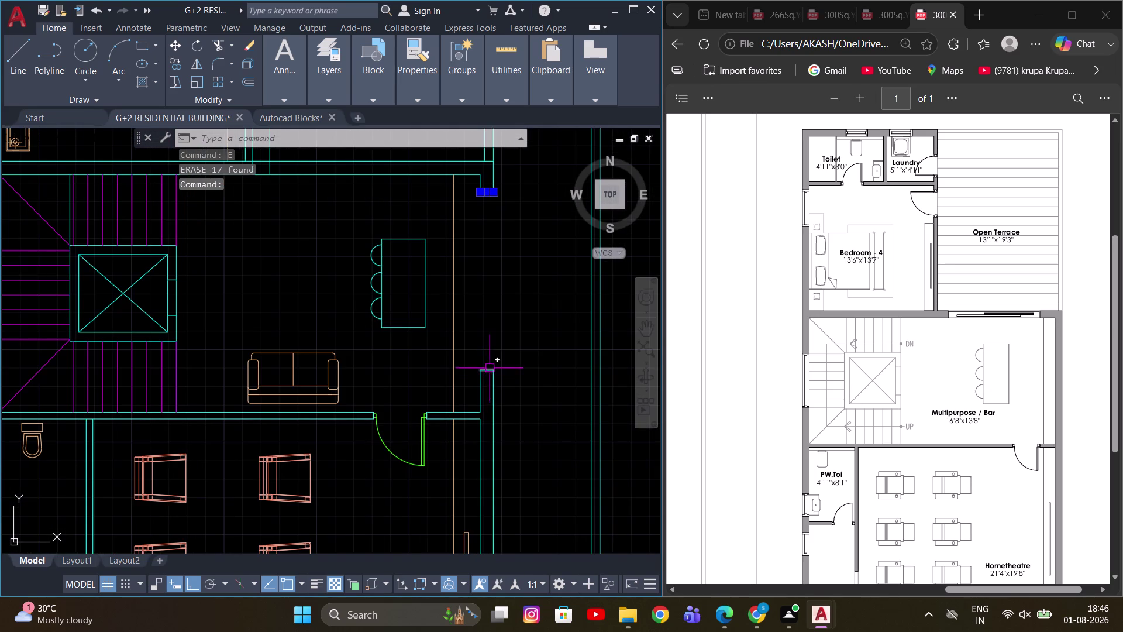
click(489, 368)
text(E)
key(space)
Join the upper and lower right wall segments into one continuous line.
scroll(up, 3)
middle_drag(501, 297, 499, 326)
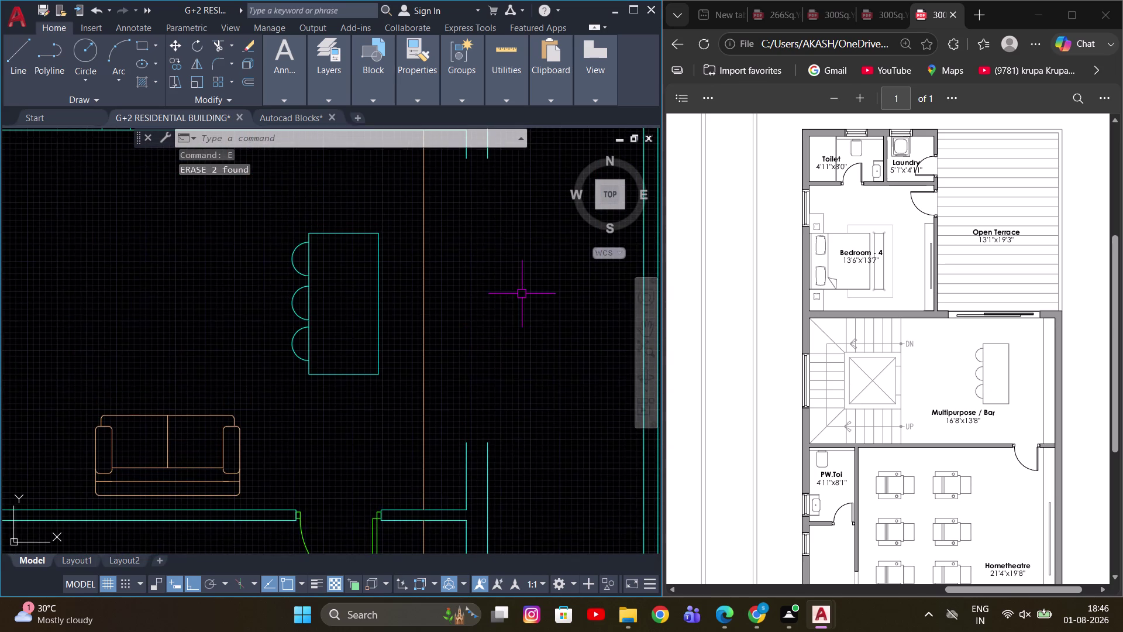
scroll(down, 3)
click(499, 201)
click(500, 389)
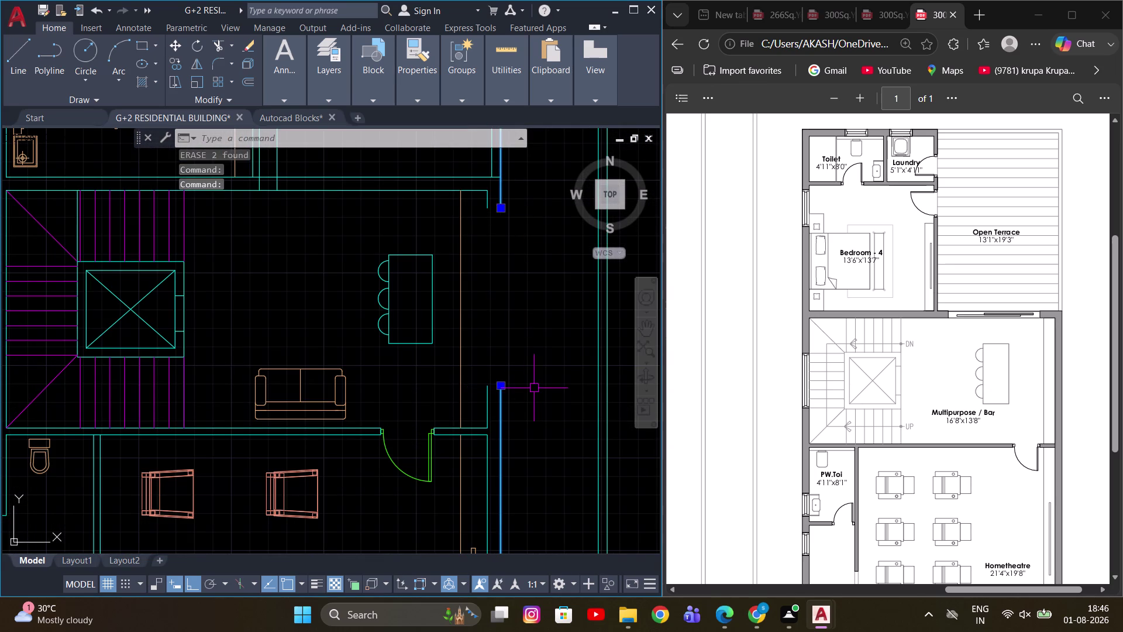
key(j)
key(space)
click(489, 400)
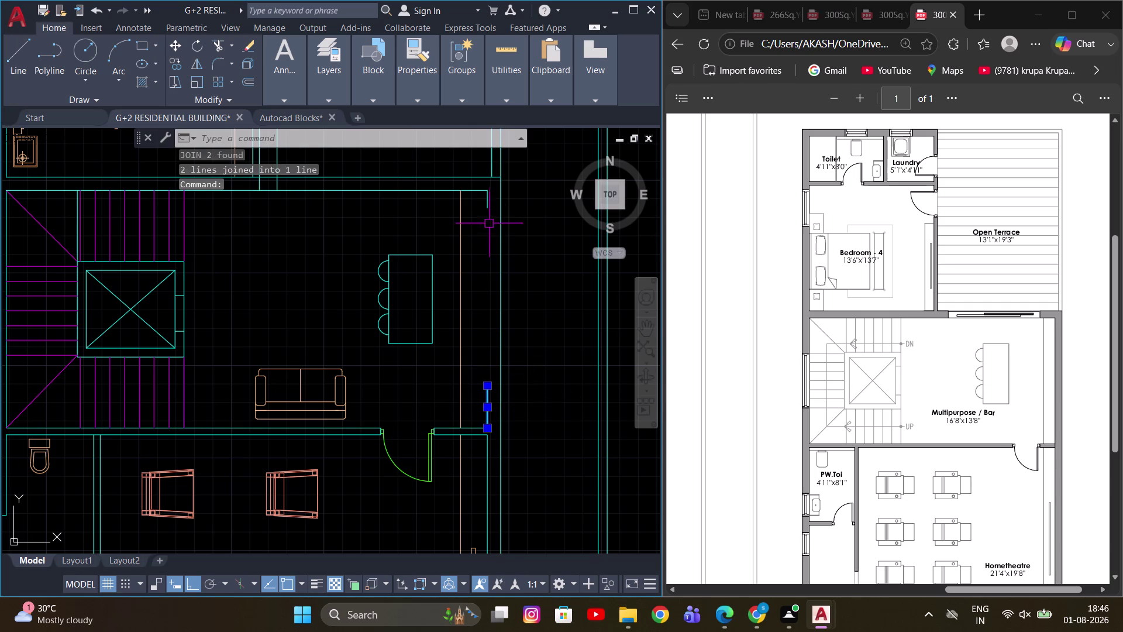
click(486, 209)
key(space)
scroll(down, 3)
middle_drag(509, 405, 530, 438)
key(Escape)
scroll(up, 3)
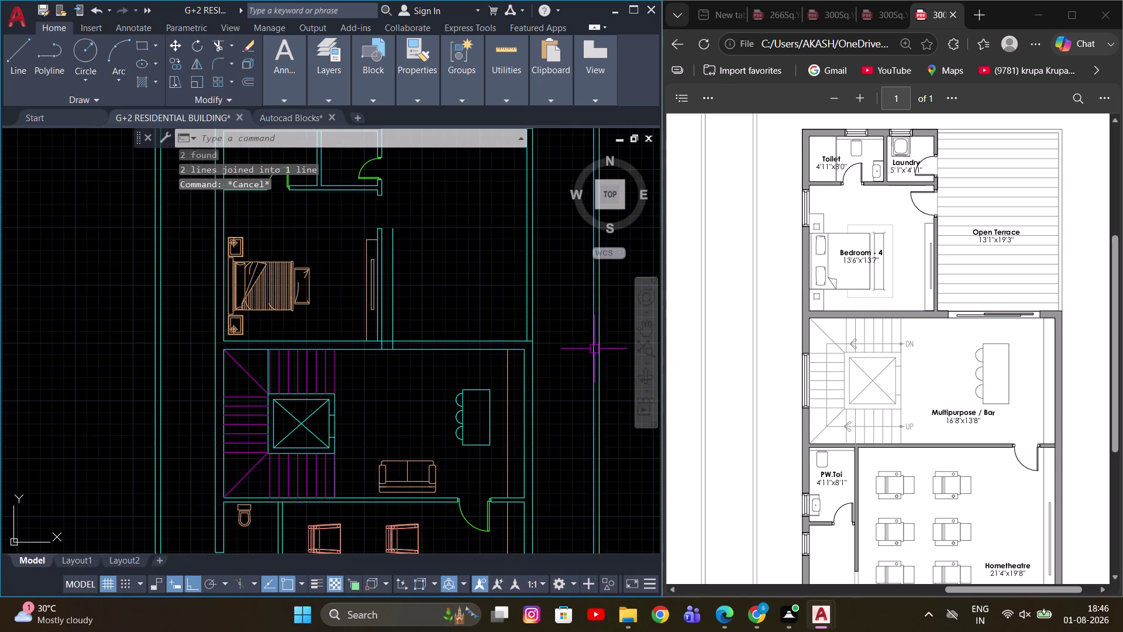
scroll(up, 3)
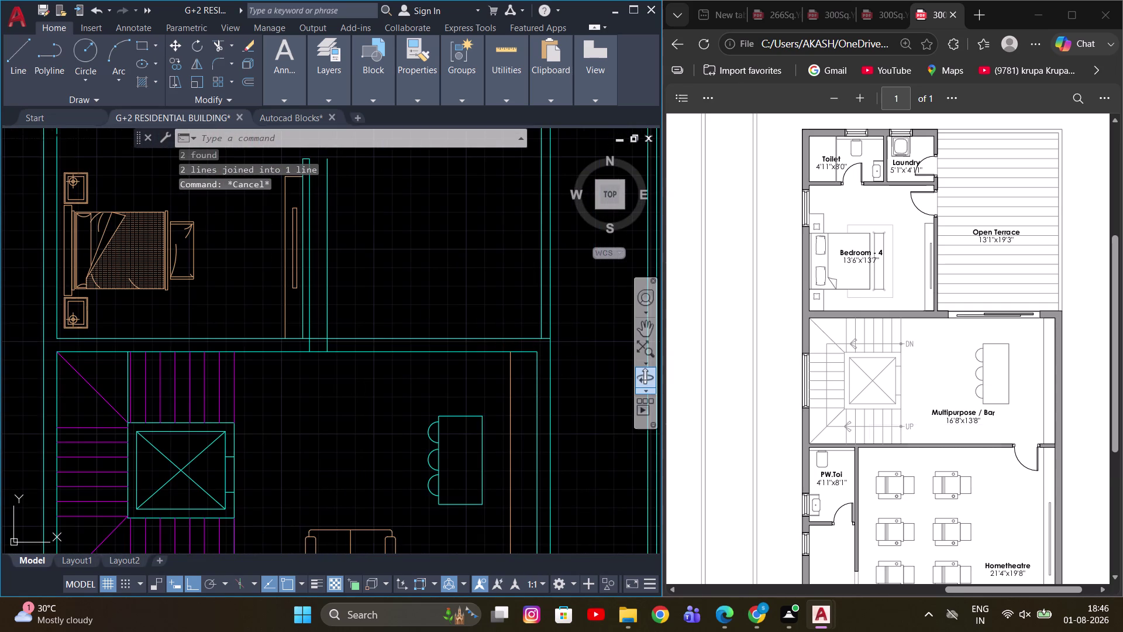
scroll(up, 3)
middle_drag(523, 365, 552, 318)
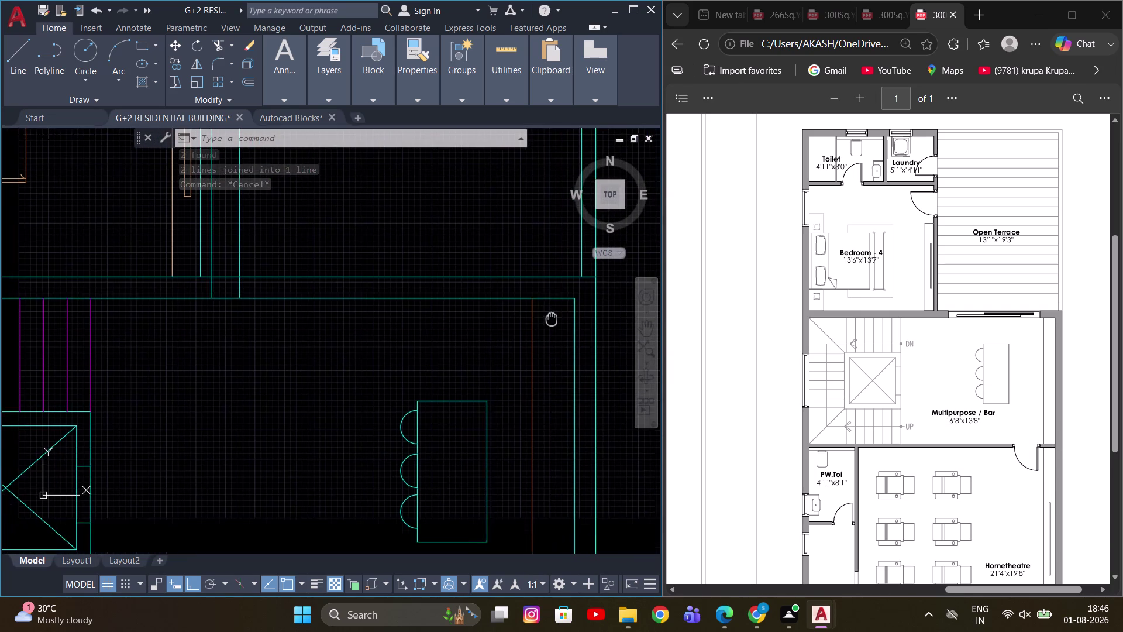
Offset the right wall line by 6 inches to form the opening edge.
key(o)
key(space)
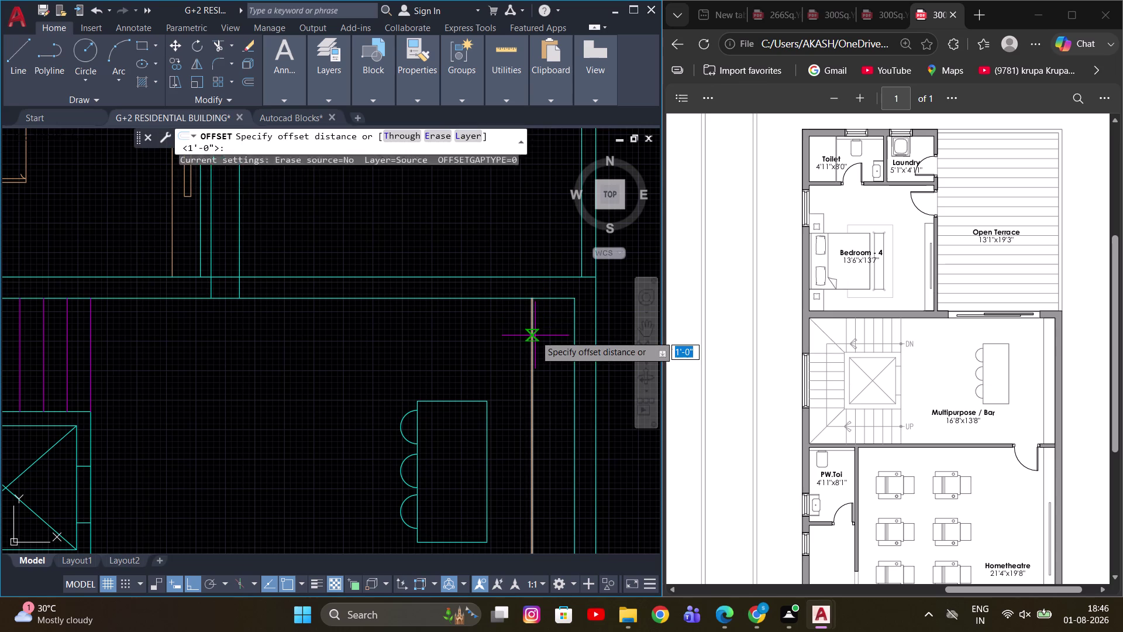
key(6)
key(Return)
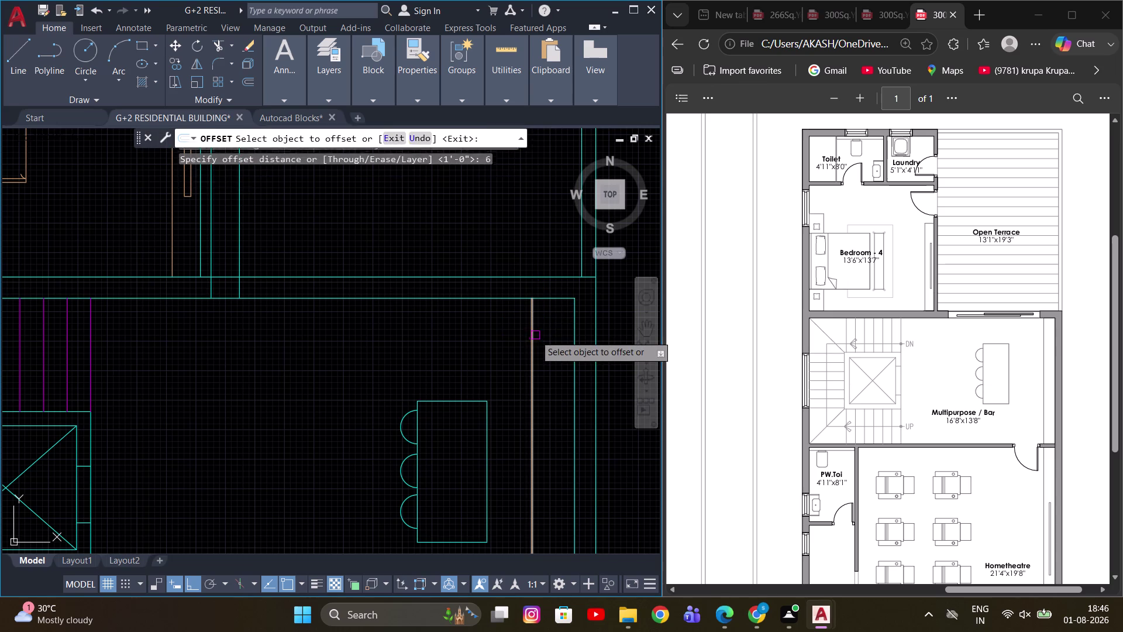
click(533, 335)
click(495, 330)
key(Escape)
Extend the new offset line up to the wall and inspect the junction.
scroll(up, 3)
text(E)
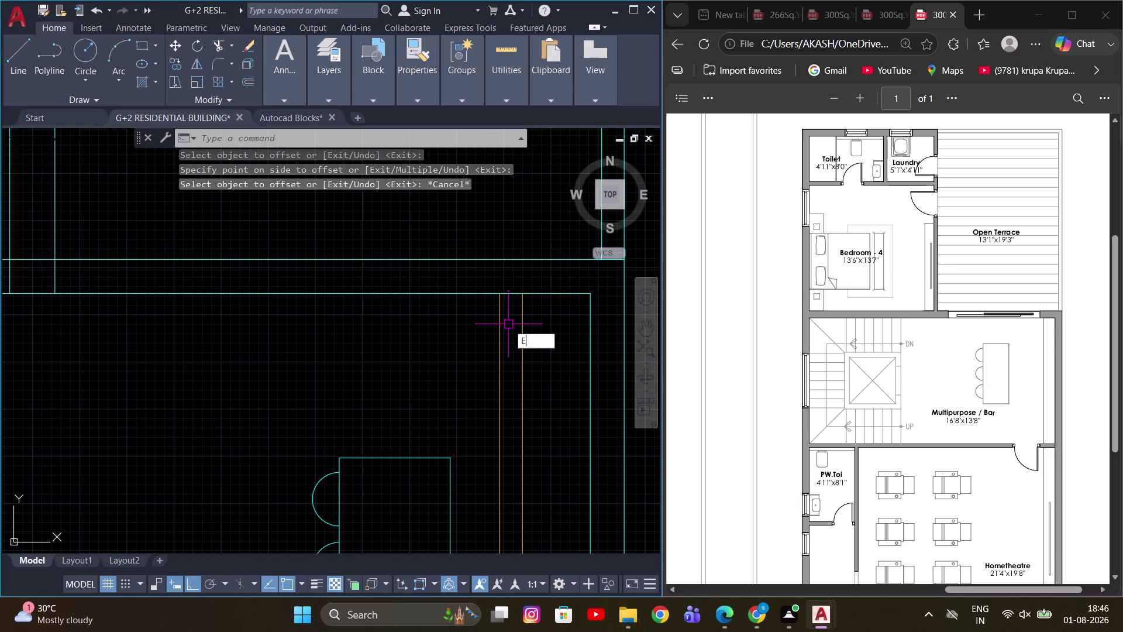
text(X)
key(space)
click(501, 334)
click(501, 319)
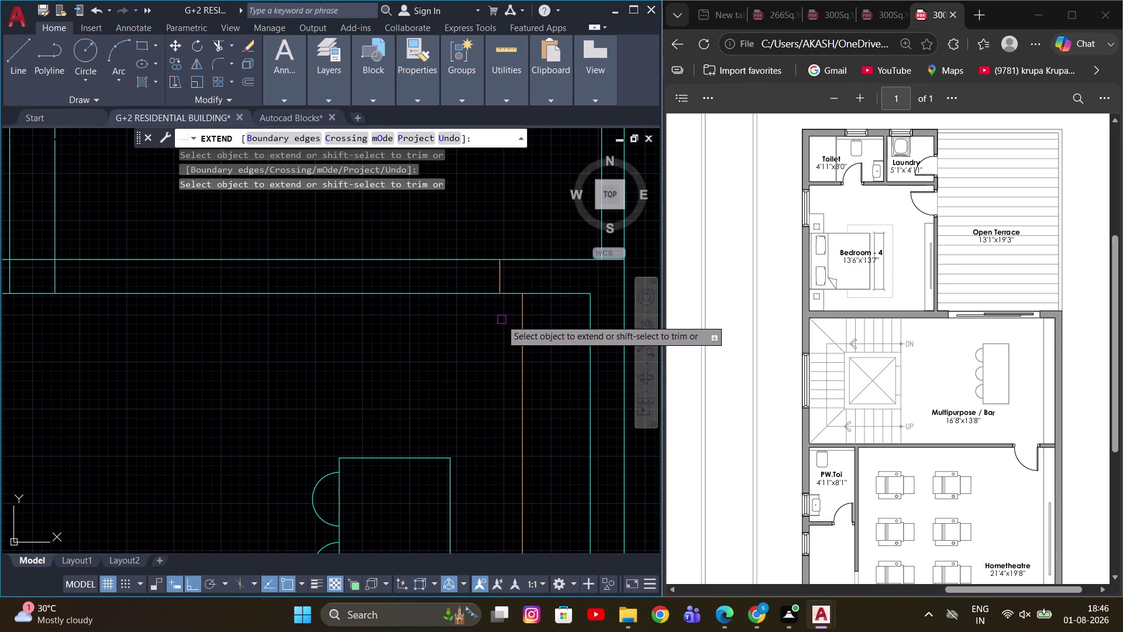
scroll(up, 3)
middle_drag(518, 279, 512, 310)
scroll(down, 3)
middle_drag(449, 345, 528, 348)
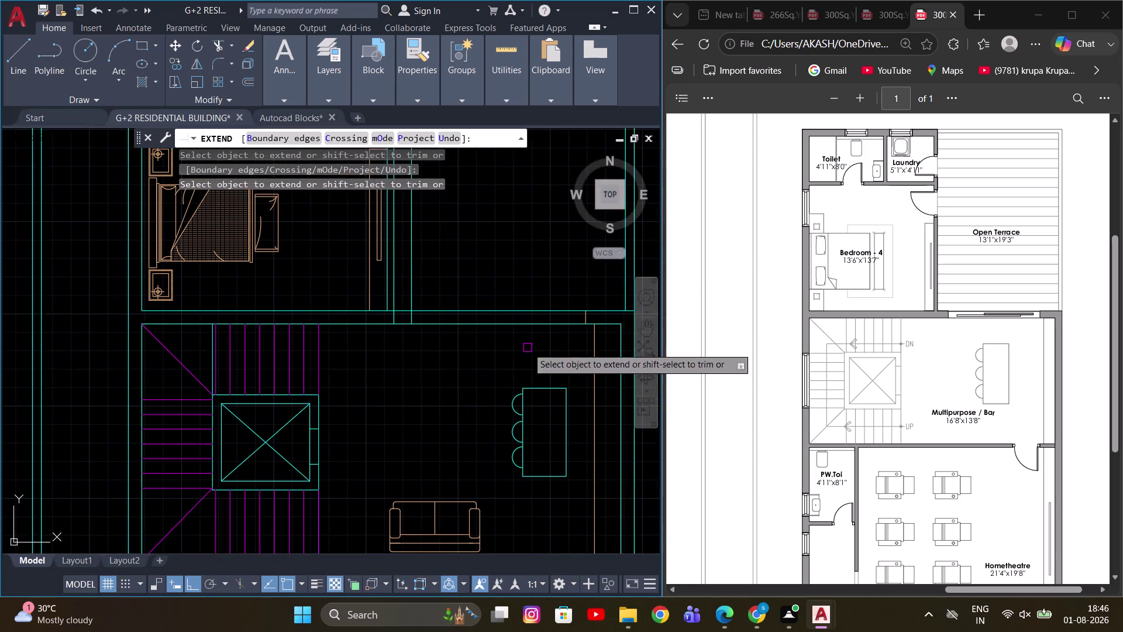
scroll(up, 3)
middle_drag(510, 331, 458, 379)
key(Escape)
scroll(up, 3)
middle_drag(383, 341, 355, 345)
scroll(down, 3)
Trim away the wall line segments between the new lines.
key(t)
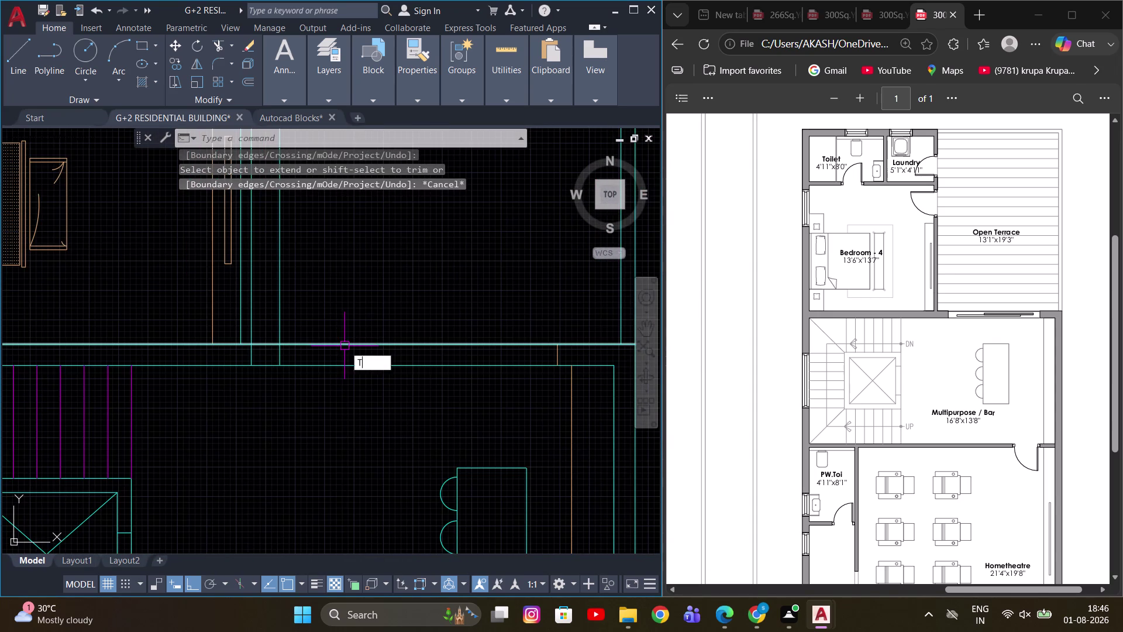
key(r)
key(space)
drag(394, 305, 394, 322)
click(379, 410)
click(381, 308)
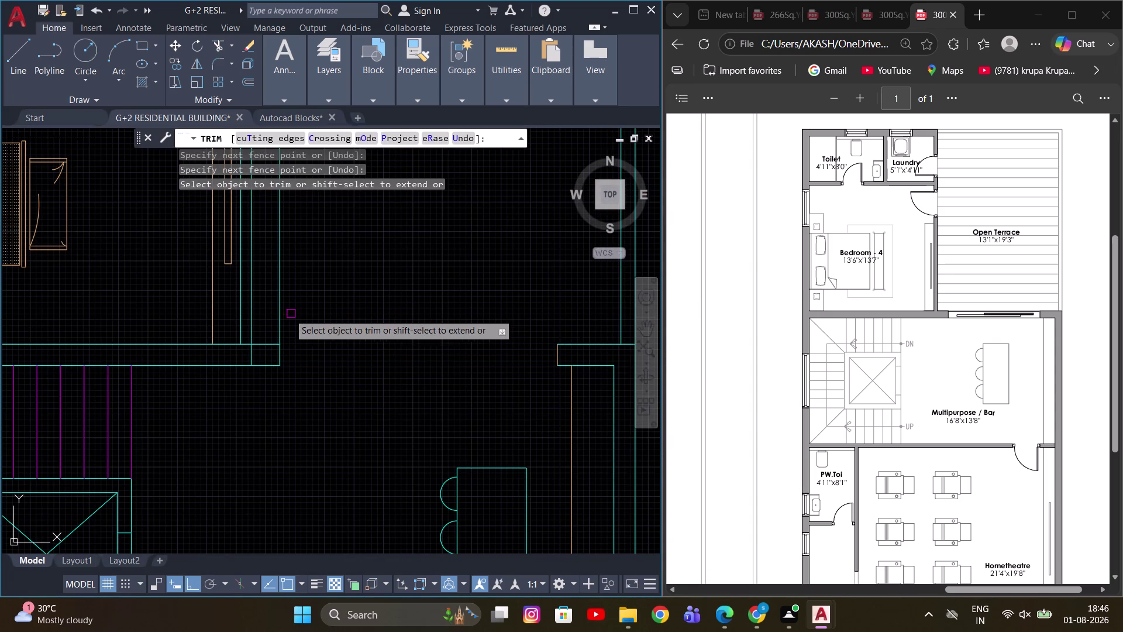
click(282, 314)
scroll(up, 3)
drag(265, 345, 238, 317)
scroll(down, 3)
key(Escape)
Try matching properties (MA) on the wall lines, then cancel.
scroll(up, 3)
key(m)
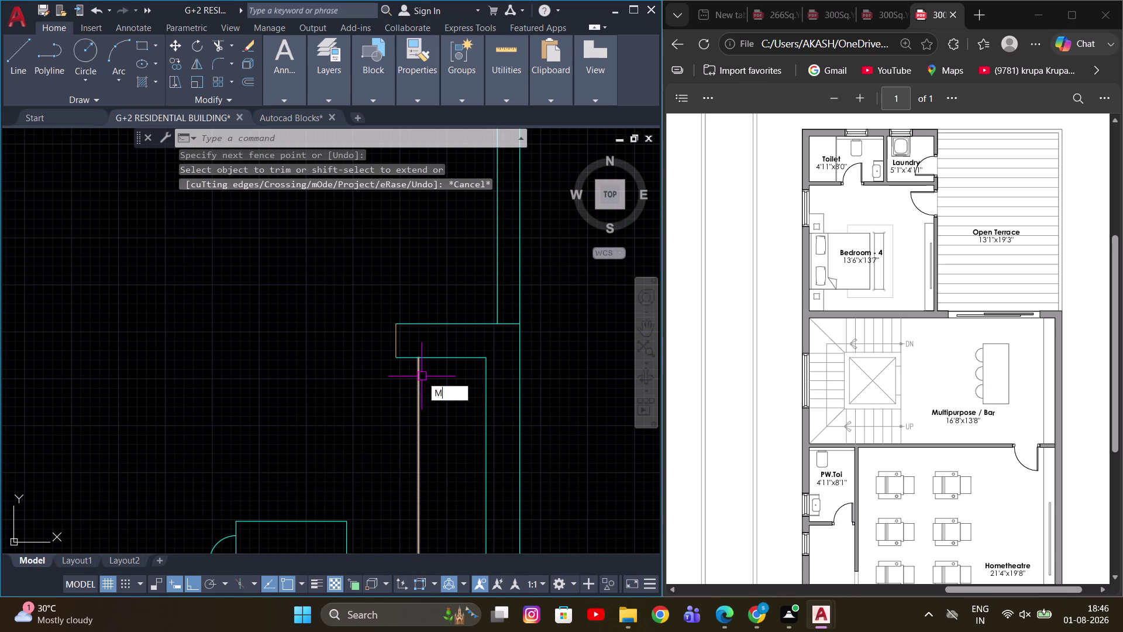
key(a)
key(space)
click(445, 359)
drag(418, 336, 400, 339)
click(353, 337)
key(Escape)
scroll(down, 3)
middle_drag(434, 401, 460, 345)
scroll(up, 3)
key(Escape)
scroll(down, 3)
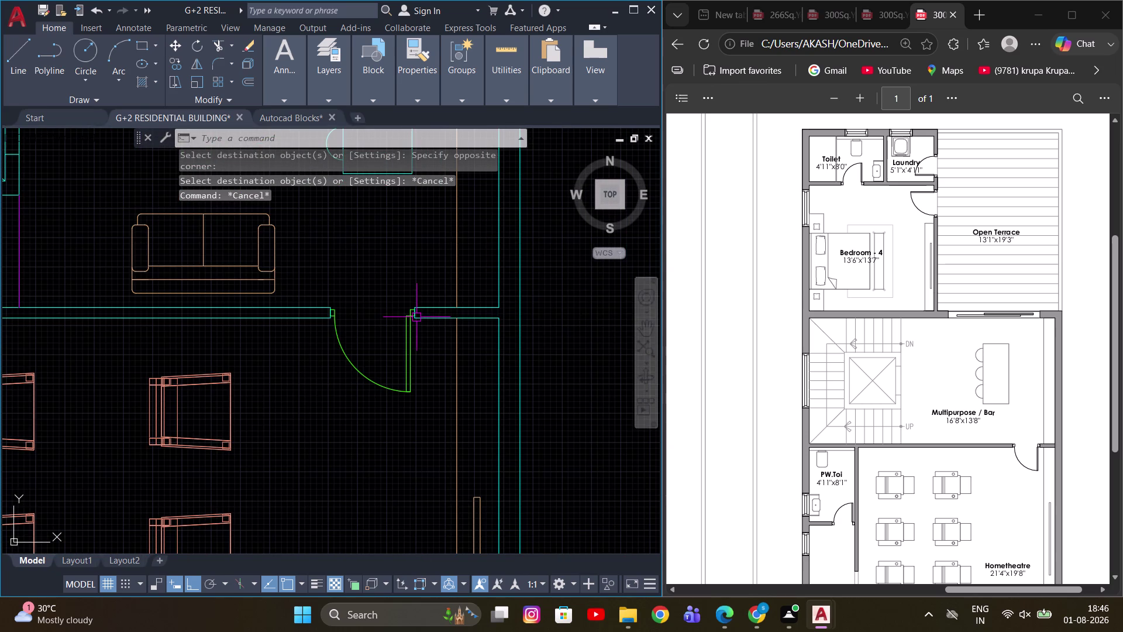
Pan to the other floor plan and select the window lines in its top wall.
scroll(down, 3)
middle_drag(232, 330, 396, 408)
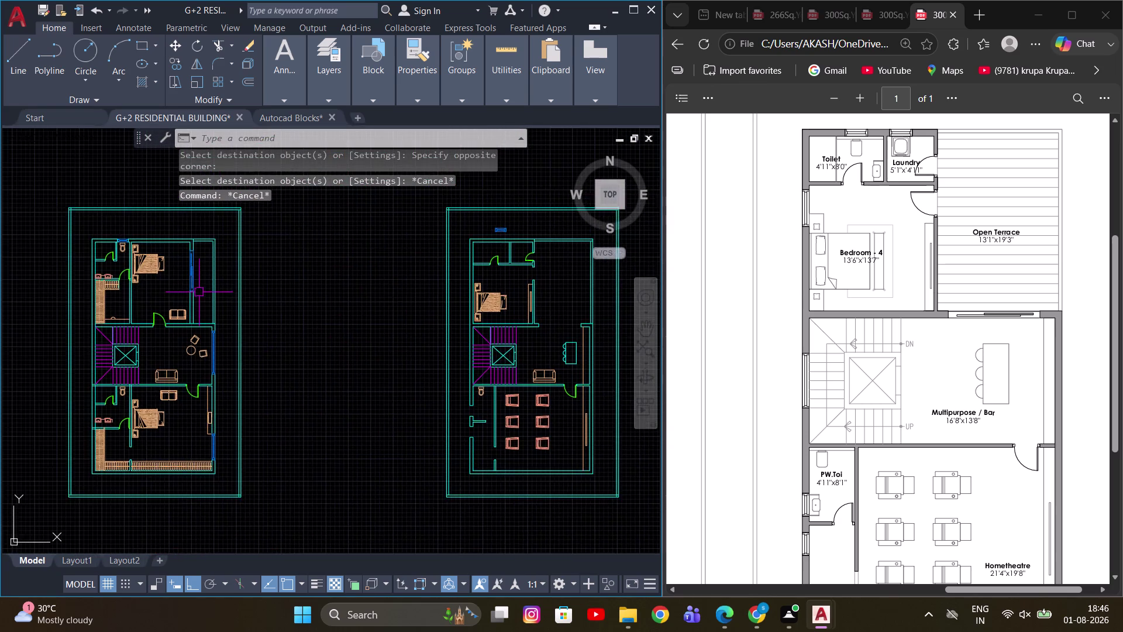
middle_drag(204, 290, 607, 299)
scroll(up, 3)
scroll(down, 3)
scroll(up, 3)
middle_drag(140, 294, 379, 291)
scroll(up, 3)
scroll(down, 3)
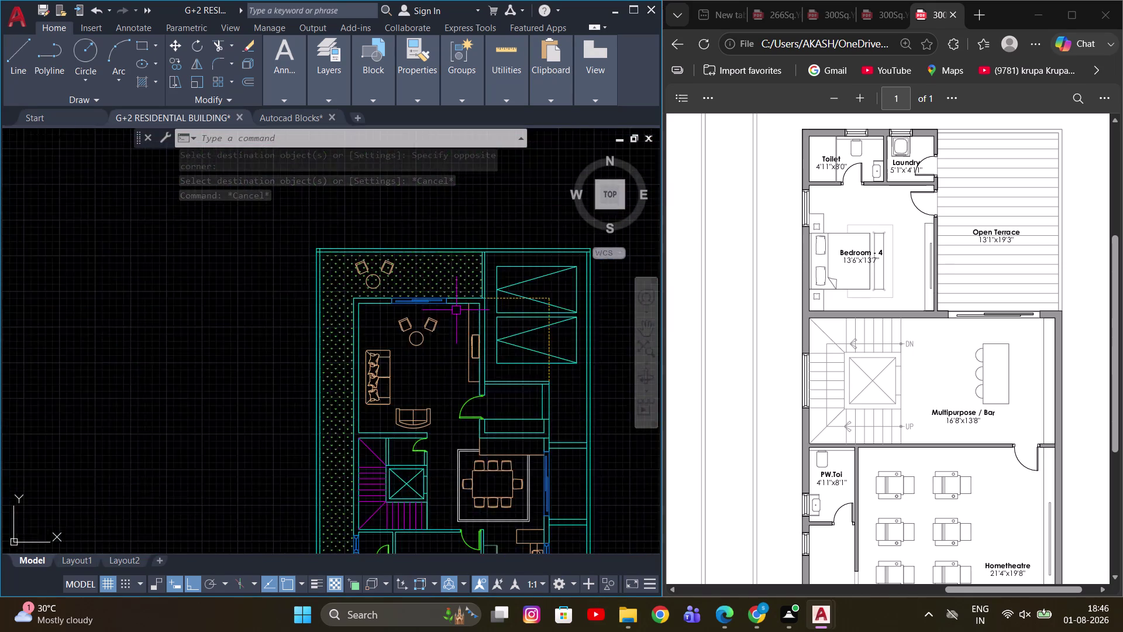
scroll(down, 3)
scroll(up, 3)
drag(480, 336, 463, 320)
click(303, 268)
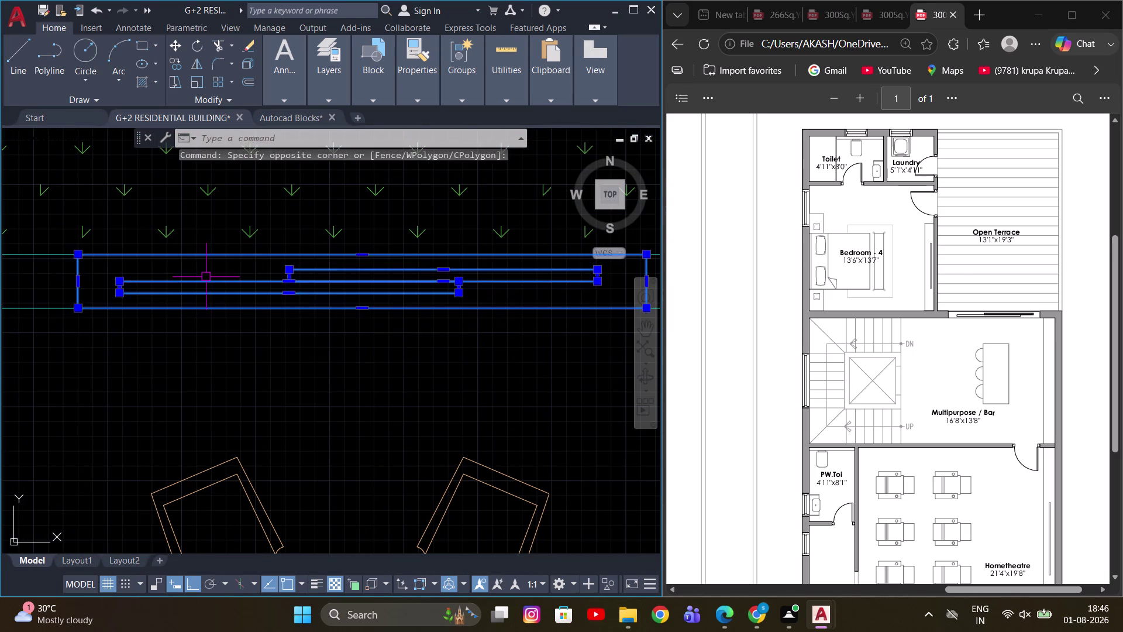
middle_drag(154, 272, 238, 309)
Copy the selected window onto the bar wall of the second floor plan.
key(v)
key(BackSpace)
key(c)
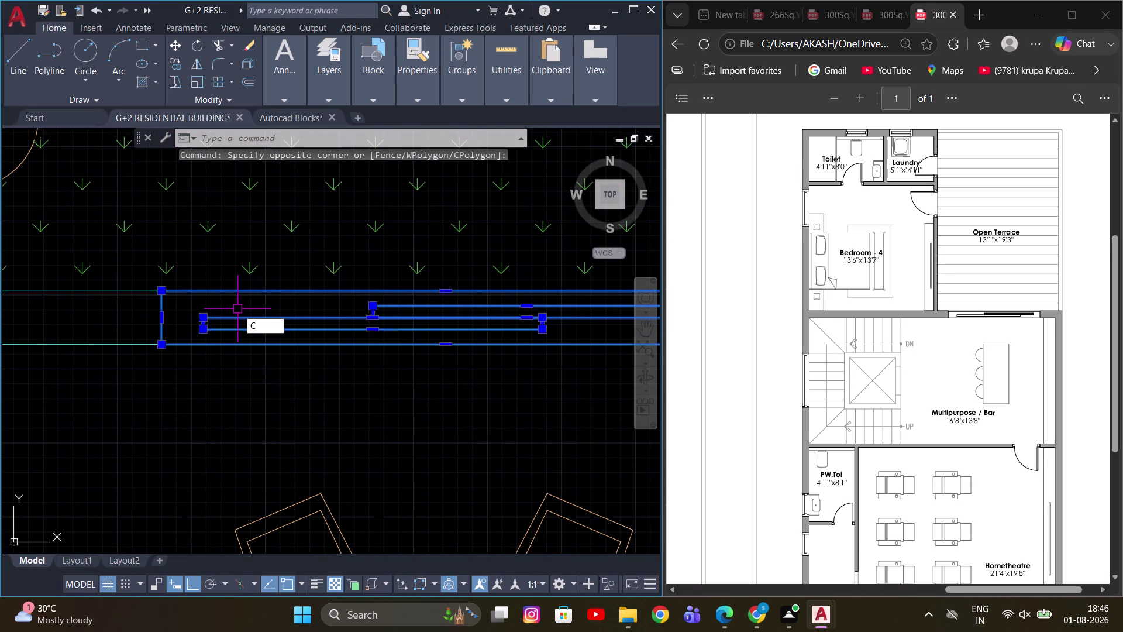
text(O)
key(space)
click(160, 339)
scroll(down, 3)
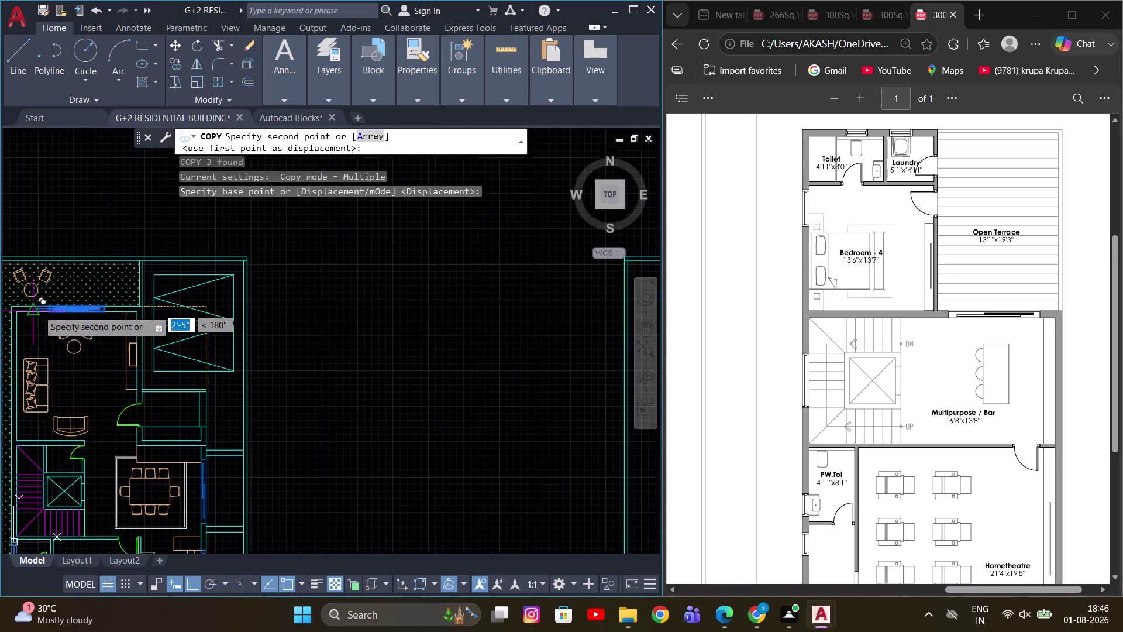
scroll(down, 3)
middle_drag(342, 313, 48, 329)
scroll(up, 3)
middle_drag(380, 350, 160, 350)
scroll(down, 3)
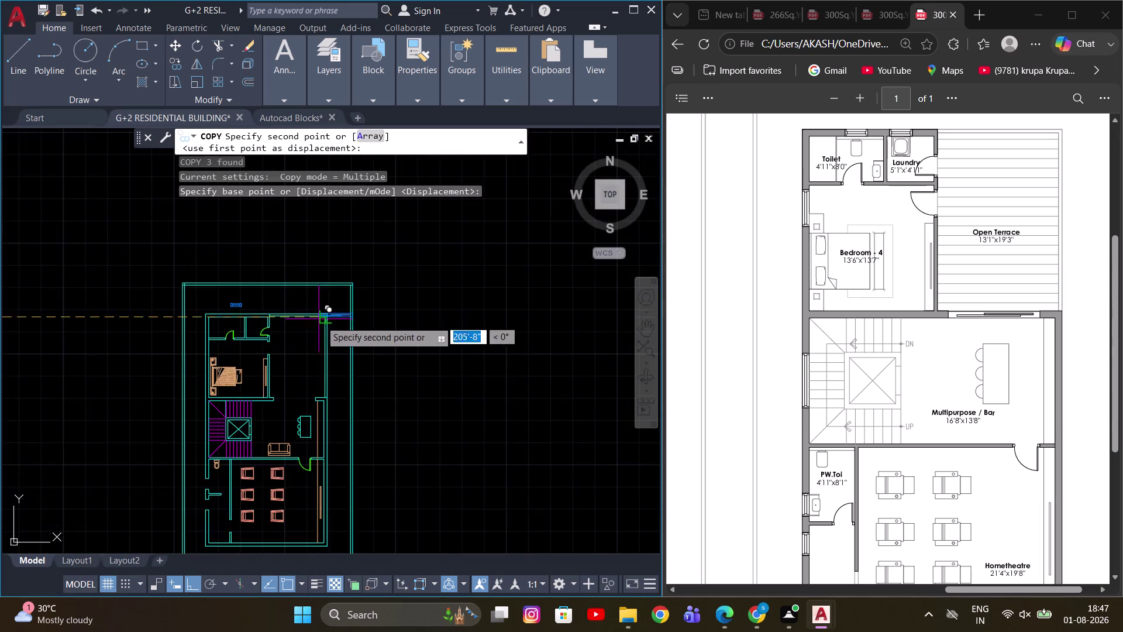
scroll(up, 3)
click(202, 456)
key(Escape)
Grip-stretch the copied window's end to widen it along the wall.
scroll(up, 3)
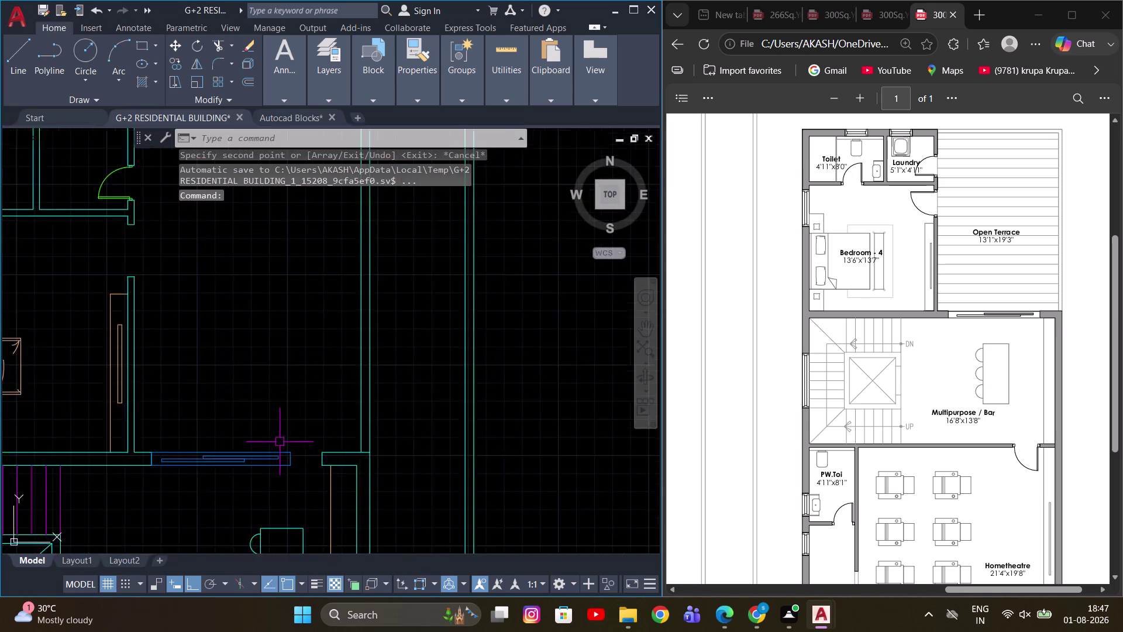
middle_drag(287, 417, 327, 370)
scroll(up, 3)
scroll(up, 3)
drag(359, 458, 357, 432)
click(319, 355)
click(340, 413)
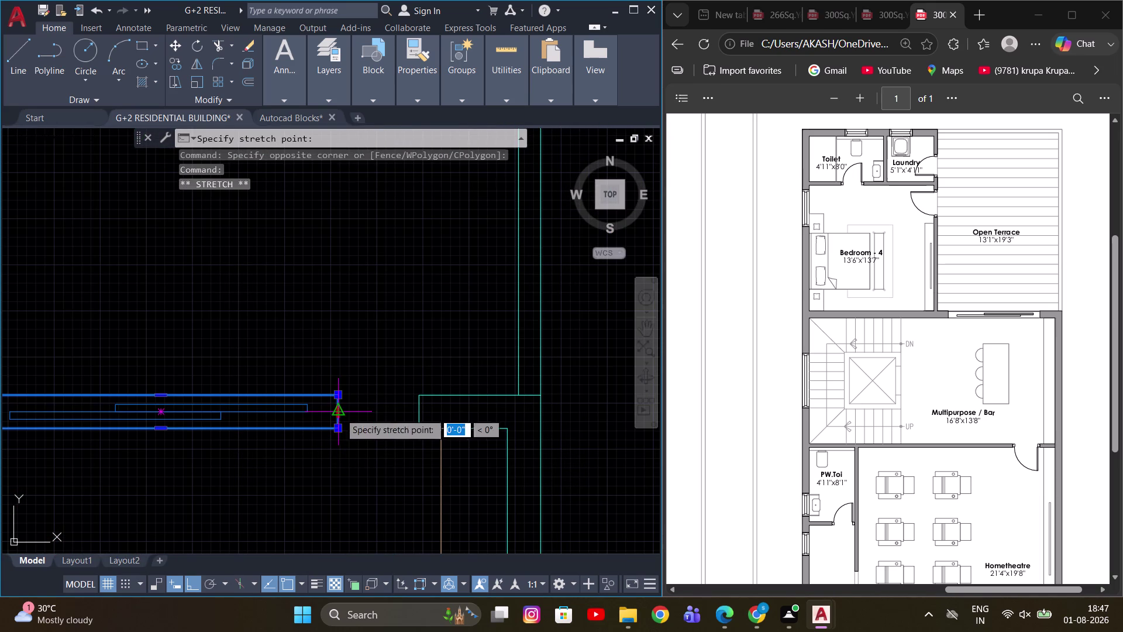
click(414, 412)
key(Escape)
Move the inner window pane against the wall corner.
middle_drag(209, 403, 365, 393)
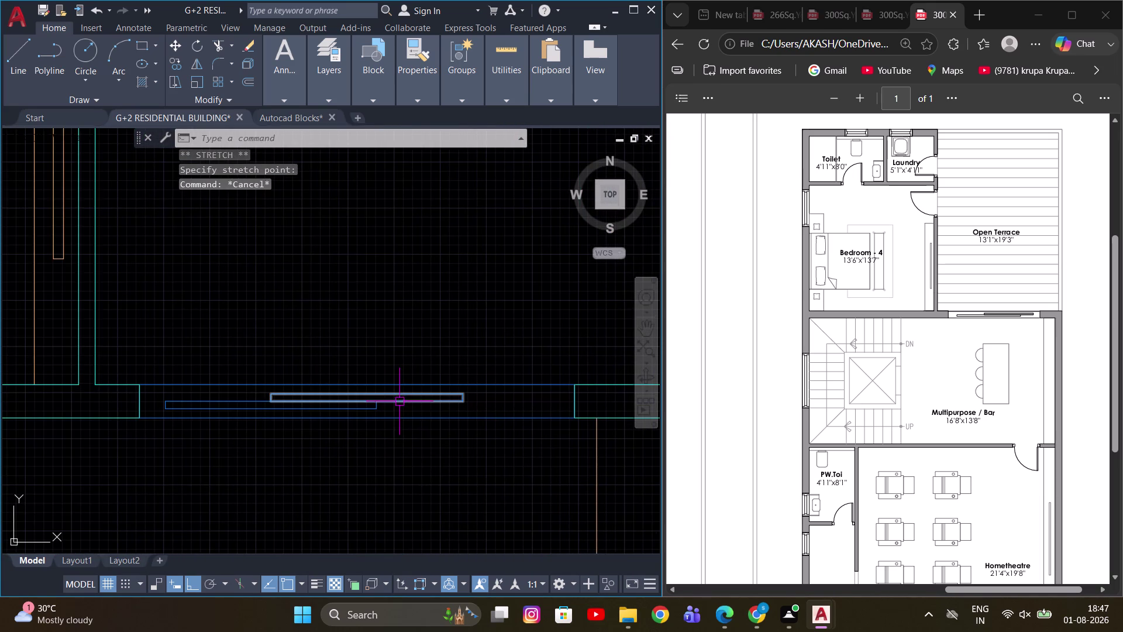
click(399, 402)
middle_drag(450, 397, 344, 392)
middle_drag(379, 407, 294, 406)
key(m)
key(space)
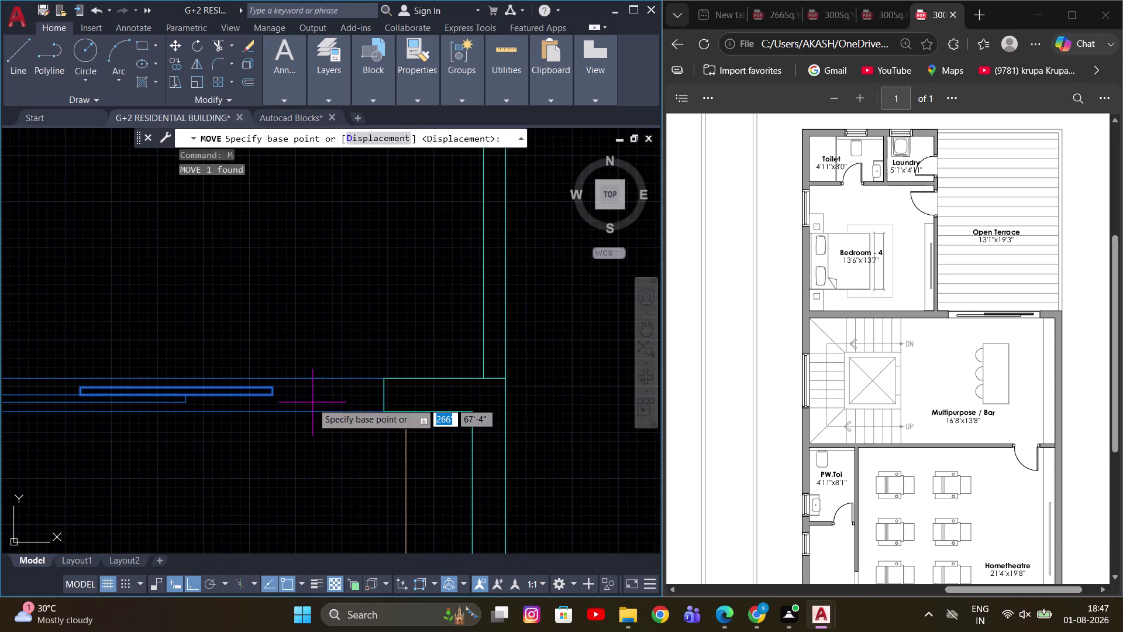
click(314, 401)
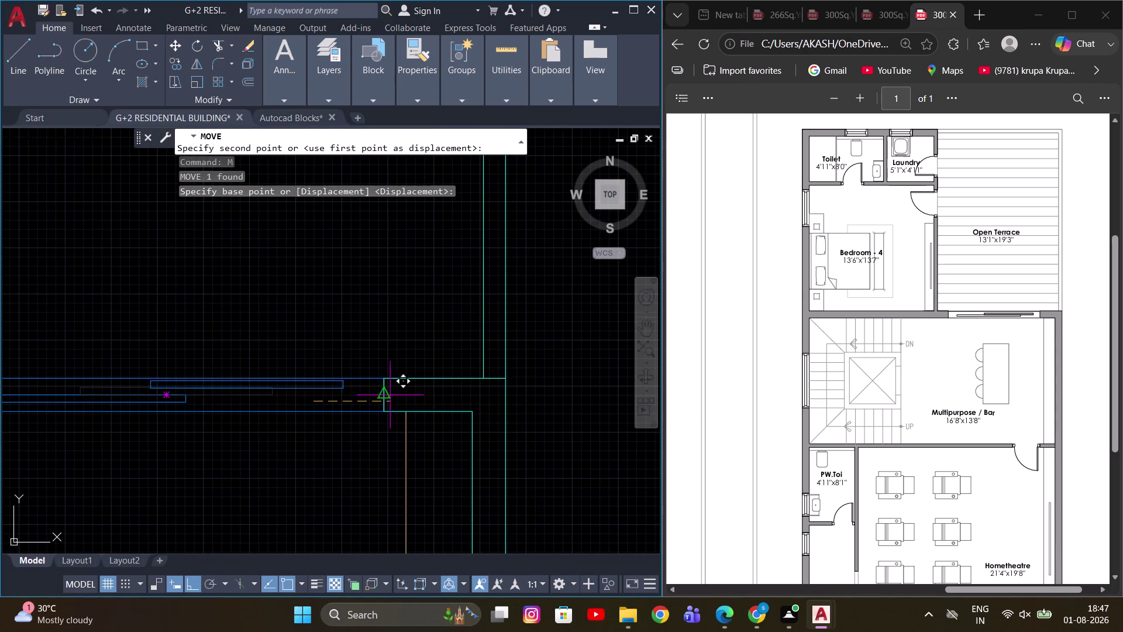
scroll(up, 3)
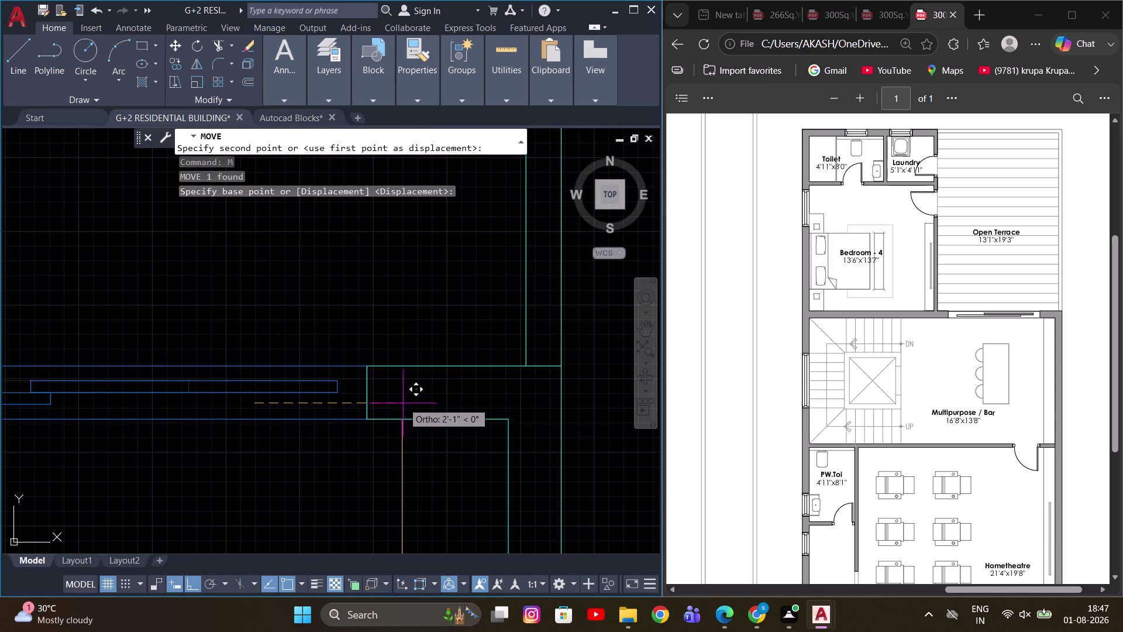
click(403, 403)
middle_drag(173, 399, 535, 424)
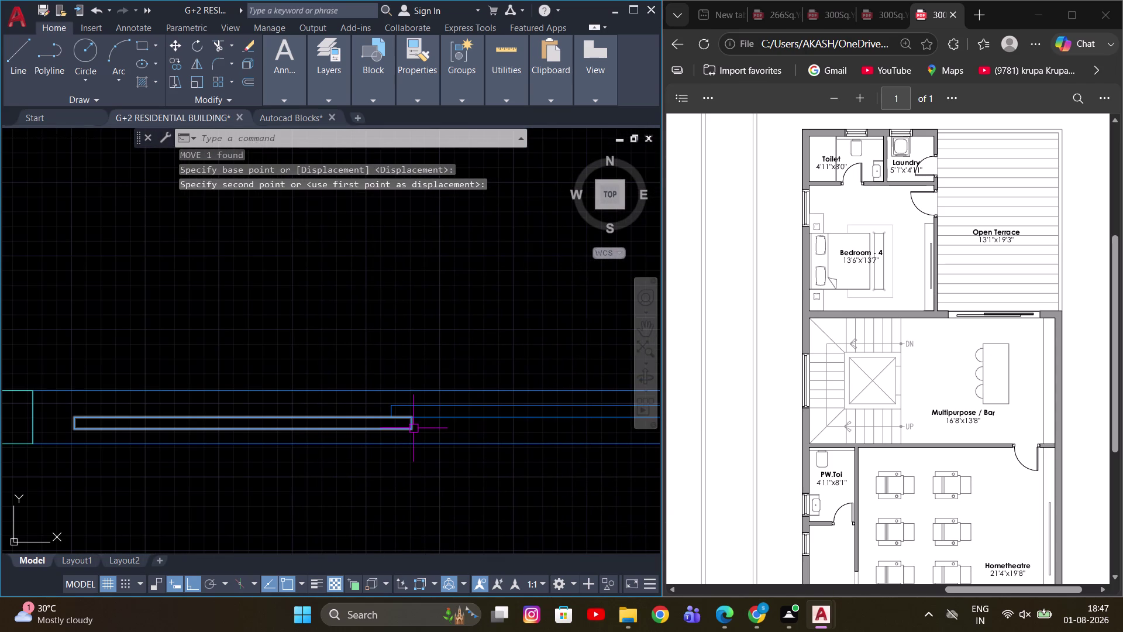
Stretch the pane to the wall edge and adjust the outer window lines.
click(413, 428)
scroll(up, 3)
click(406, 424)
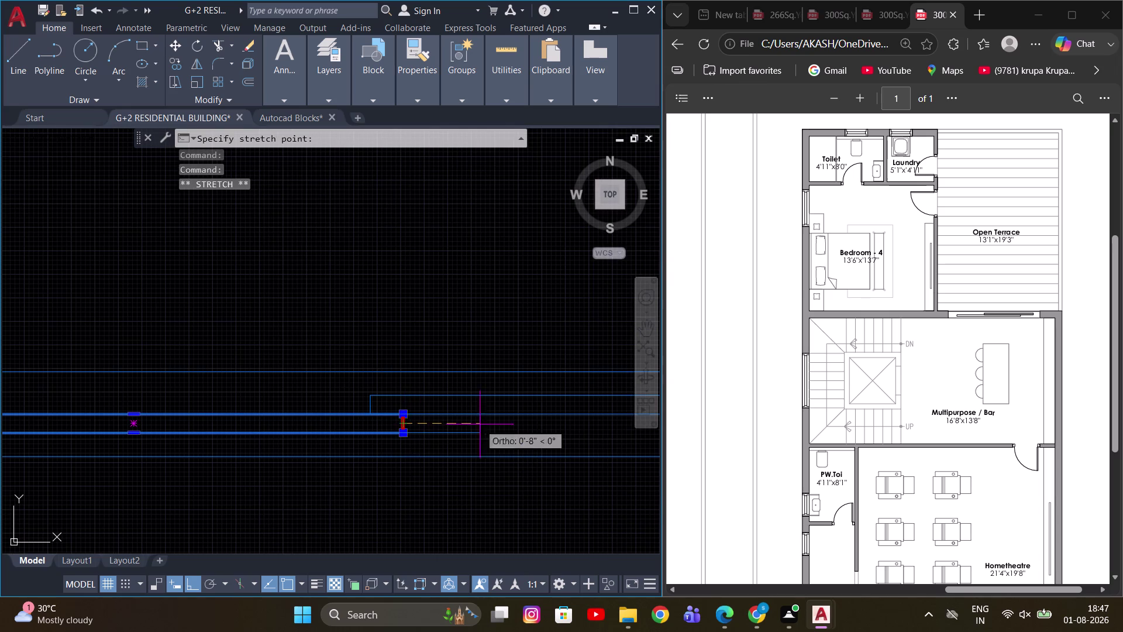
click(521, 423)
click(376, 406)
click(366, 407)
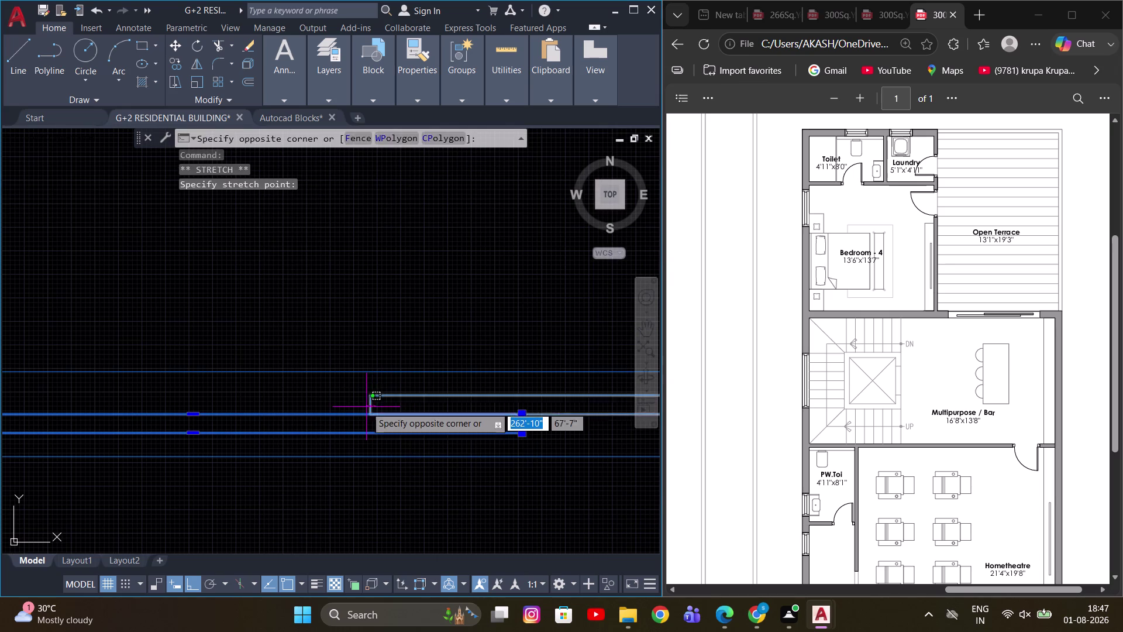
click(368, 406)
click(267, 406)
scroll(down, 3)
key(Escape)
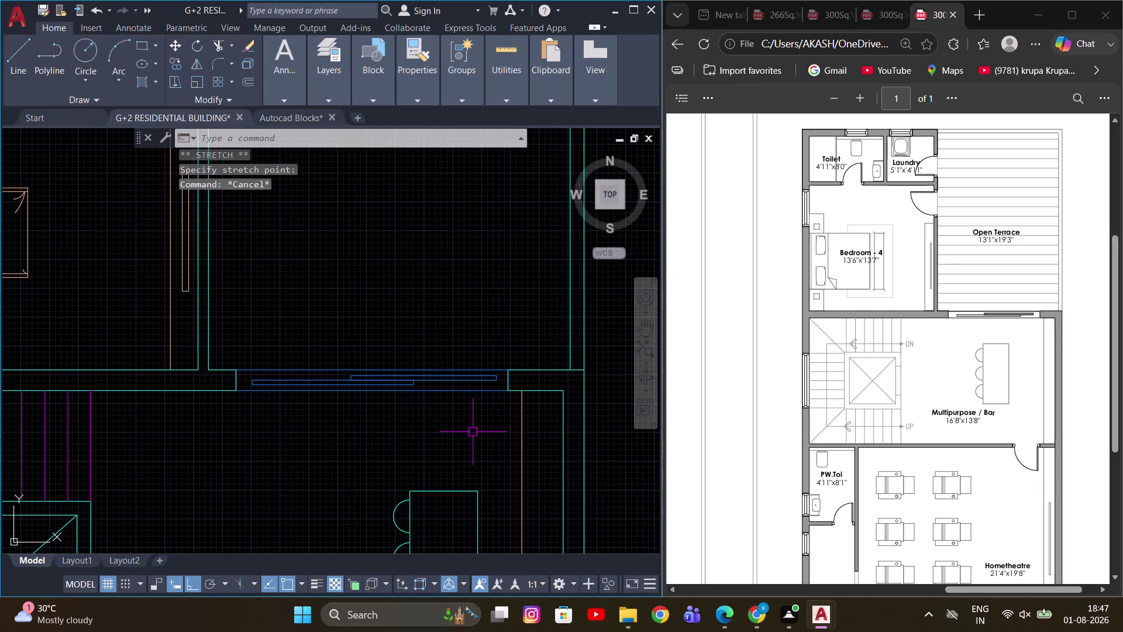
Cancel the stretch edits, pan toward the open terrace, and open the layer list.
scroll(up, 3)
scroll(down, 3)
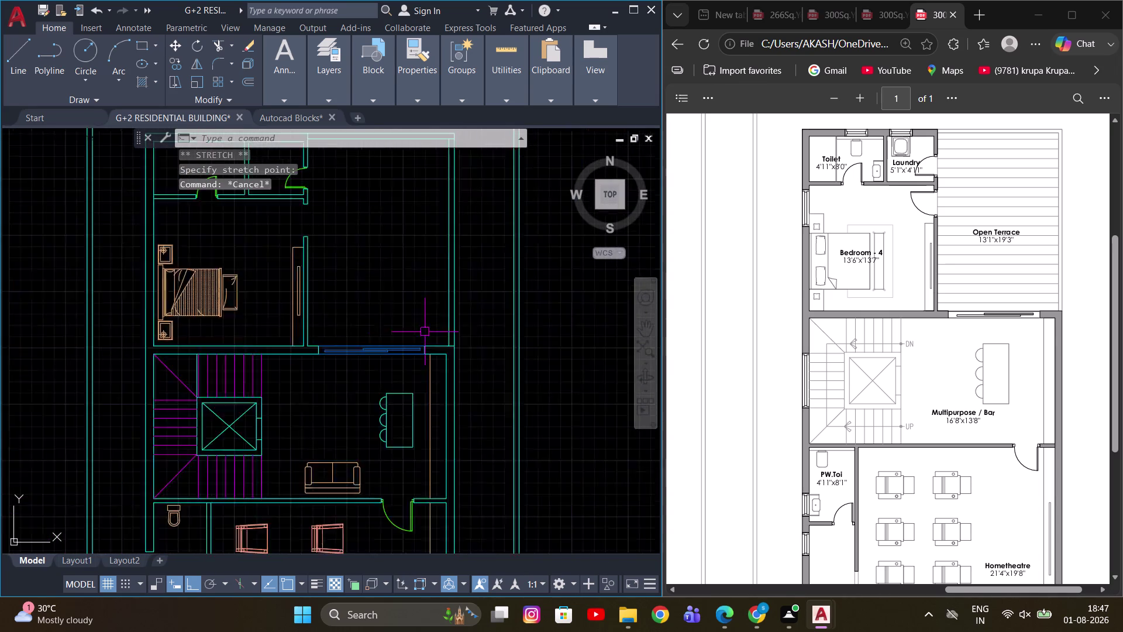
scroll(down, 3)
key(Escape)
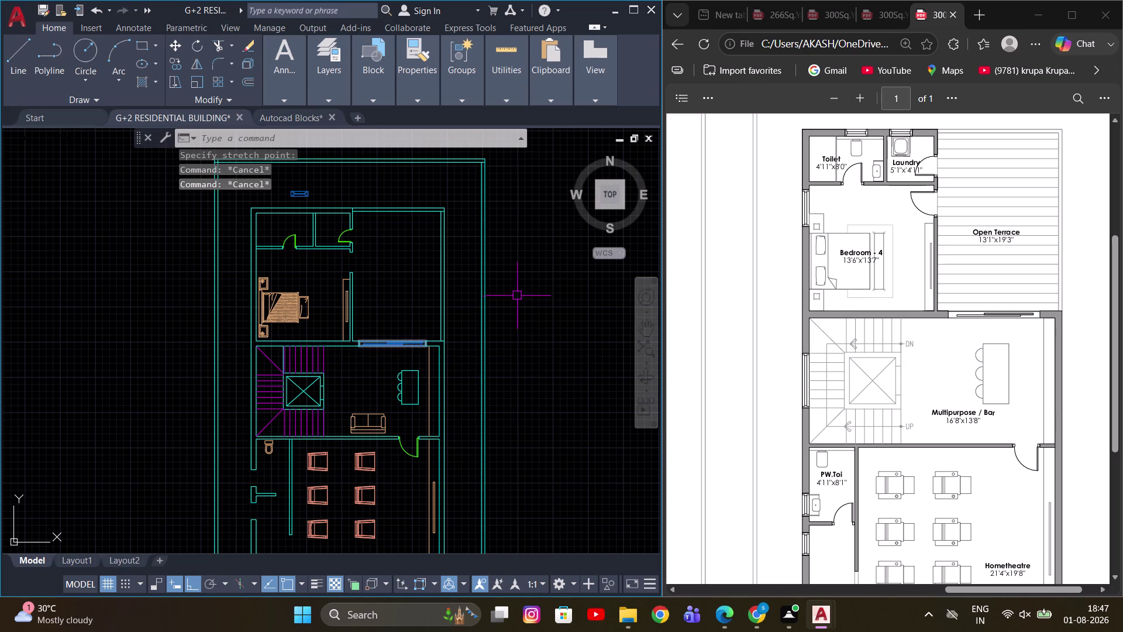
scroll(up, 3)
middle_drag(403, 355, 541, 385)
scroll(down, 3)
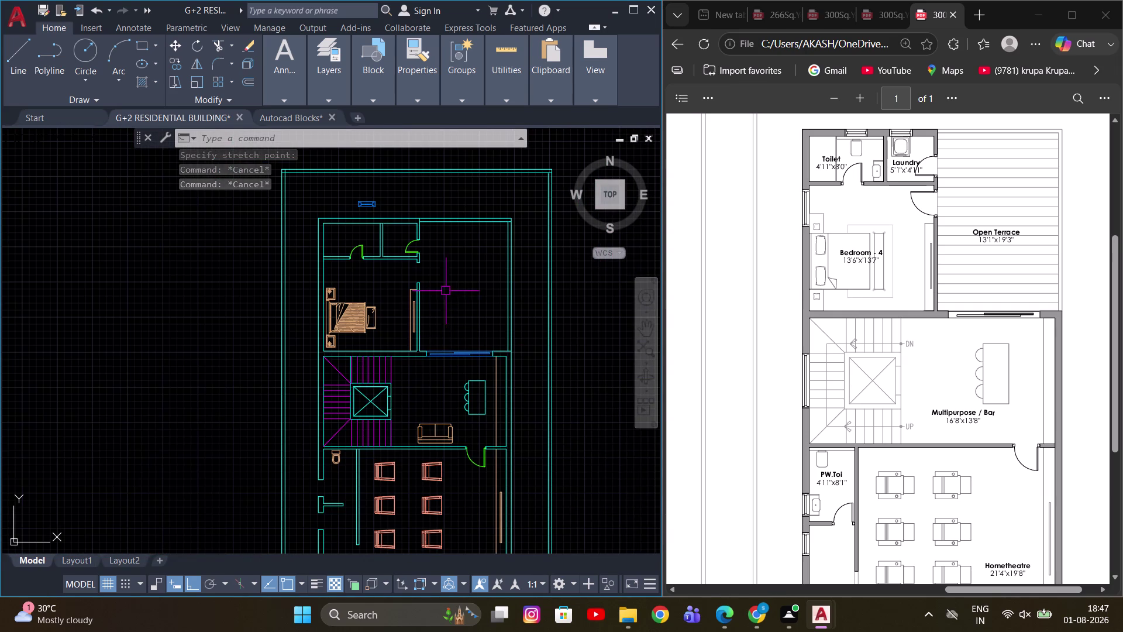
scroll(up, 3)
key(Escape)
scroll(up, 3)
middle_drag(452, 341, 398, 415)
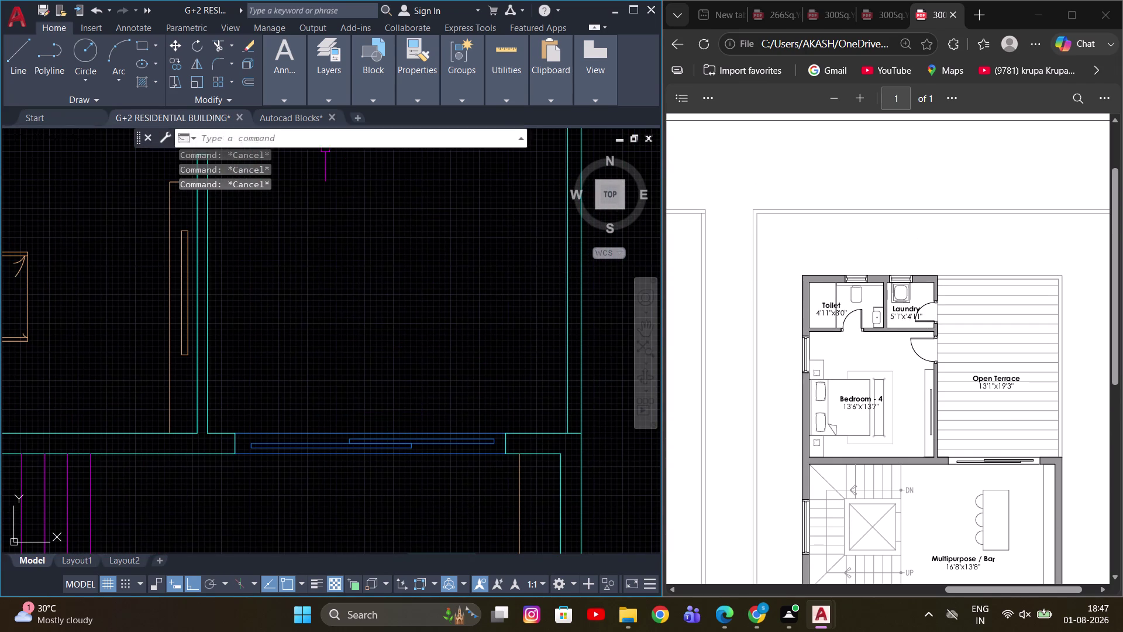
click(338, 100)
On the OPEN layer, draw a line along the terrace's lower edge to the right wall.
click(455, 117)
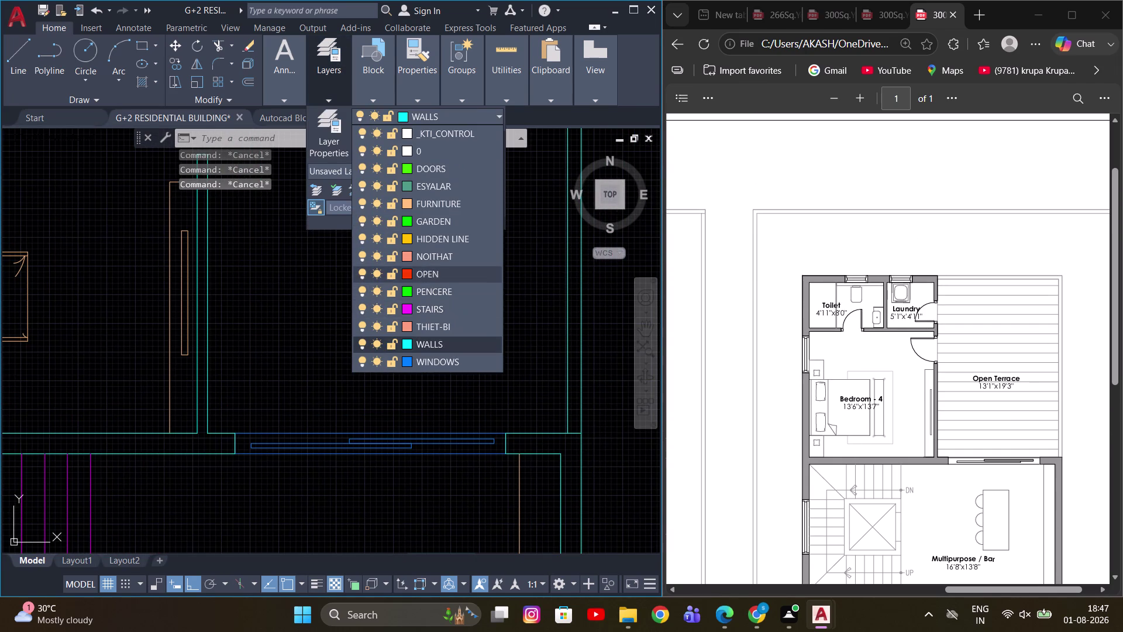
click(455, 275)
key(Escape)
middle_drag(314, 379, 284, 394)
text(L)
key(space)
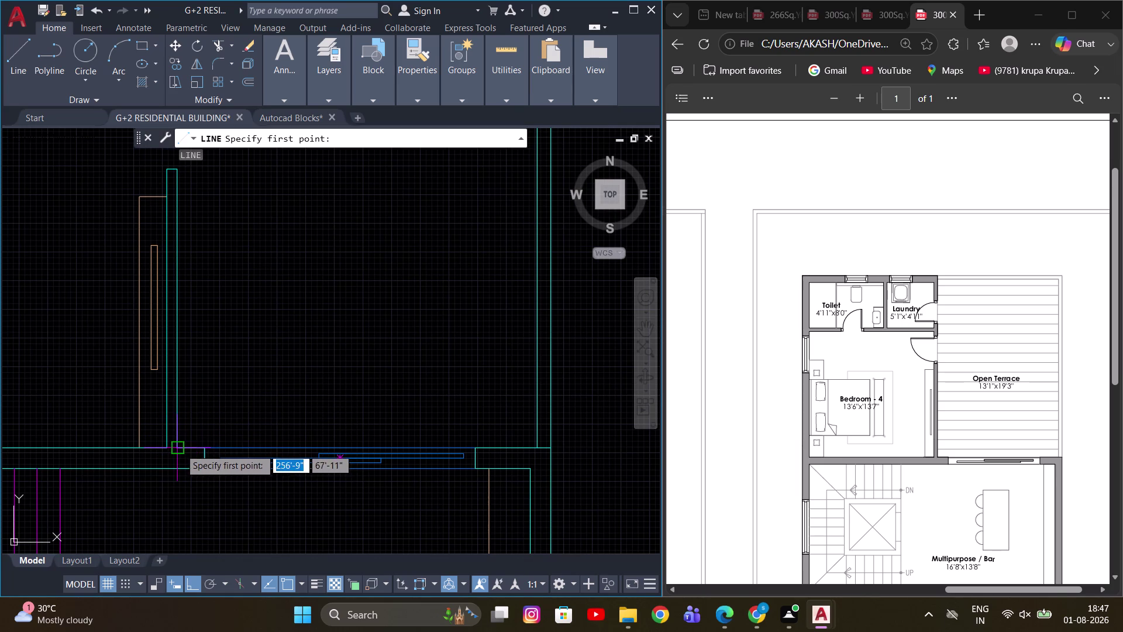
drag(177, 429, 186, 427)
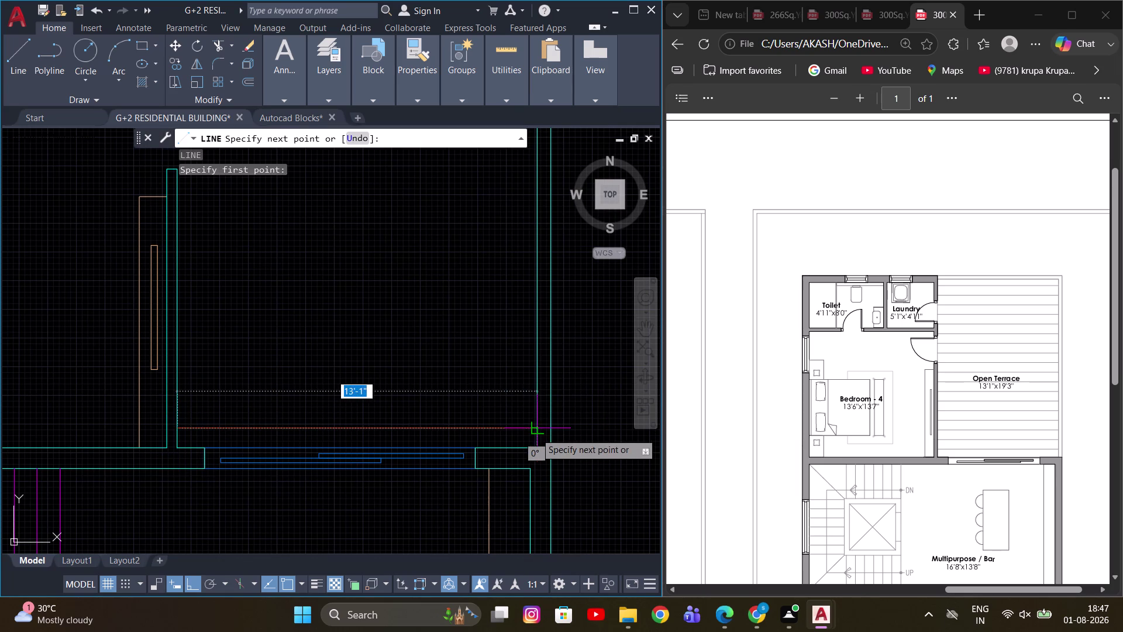
click(536, 433)
key(Escape)
Copy the terrace line from its lower-left corner base point using the Array option.
drag(444, 411, 369, 444)
click(348, 441)
key(c)
key(o)
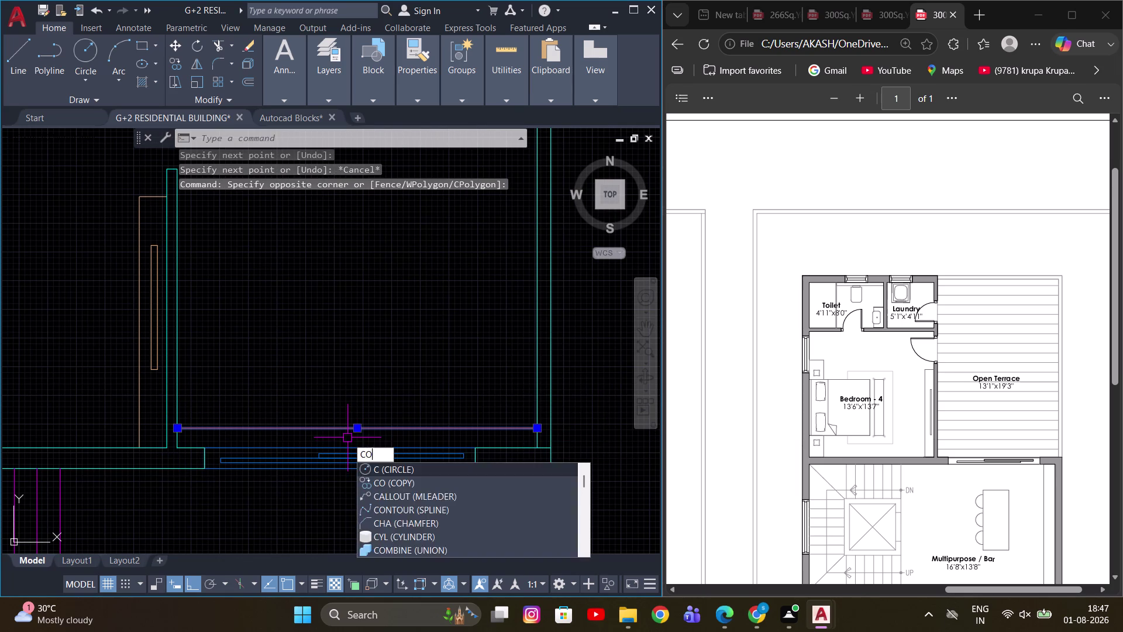
key(space)
click(174, 431)
scroll(down, 3)
middle_drag(234, 260, 242, 382)
text(A)
key(space)
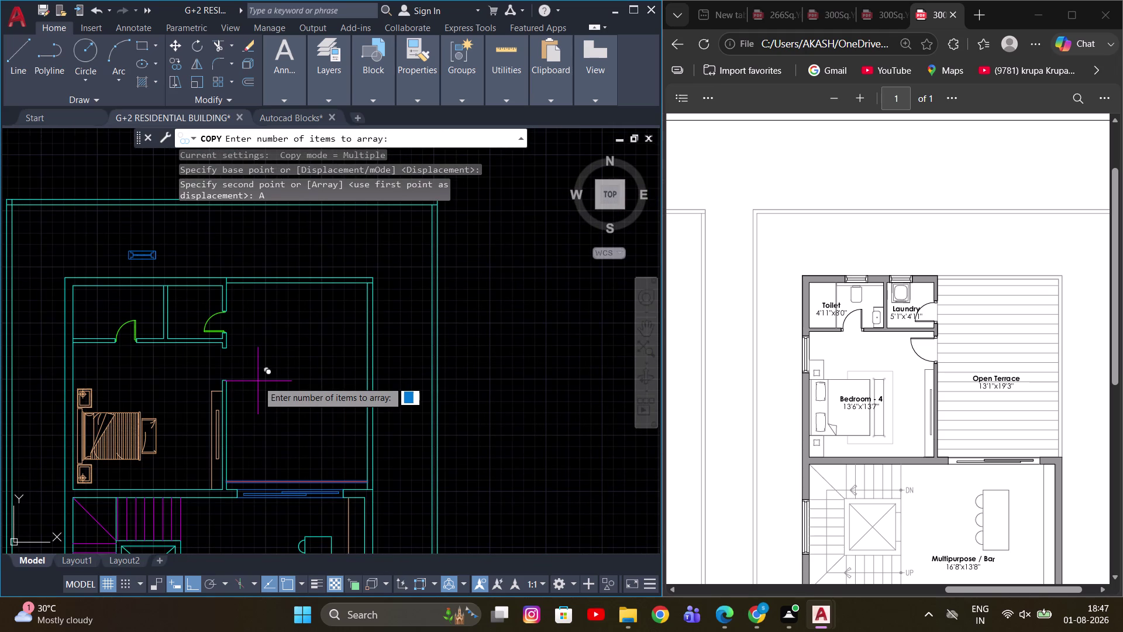
Array 20 fitted copies of the line up to the terrace's top wall.
key(2)
key(0)
key(Return)
key(d)
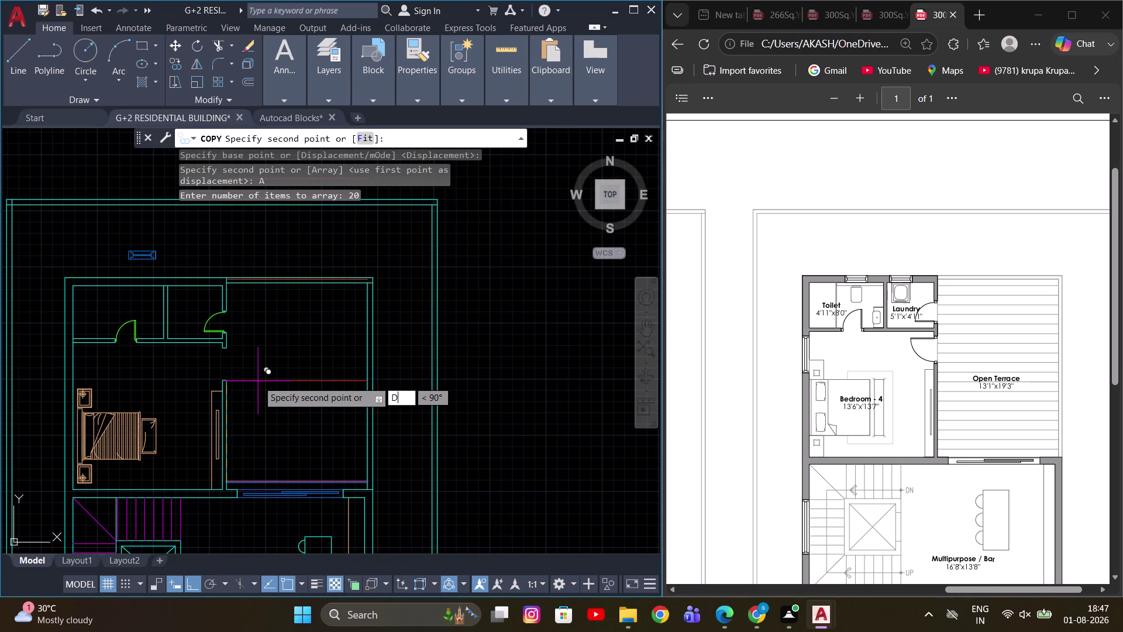
key(BackSpace)
key(f)
key(space)
scroll(up, 3)
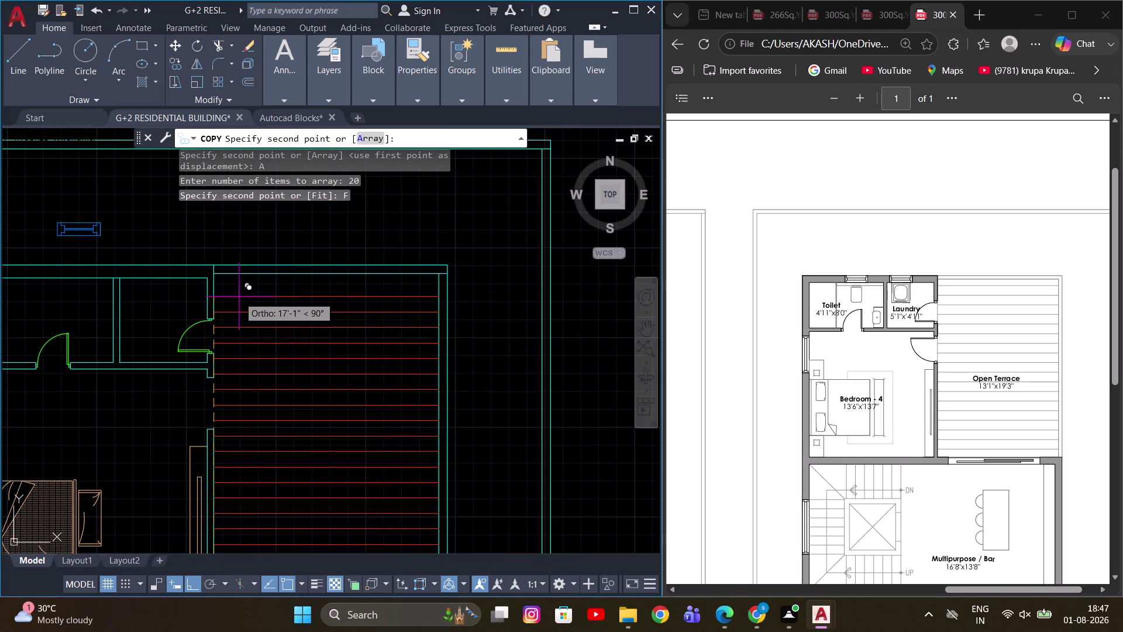
scroll(up, 3)
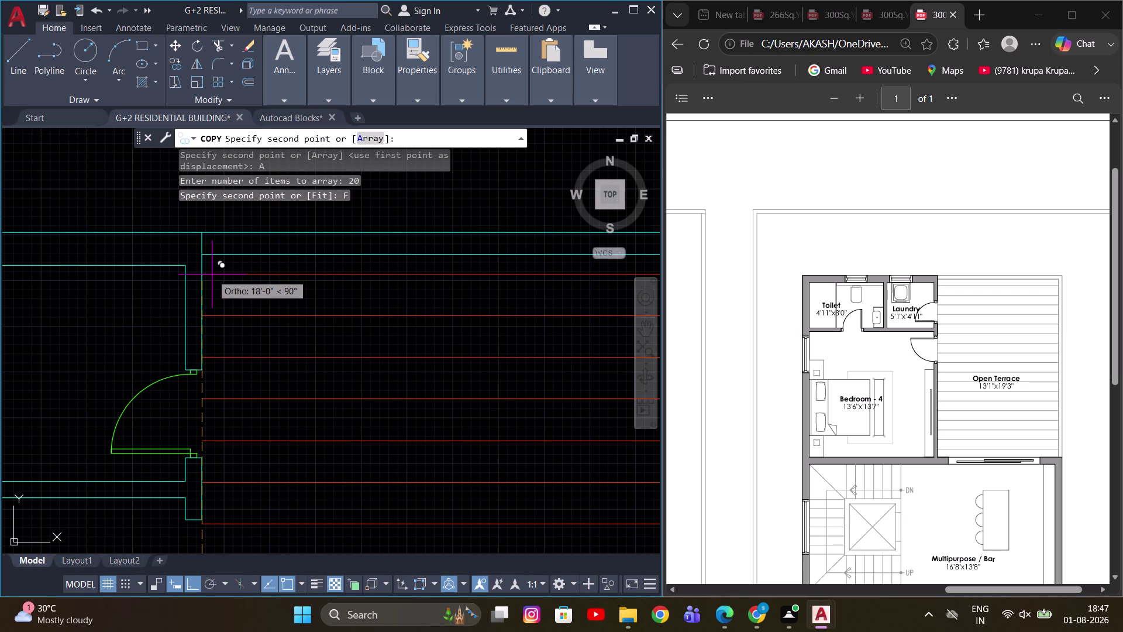
click(204, 282)
key(Escape)
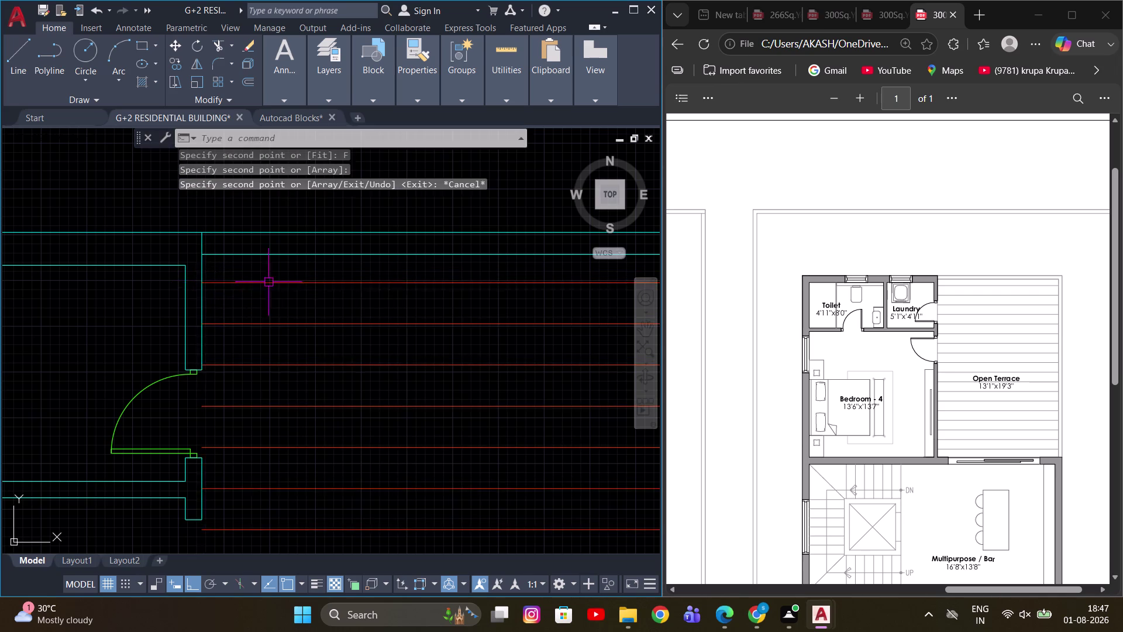
End the copy, review the terrace slats, and start a new LINE command.
scroll(down, 3)
middle_drag(388, 353, 513, 367)
key(Escape)
scroll(up, 3)
middle_drag(366, 338, 440, 353)
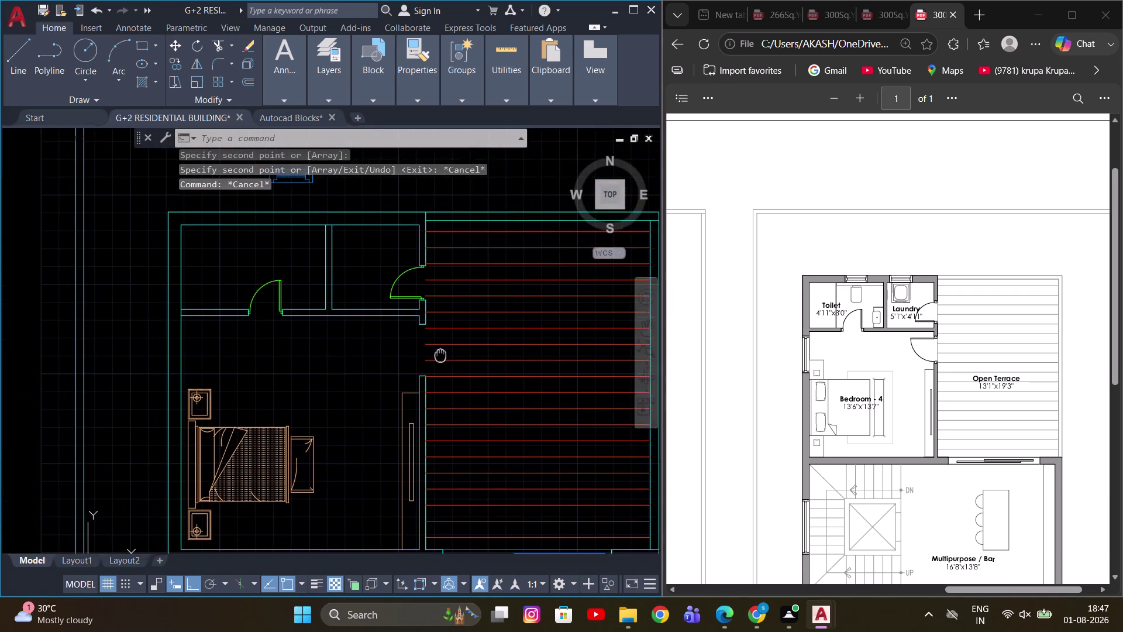
middle_drag(440, 354, 442, 357)
key(Escape)
scroll(up, 3)
key(l)
key(space)
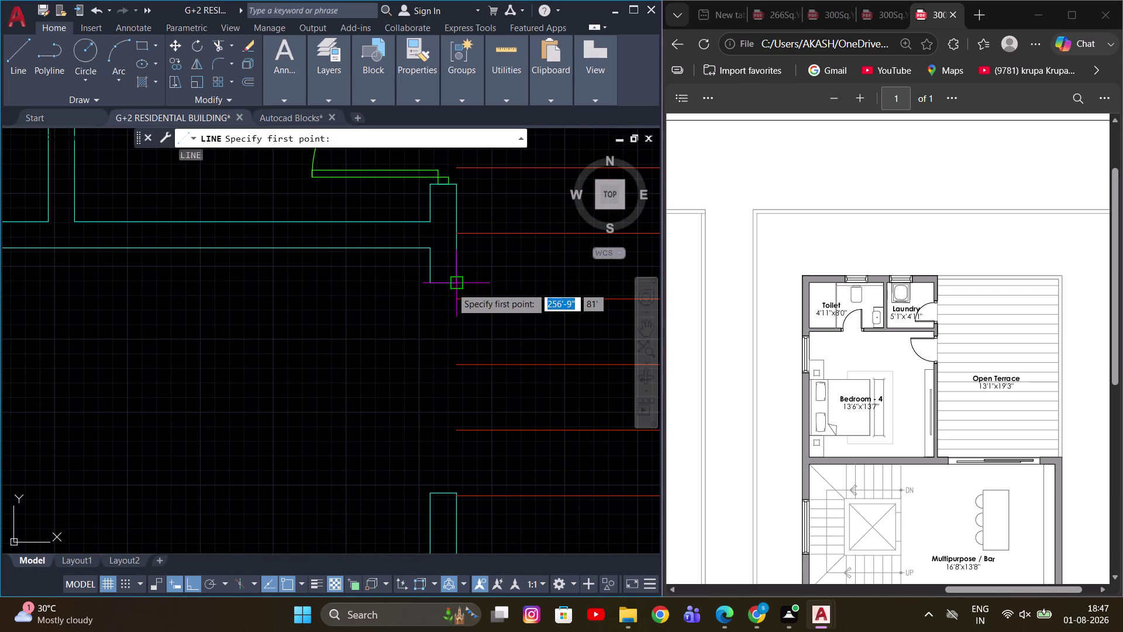
click(452, 285)
drag(457, 496, 463, 485)
key(Escape)
scroll(down, 3)
middle_drag(501, 344, 372, 329)
scroll(up, 3)
middle_drag(373, 243, 402, 277)
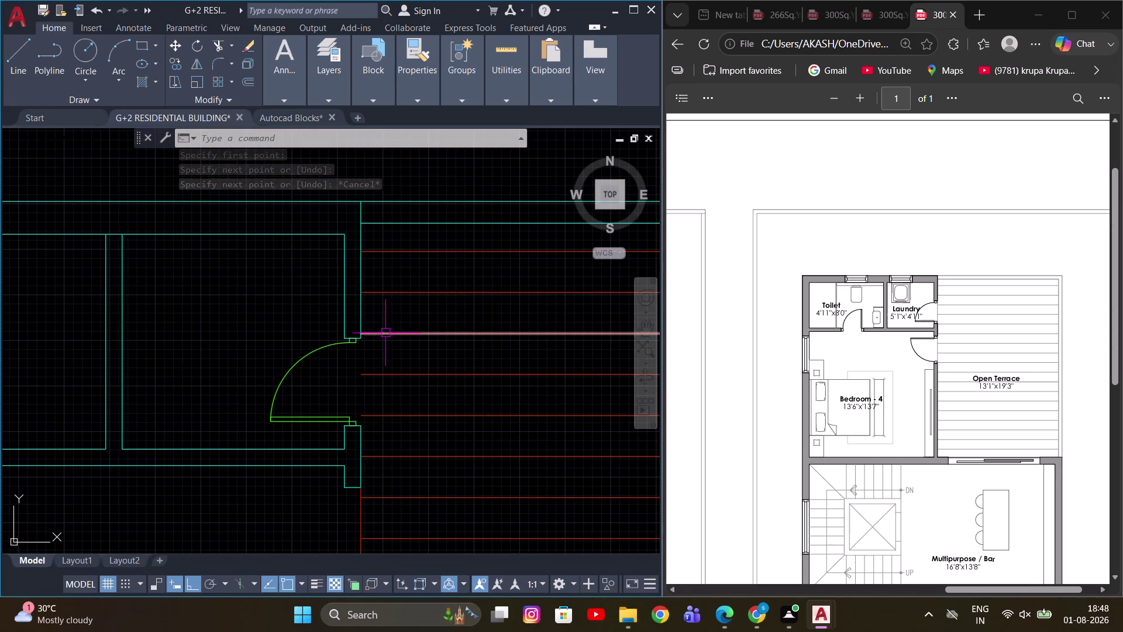
key(Escape)
scroll(up, 3)
scroll(down, 3)
text(L)
key(space)
click(400, 334)
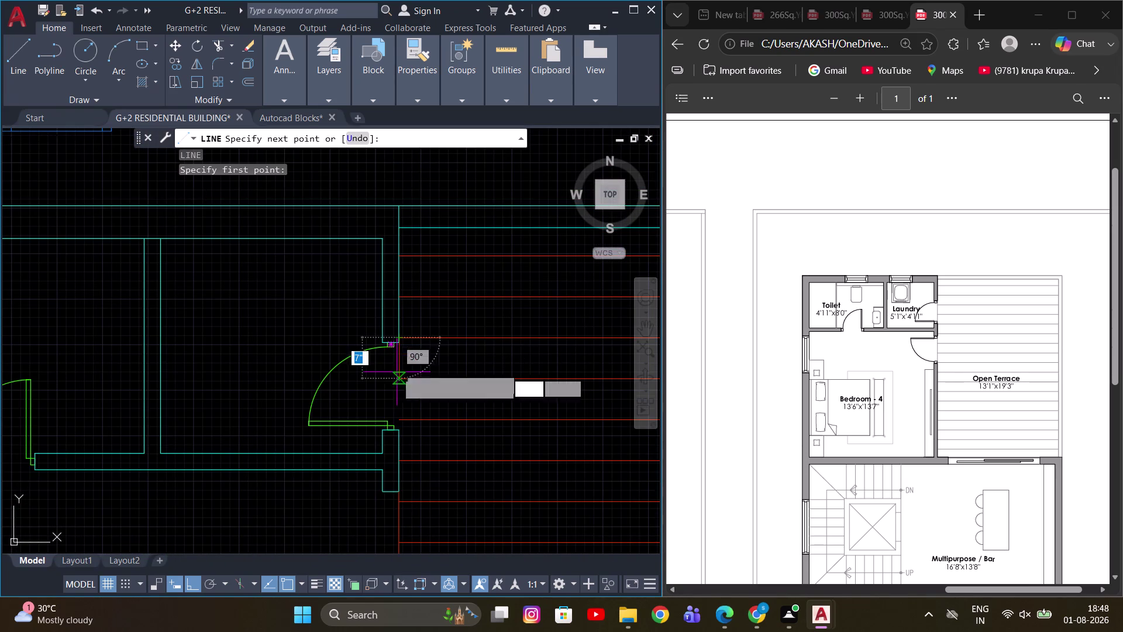
click(402, 431)
key(Escape)
scroll(down, 3)
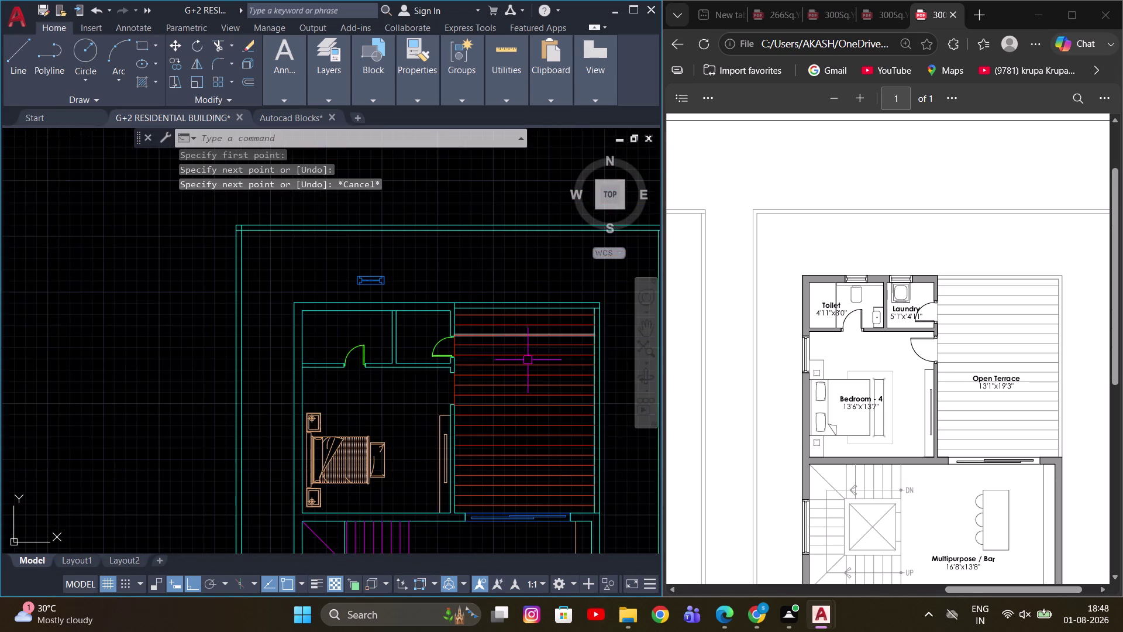
middle_drag(530, 361, 479, 329)
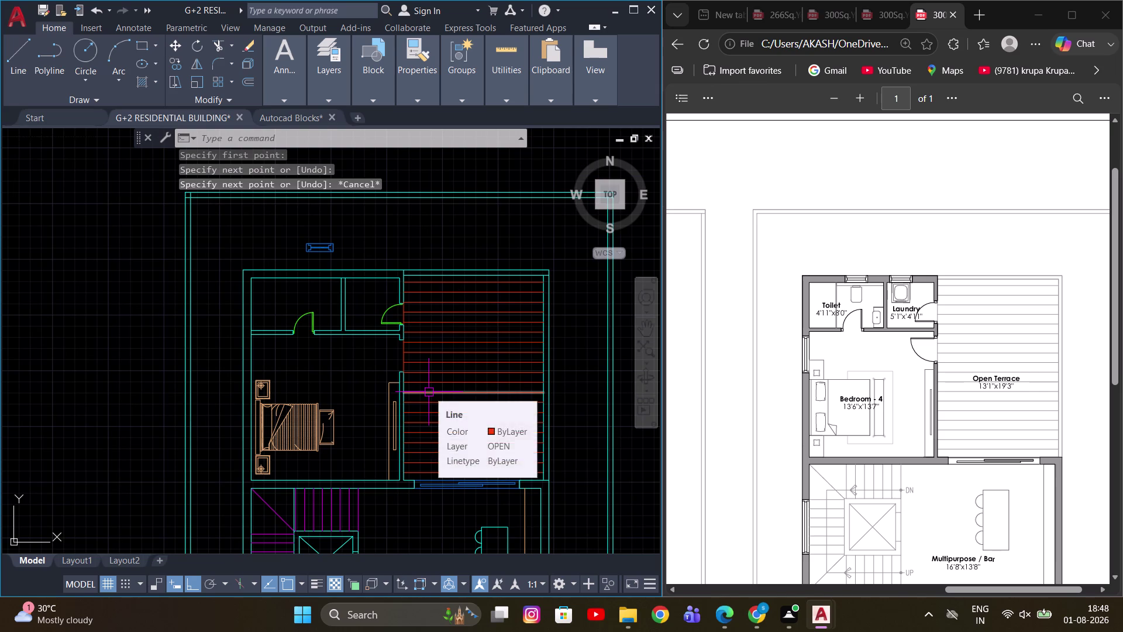
scroll(down, 3)
middle_drag(432, 329, 407, 314)
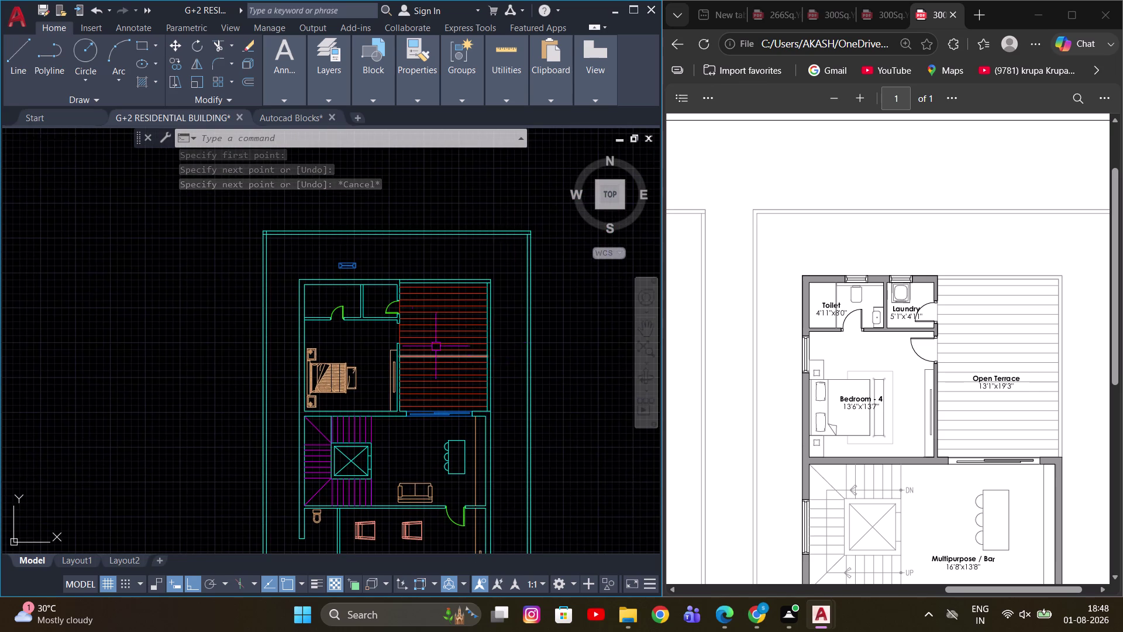
scroll(up, 3)
middle_drag(463, 350, 449, 309)
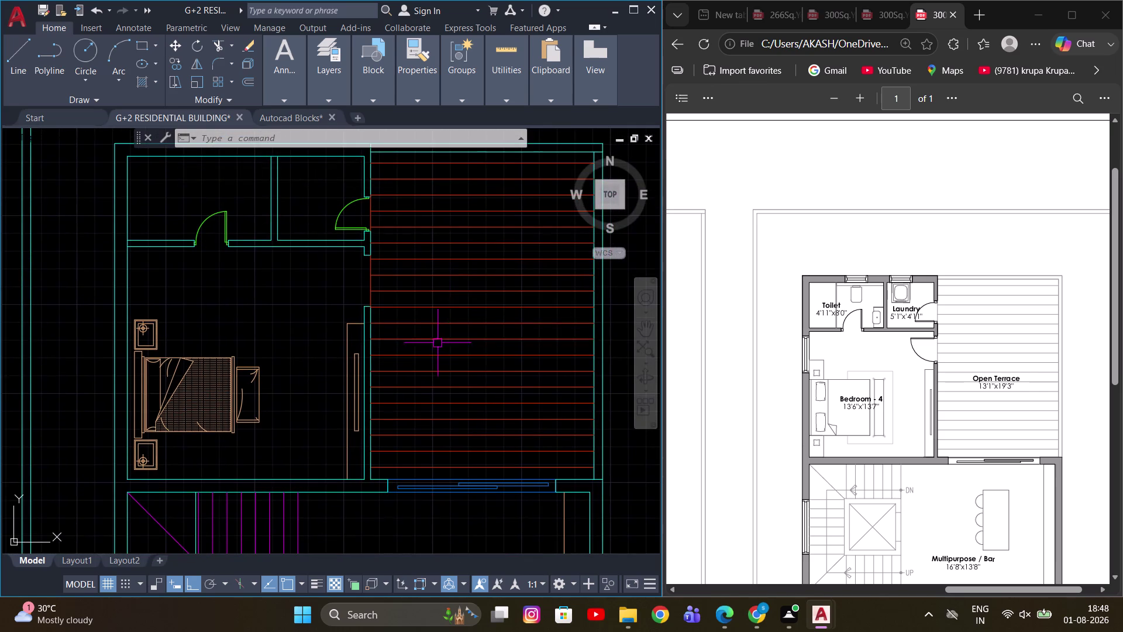
scroll(down, 3)
scroll(up, 3)
middle_drag(402, 321, 466, 331)
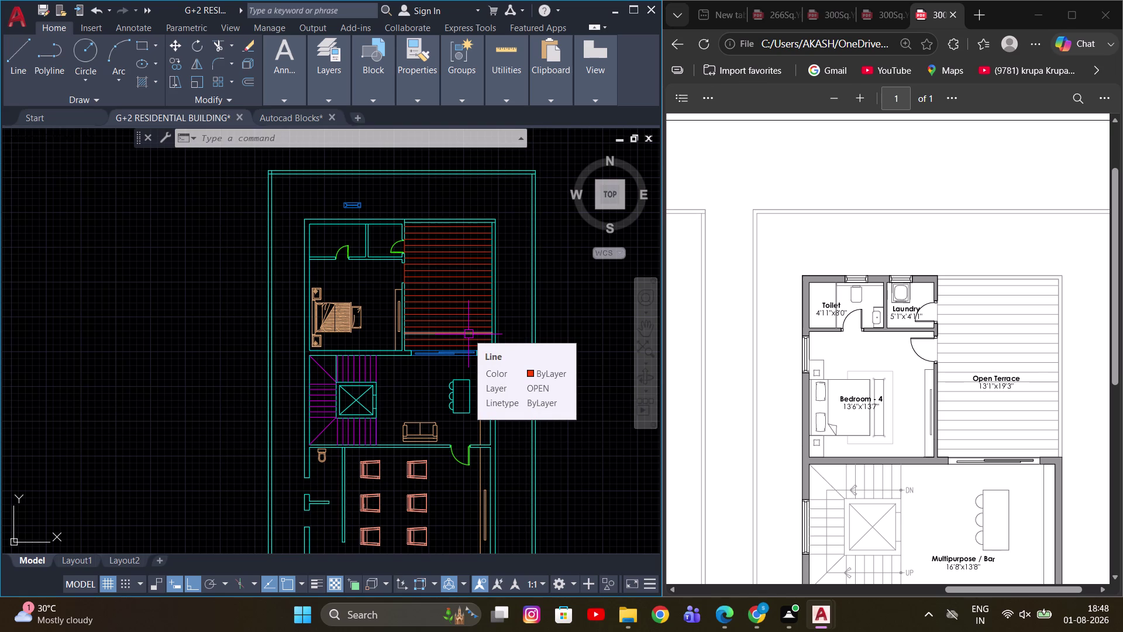
scroll(down, 3)
Window-select the old reference plan and erase it with E.
middle_drag(399, 313, 424, 296)
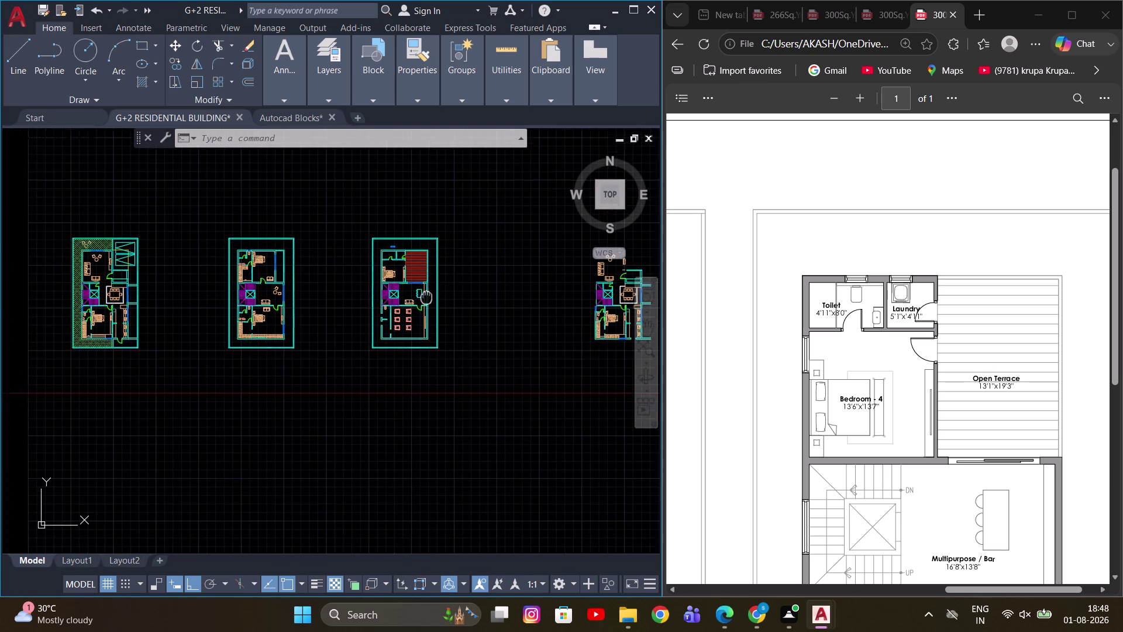
middle_drag(423, 296, 426, 296)
middle_drag(435, 292, 136, 315)
scroll(up, 3)
drag(262, 204, 298, 240)
click(535, 486)
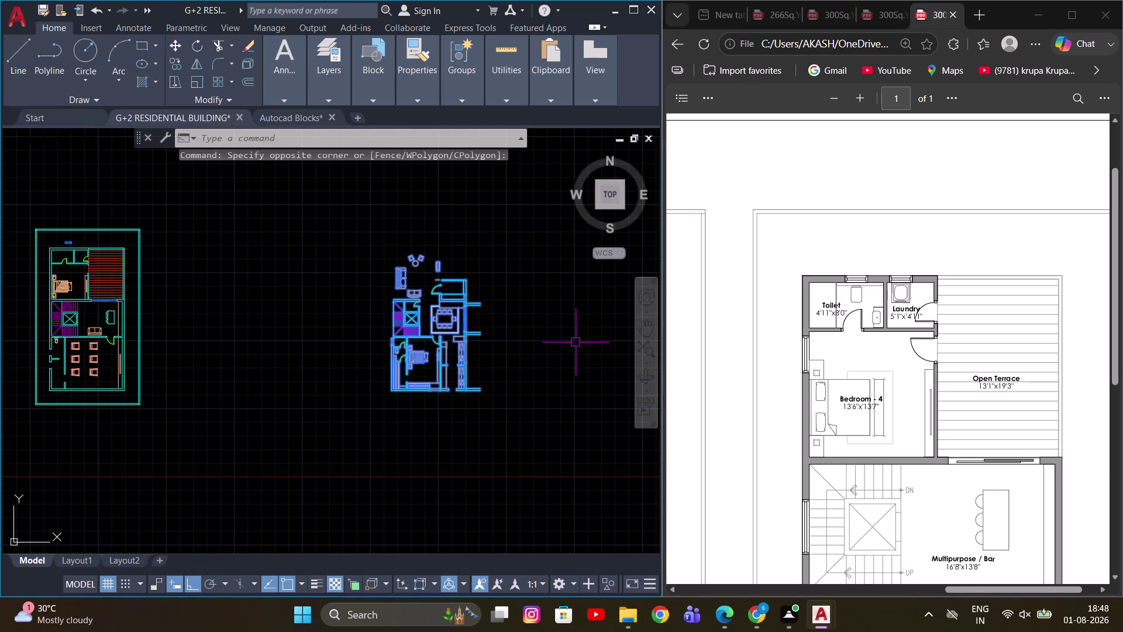
text(E)
key(space)
Pan and zoom over the remaining plans, including the ground floor plan.
scroll(down, 3)
middle_drag(445, 335, 495, 335)
scroll(up, 3)
middle_drag(409, 333, 367, 371)
scroll(up, 3)
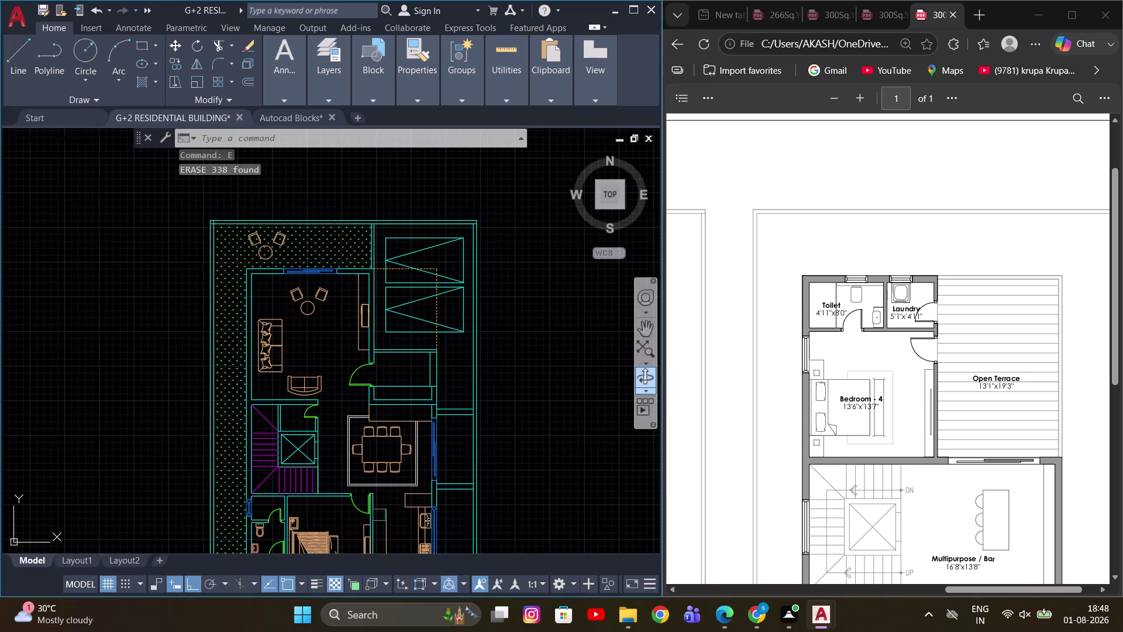
middle_drag(323, 326, 283, 313)
scroll(down, 3)
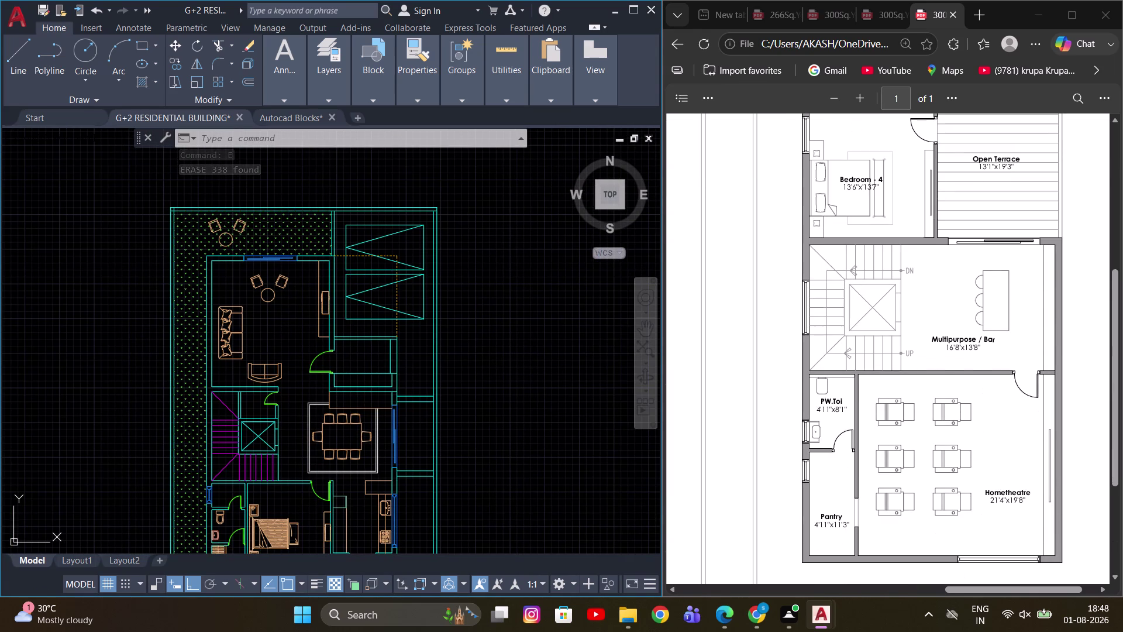
drag(978, 592, 772, 589)
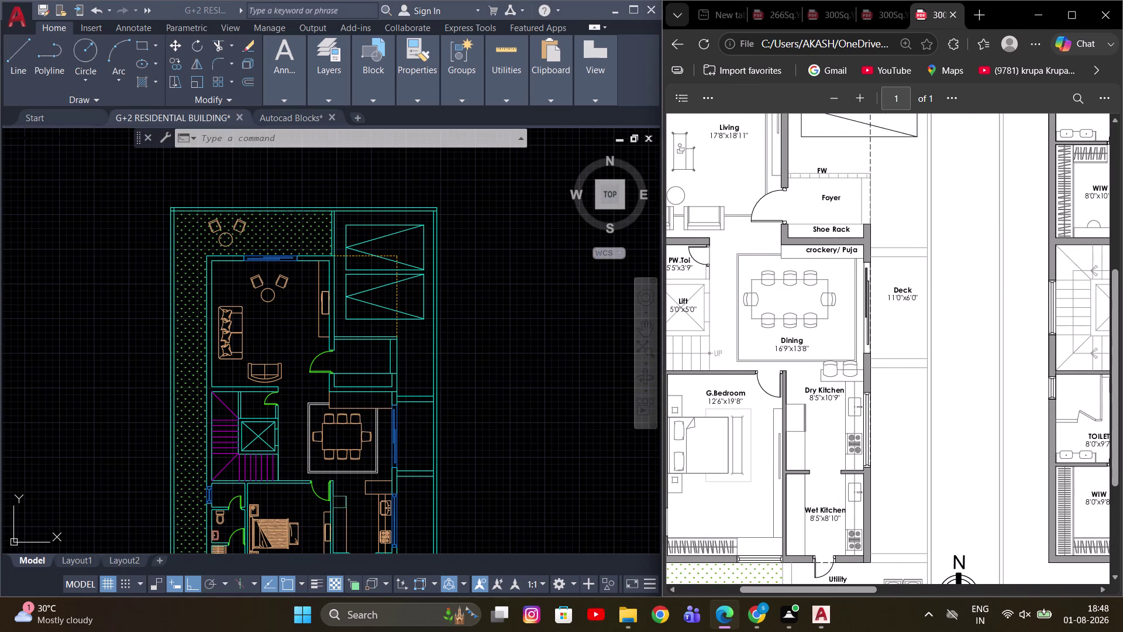
scroll(down, 3)
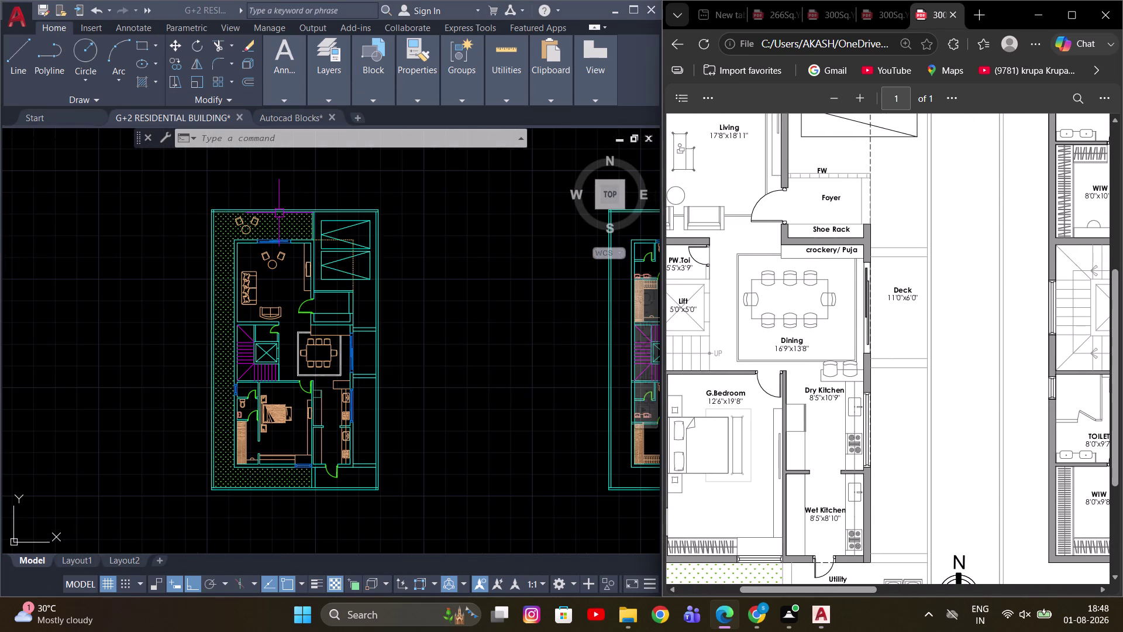
Pan across all floor plans, cancelling two partly typed commands.
click(395, 177)
middle_drag(408, 193, 420, 268)
key(d)
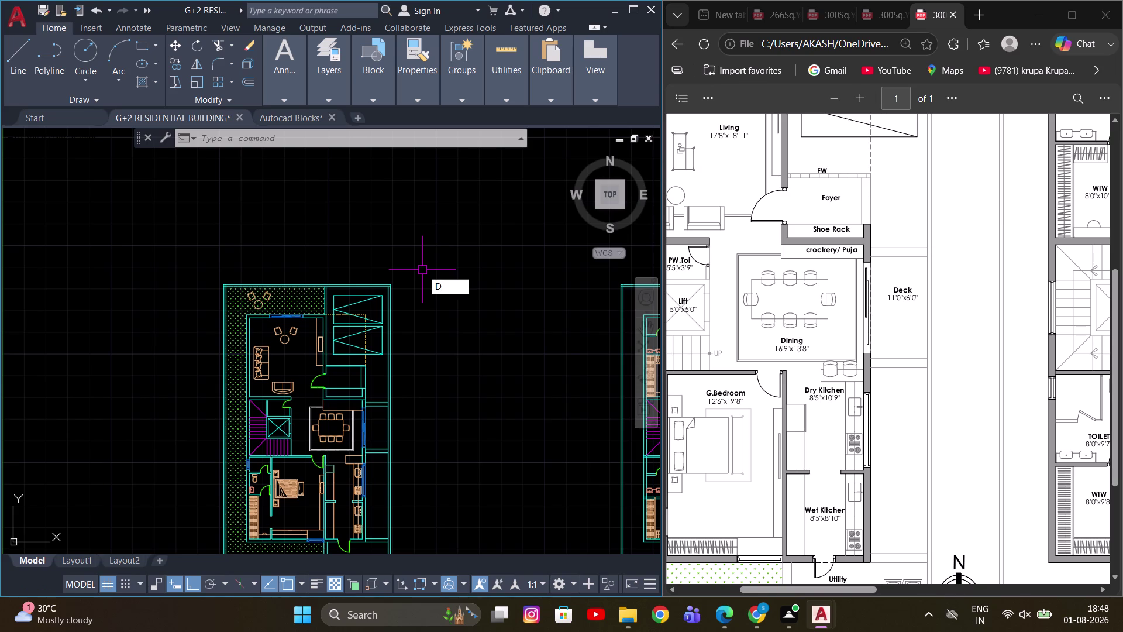
key(Escape)
scroll(down, 3)
middle_drag(398, 263, 359, 275)
scroll(up, 3)
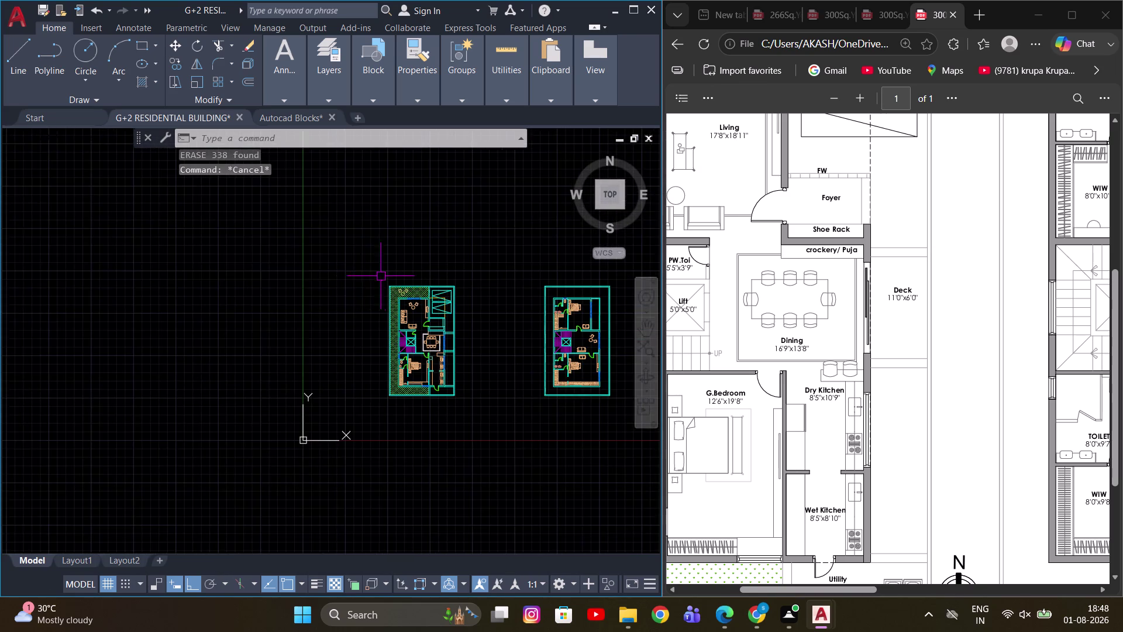
middle_drag(385, 277, 348, 283)
key(d)
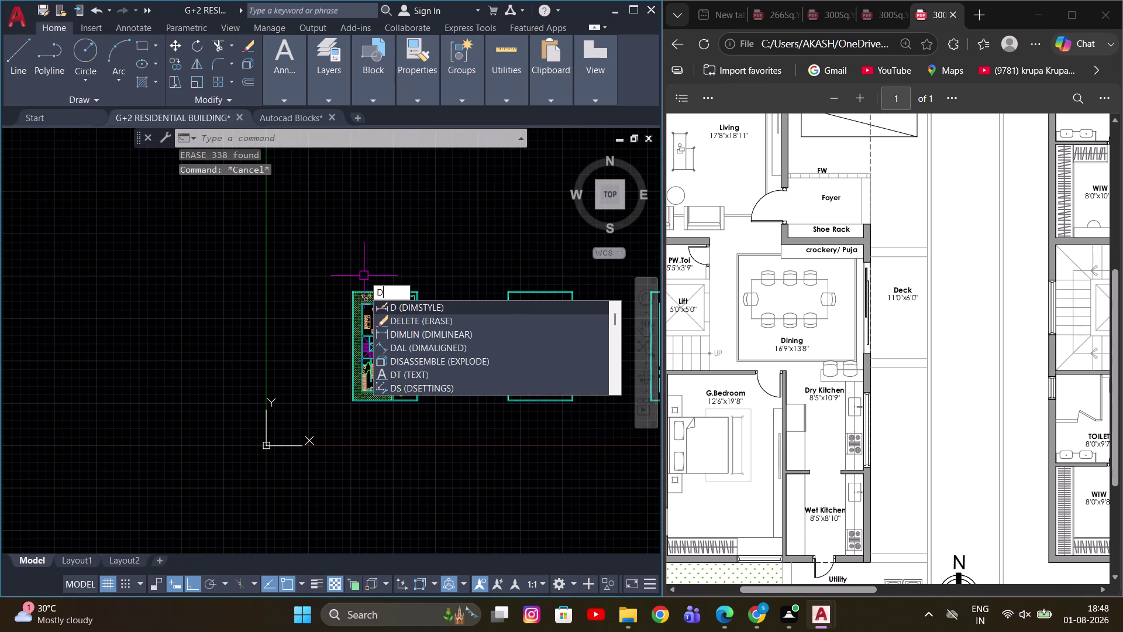
key(Escape)
middle_drag(373, 276, 327, 283)
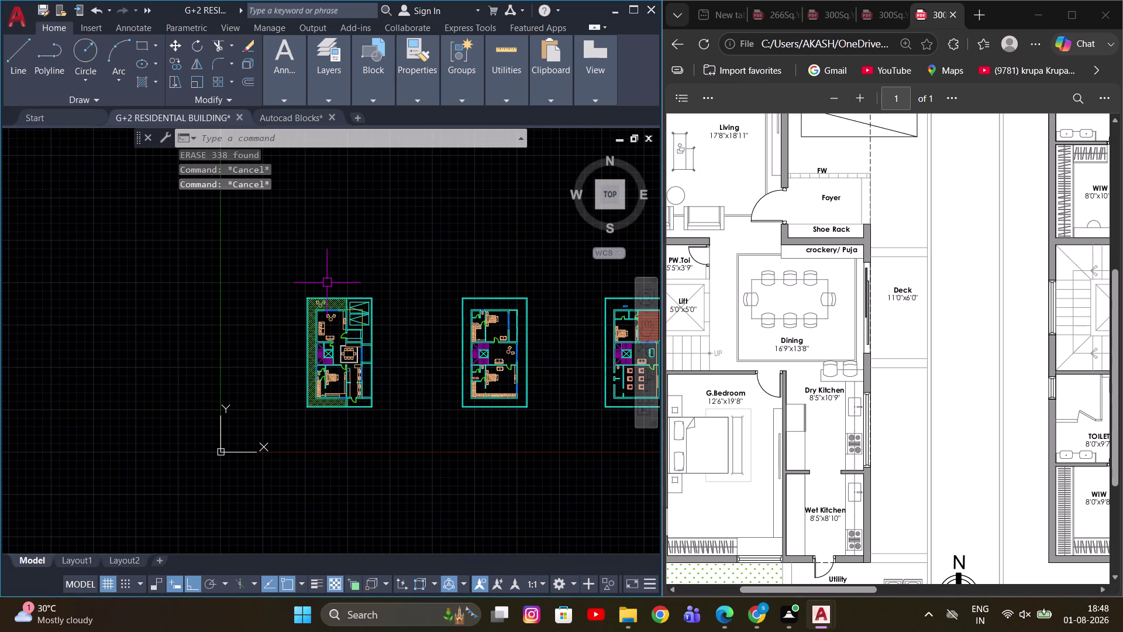